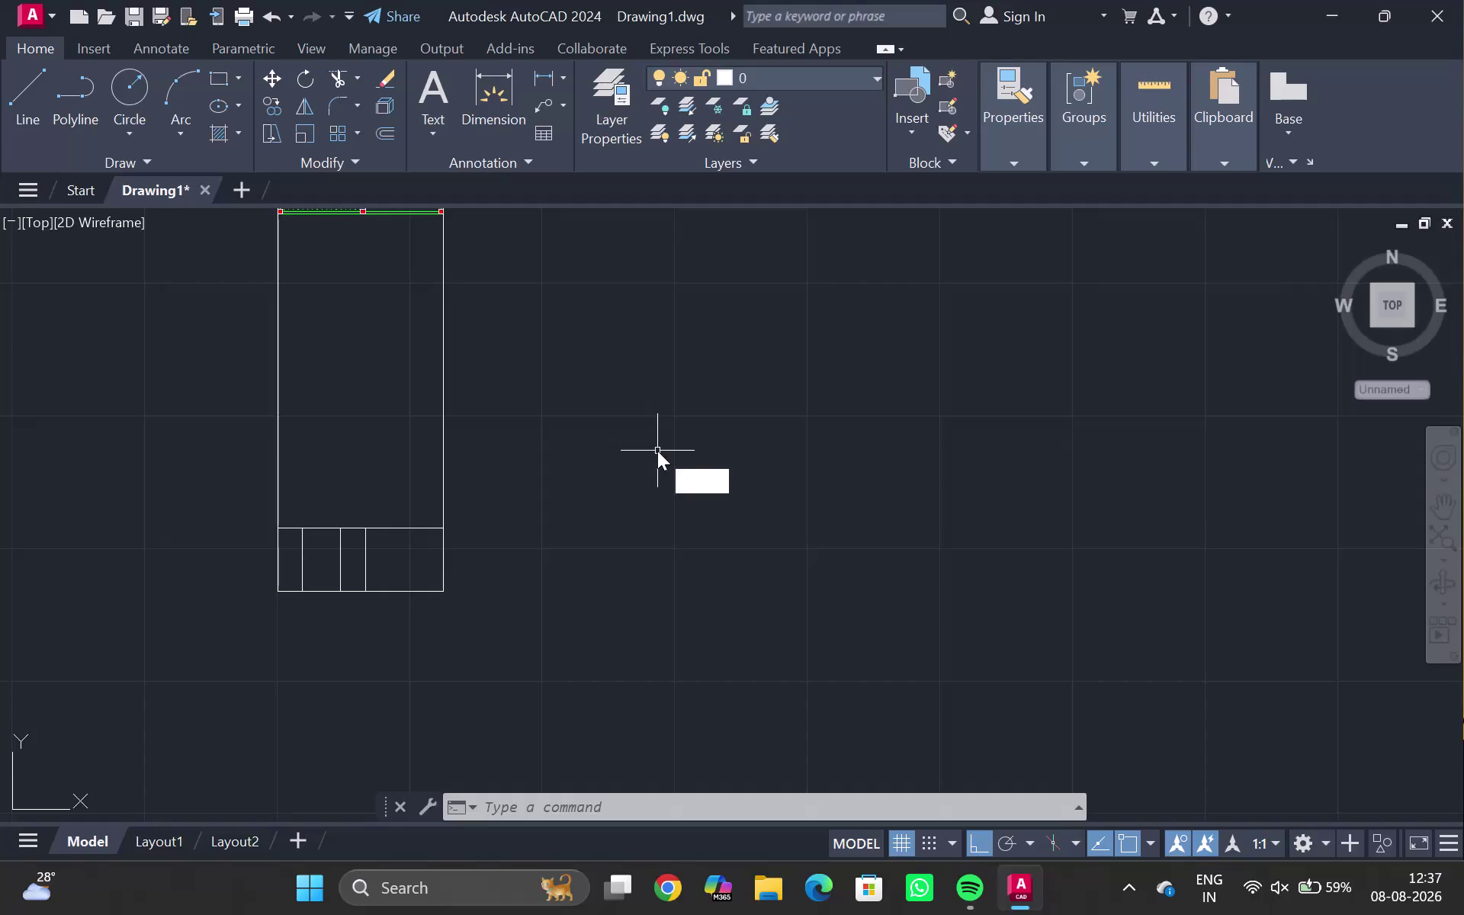
Draw a stray thin 6-foot rectangle beside the elevation, then select and delete it.
key(Return)
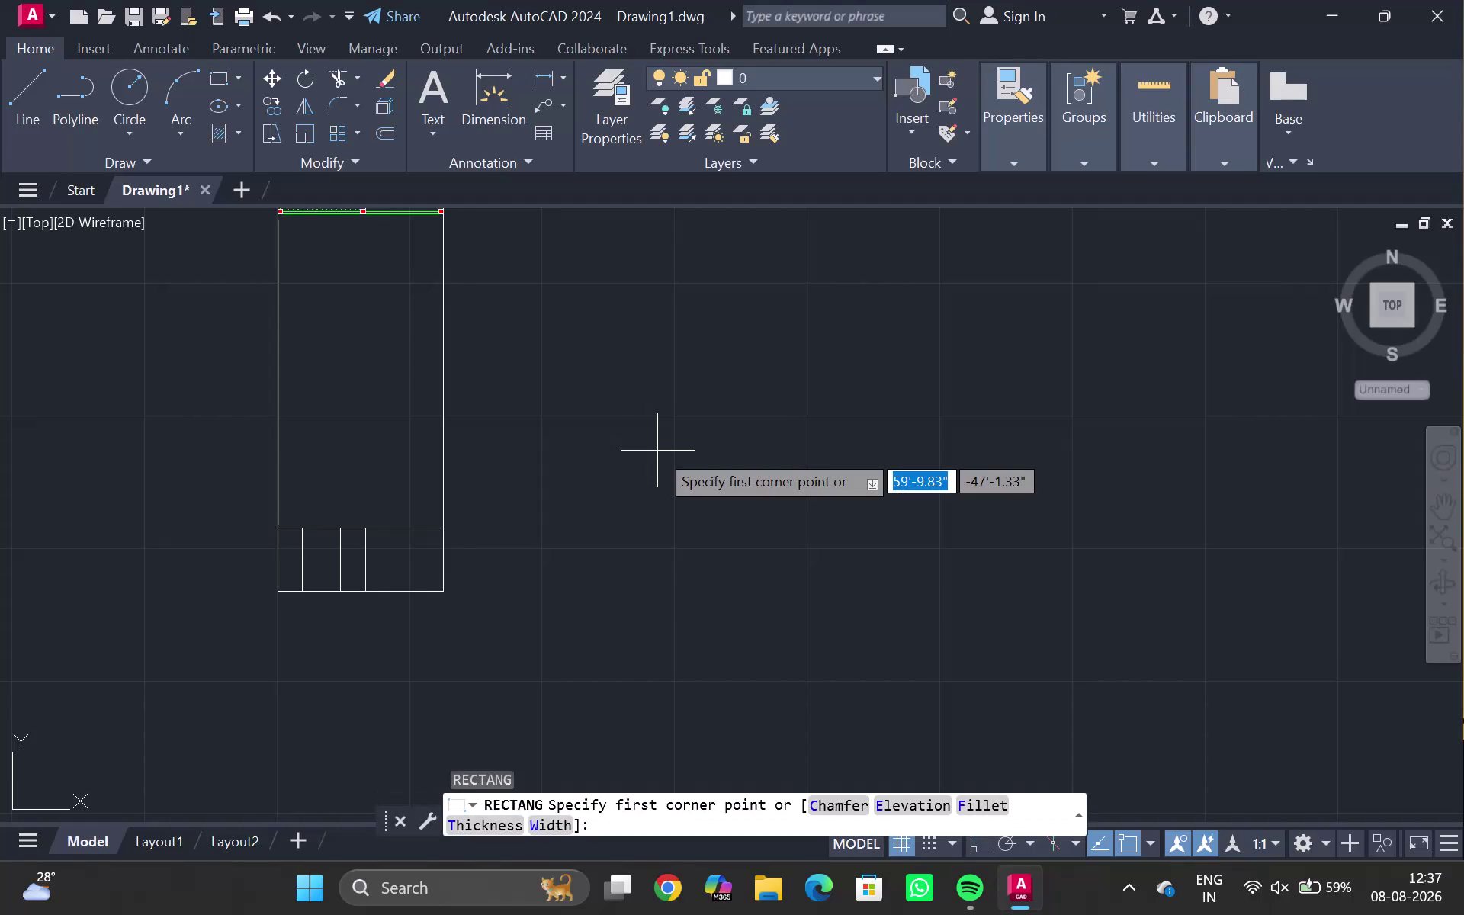
drag(657, 451, 741, 450)
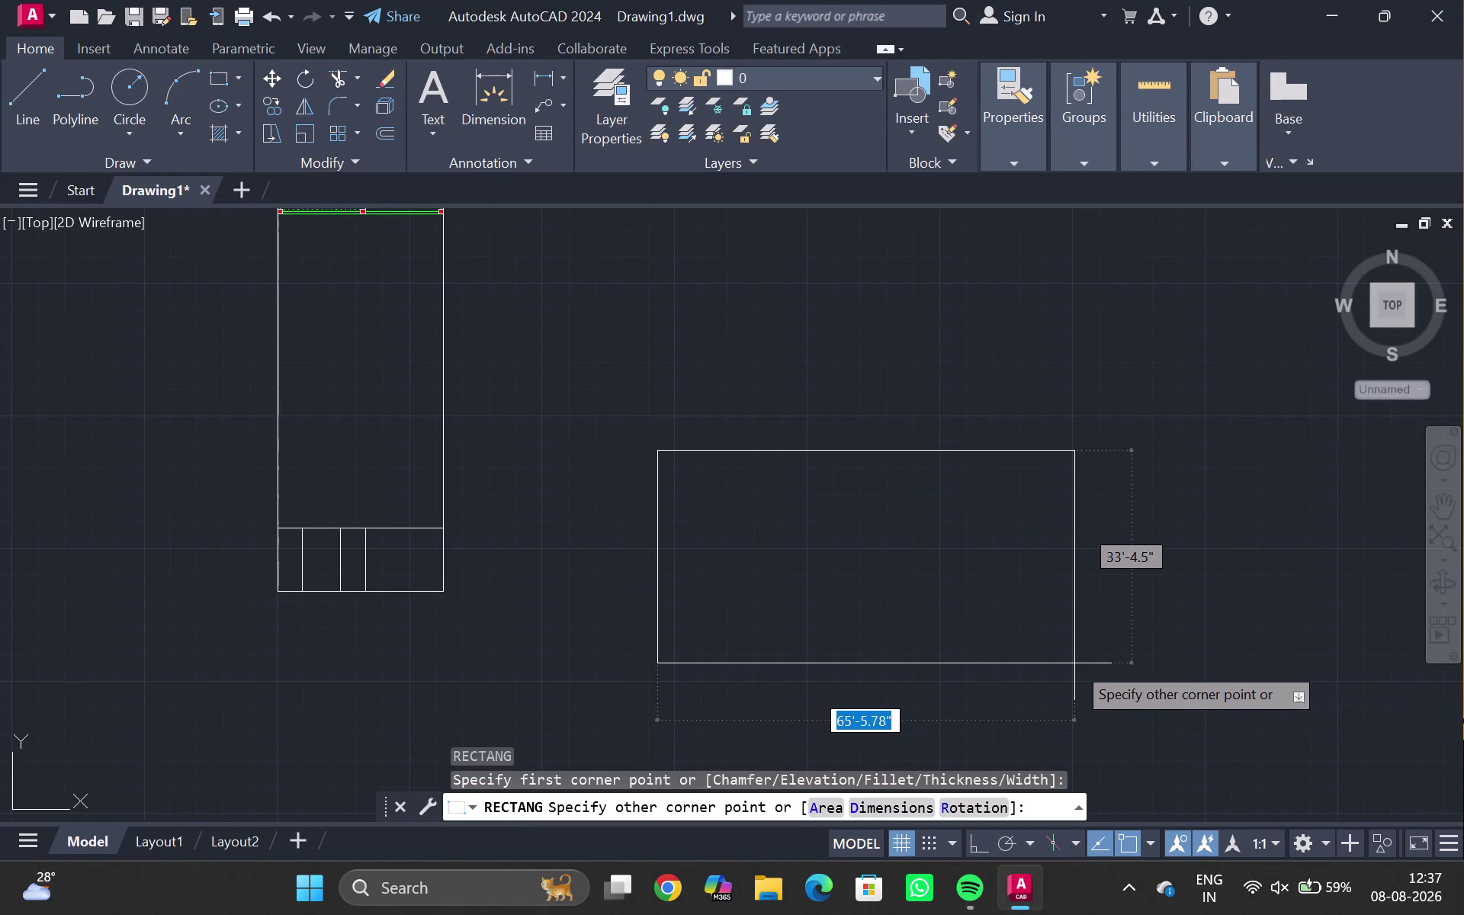
key(6)
key(apostrophe)
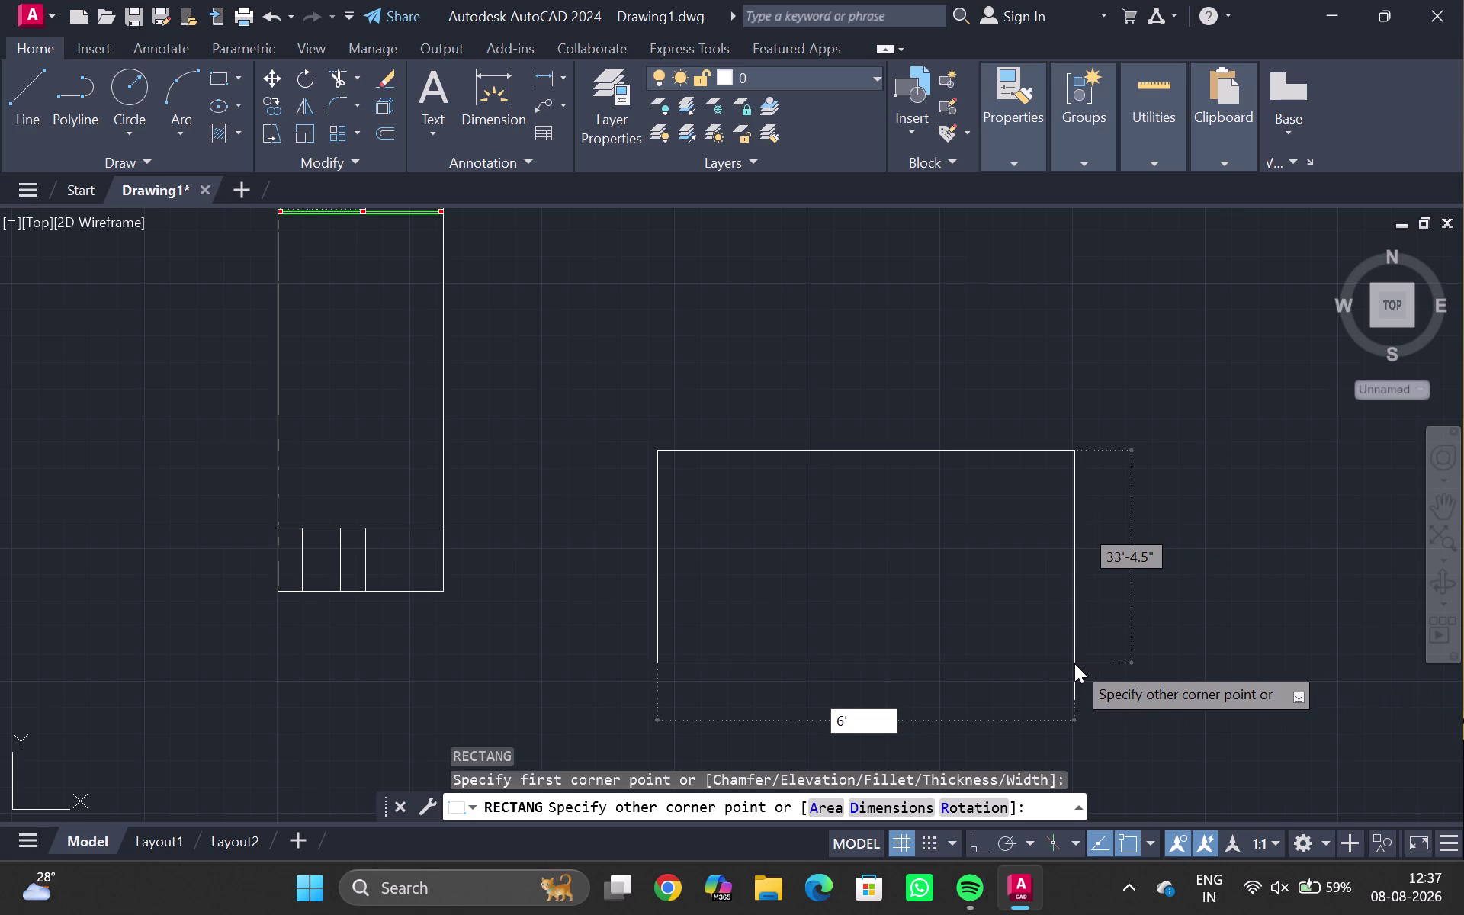
key(Return)
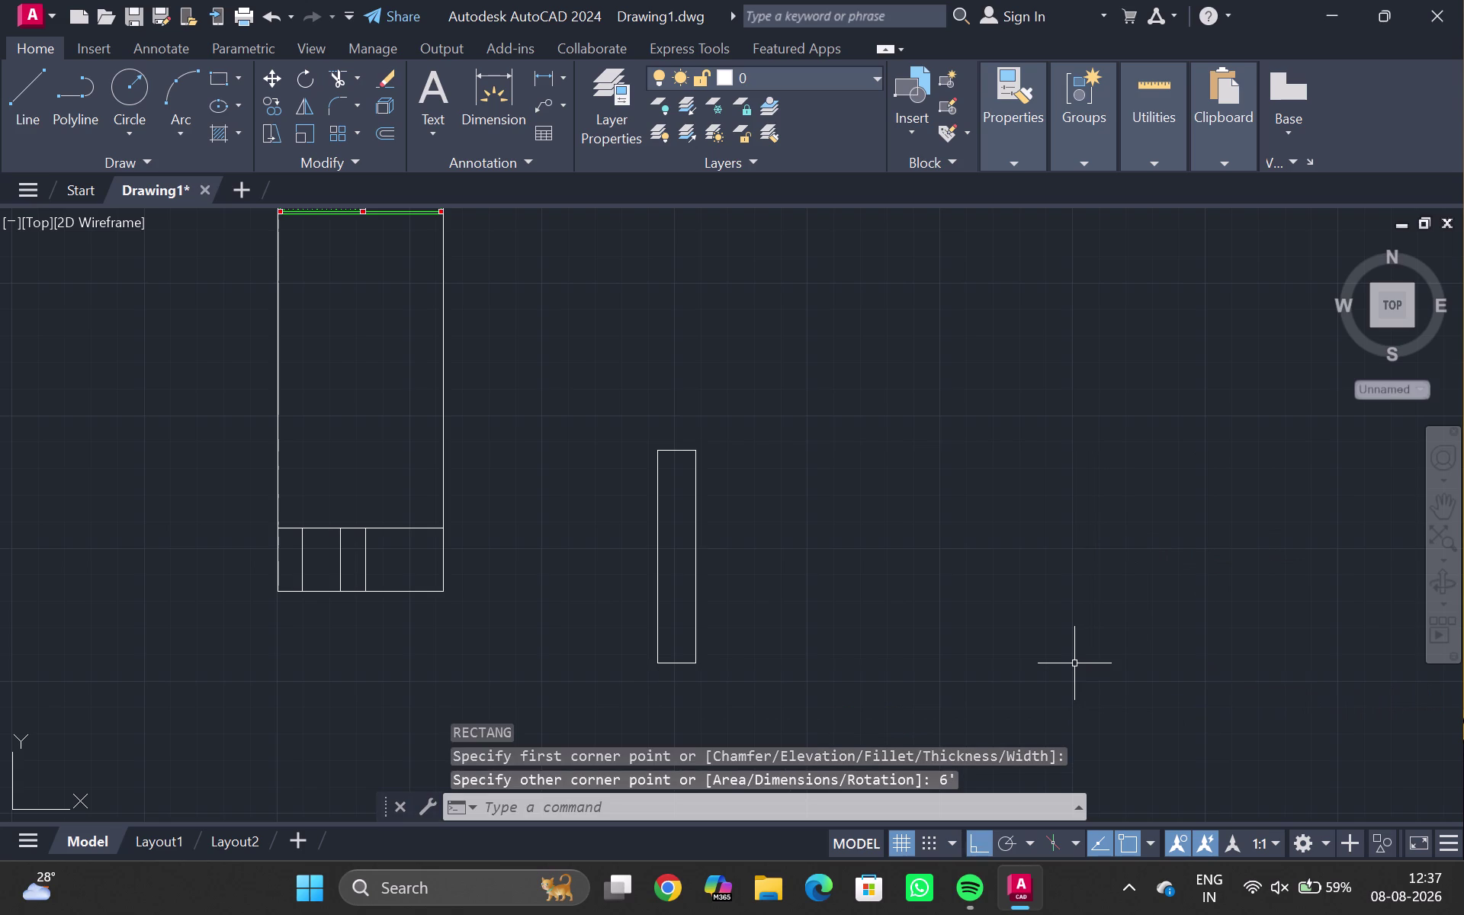
drag(716, 417, 740, 801)
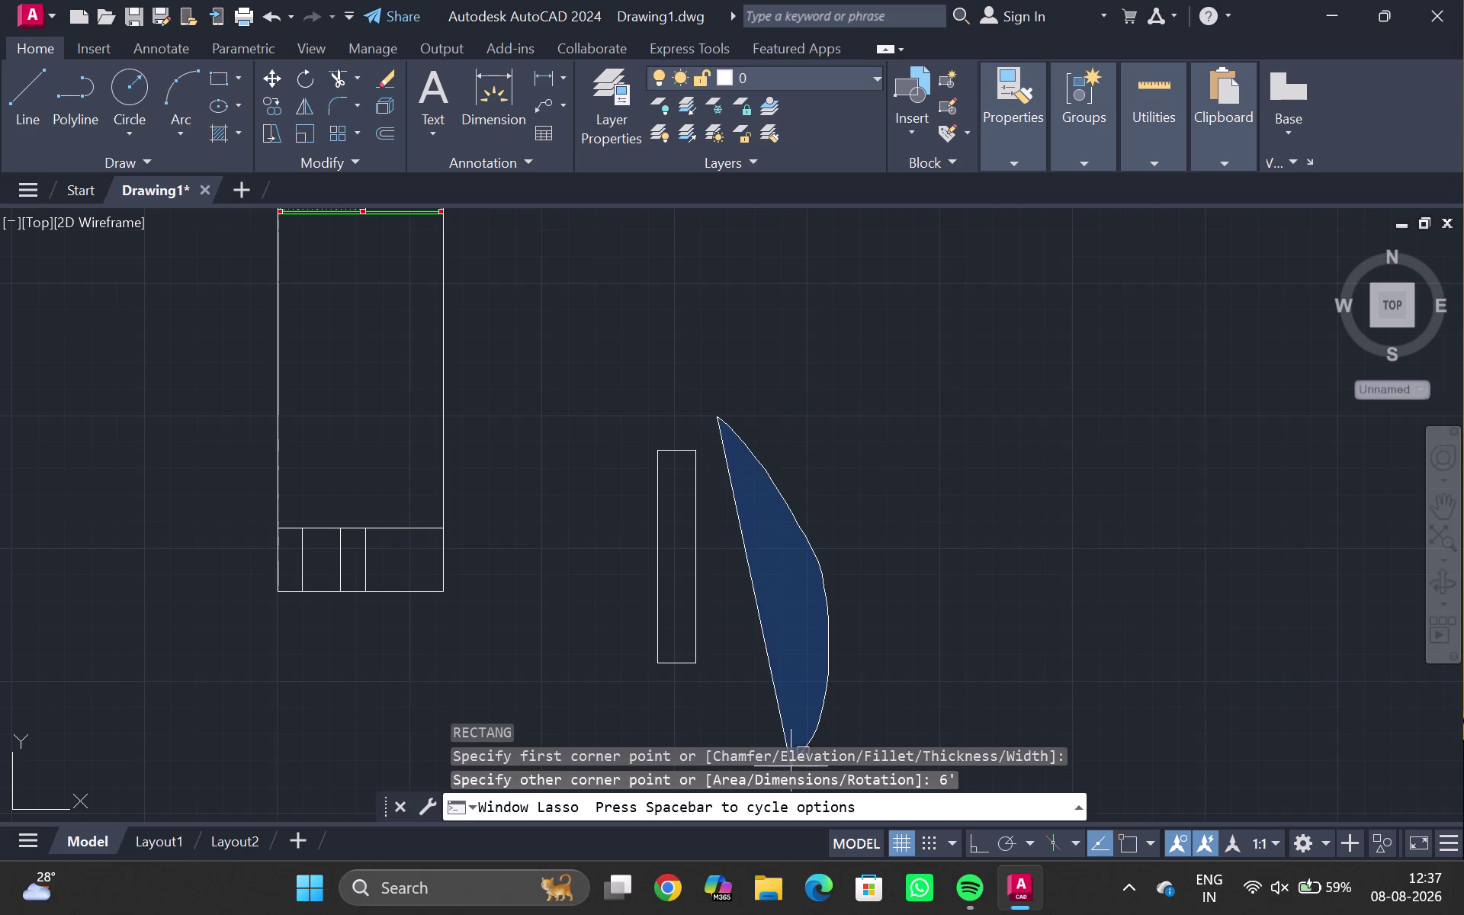
drag(740, 801, 608, 395)
key(Menu)
key(Delete)
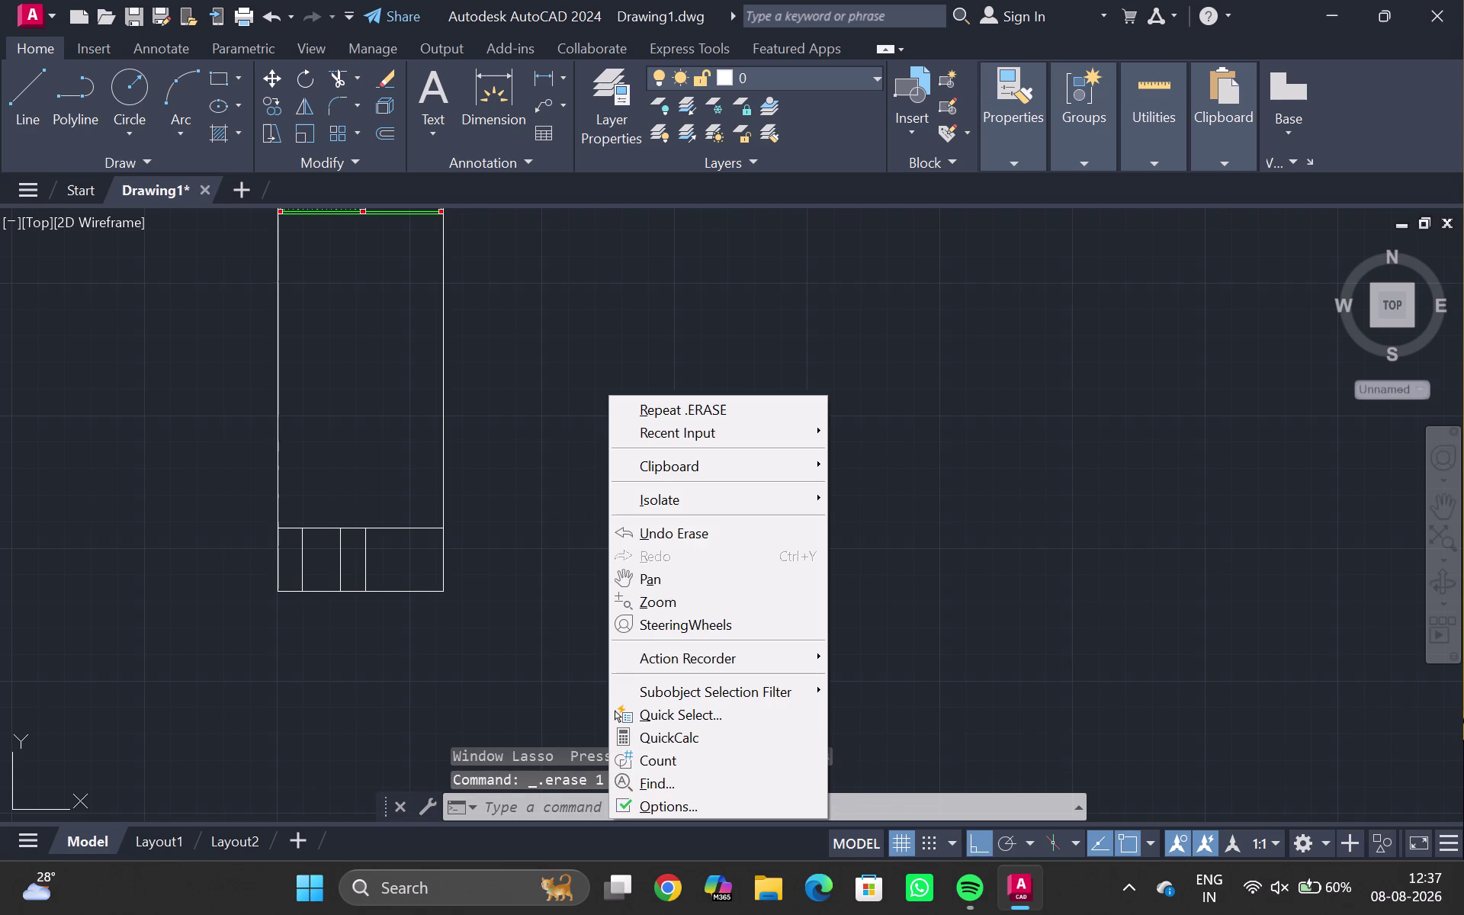
Dismiss the right-click options list and retry the REC command.
right_click(1462, 834)
right_drag(1463, 835, 889, 0)
right_drag(890, 0, 1463, 0)
click(887, 0)
drag(887, 0, 126, 0)
right_drag(13, 0, 382, 0)
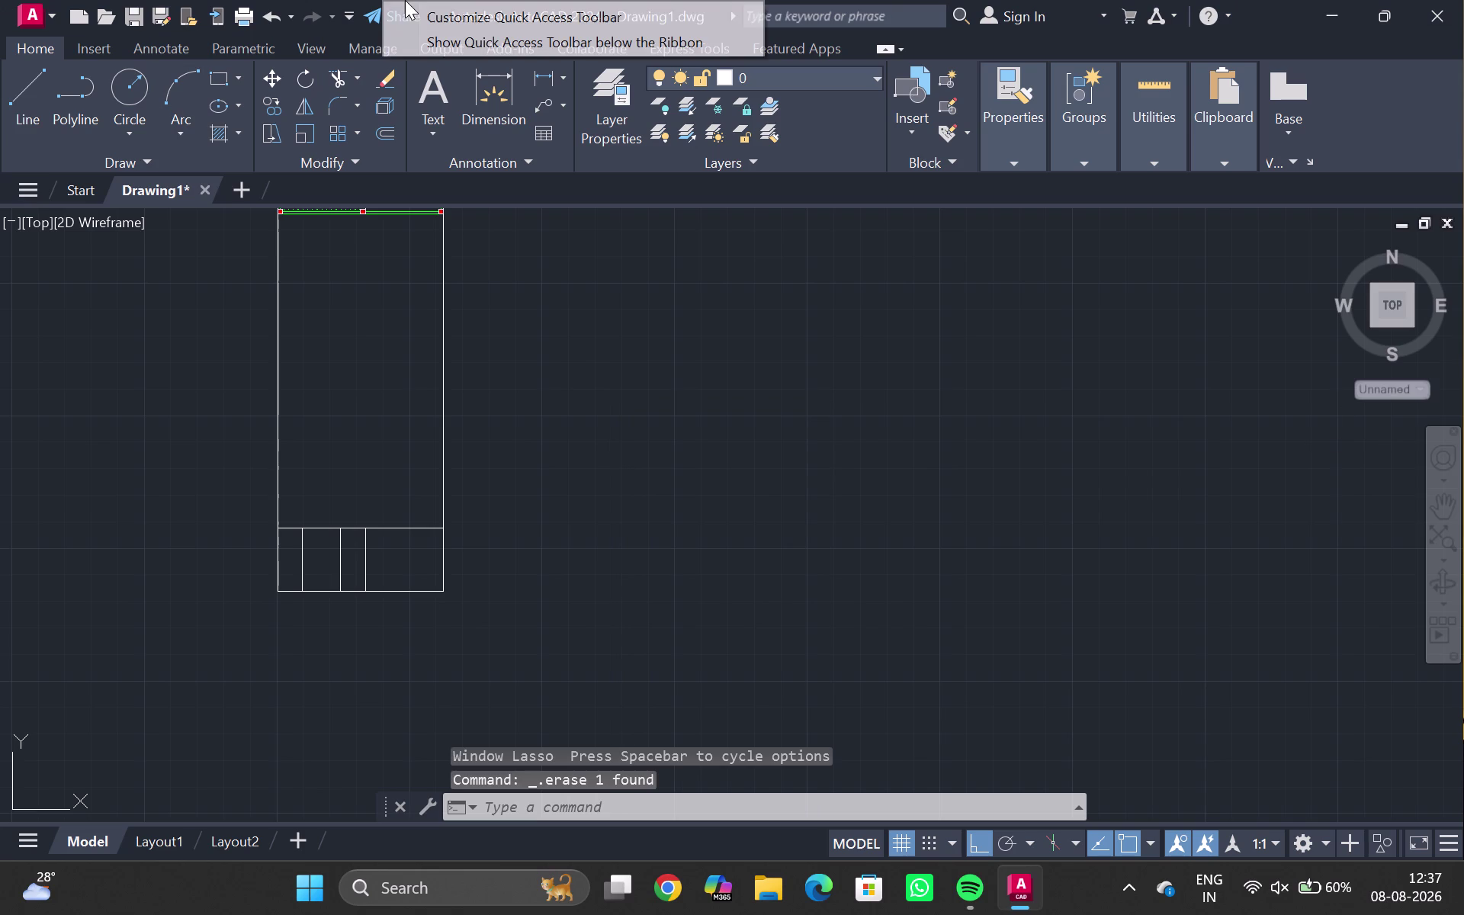
text(R)
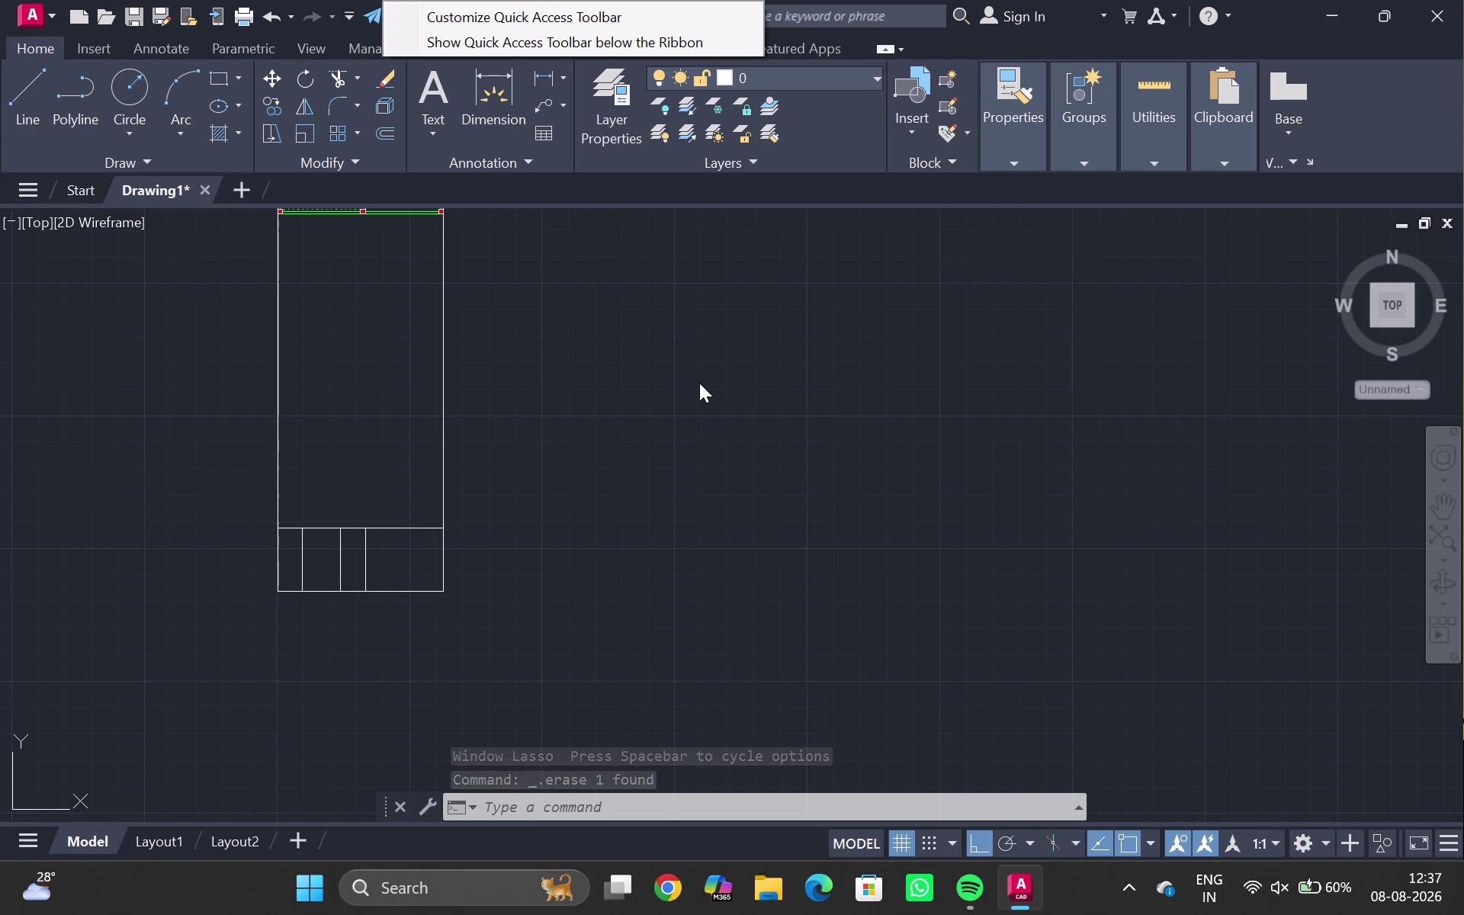
text(EC)
key(Return)
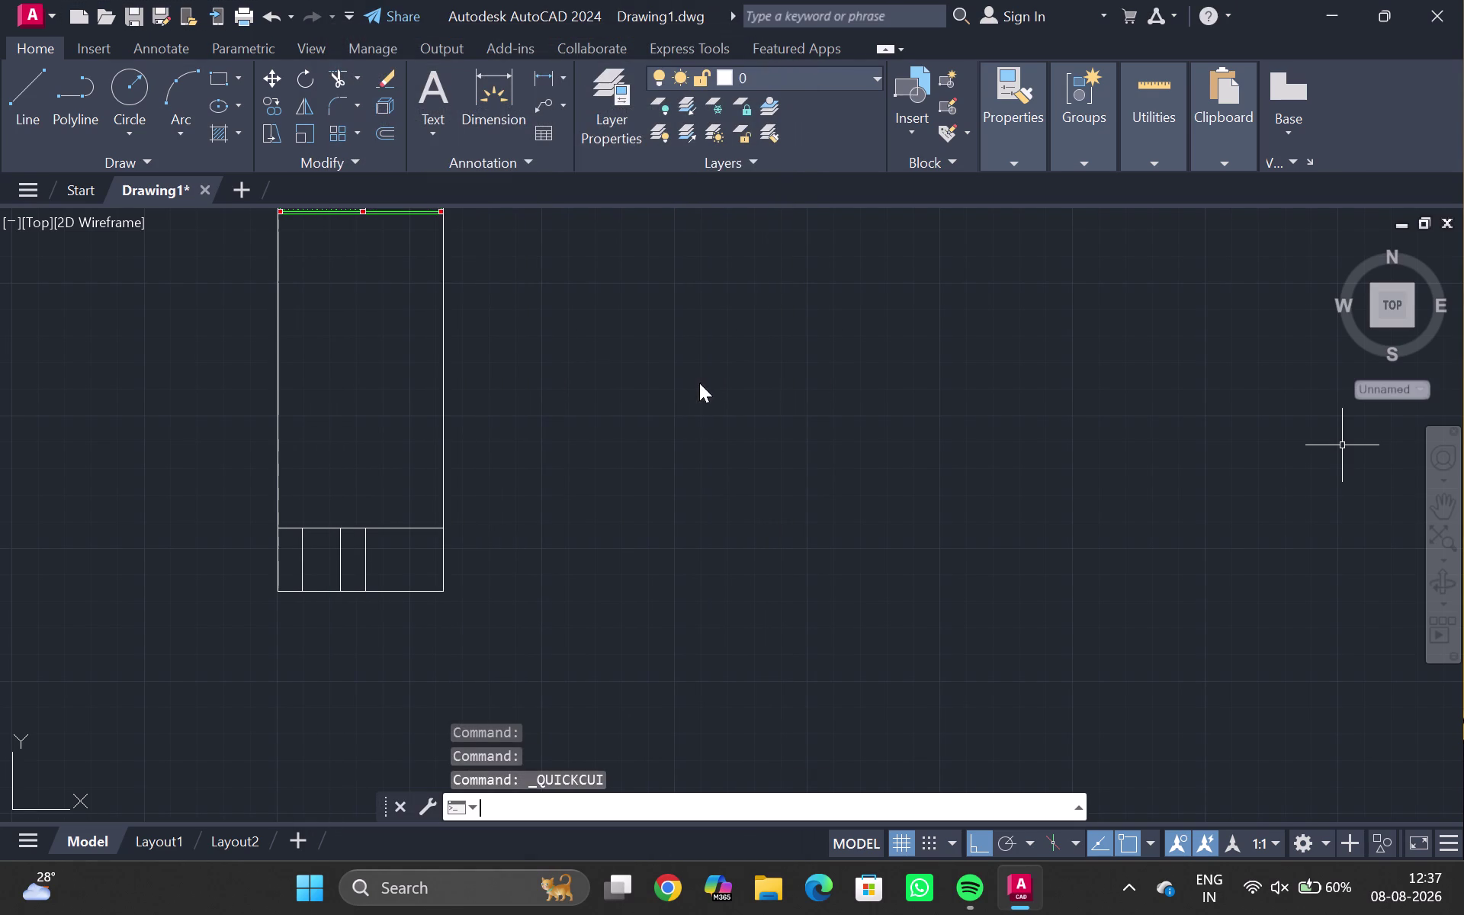
click(747, 413)
scroll(down, 3)
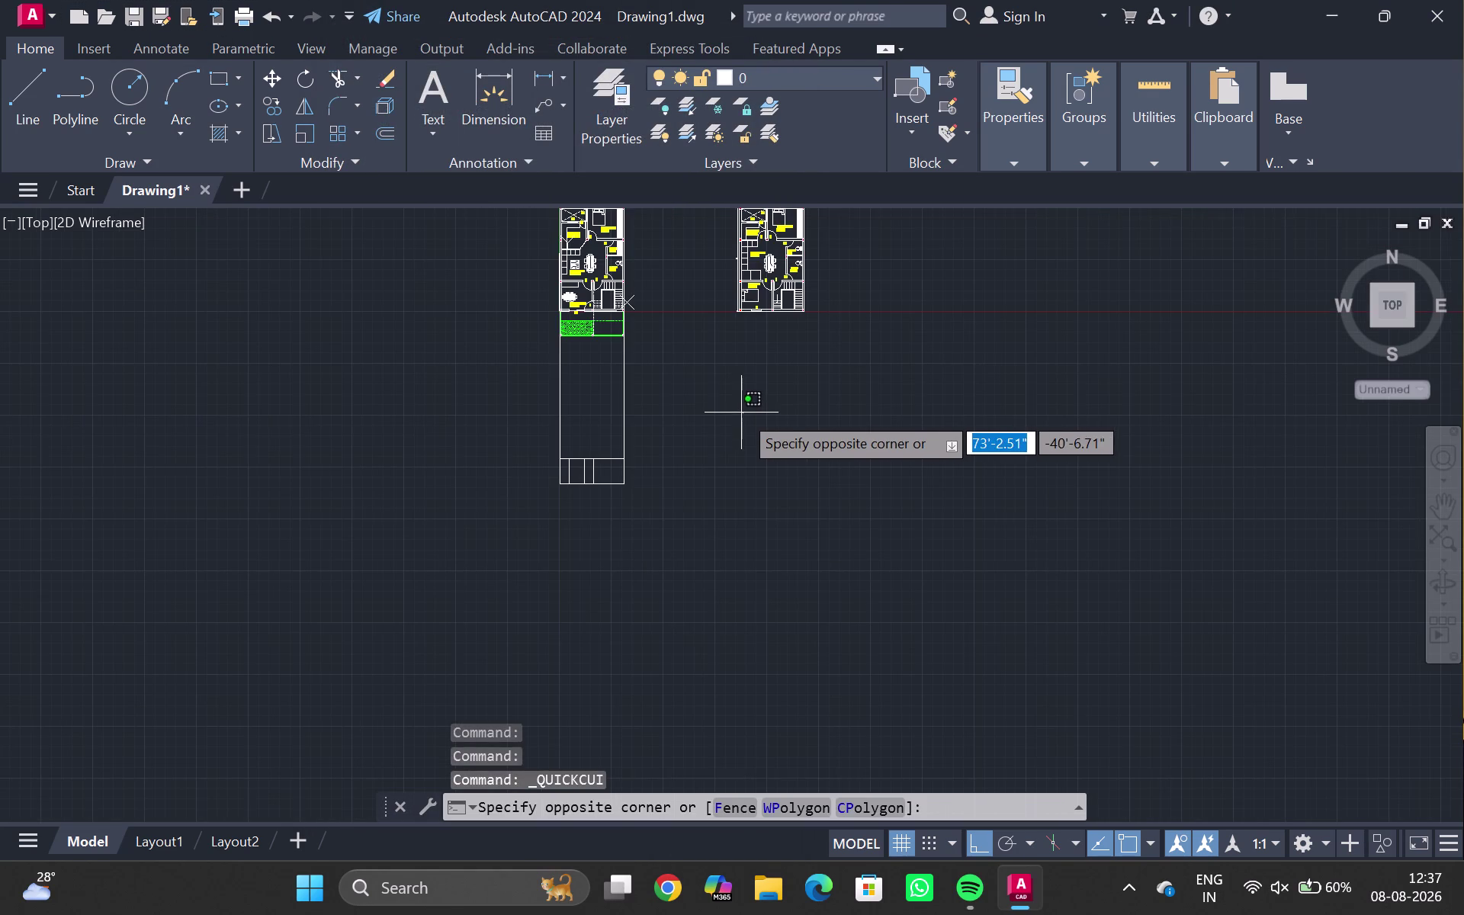
click(742, 413)
Cancel the mistyped REC colour prompts and clear any pending command.
text(RED)
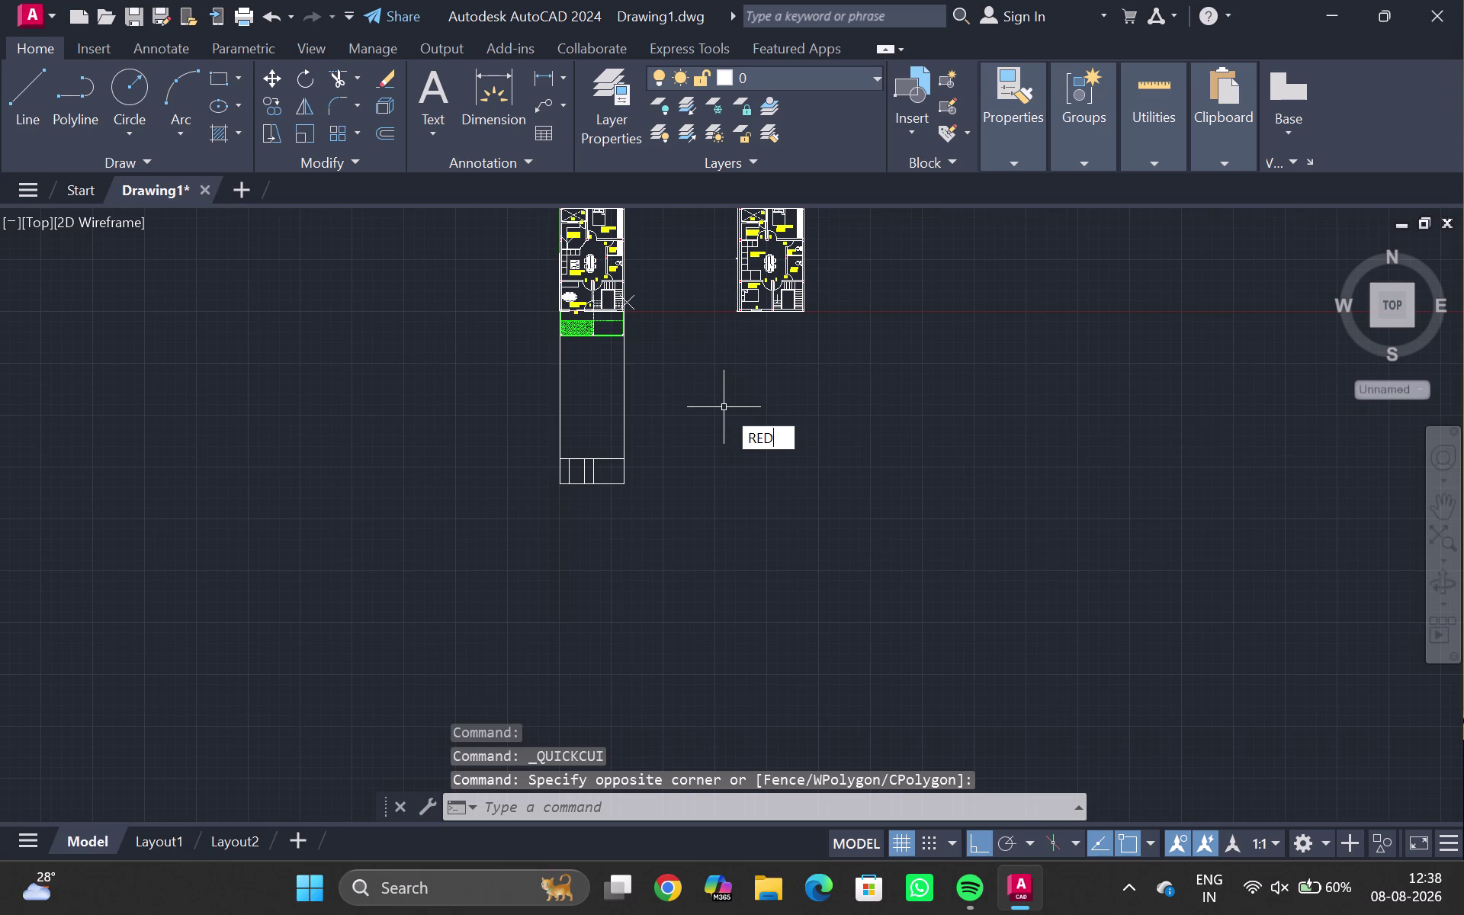
key(BackSpace)
key(c)
key(Return)
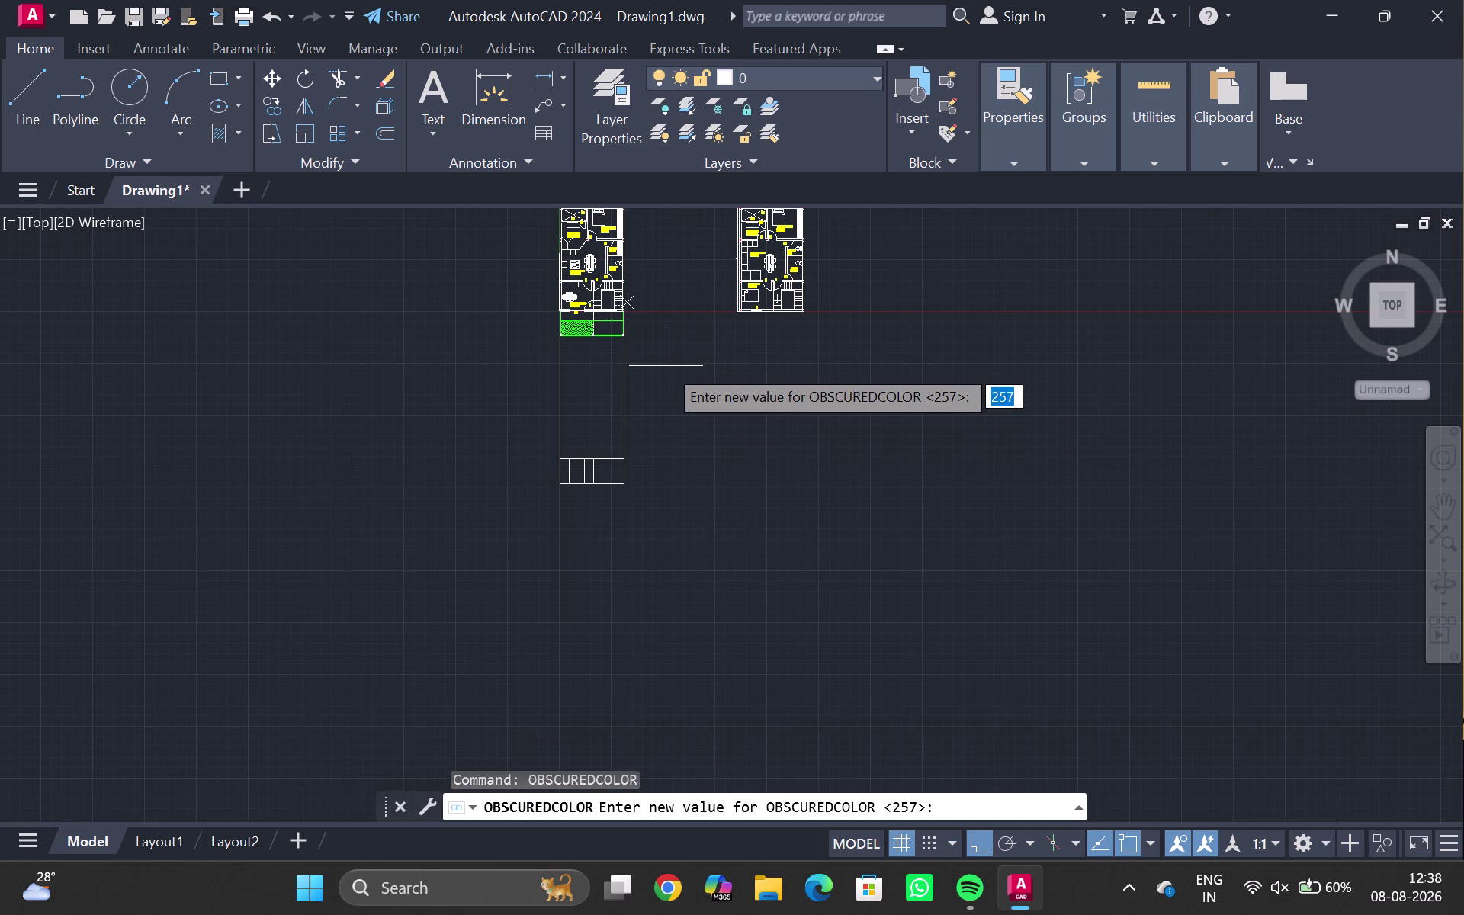
text(RE)
key(c)
key(Return)
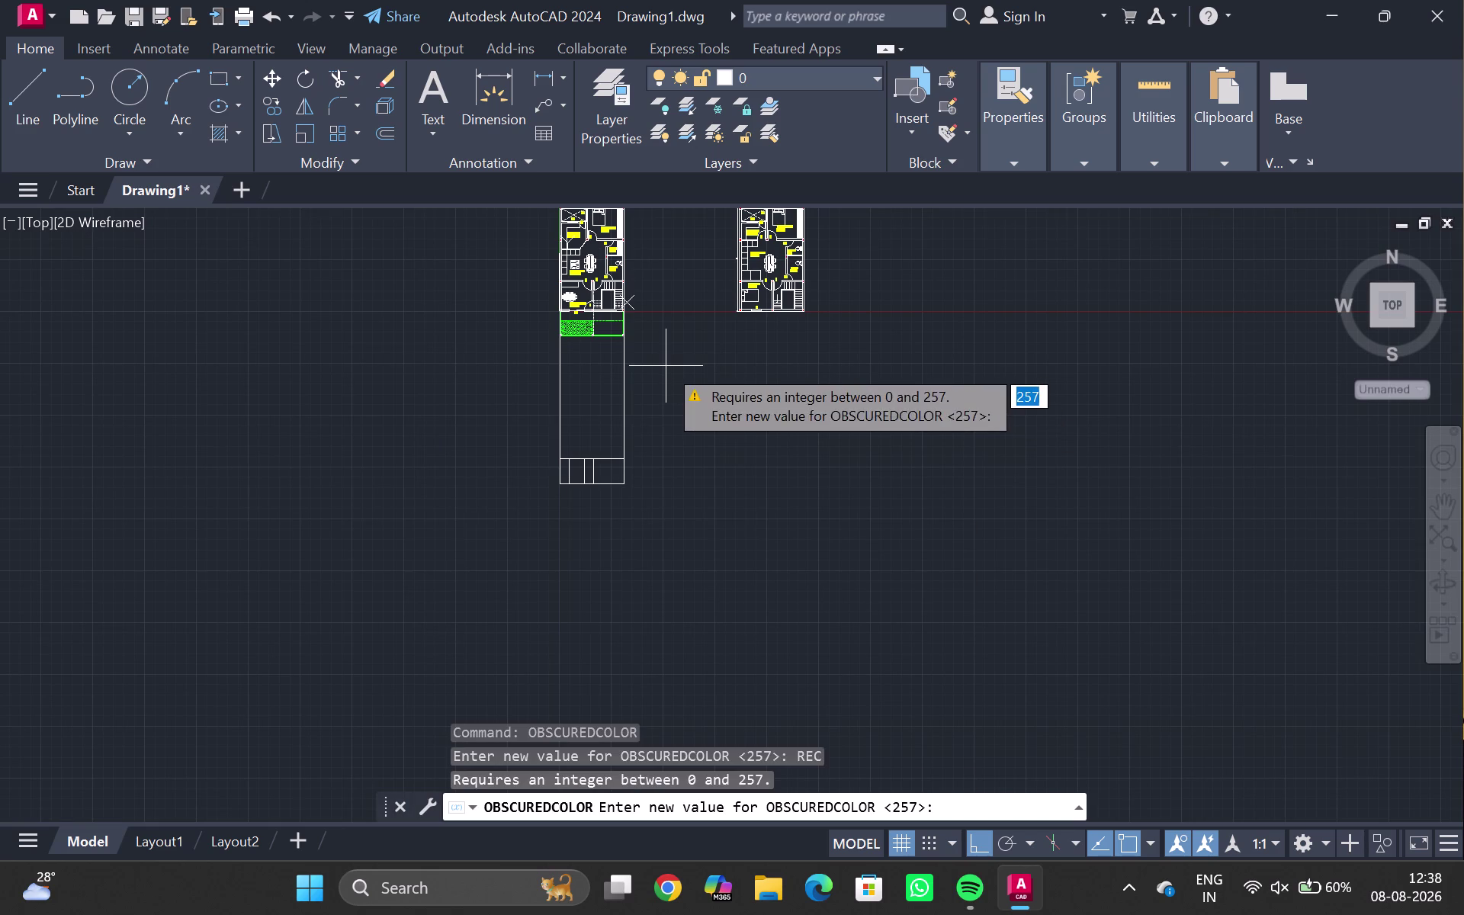
key(Escape)
key(Escape)
key(Escape)
key(Escape)
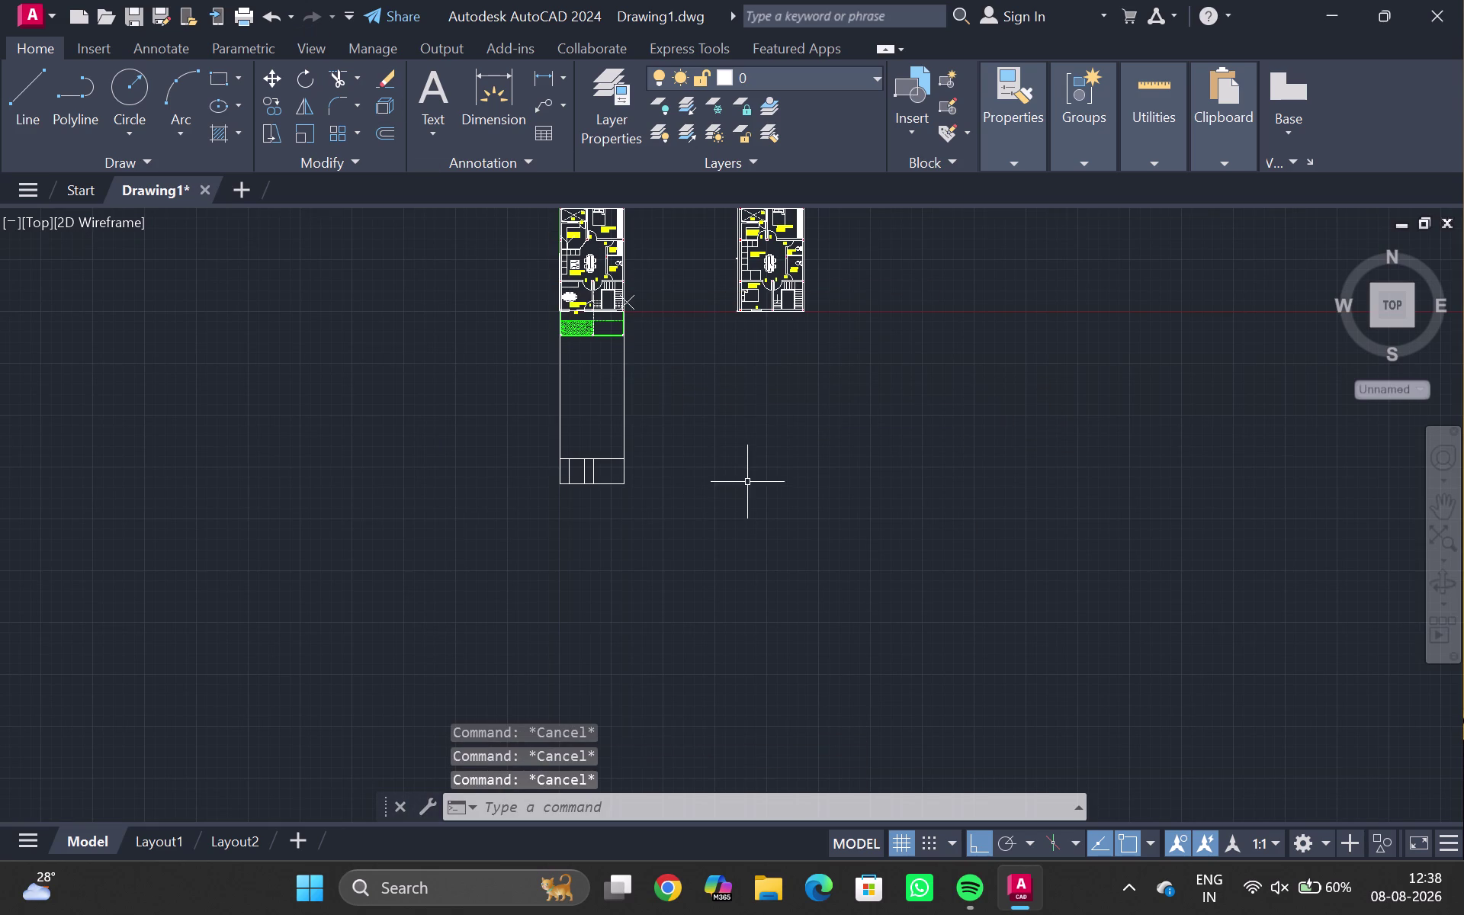
Draw a 6' by 7' rectangle right of the elevation and pan to it.
key(r)
text(EC)
key(Return)
click(724, 408)
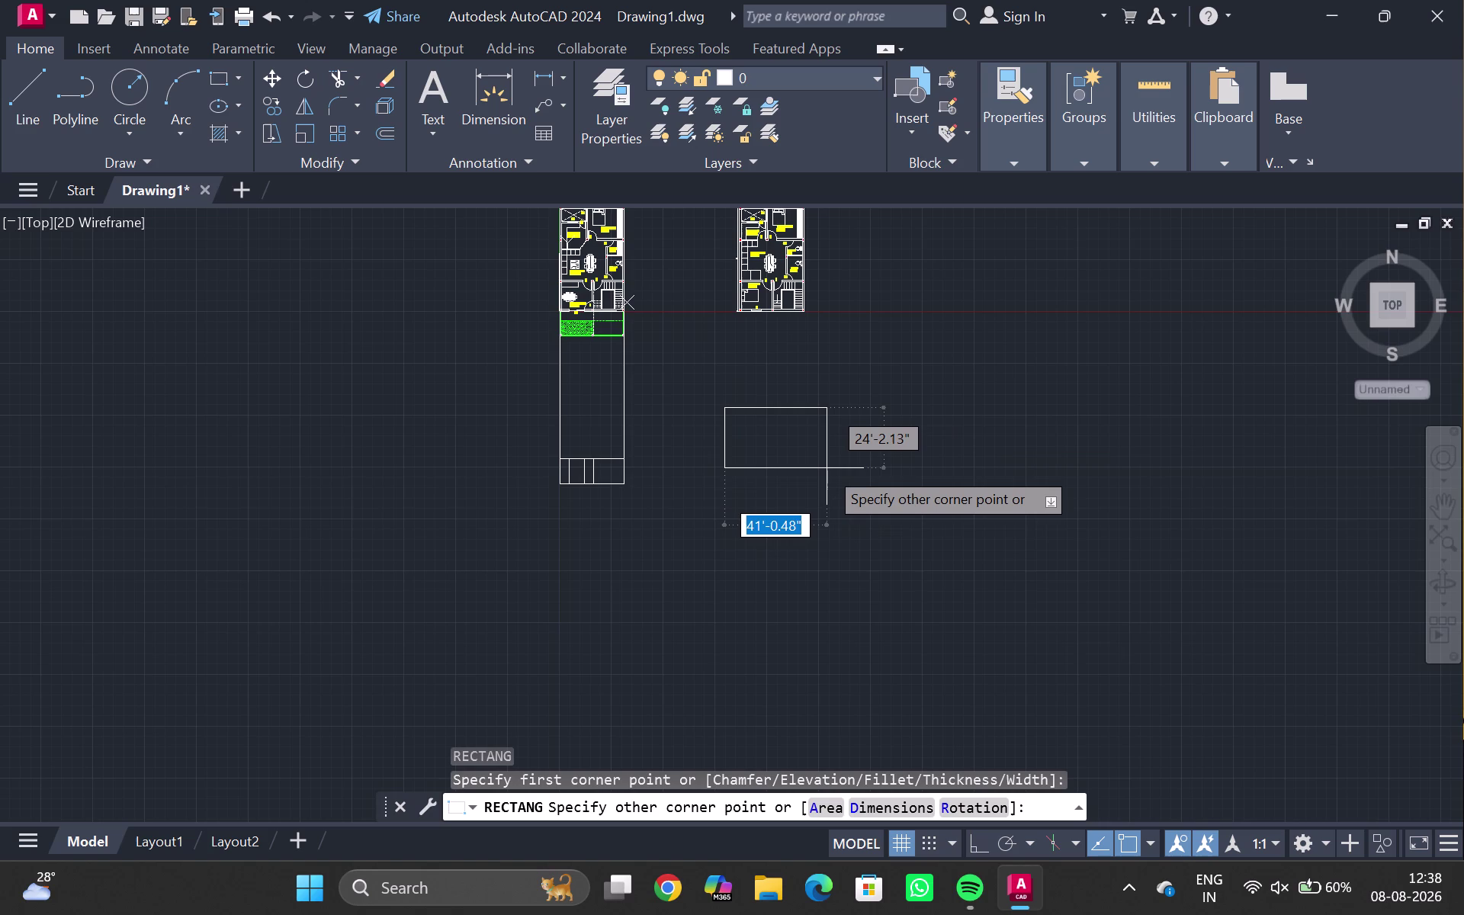
text(6')
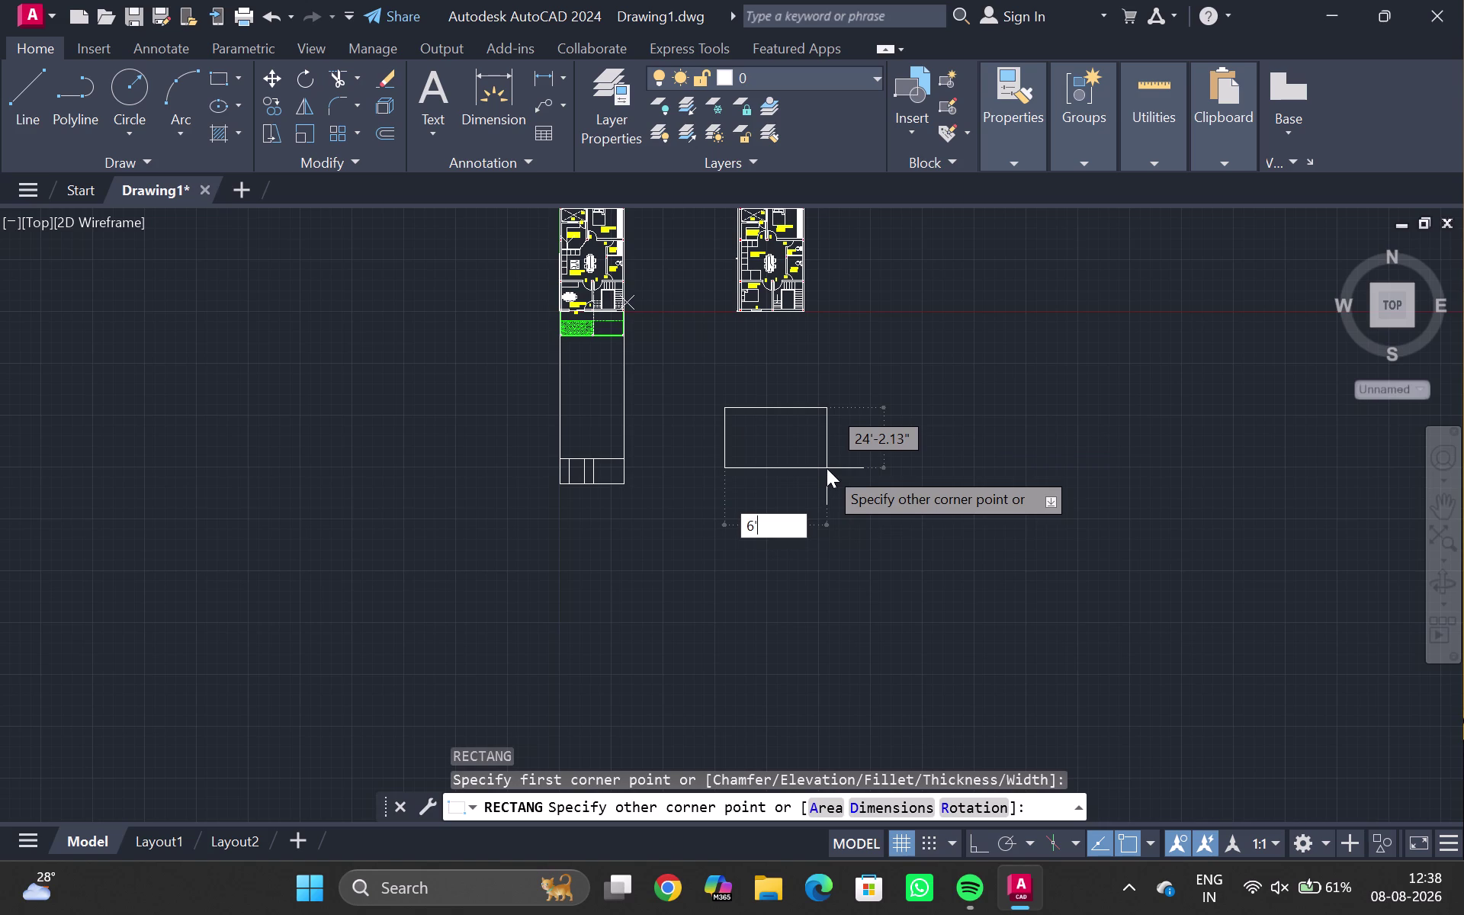
key(comma)
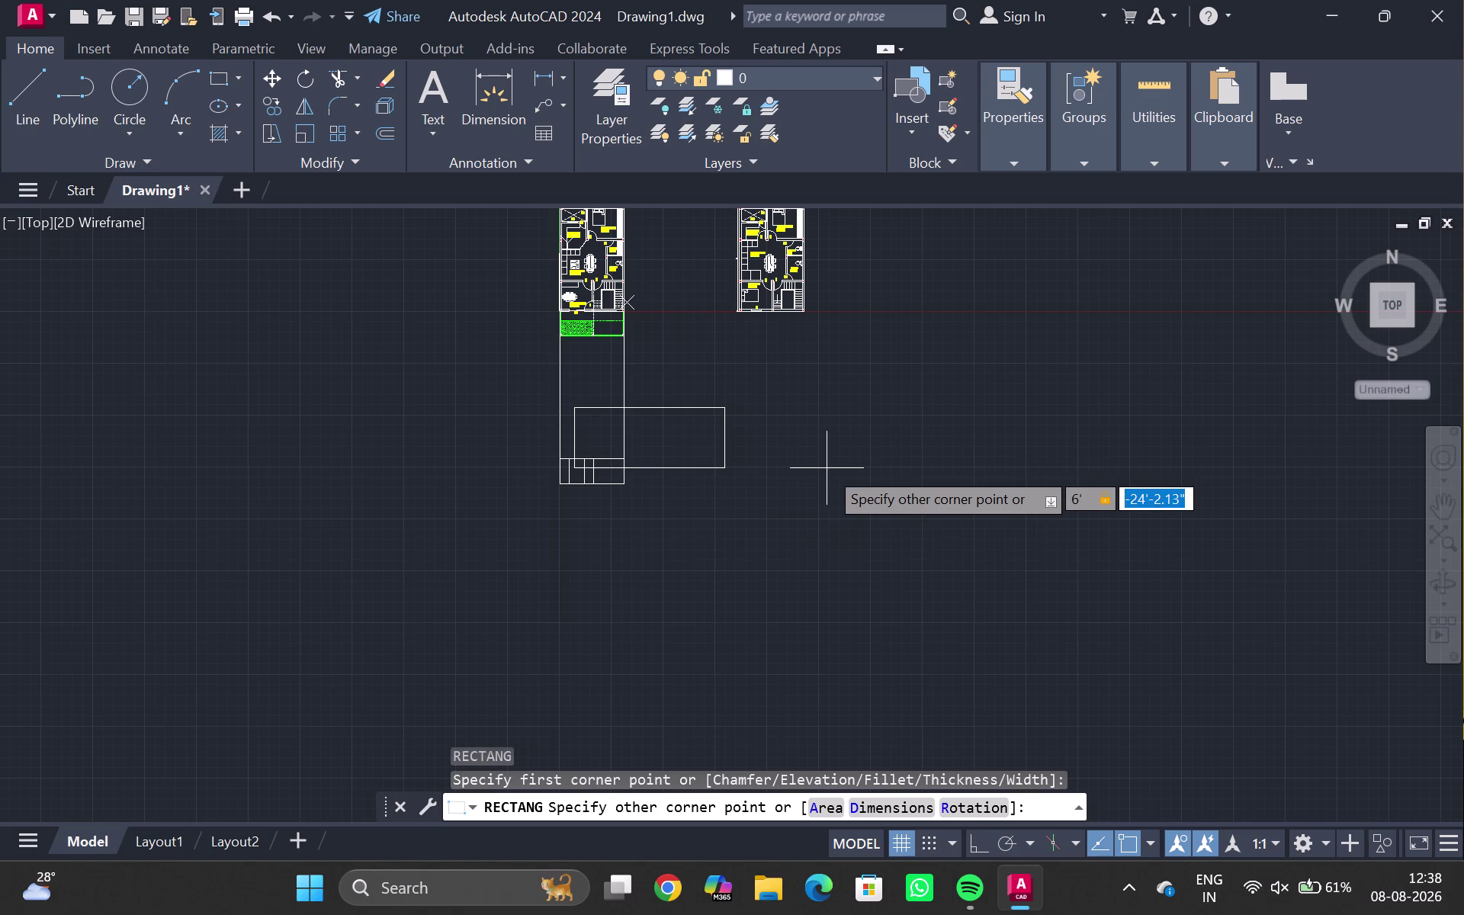
text(7')
key(Return)
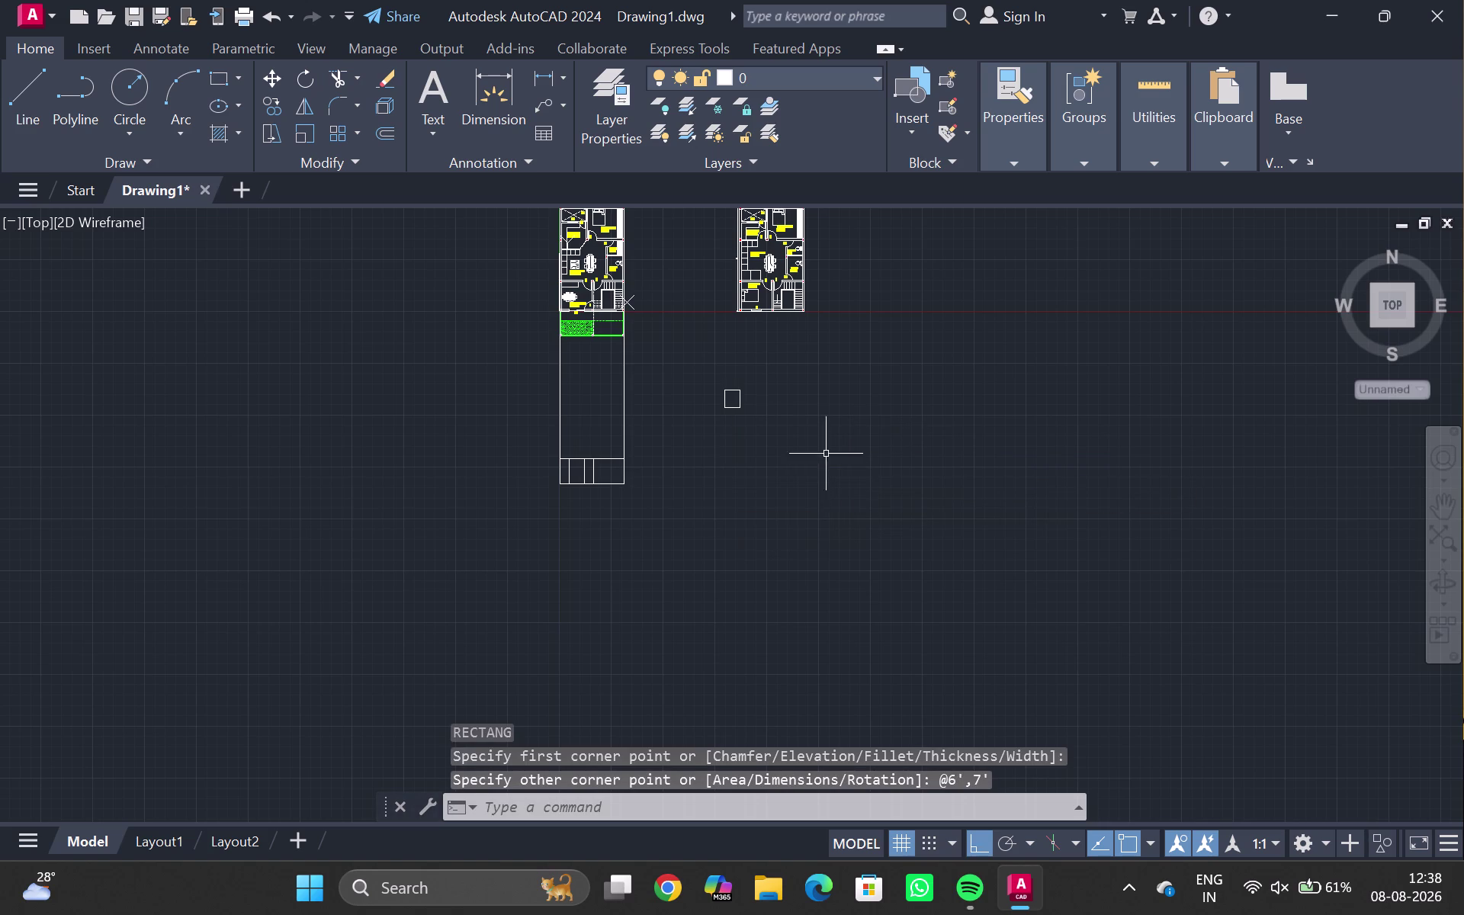
scroll(up, 3)
middle_drag(733, 300, 705, 411)
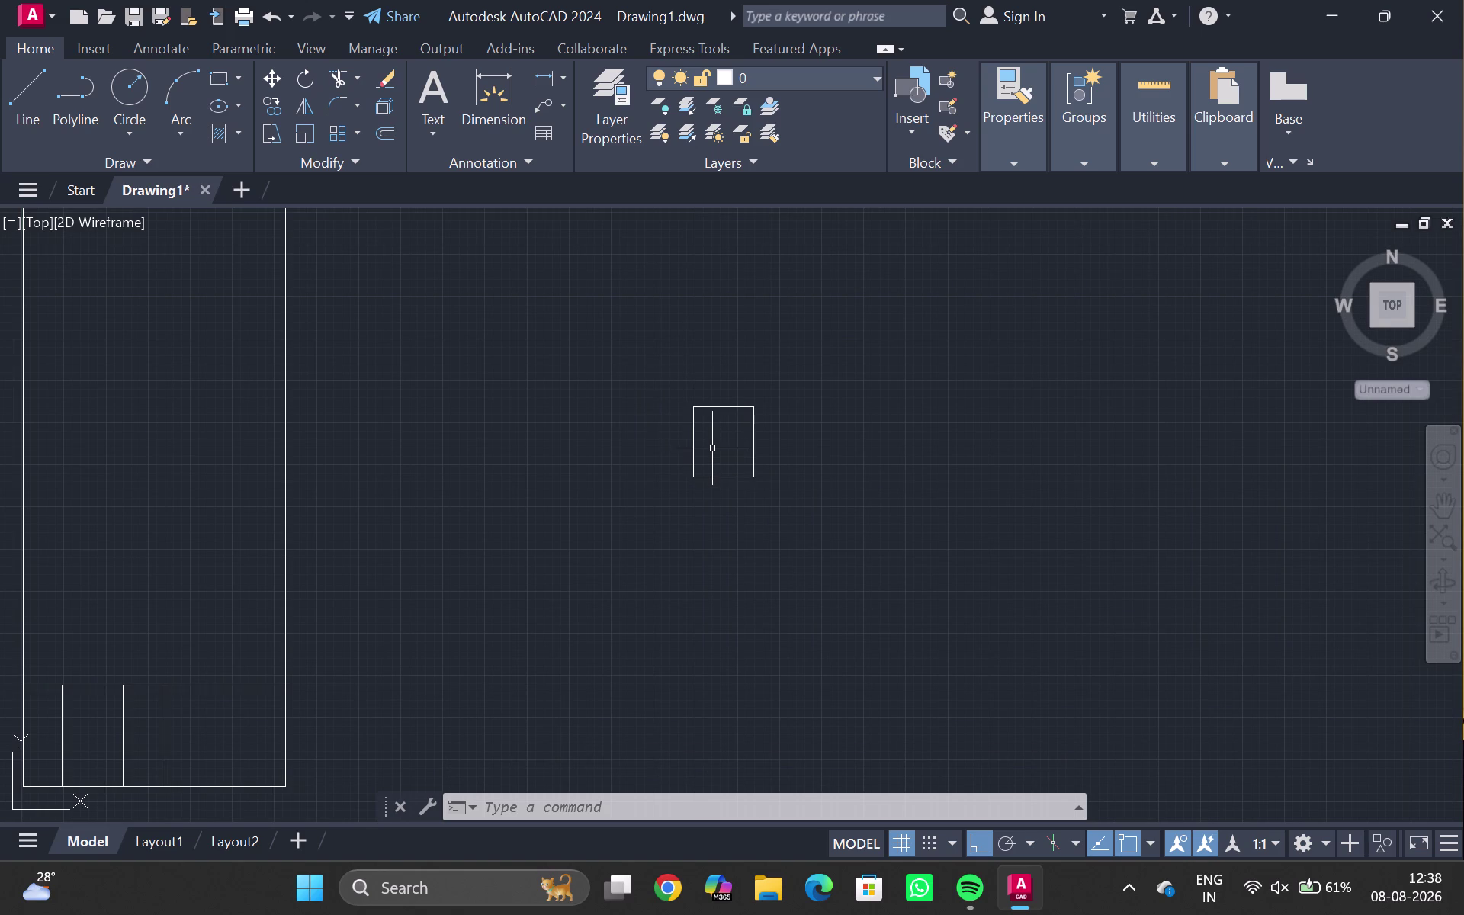
Zoom in, then open and dismiss the right-click options list.
scroll(up, 3)
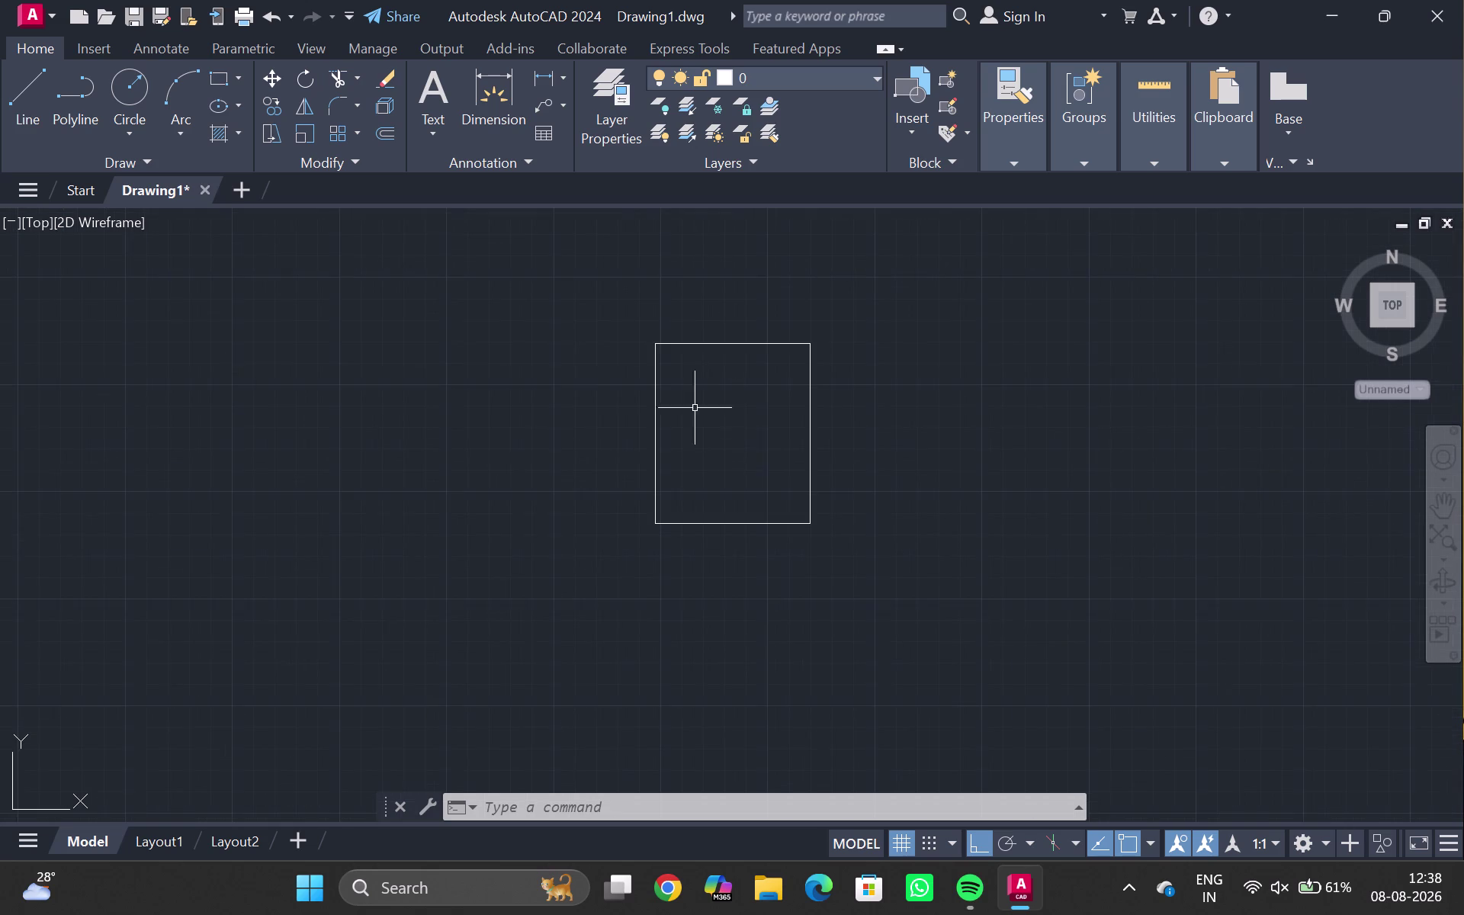
scroll(up, 3)
middle_click(674, 355)
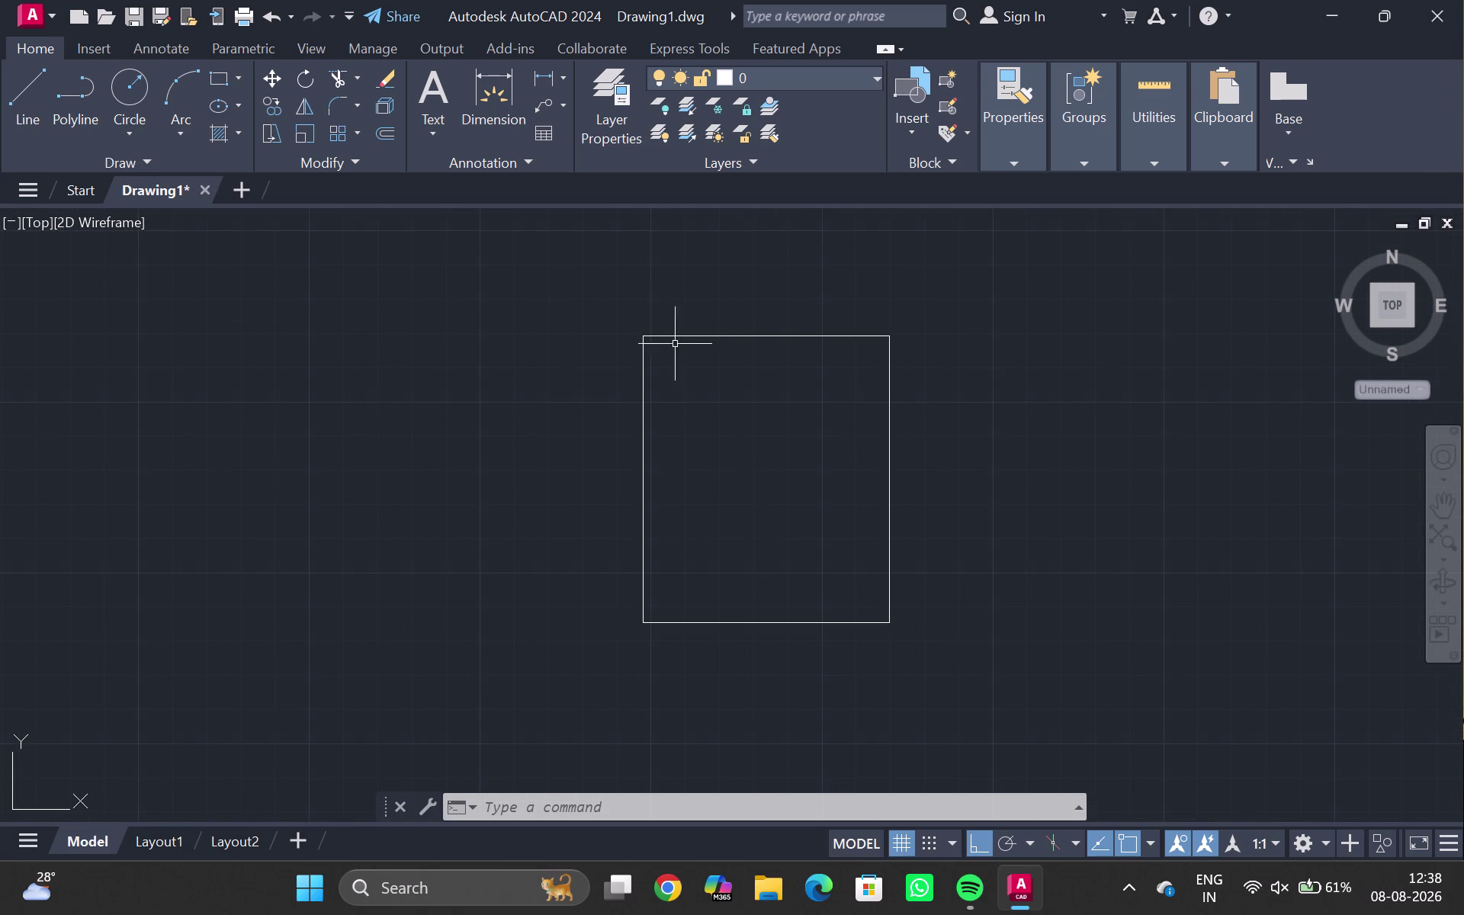
right_click(811, 447)
right_click(811, 447)
right_click(811, 447)
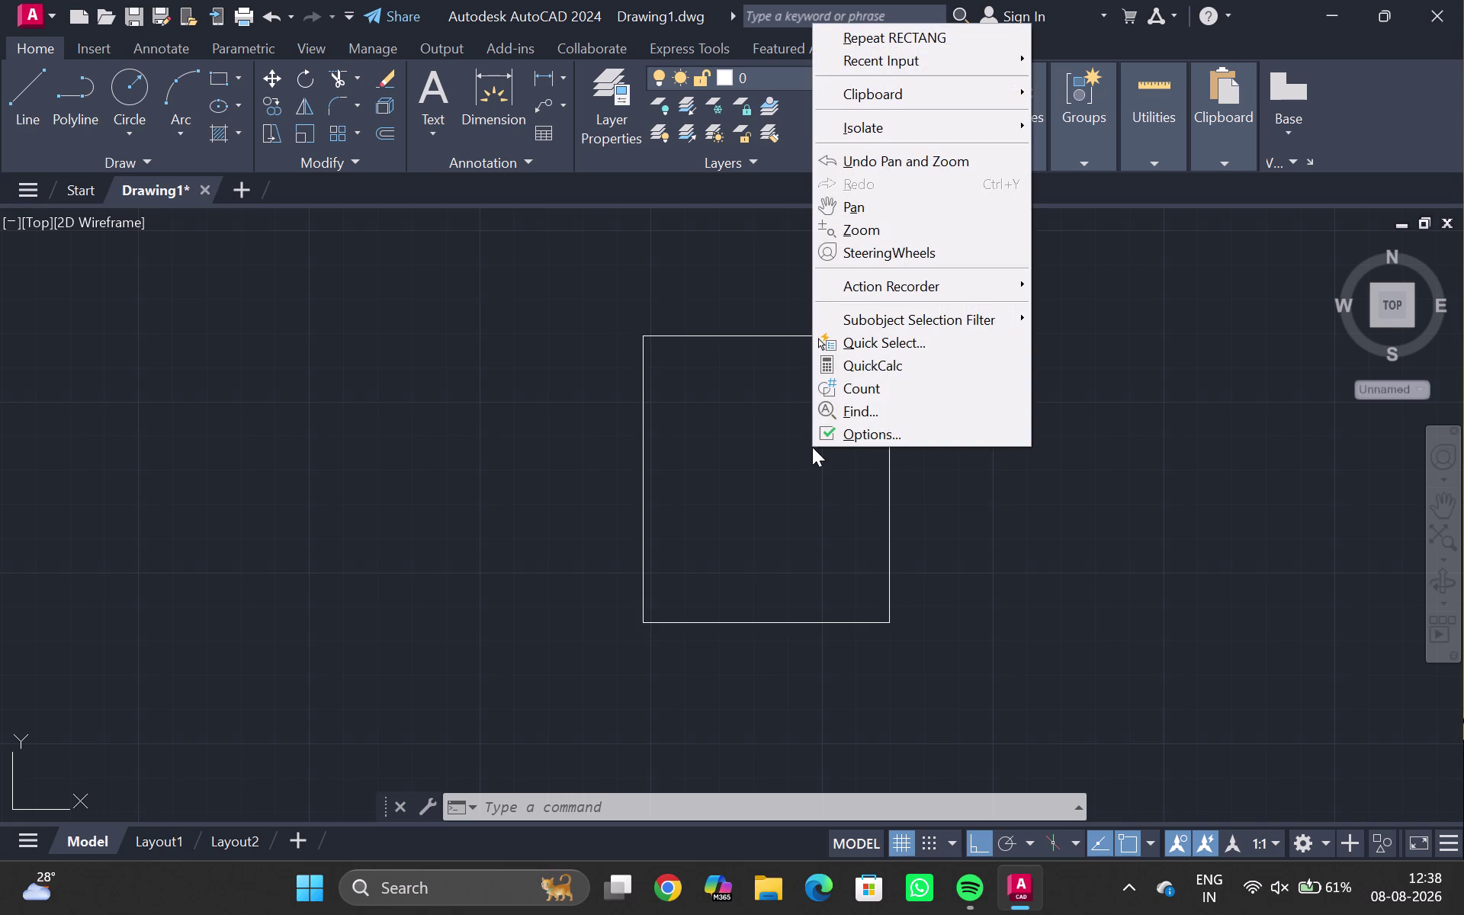
click(440, 241)
click(500, 302)
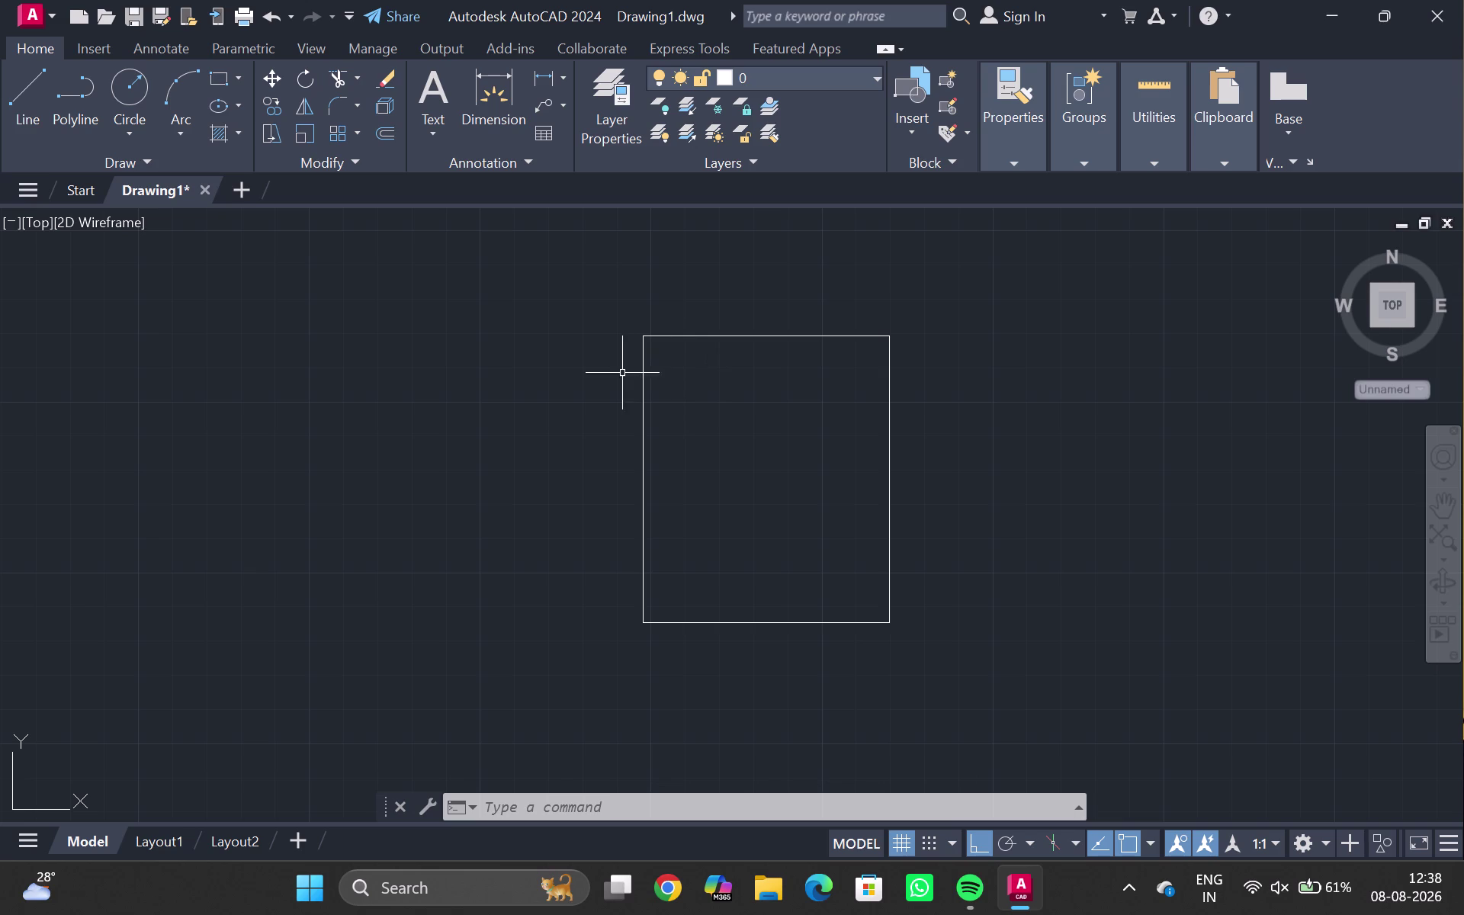
Select the door rectangle and attempt to explode it with X.
click(642, 375)
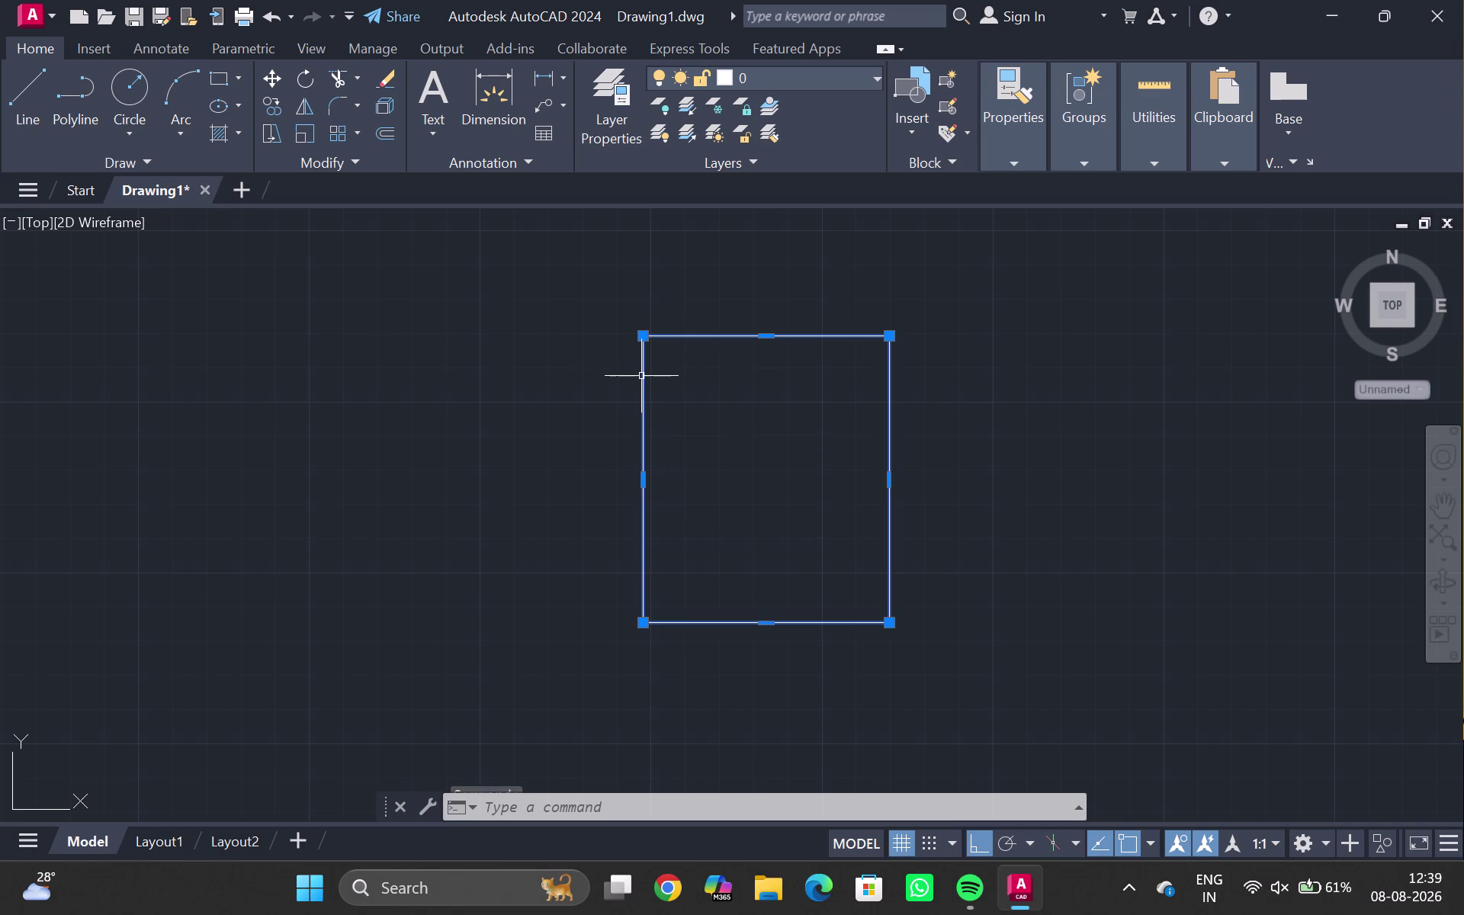
text(X\)
key(Return)
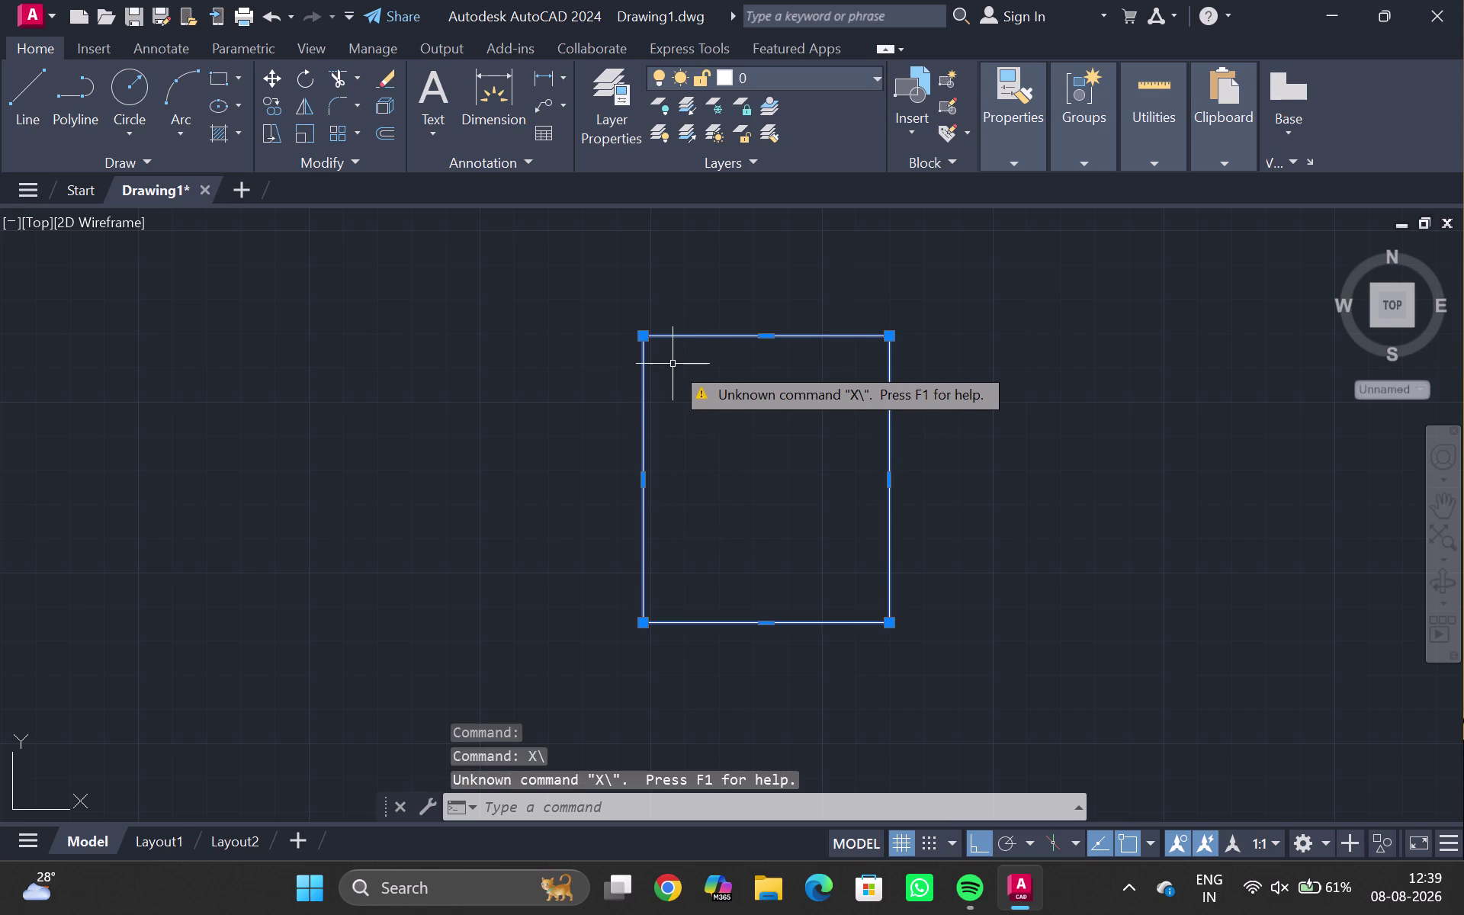
key(x)
key(Return)
key(backslash)
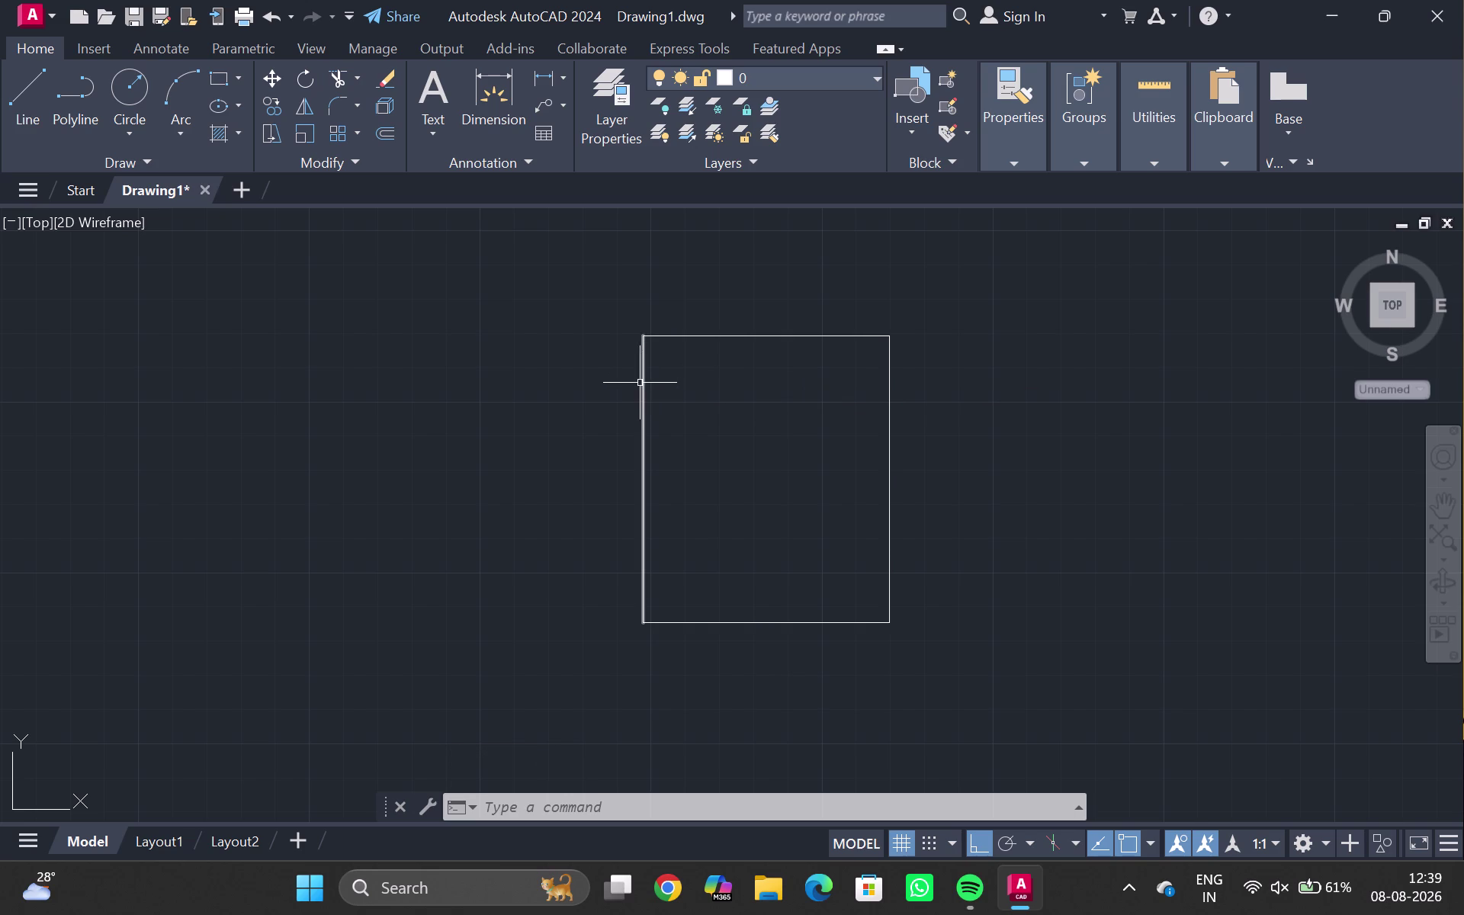
Pan back to the door outline and select its top edge.
scroll(down, 3)
middle_drag(714, 299, 672, 376)
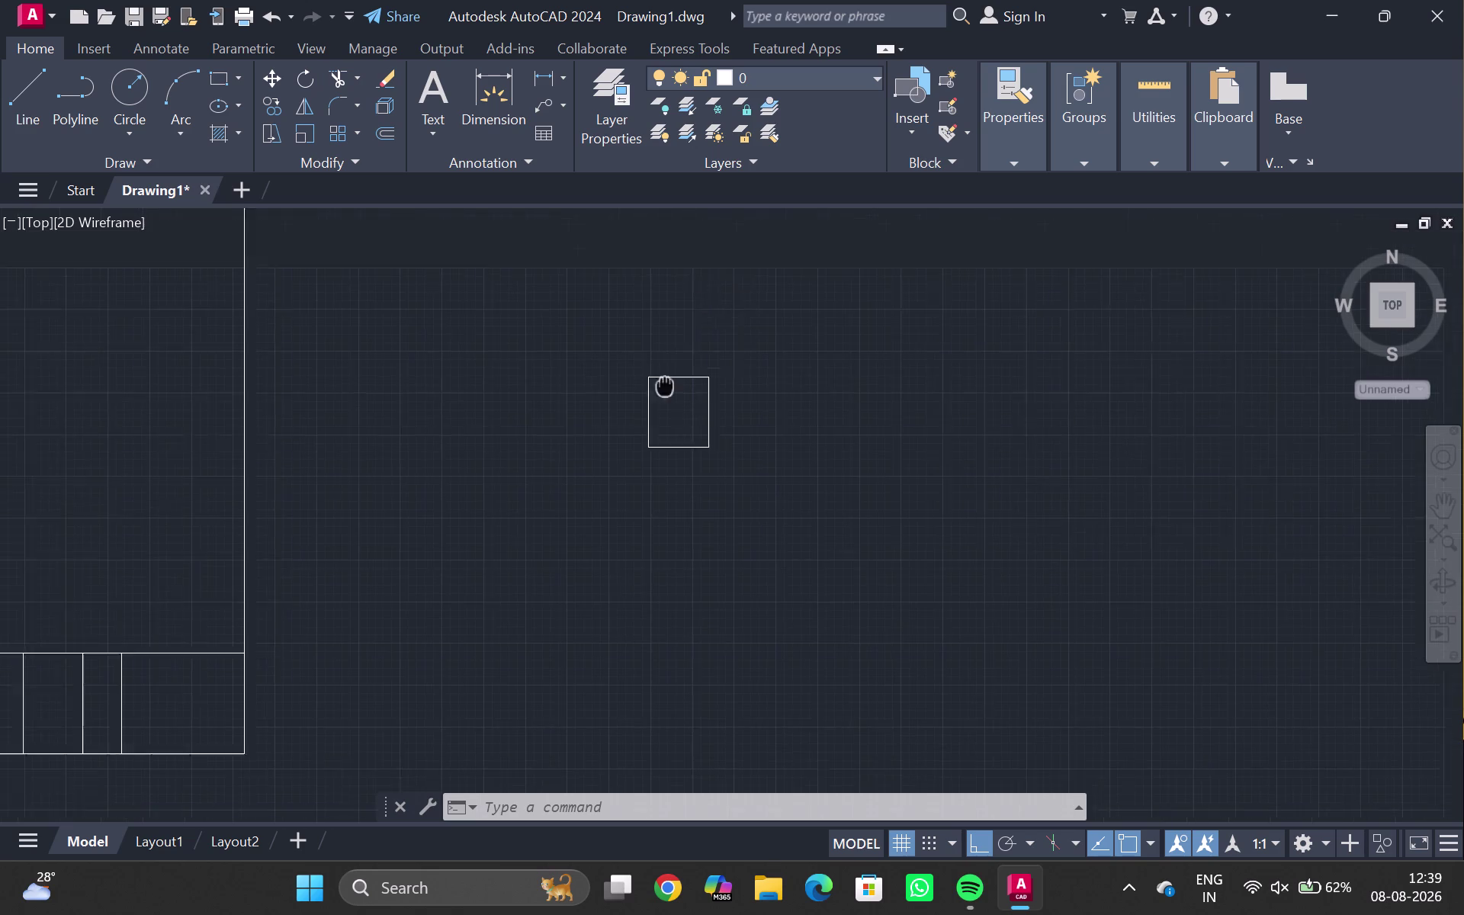
middle_drag(672, 376, 632, 422)
scroll(down, 3)
middle_drag(618, 359, 443, 549)
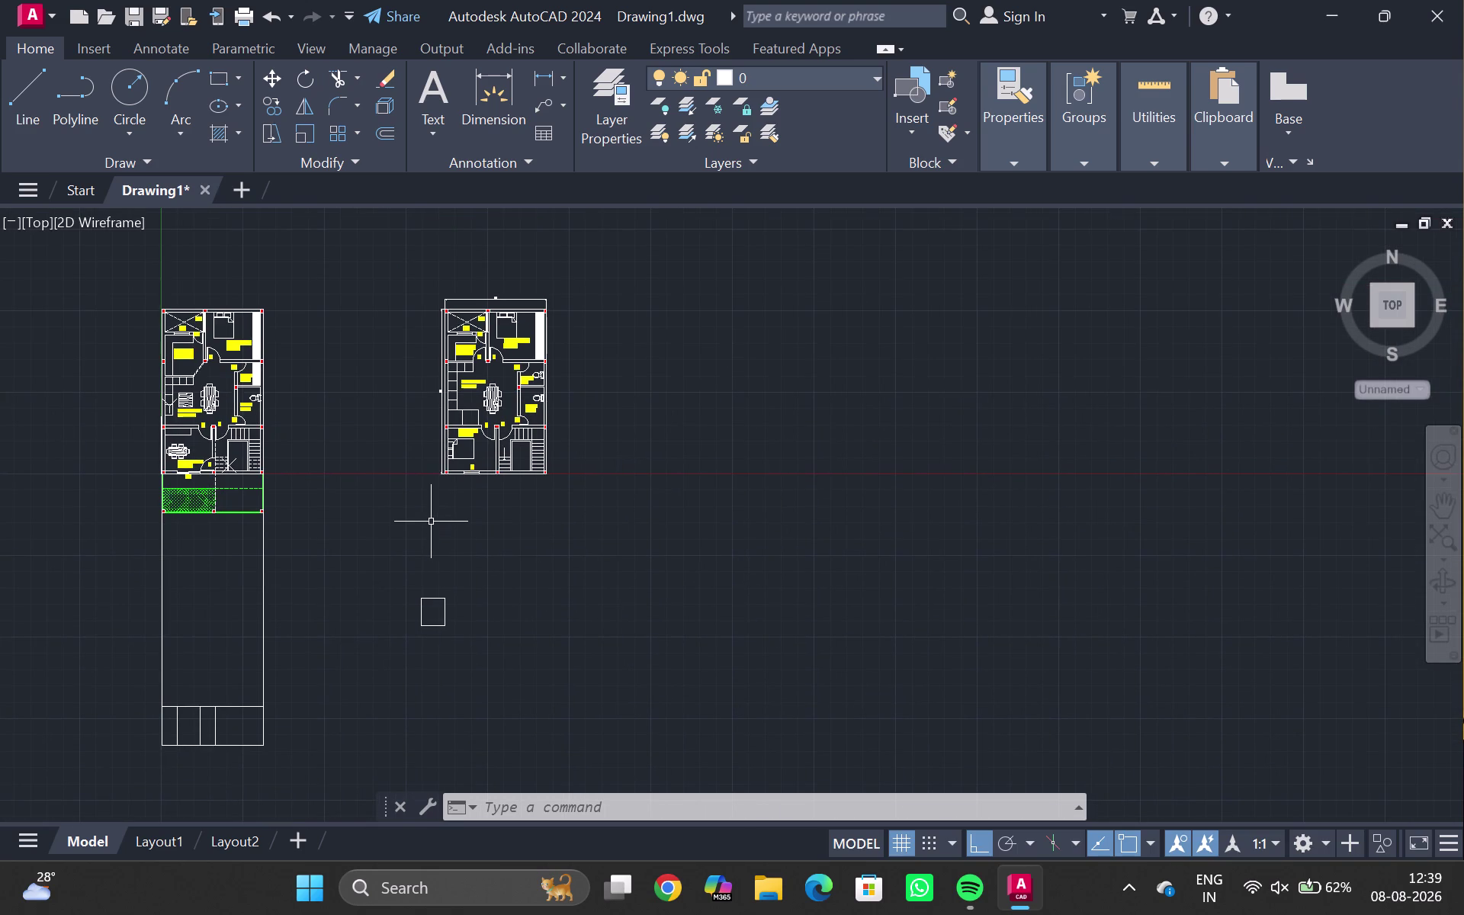
scroll(up, 3)
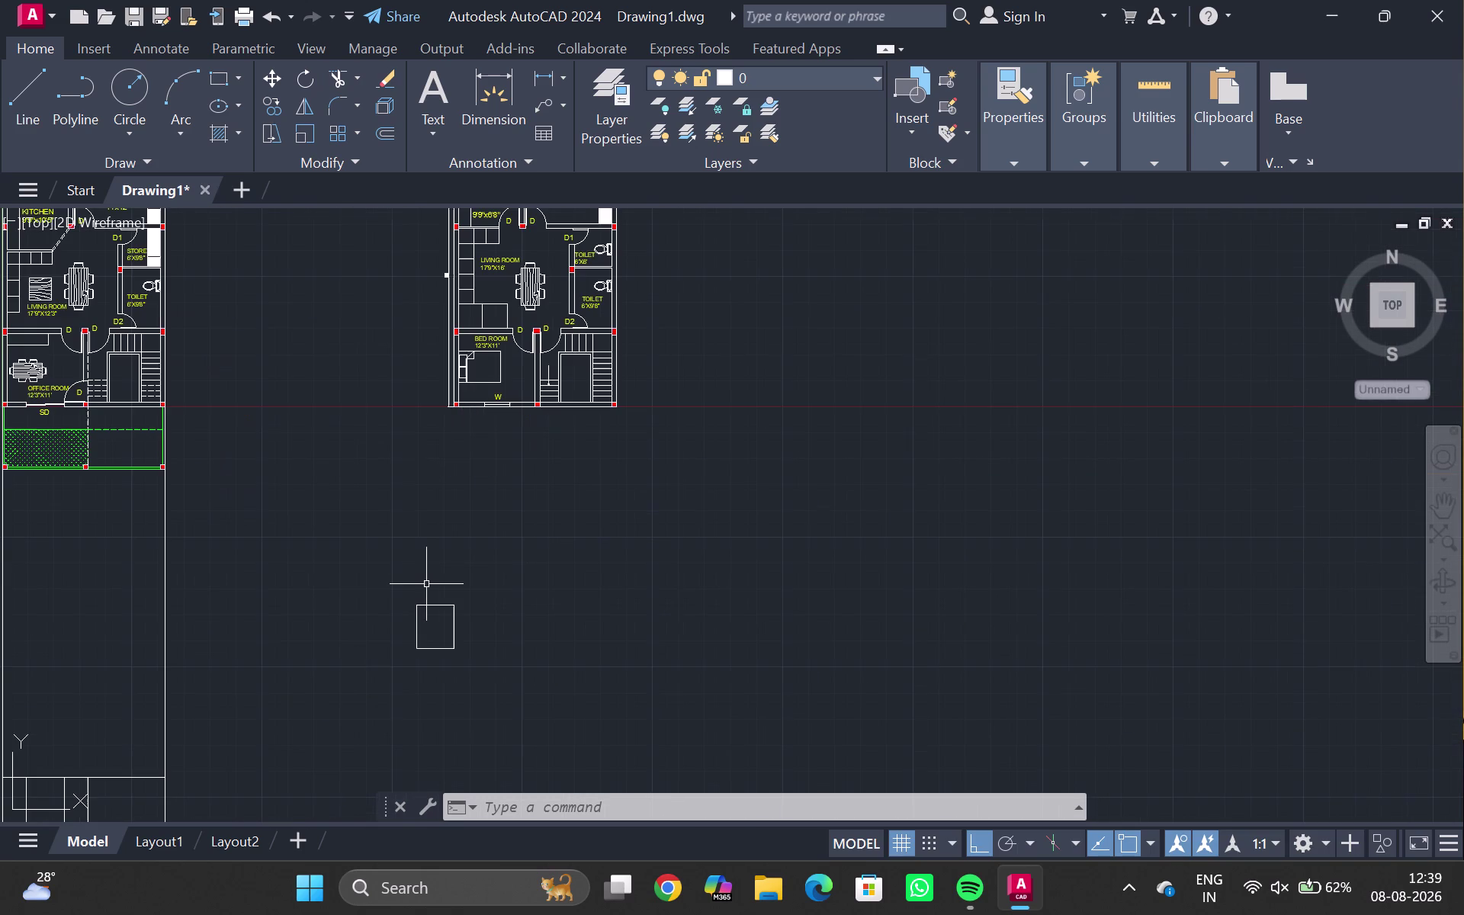
scroll(up, 3)
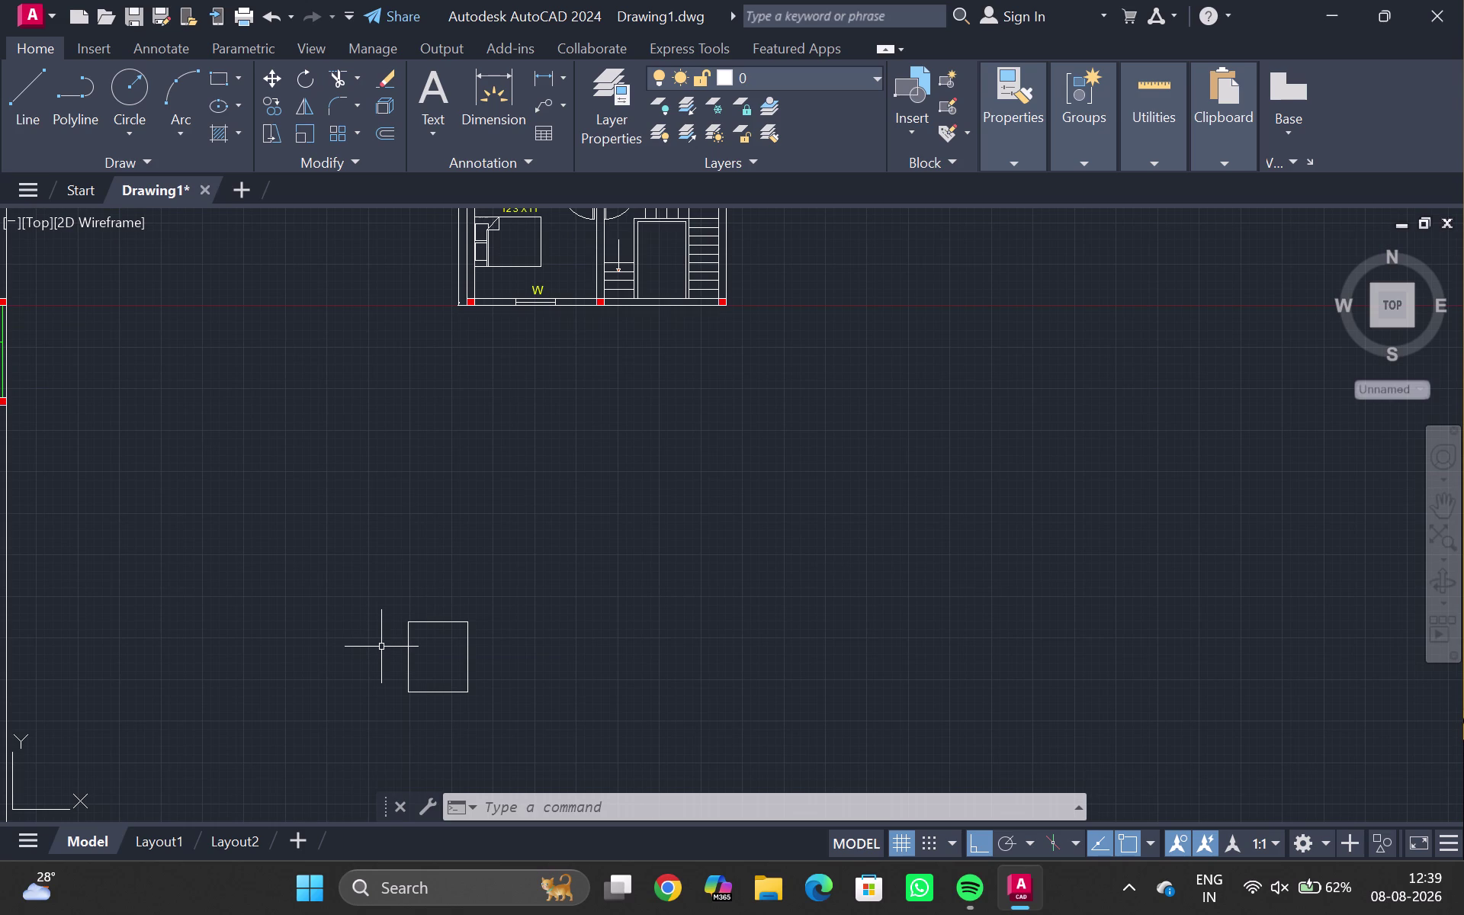
scroll(down, 3)
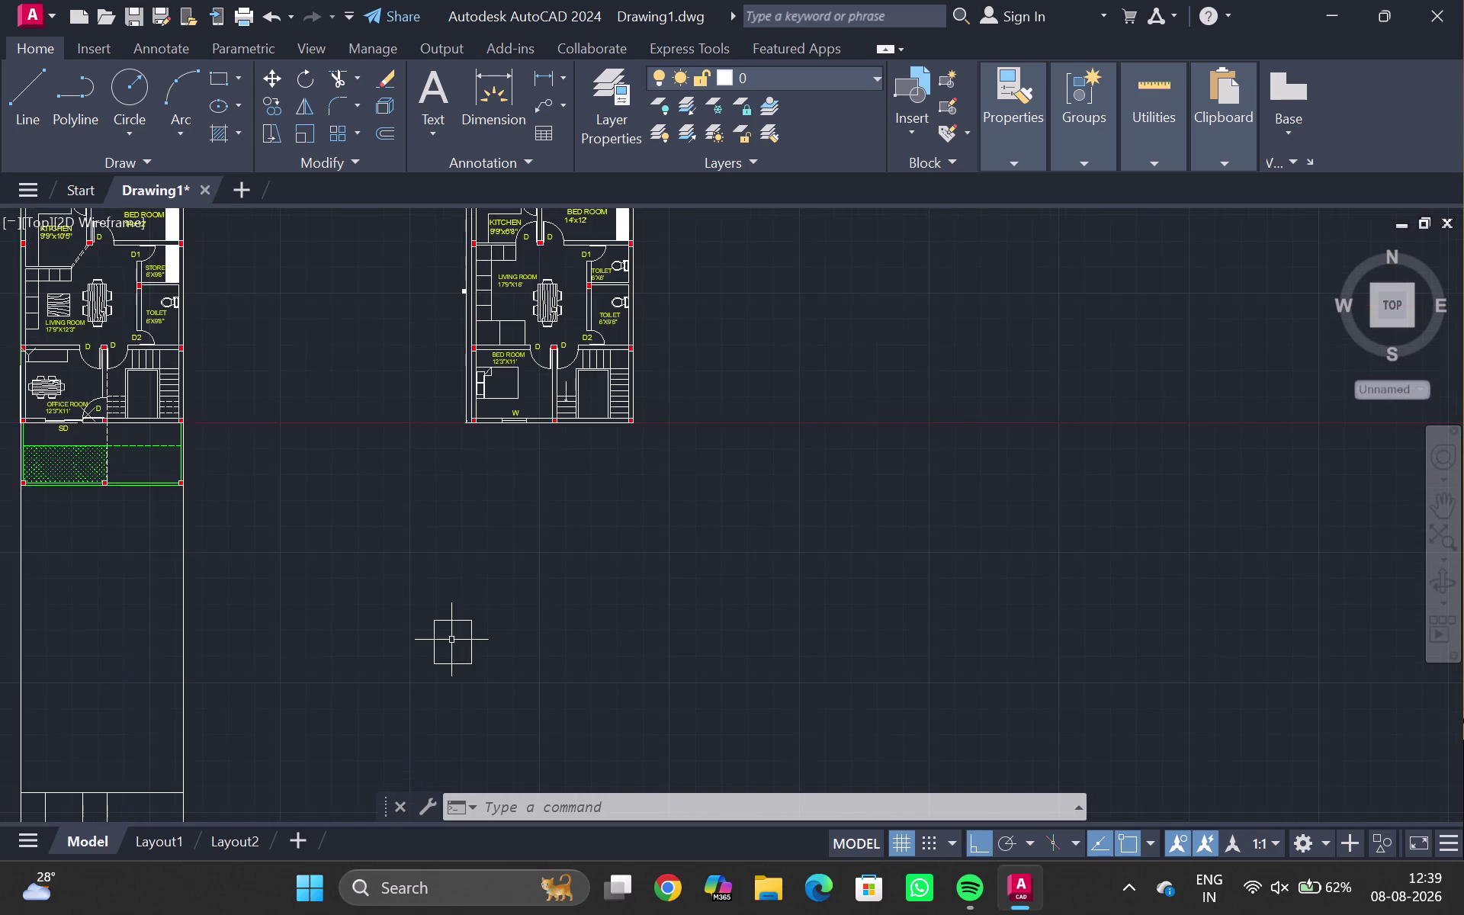
scroll(up, 3)
middle_drag(451, 640, 441, 557)
scroll(up, 3)
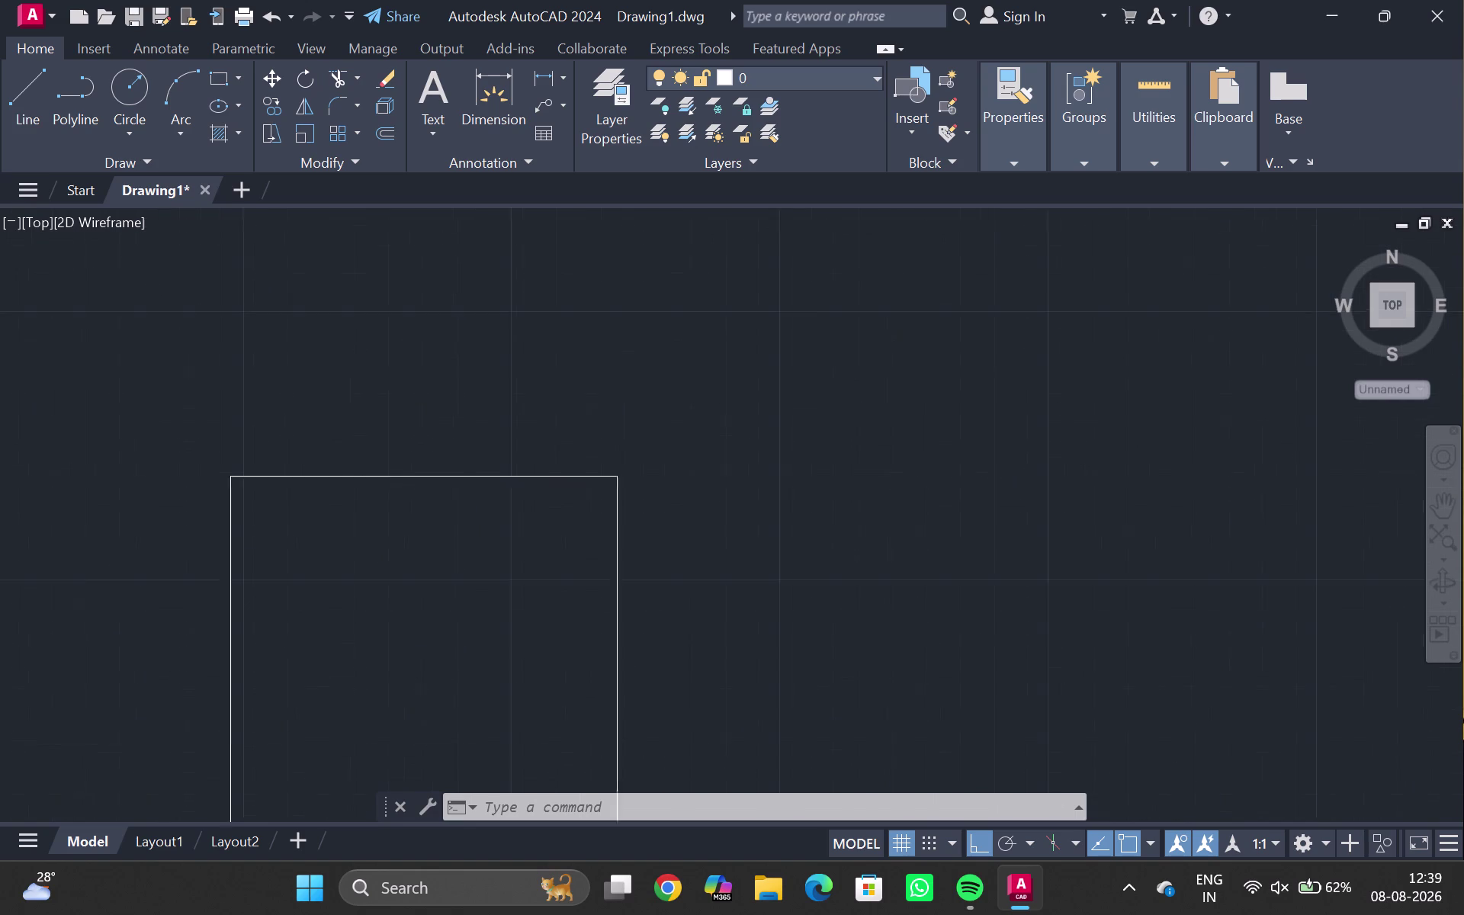
click(442, 471)
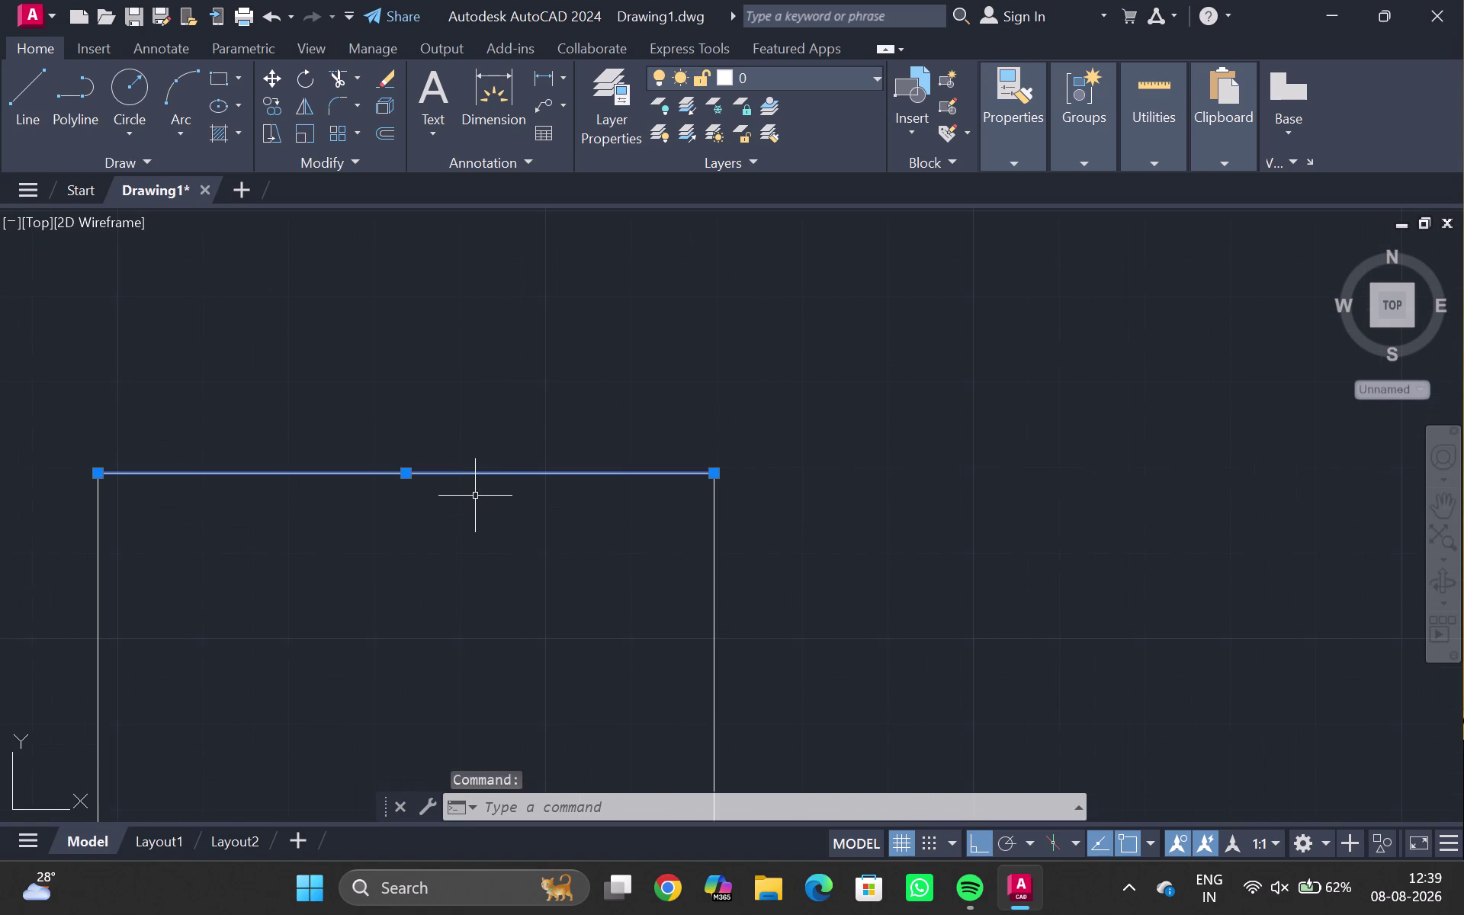
Recover from the rejected 4" entry and start OFFSET with a 4-inch distance.
text(4")
key(Return)
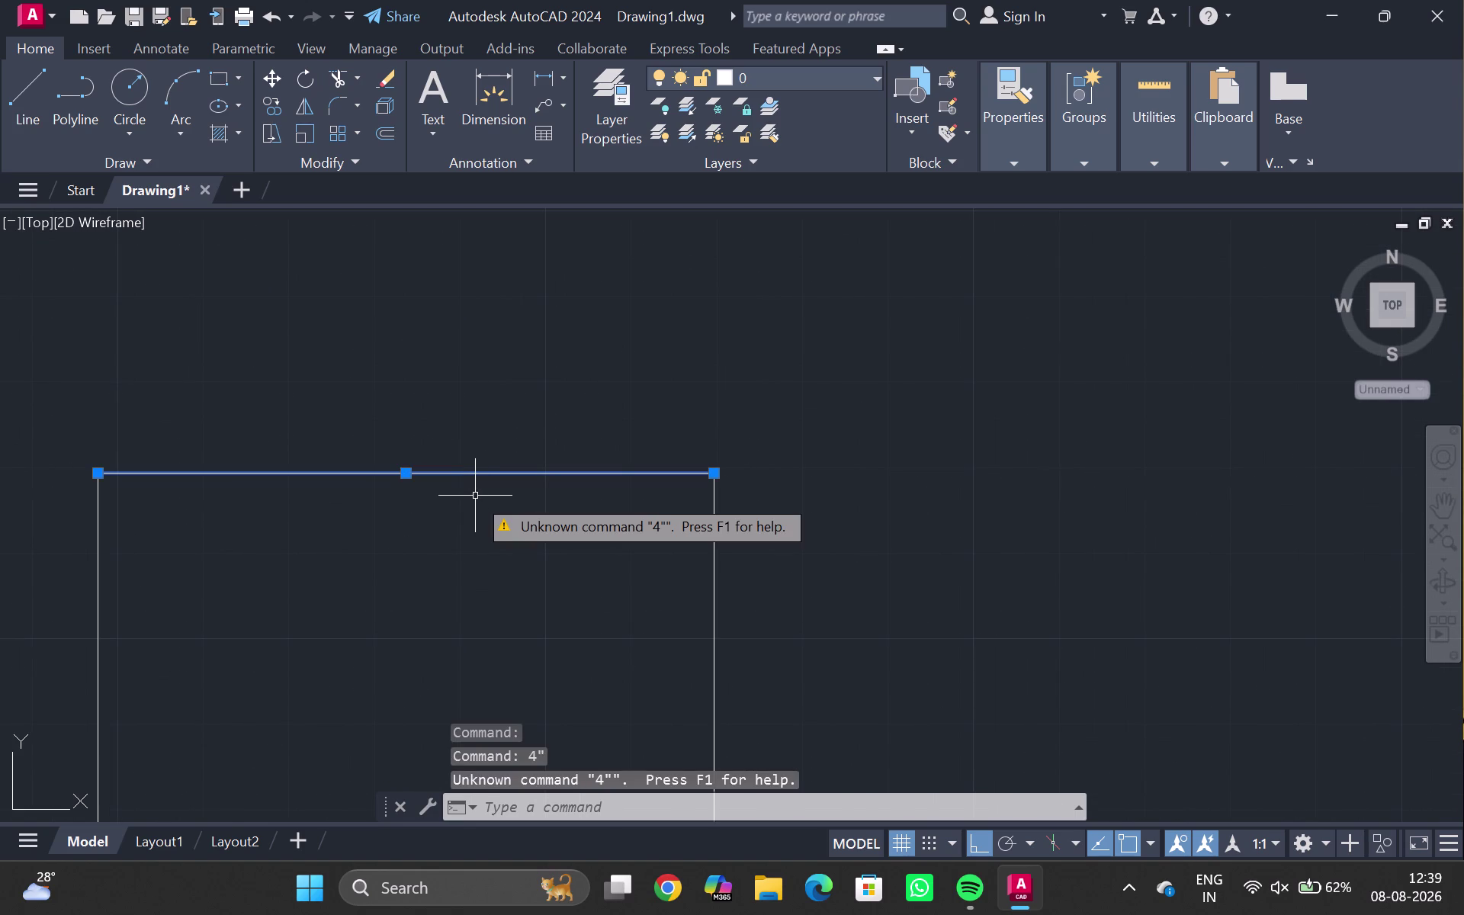
key(o)
key(Return)
text(4)
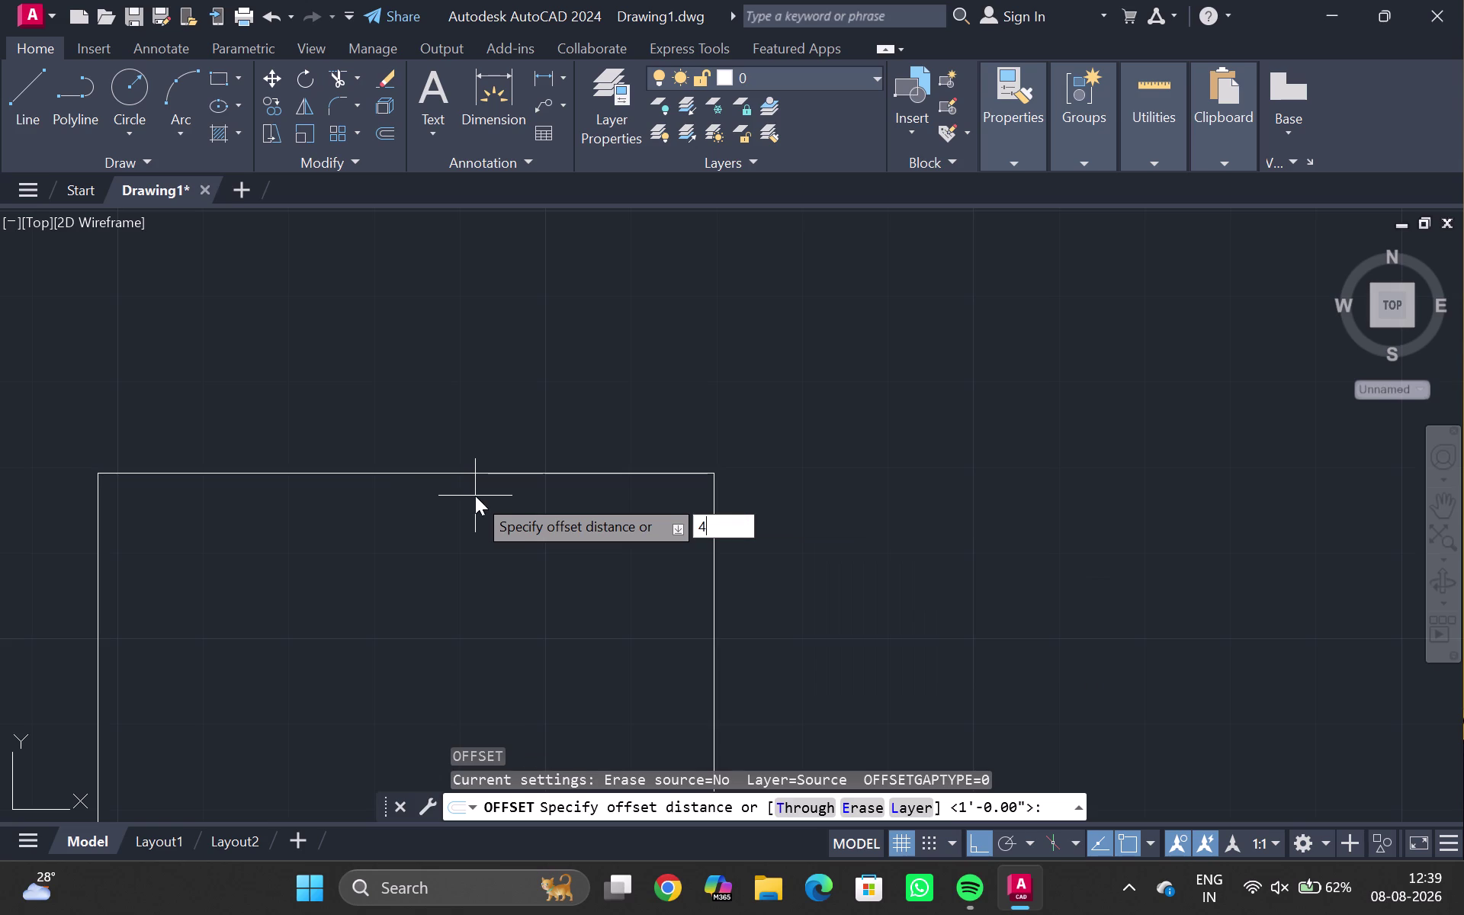
text(")
key(Return)
Offset the door's top, left and right edges 4 inches inward.
click(475, 496)
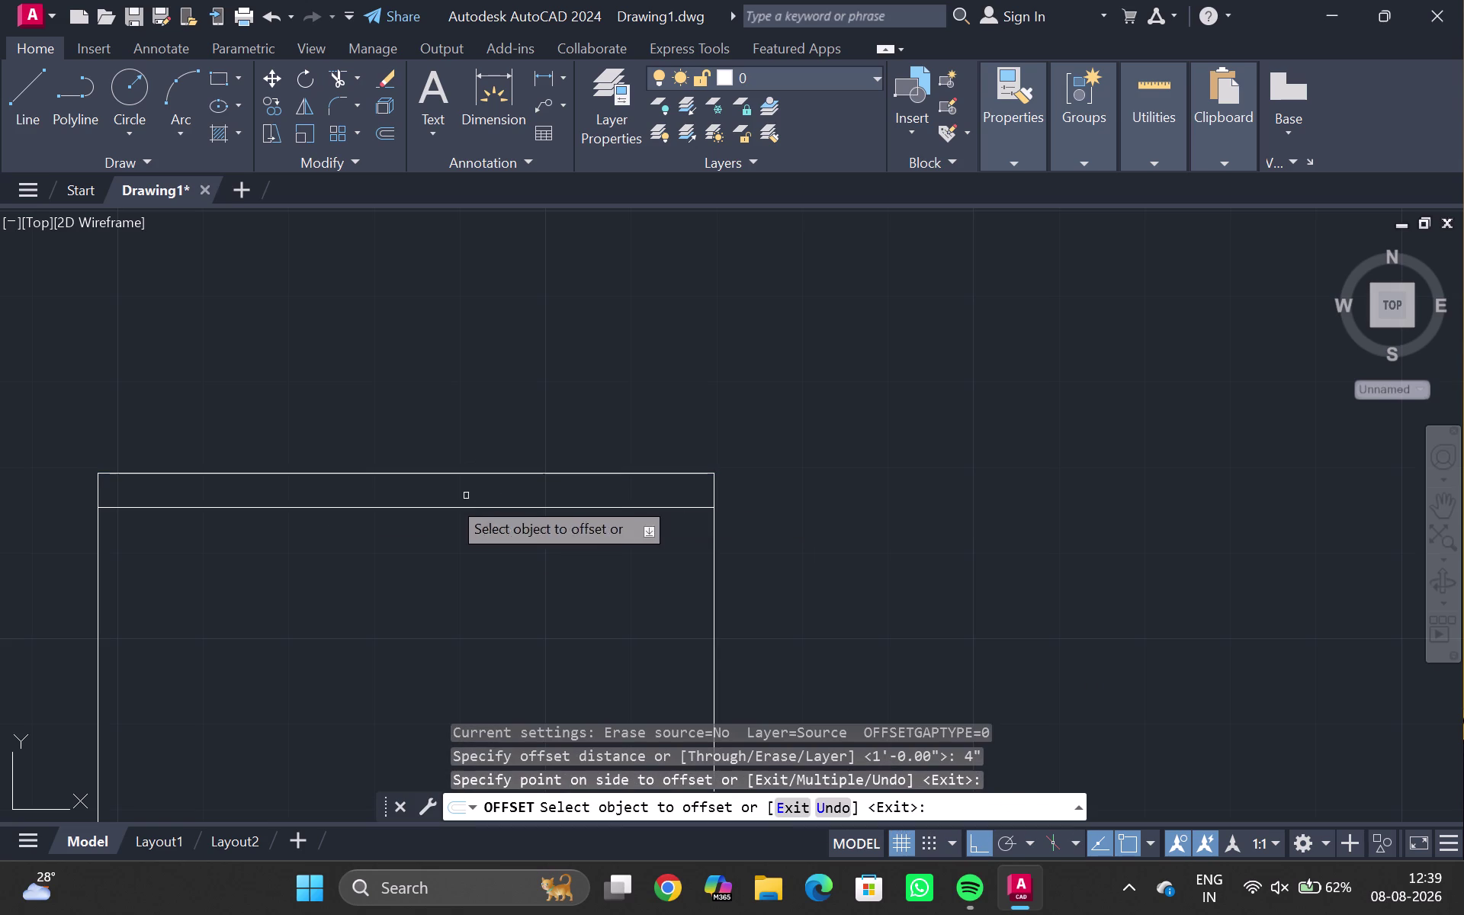
click(99, 562)
click(131, 558)
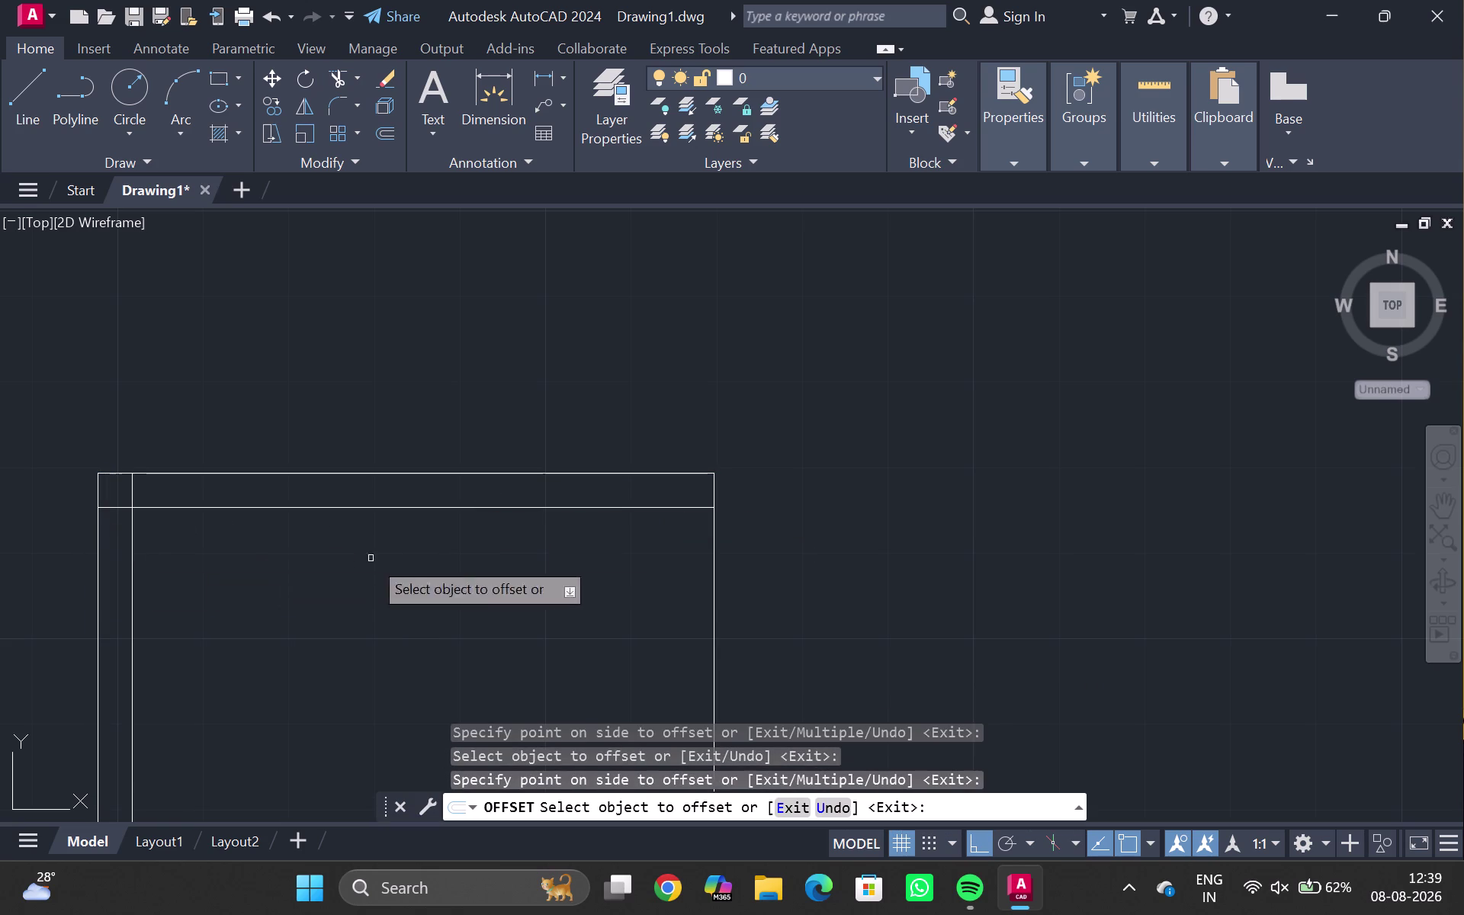
click(716, 568)
click(678, 568)
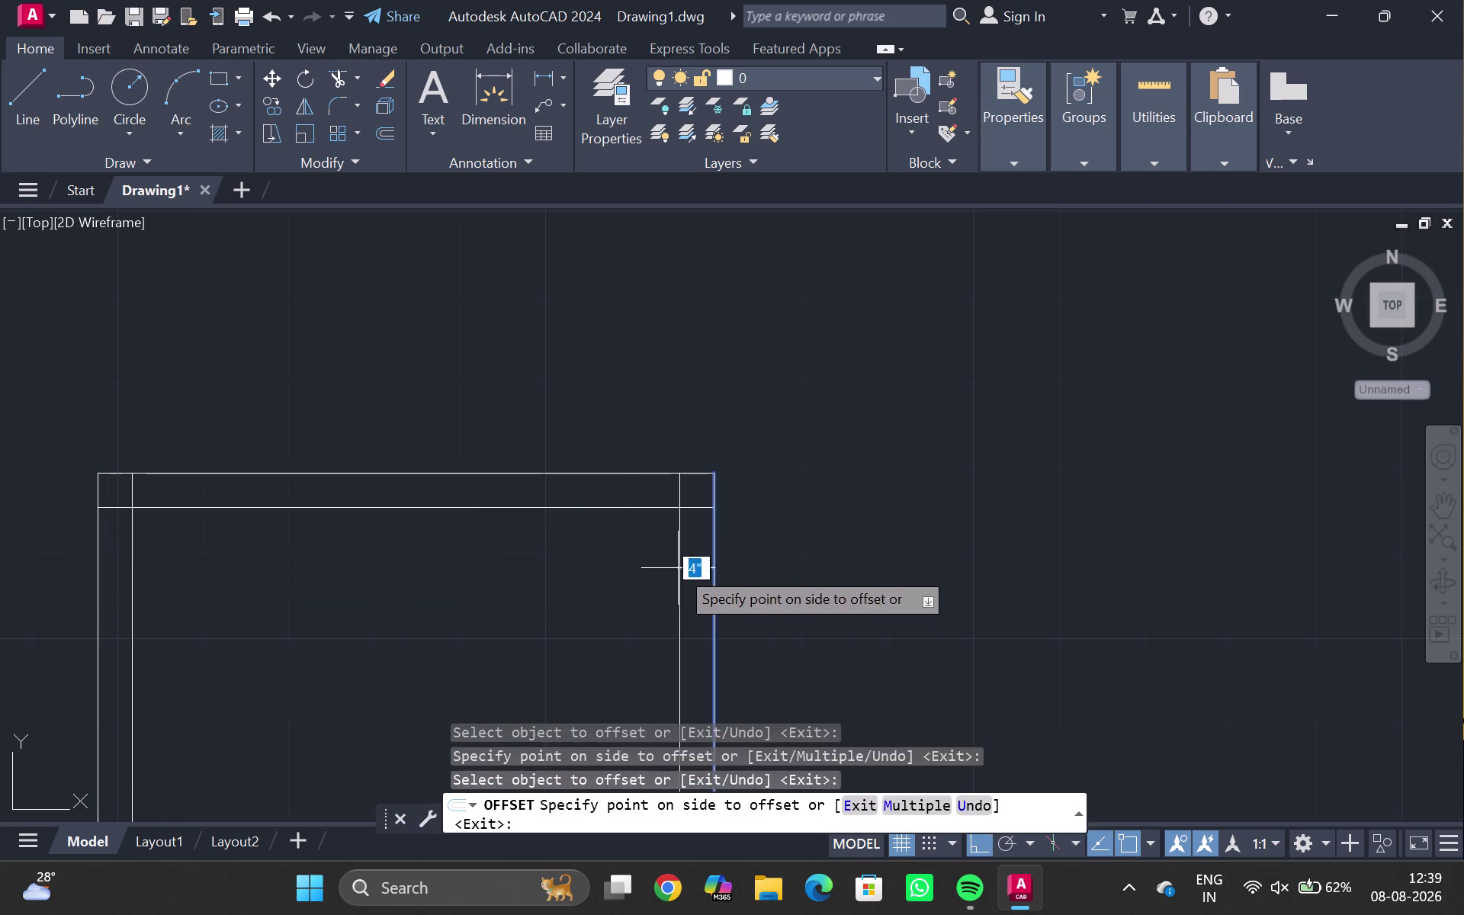
scroll(down, 3)
key(Escape)
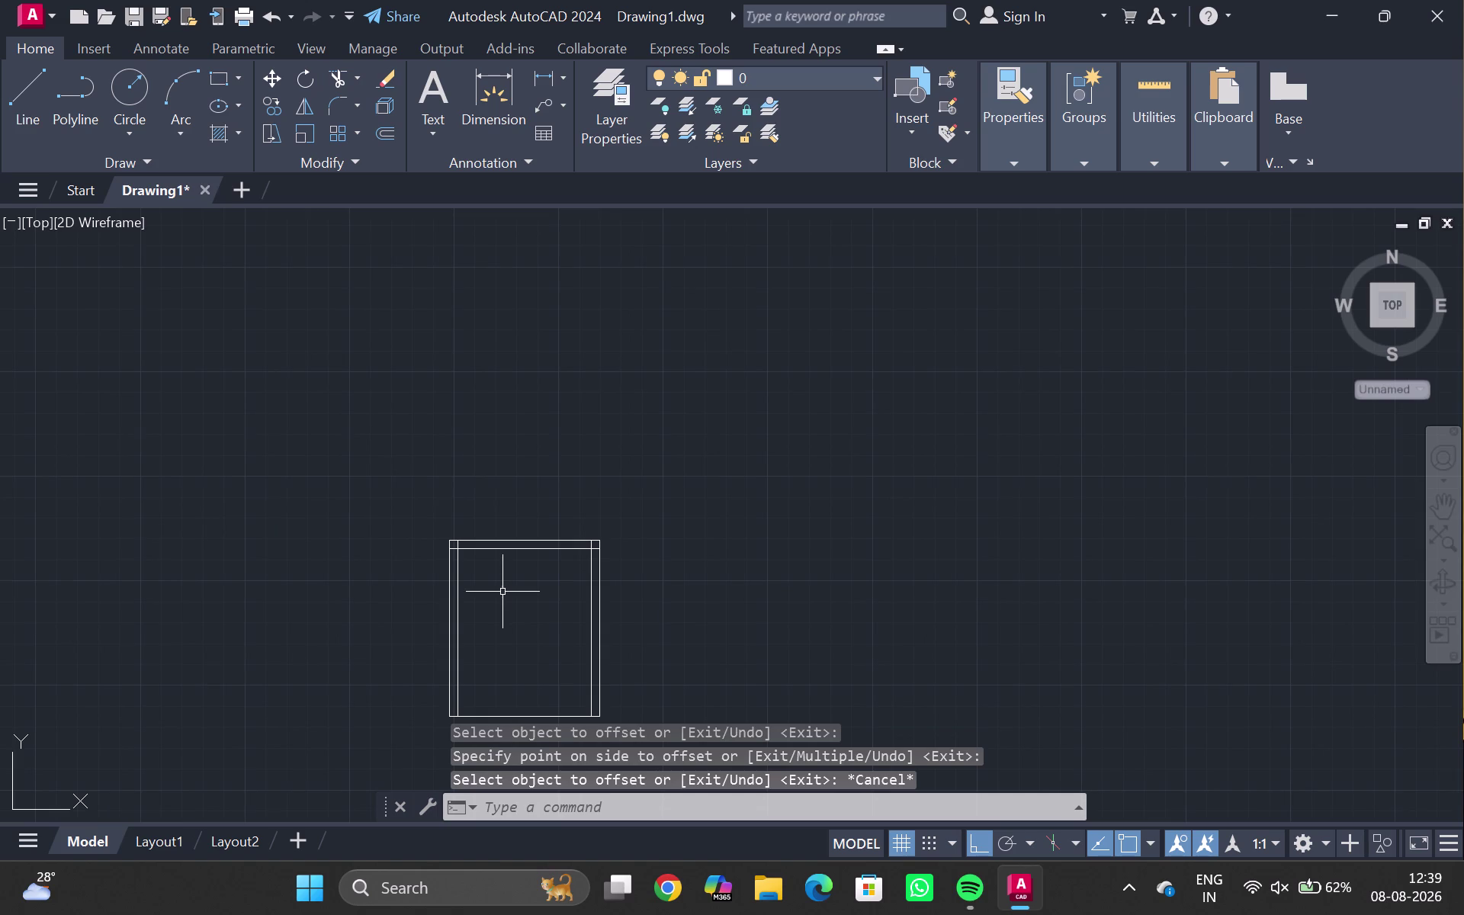
text(TR)
key(Return)
Trim the inner frame overhangs at the door's corners with fence drags.
scroll(up, 3)
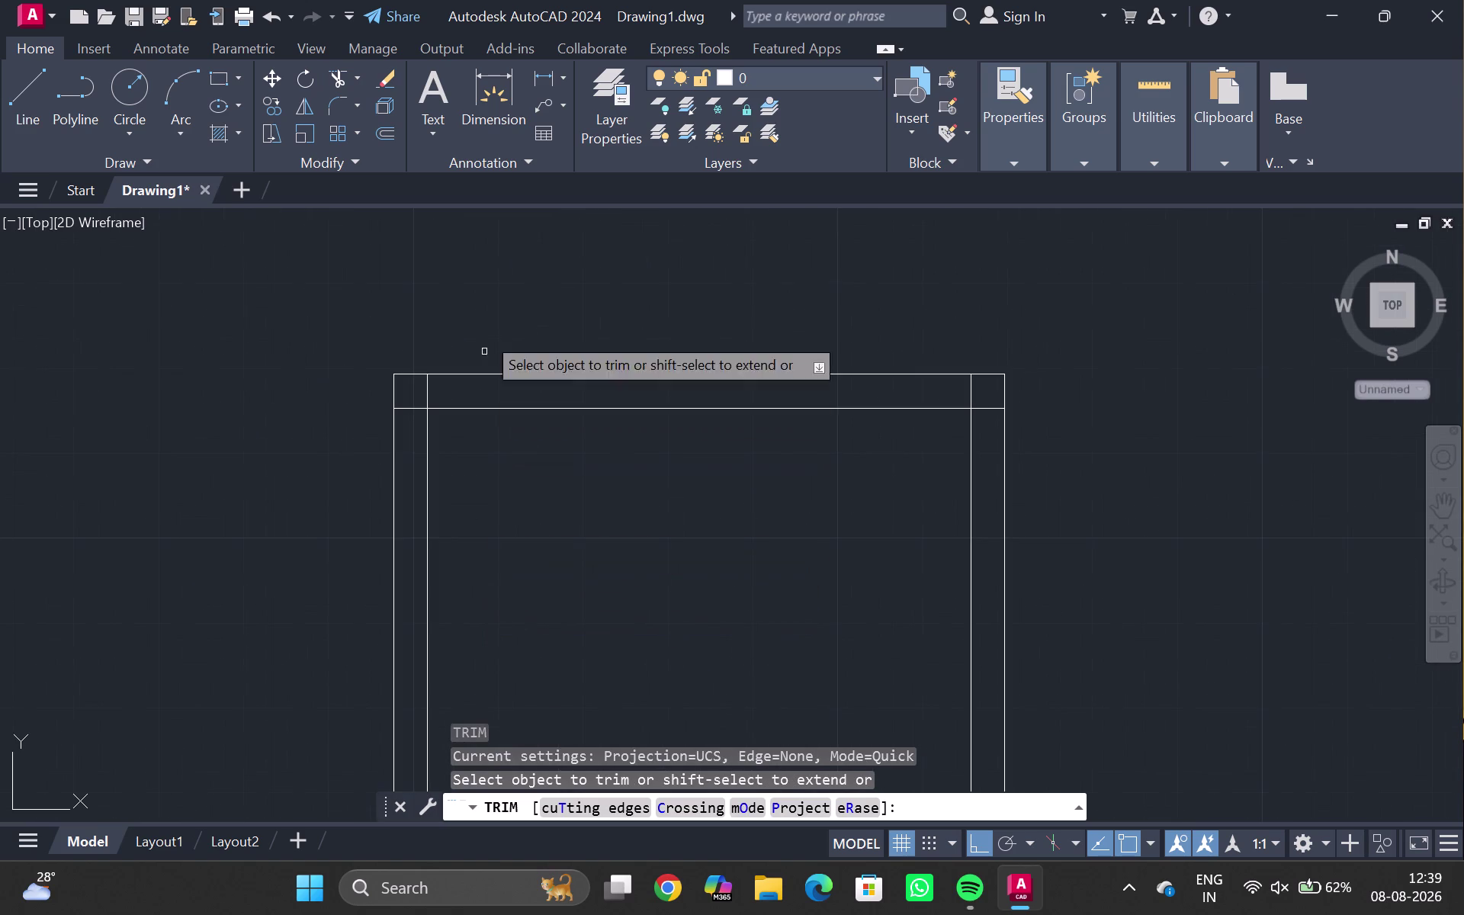
drag(442, 392, 408, 411)
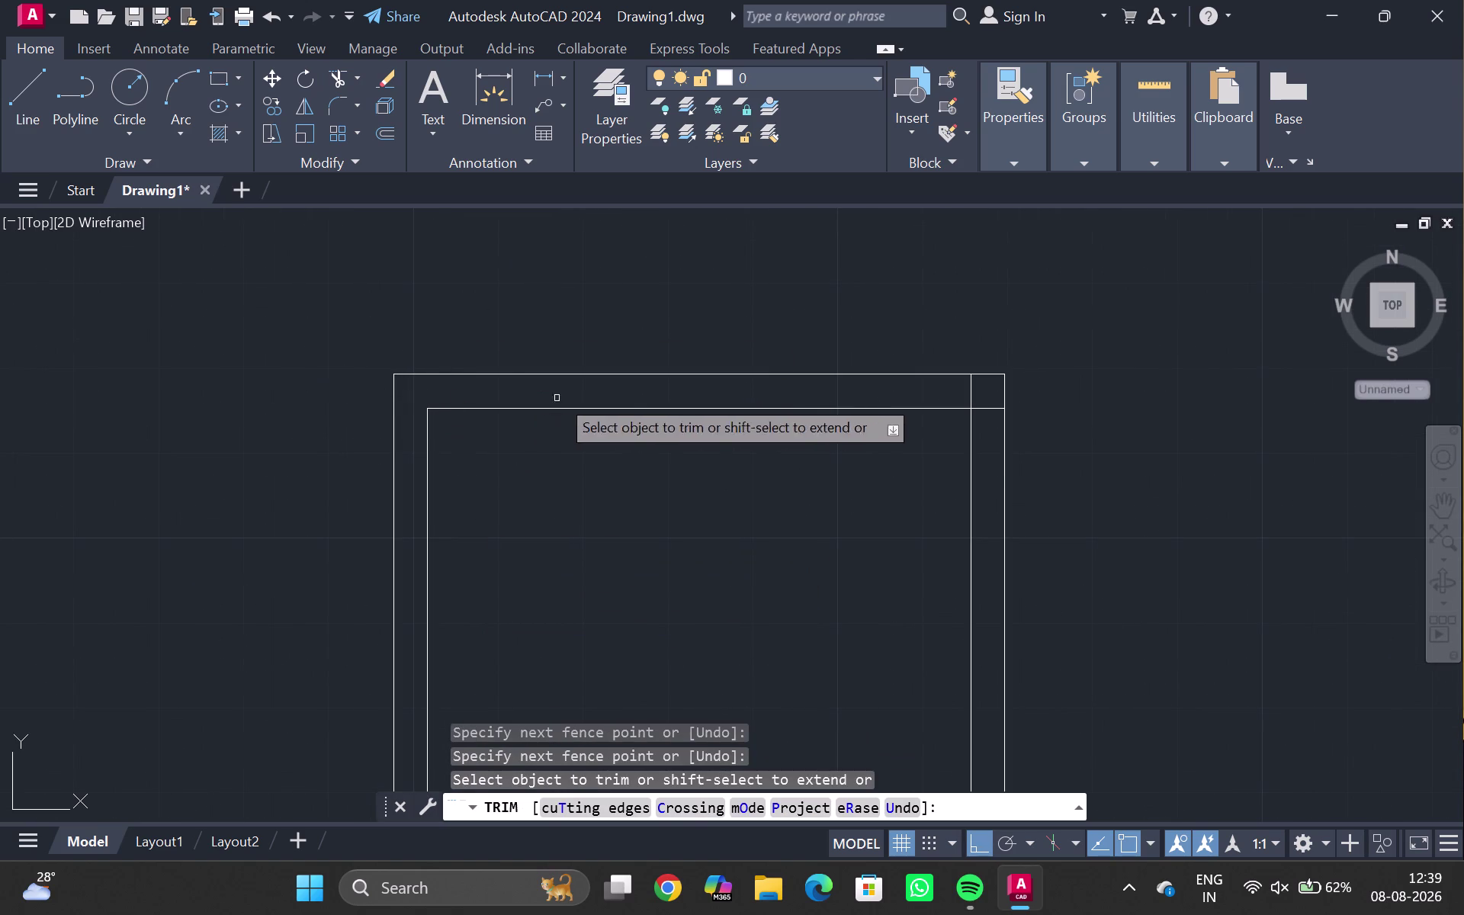
drag(962, 390, 987, 427)
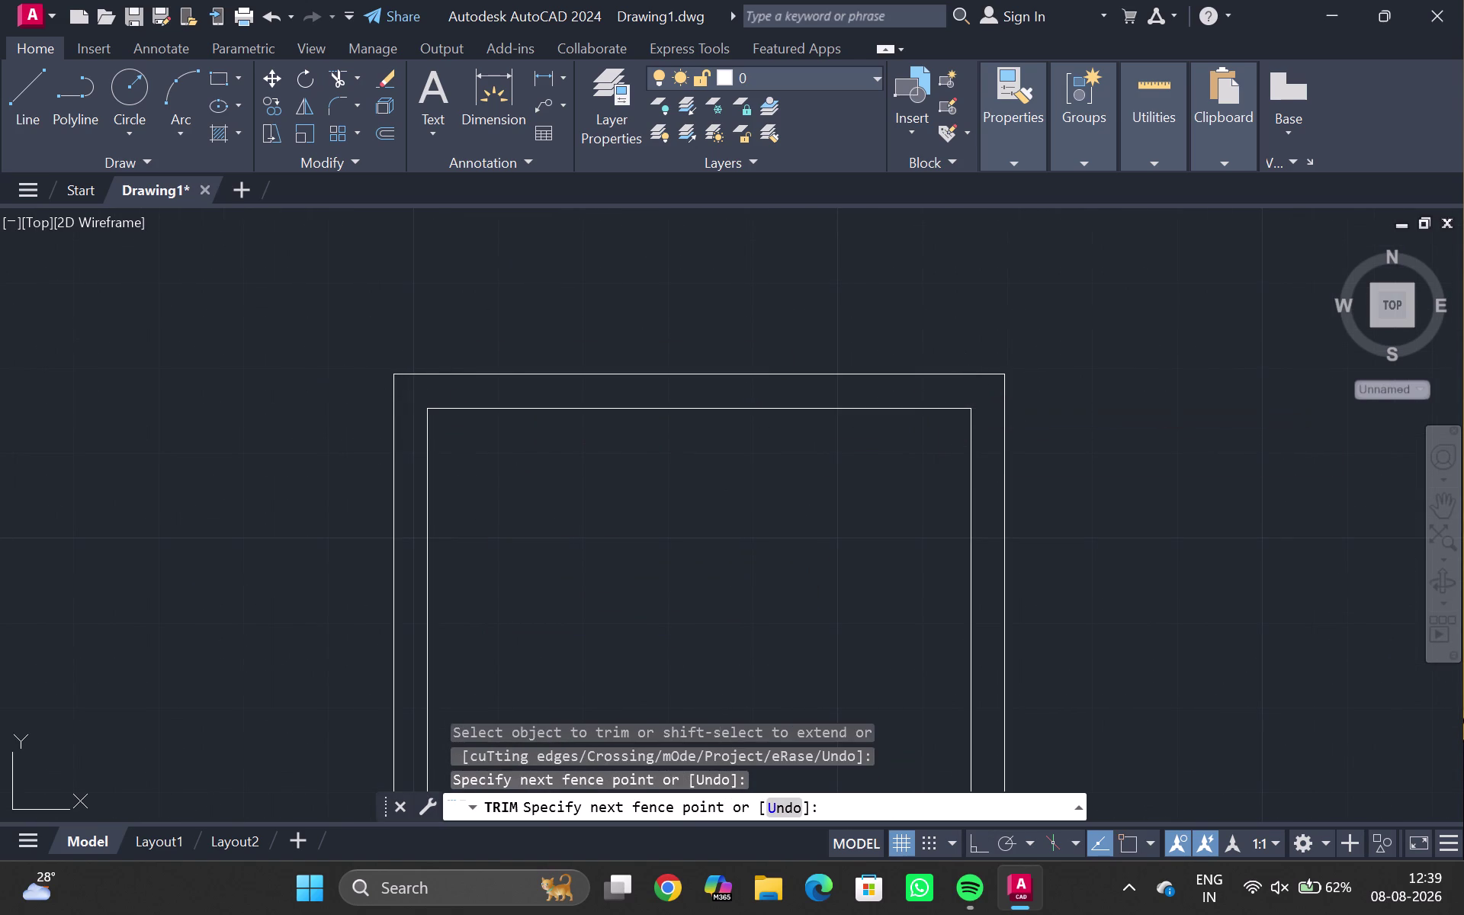
scroll(down, 3)
middle_drag(778, 500, 668, 317)
scroll(up, 3)
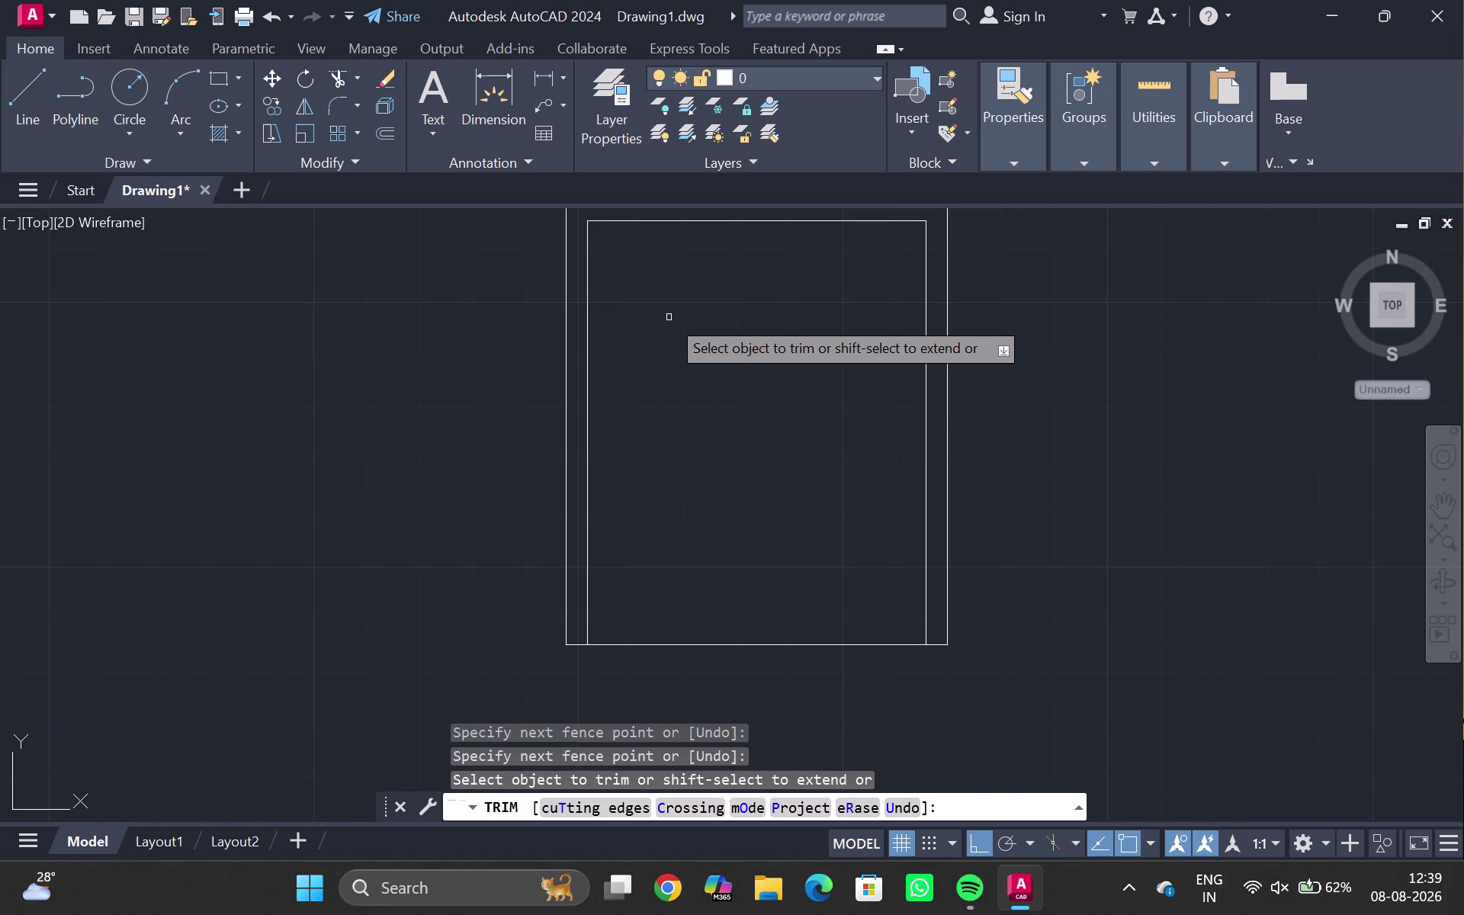
key(Escape)
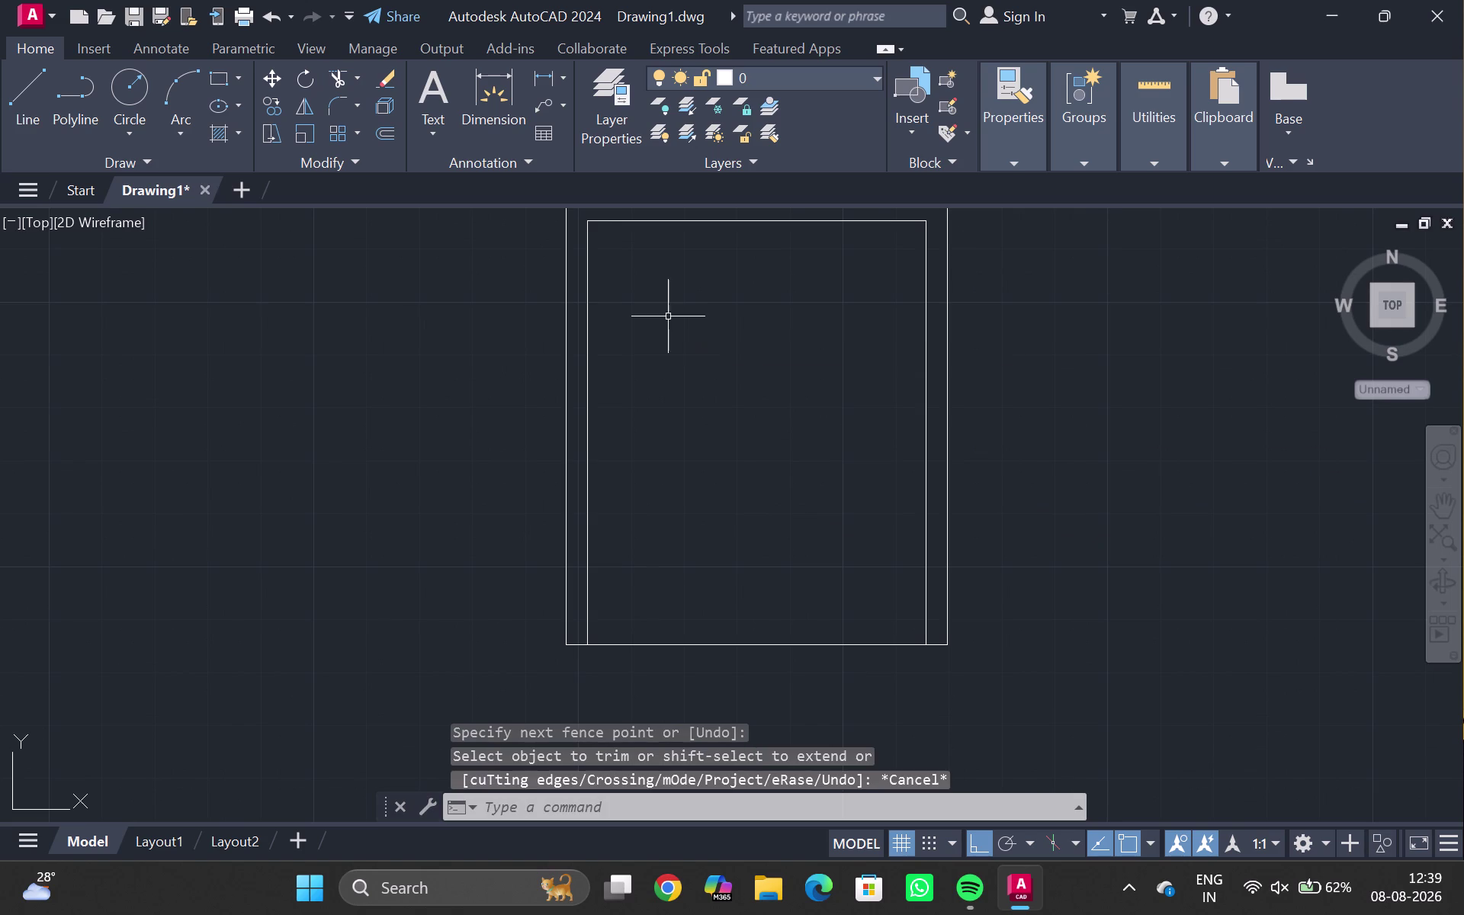
Draw a vertical line from the door's bottom midpoint to the inner top frame.
scroll(down, 3)
middle_drag(671, 317, 669, 325)
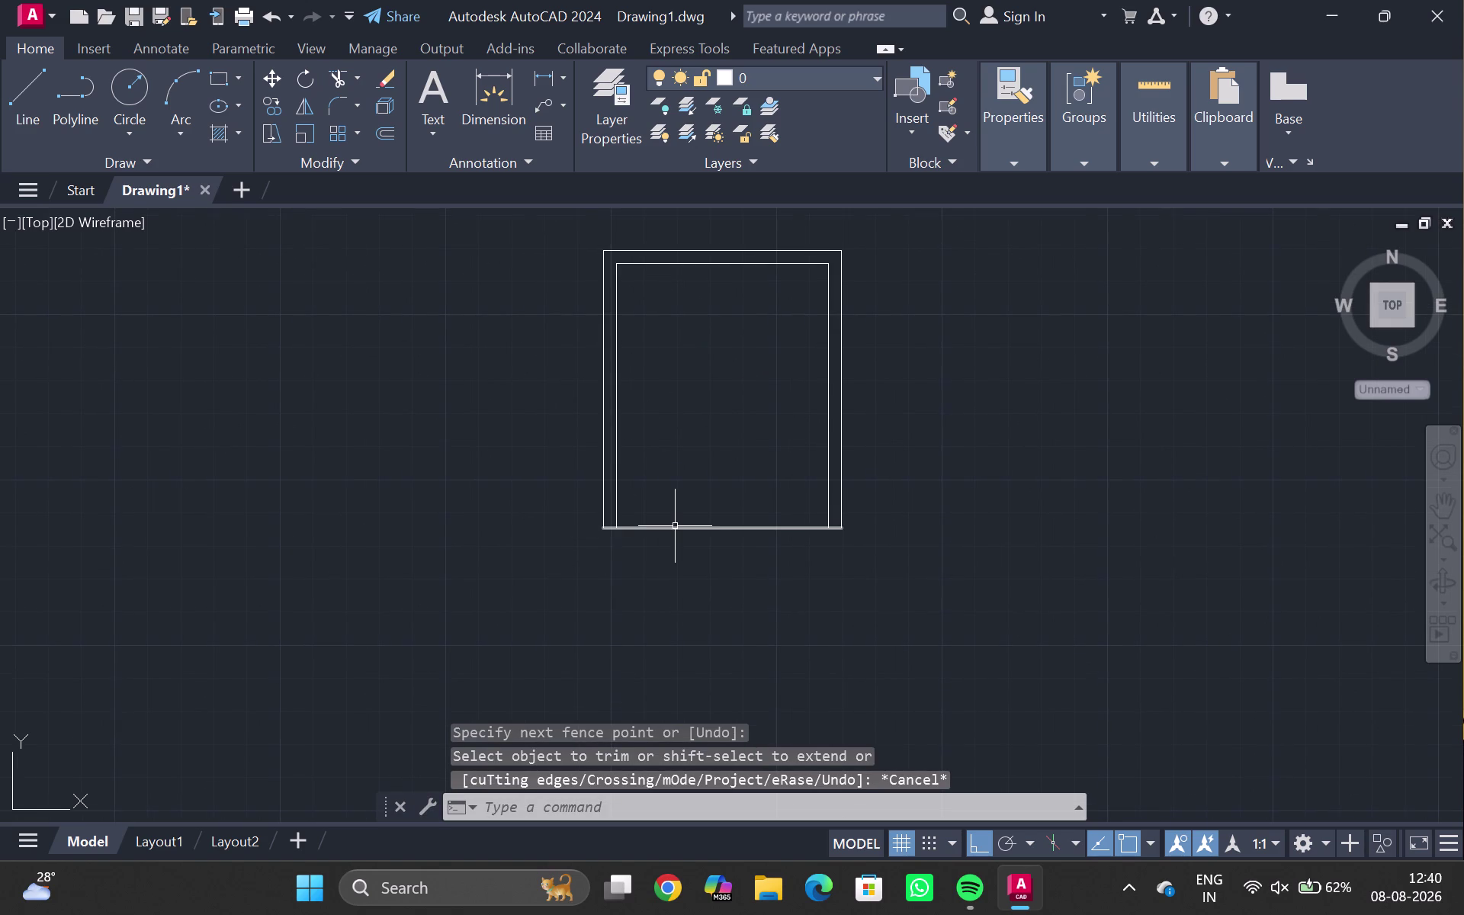
key(l)
key(Return)
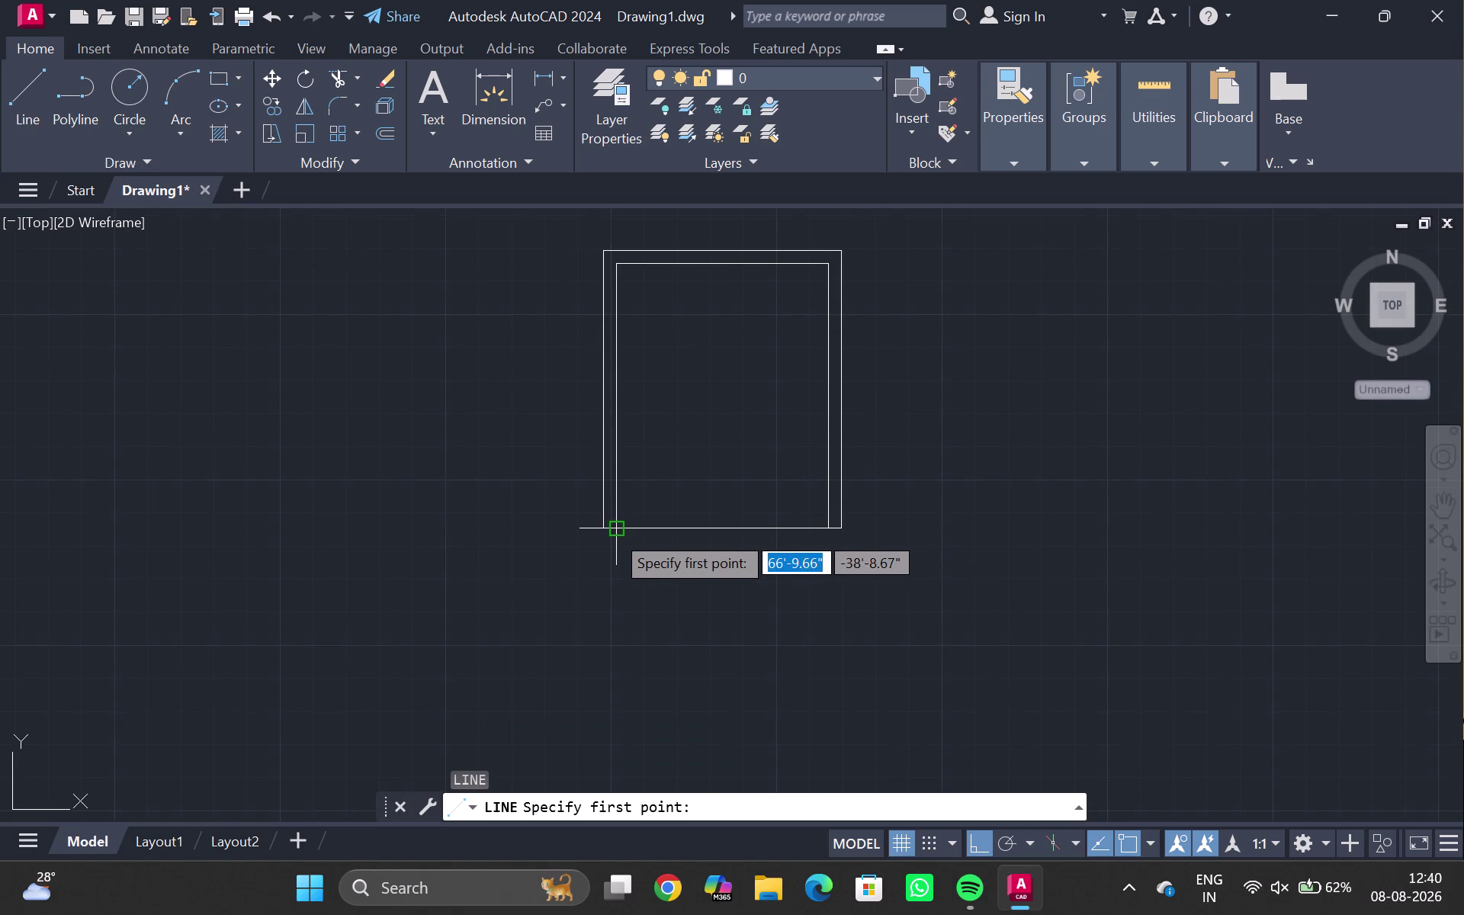
click(720, 524)
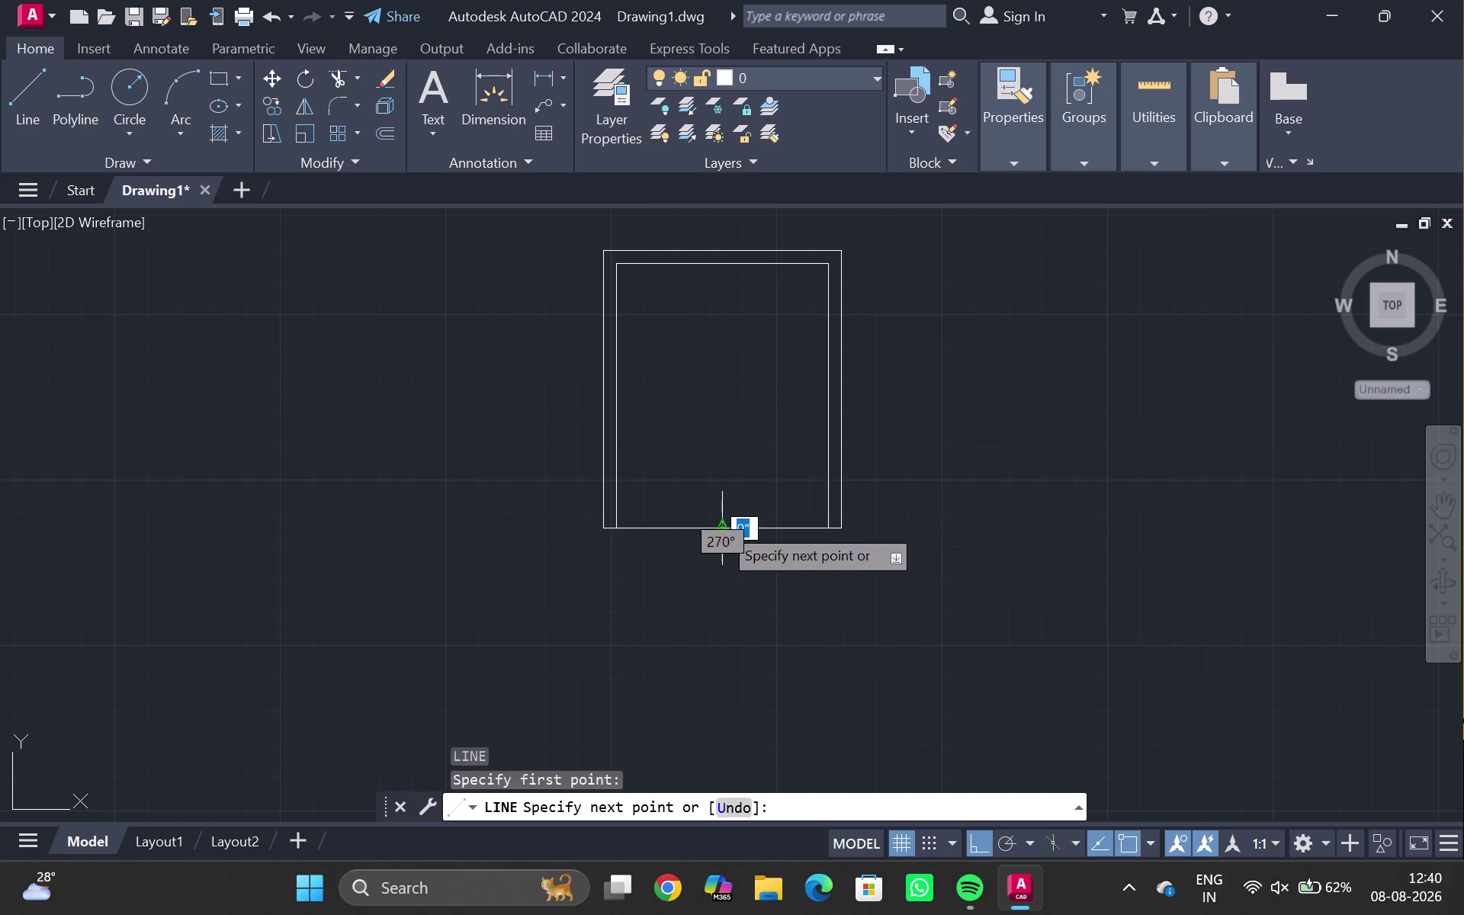
click(723, 260)
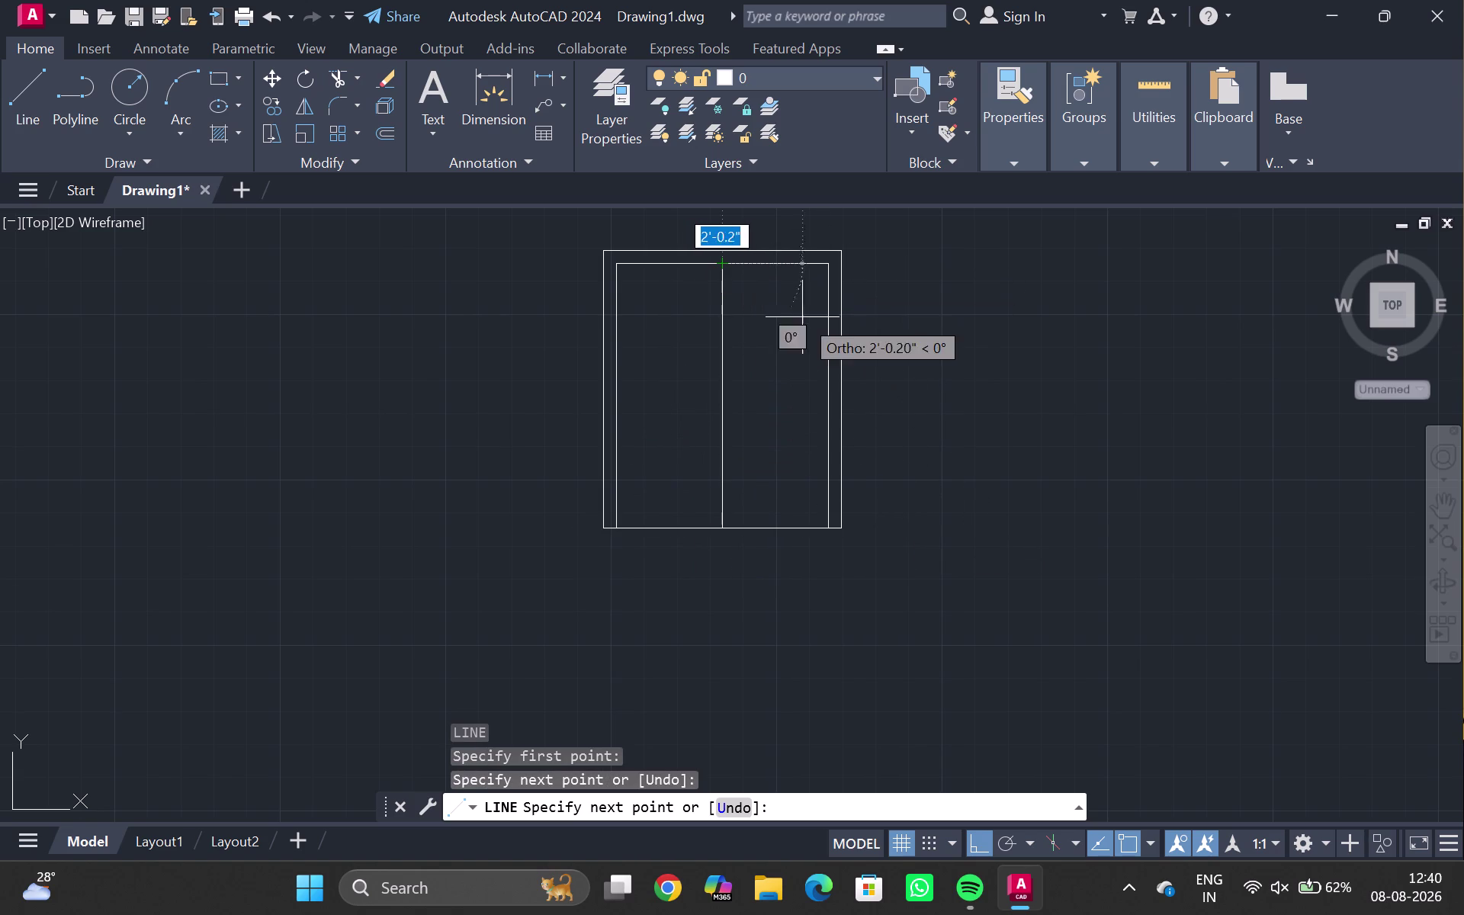
key(Escape)
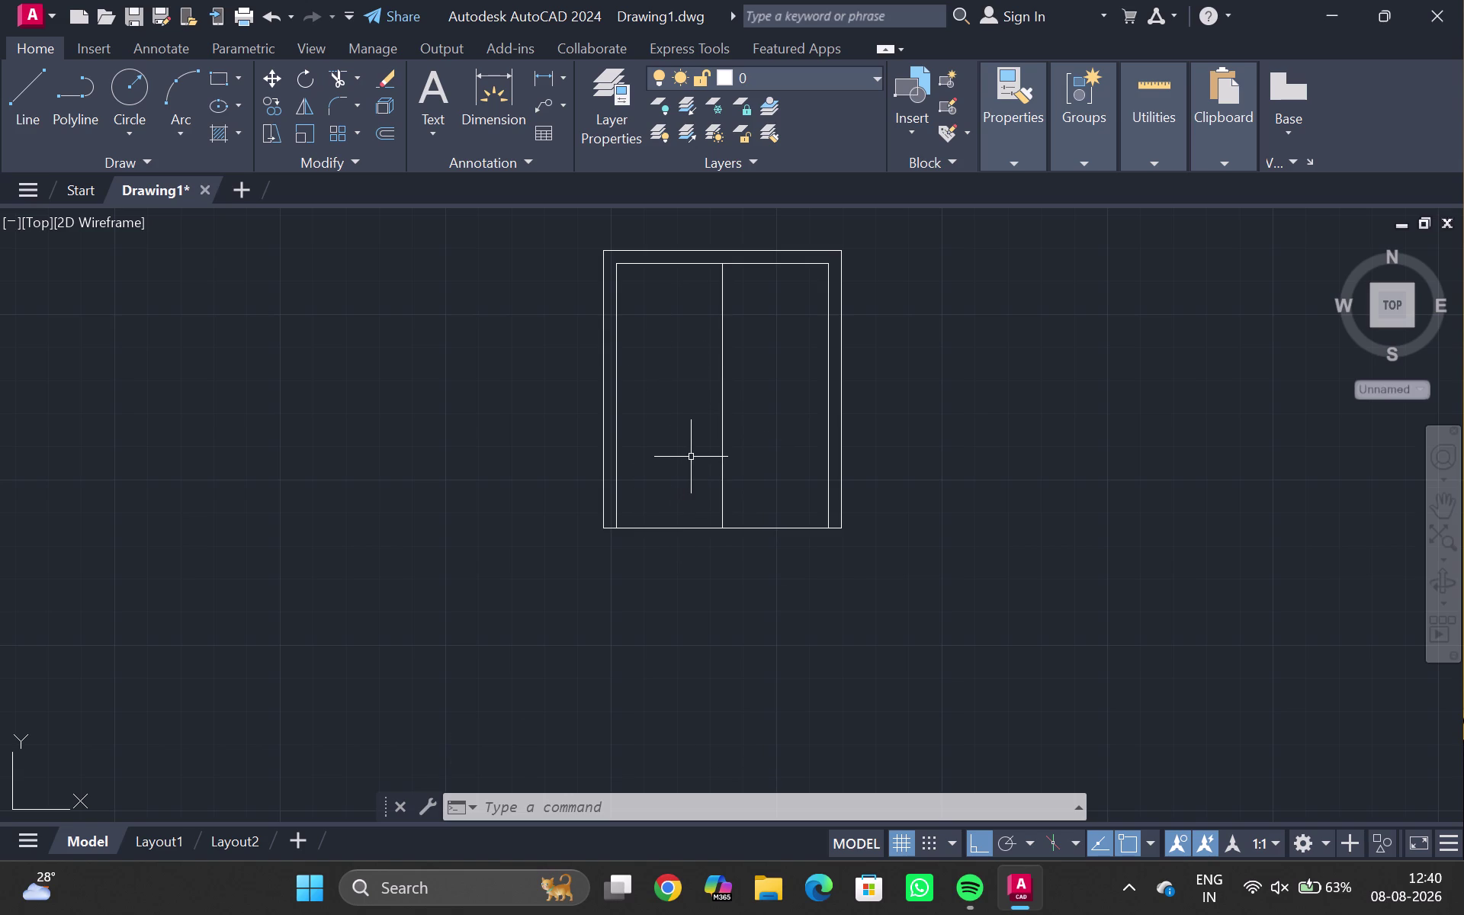
click(675, 529)
Attempt a 6-inch offset, cancel after the rejected distance, and select the bottom edge.
key(o)
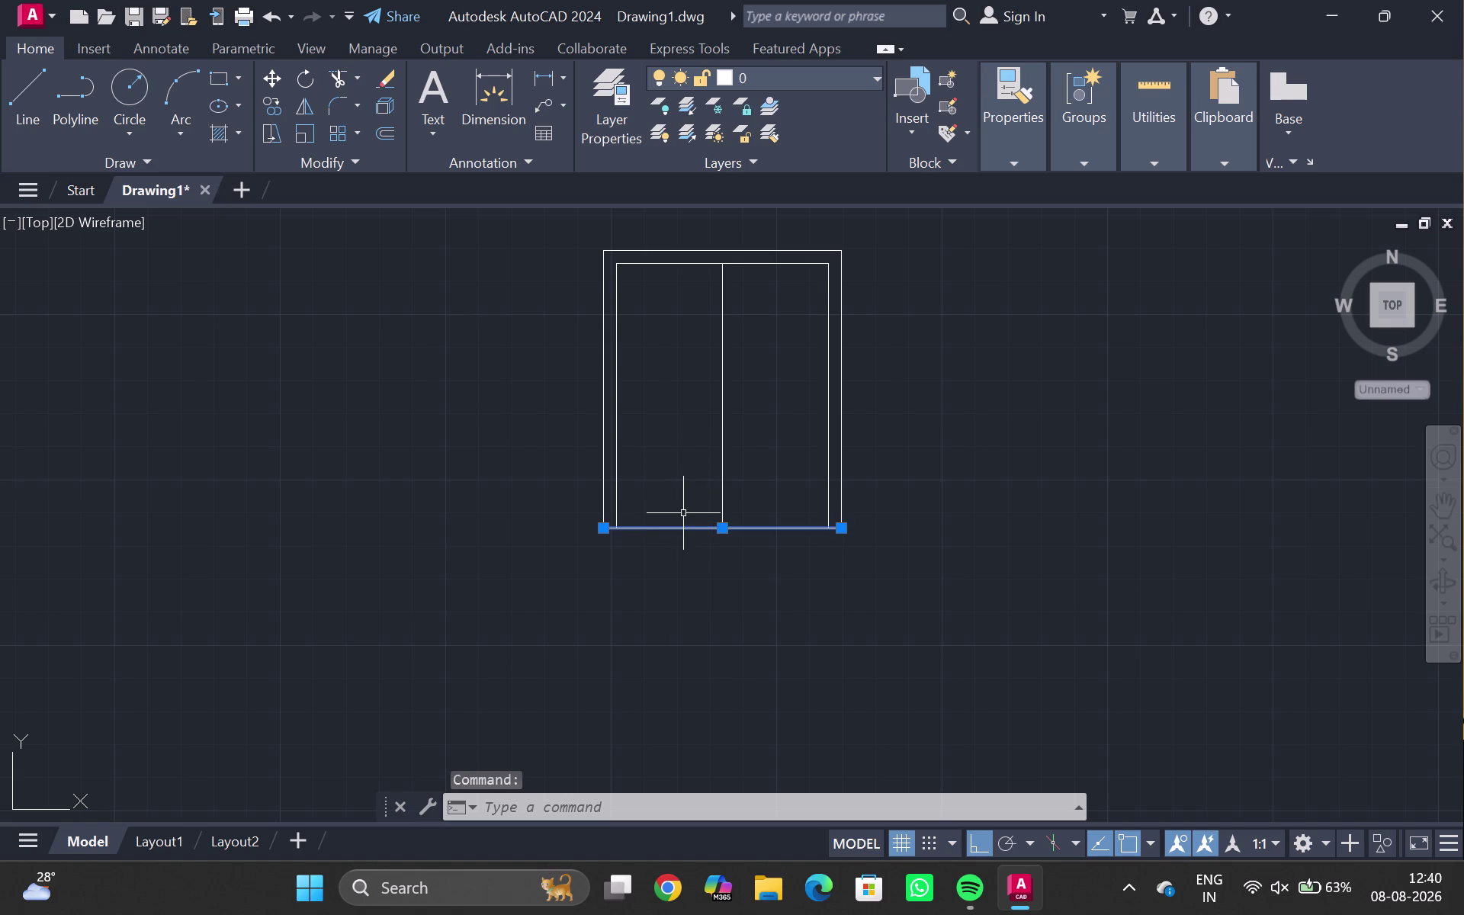
key(Return)
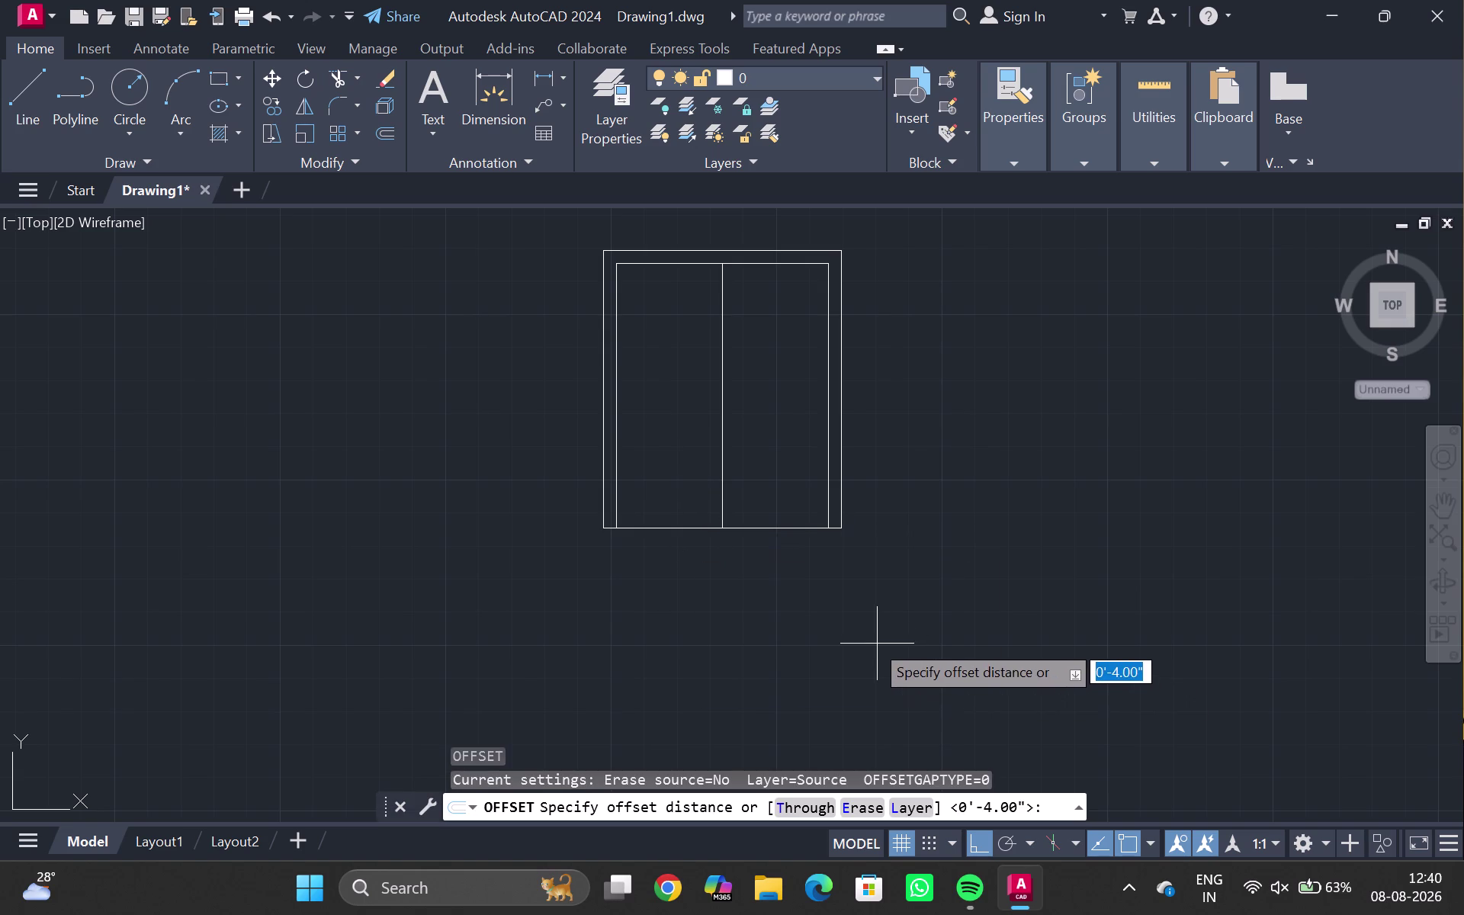
text(6')
key(BackSpace)
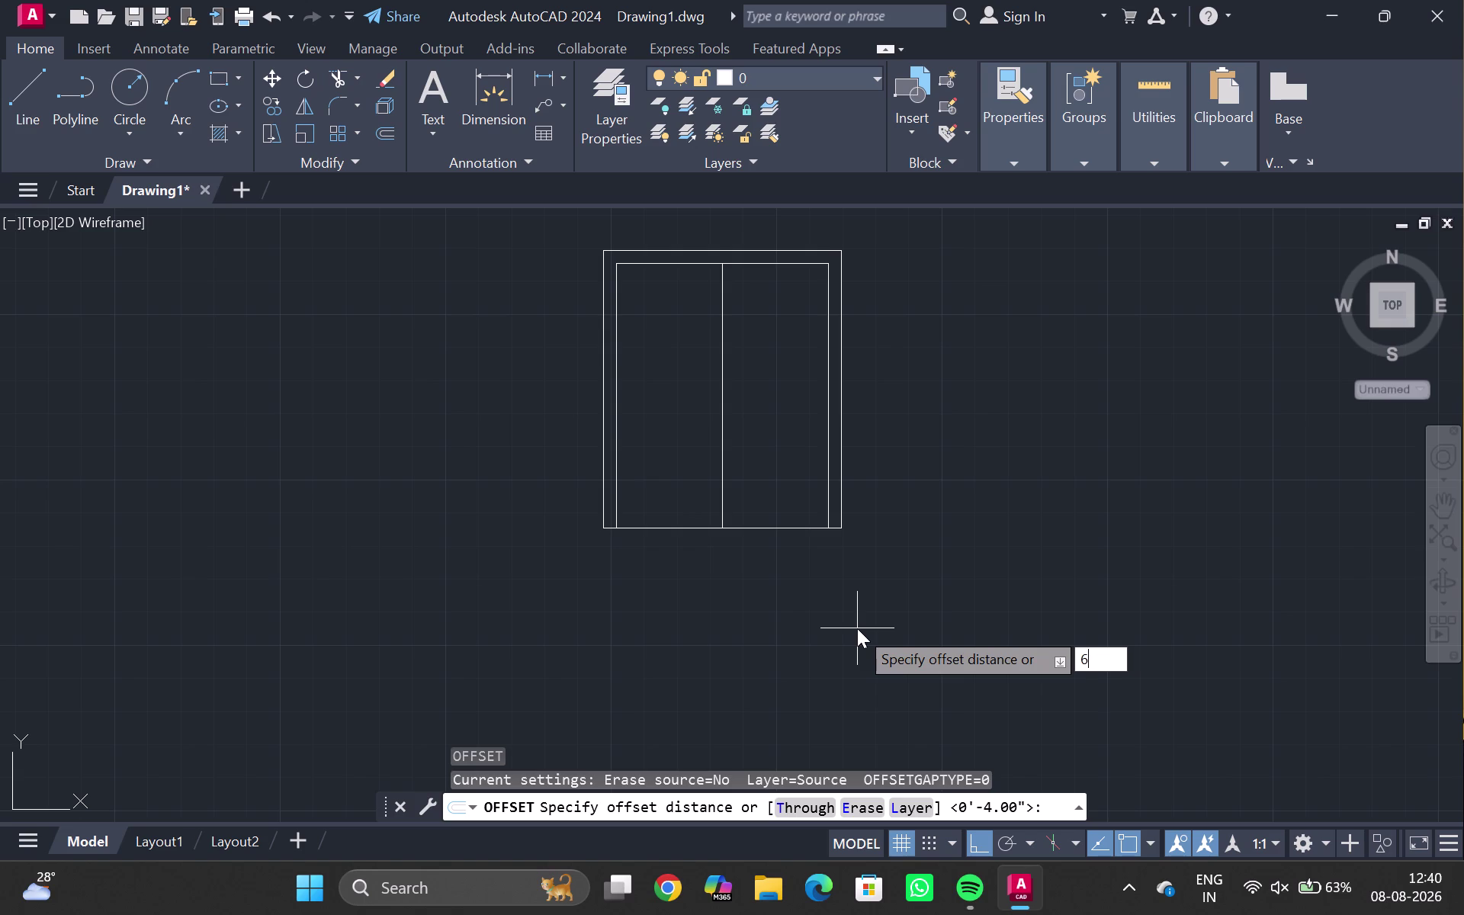
text(:")
key(Return)
key(Escape)
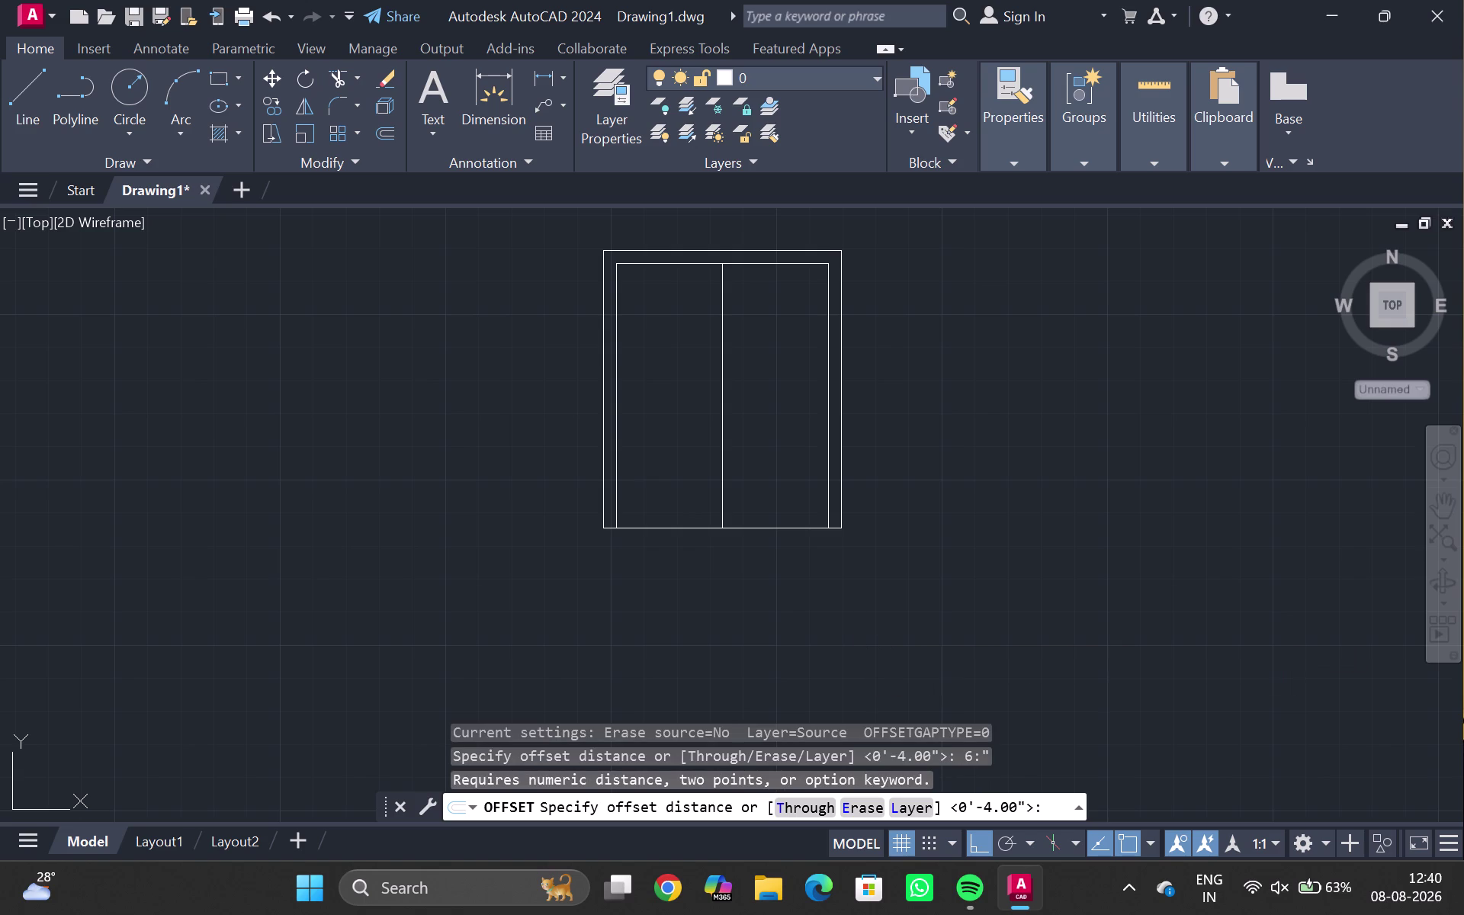
key(Escape)
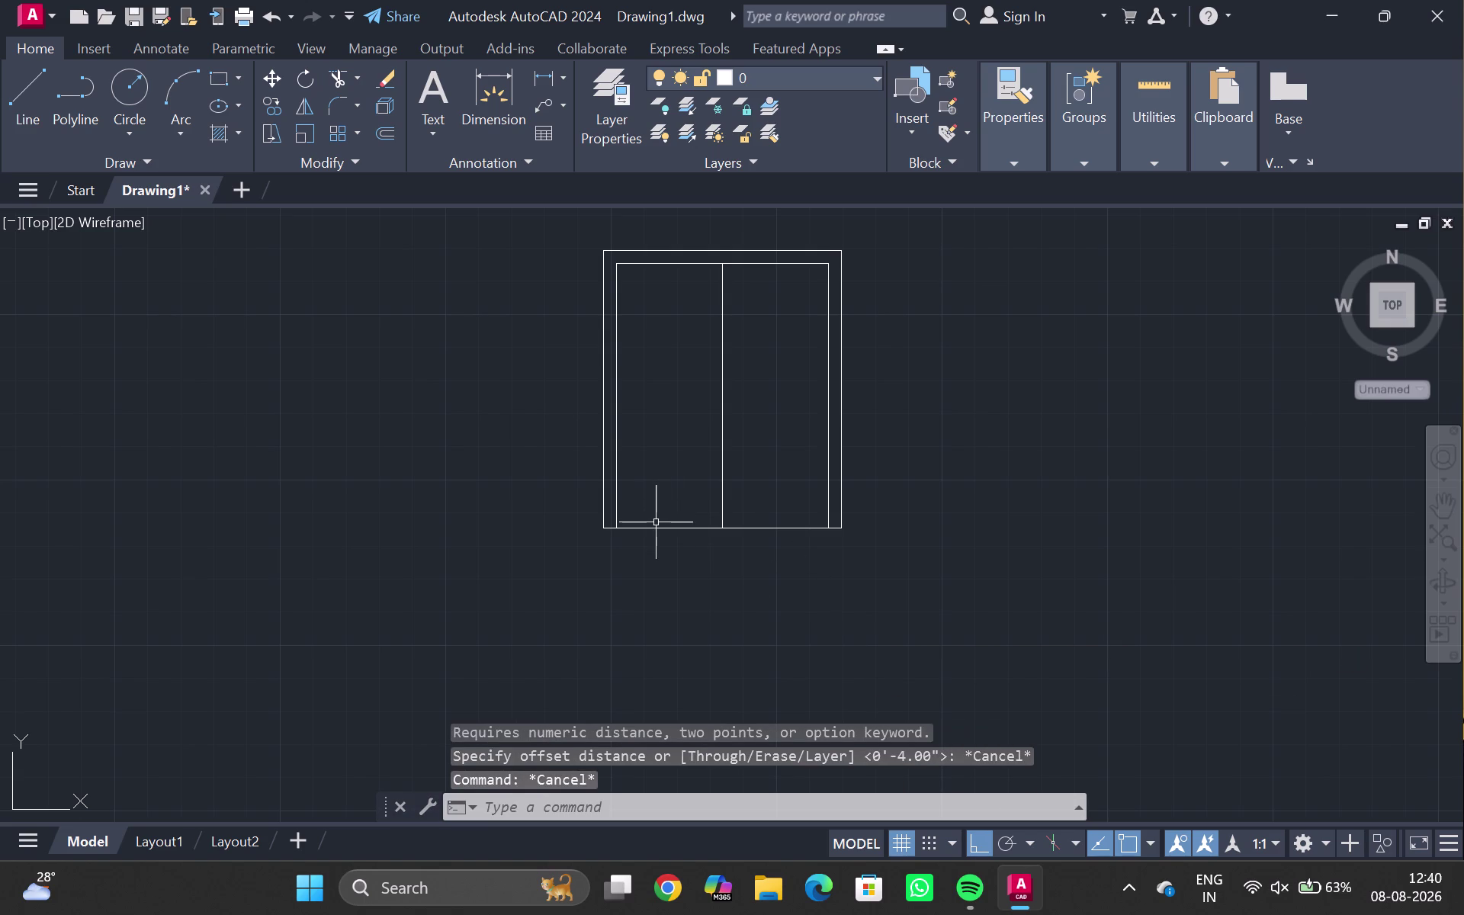
click(656, 526)
Offset the bottom edge 6 inches up and the left frame line 6 inches inward.
key(o)
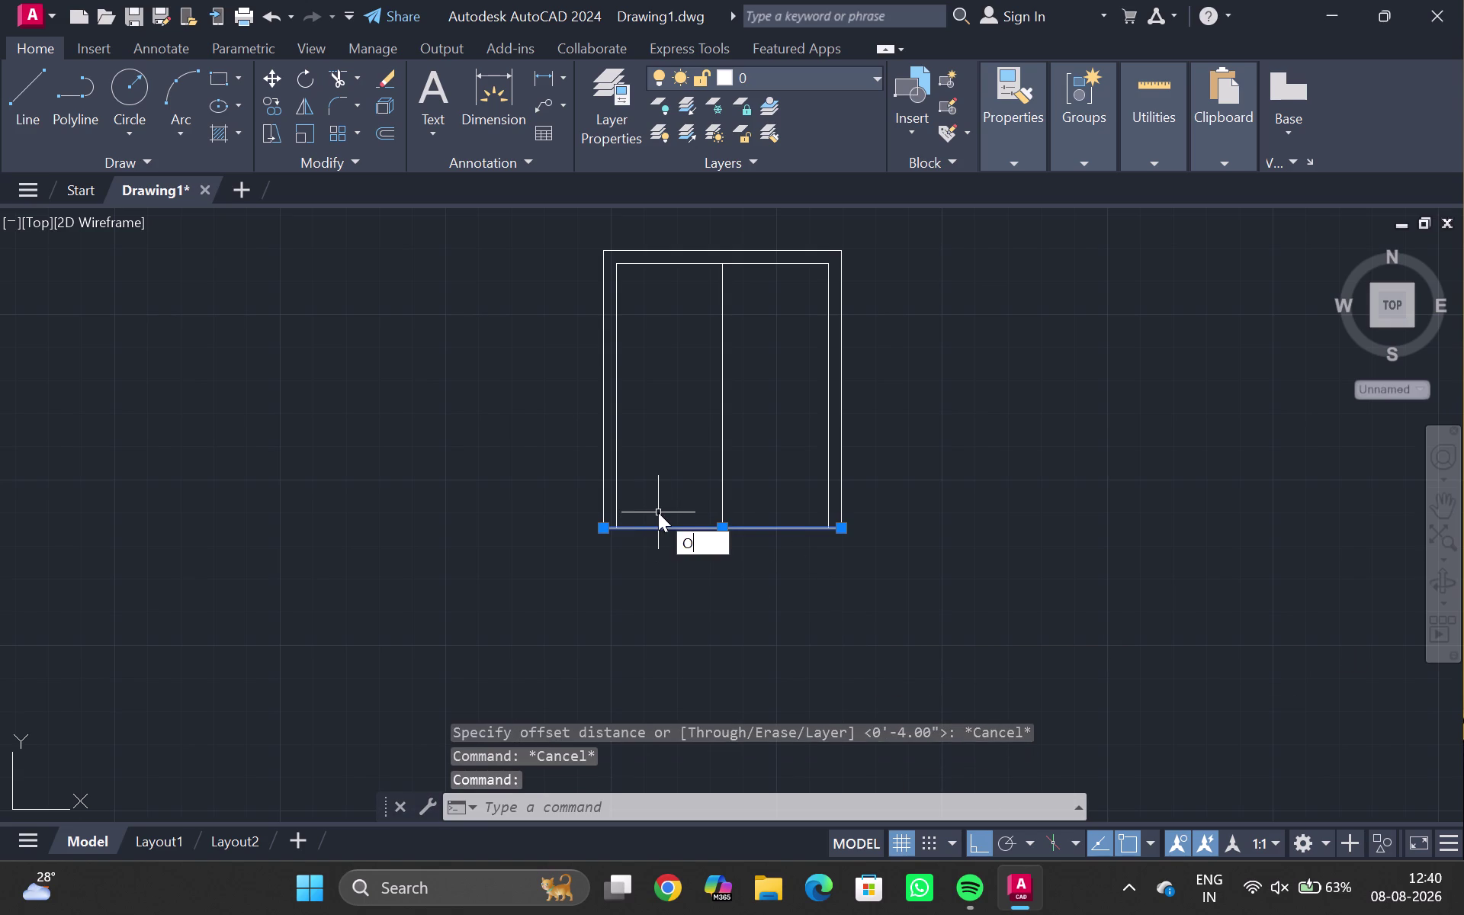
key(Return)
text(6")
key(Return)
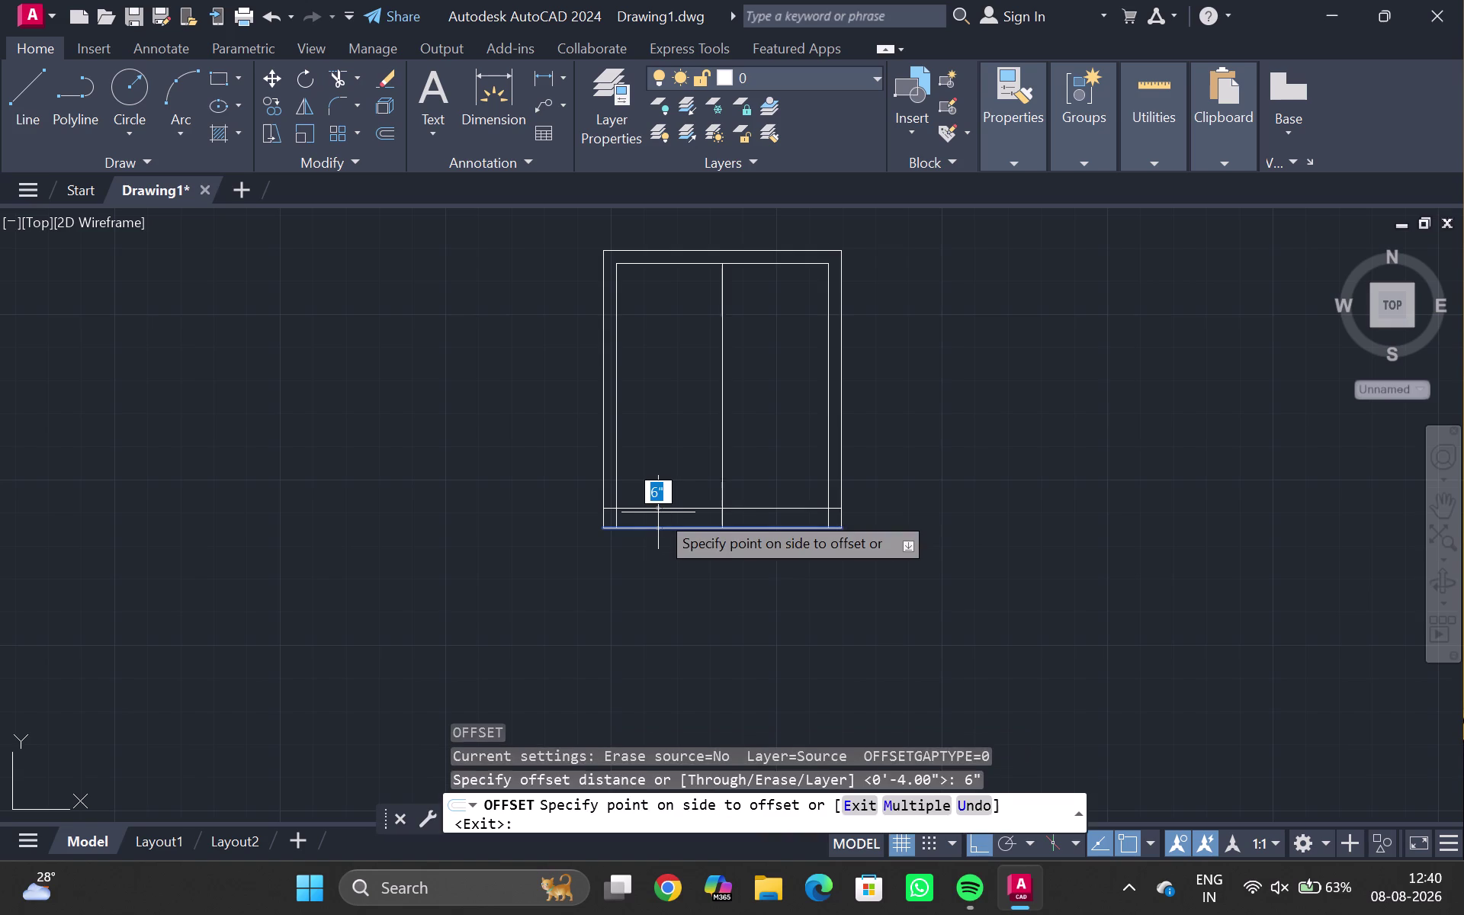
click(658, 513)
click(615, 343)
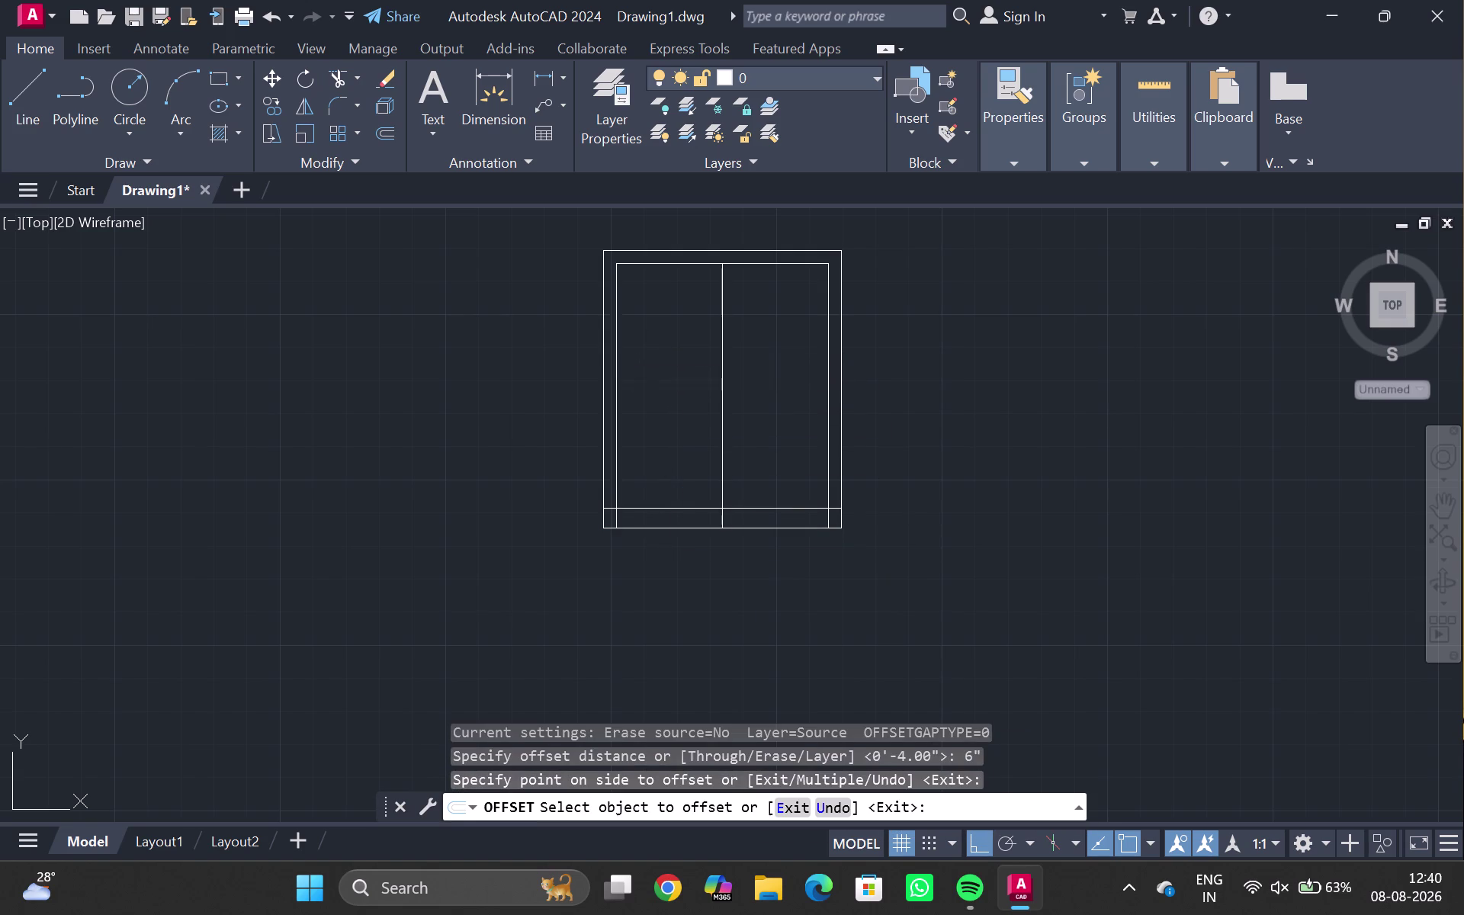
click(681, 343)
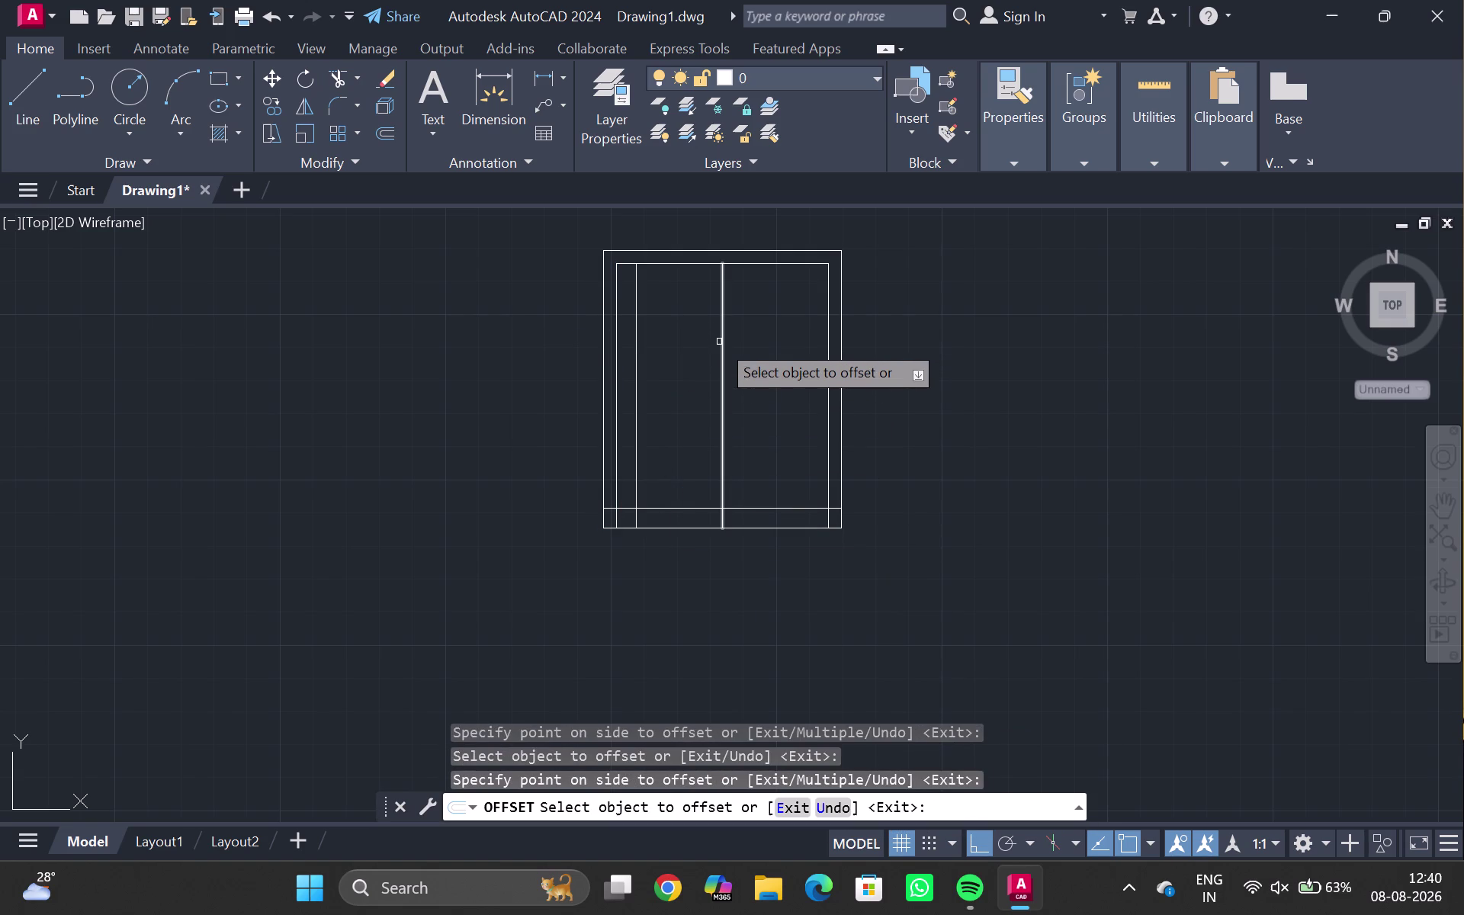
Offset lines 6 inches beside the central divider and inside the right edge.
click(719, 342)
click(707, 337)
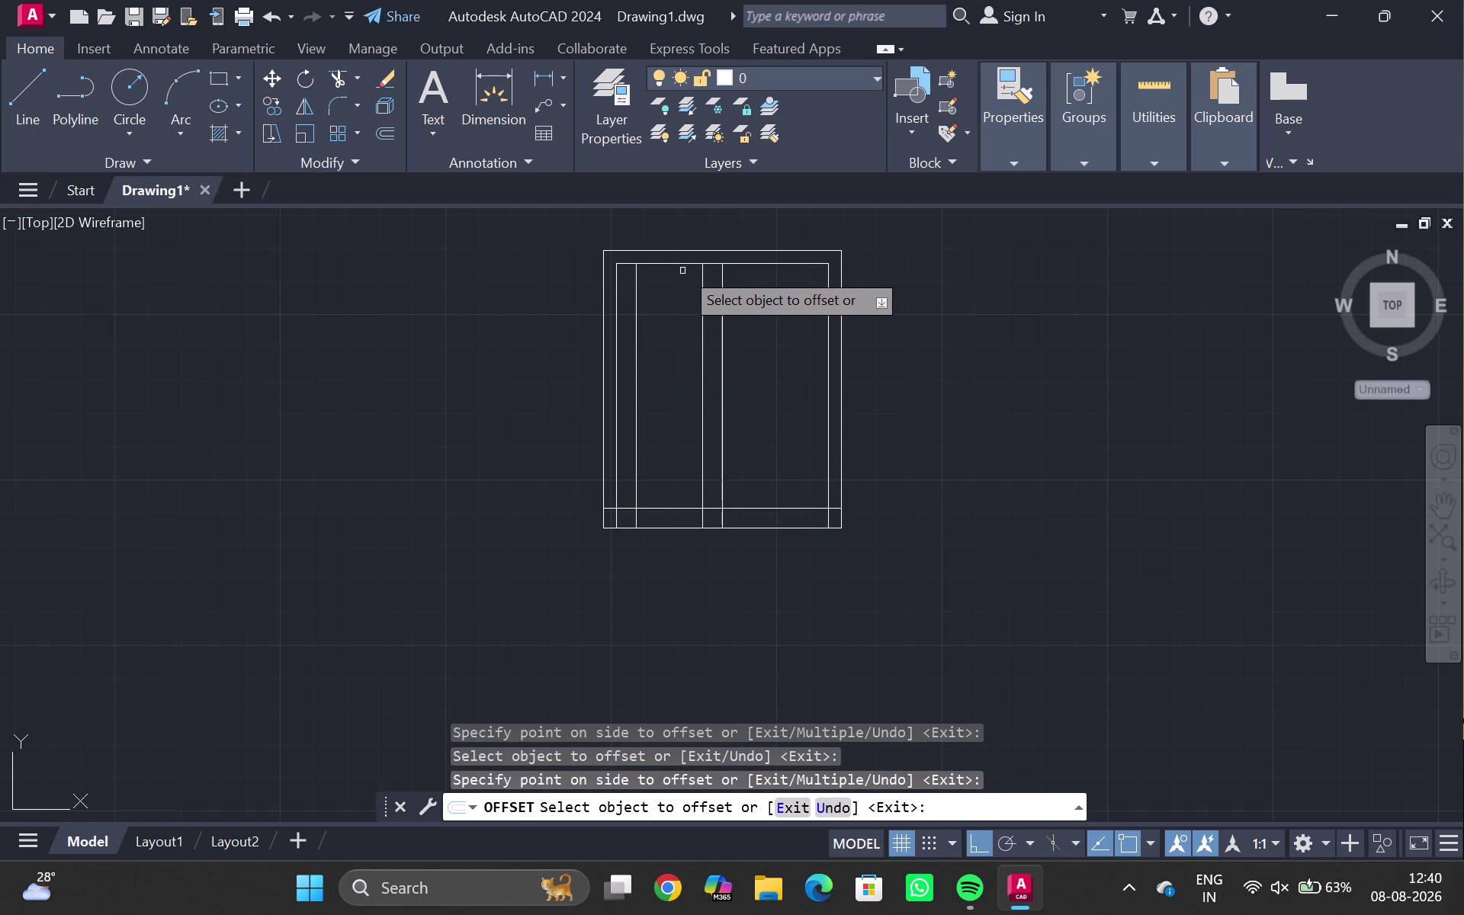
click(679, 266)
click(668, 290)
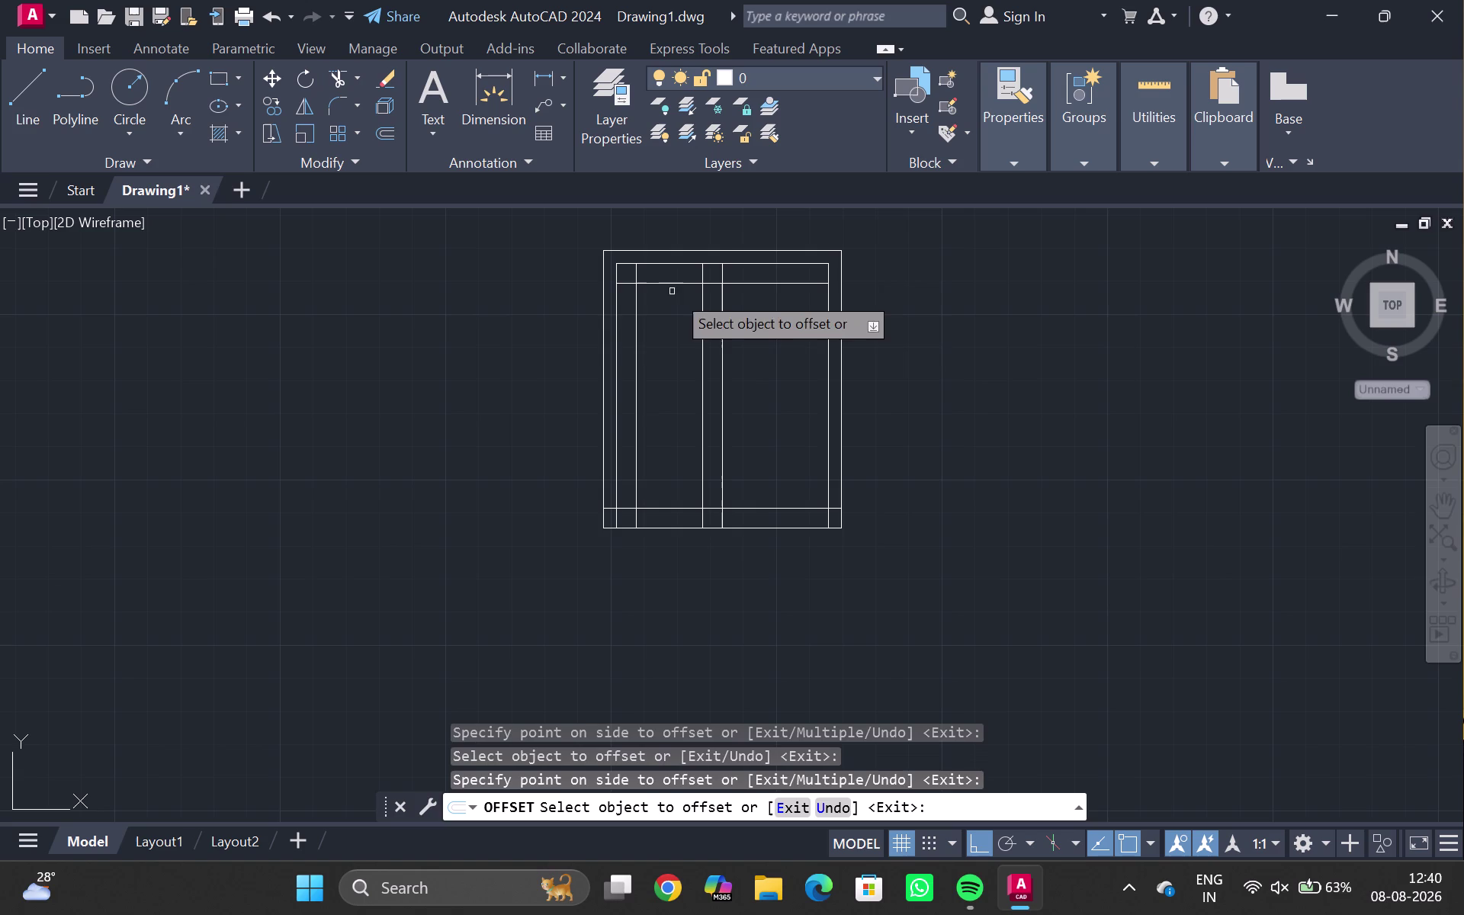
click(825, 342)
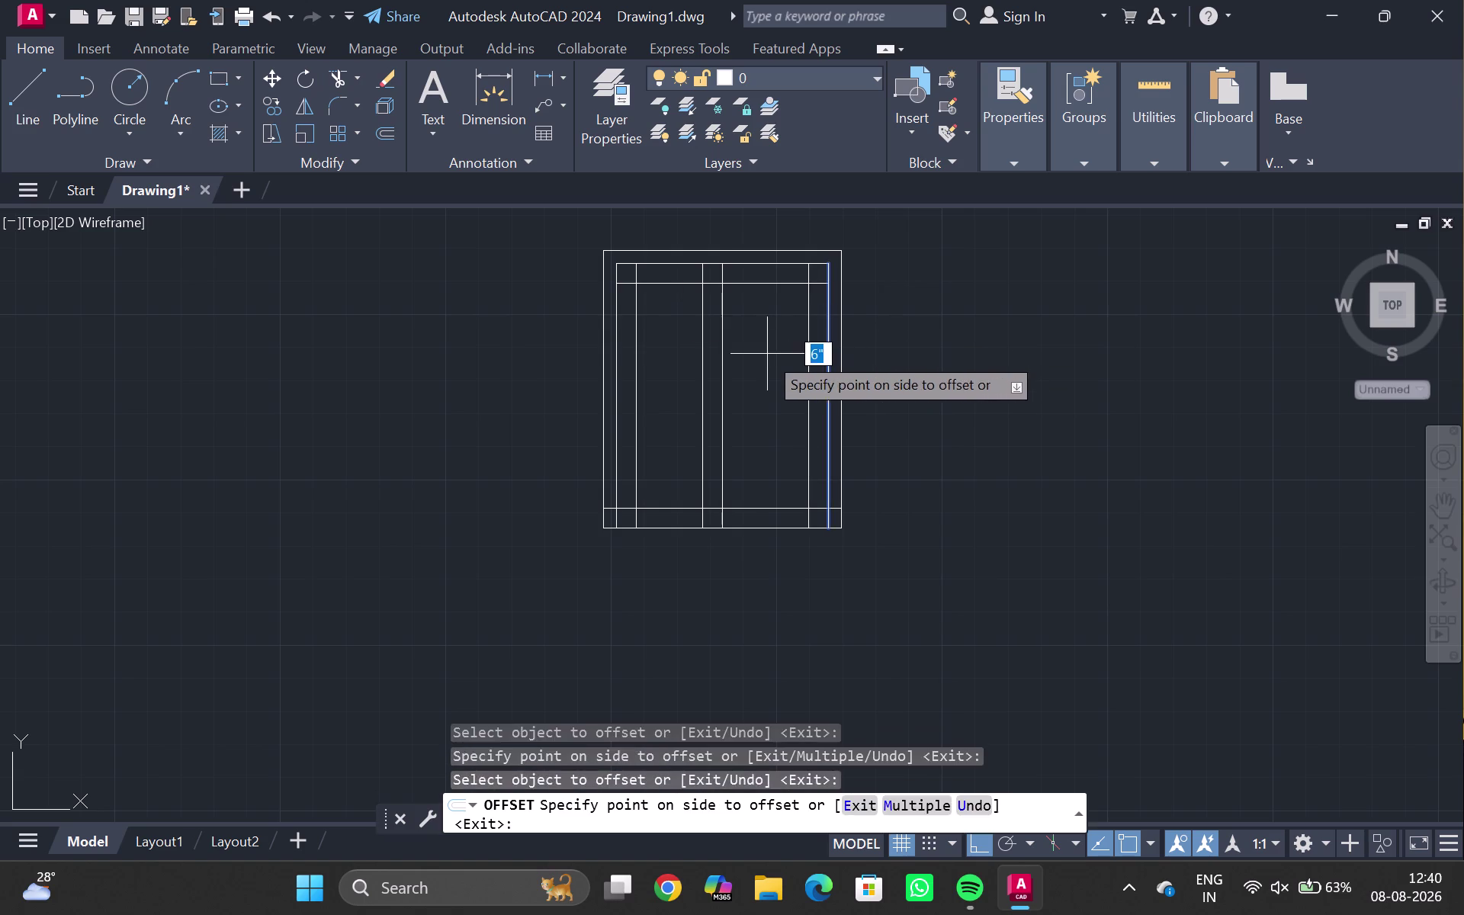
click(766, 354)
key(Escape)
text(TR)
key(Return)
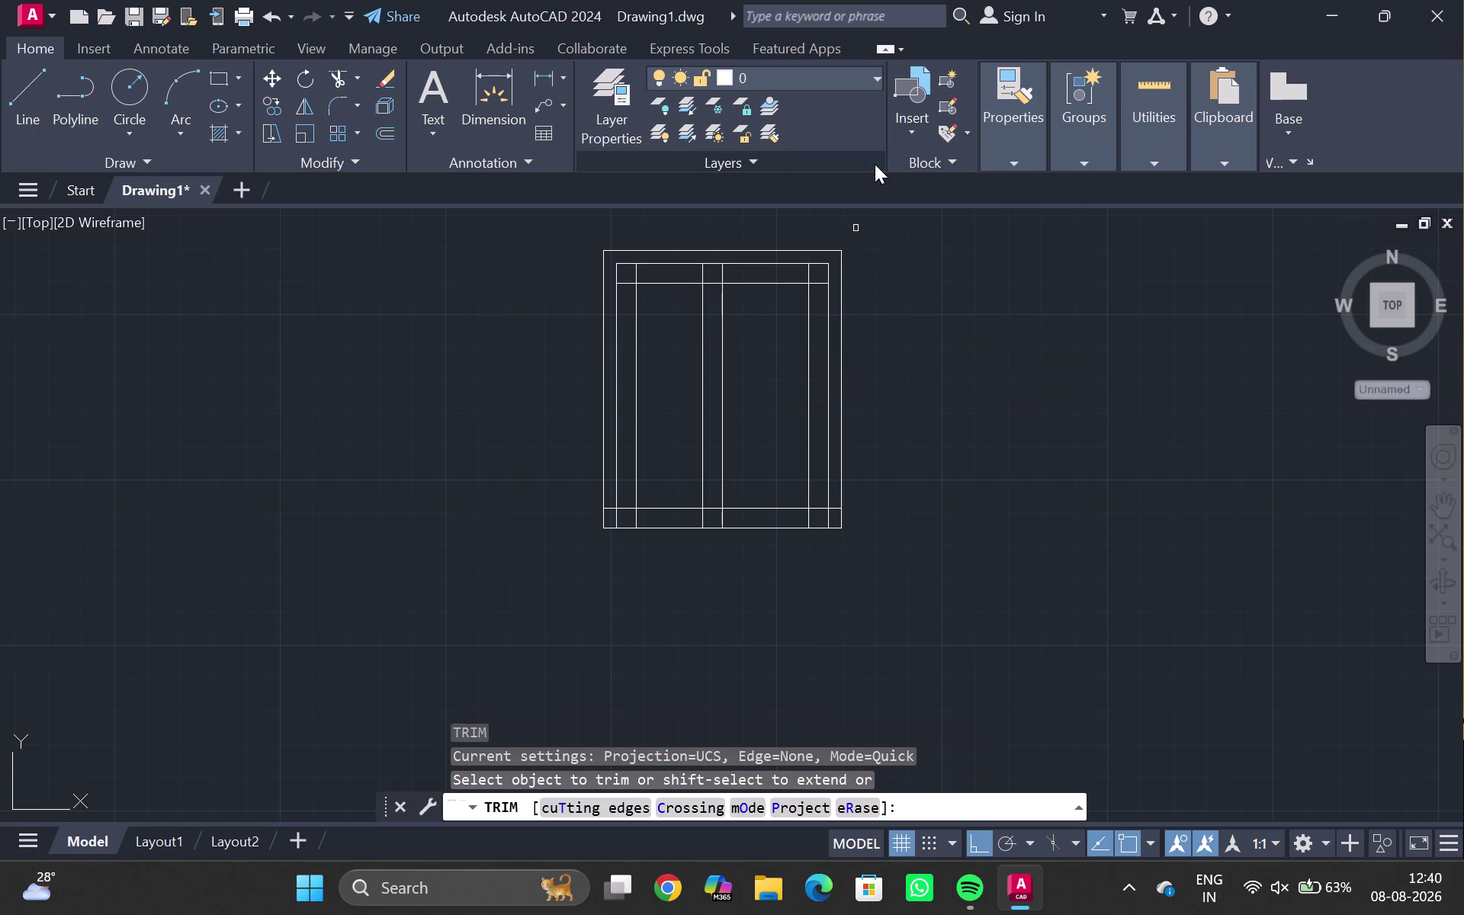
Trim the excess crossing lines along the top of the door frame.
scroll(up, 3)
drag(593, 260, 591, 259)
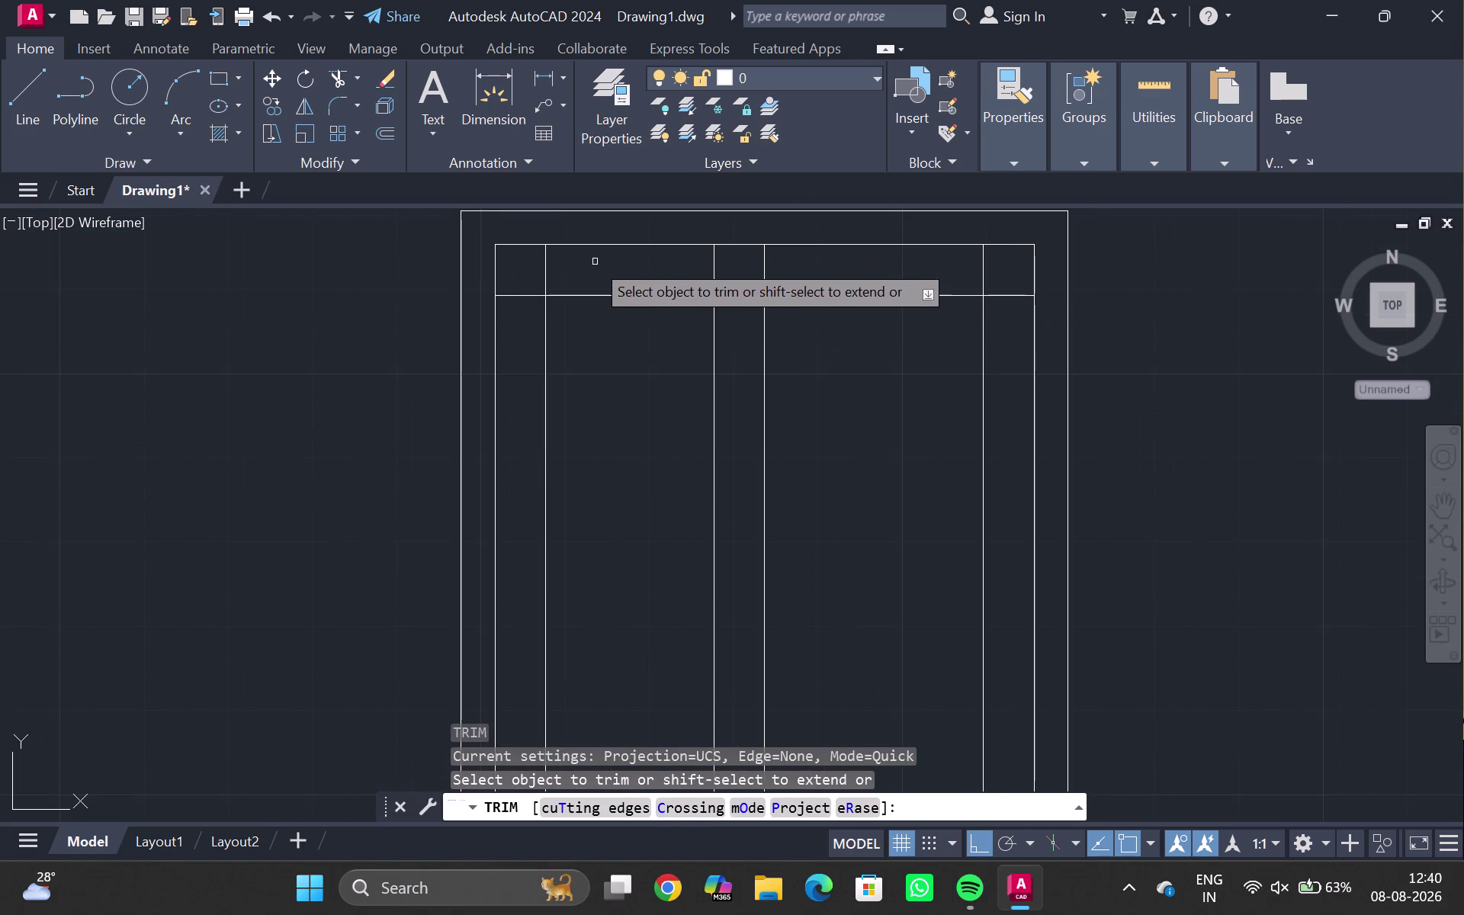
drag(592, 259, 523, 307)
drag(677, 277, 699, 277)
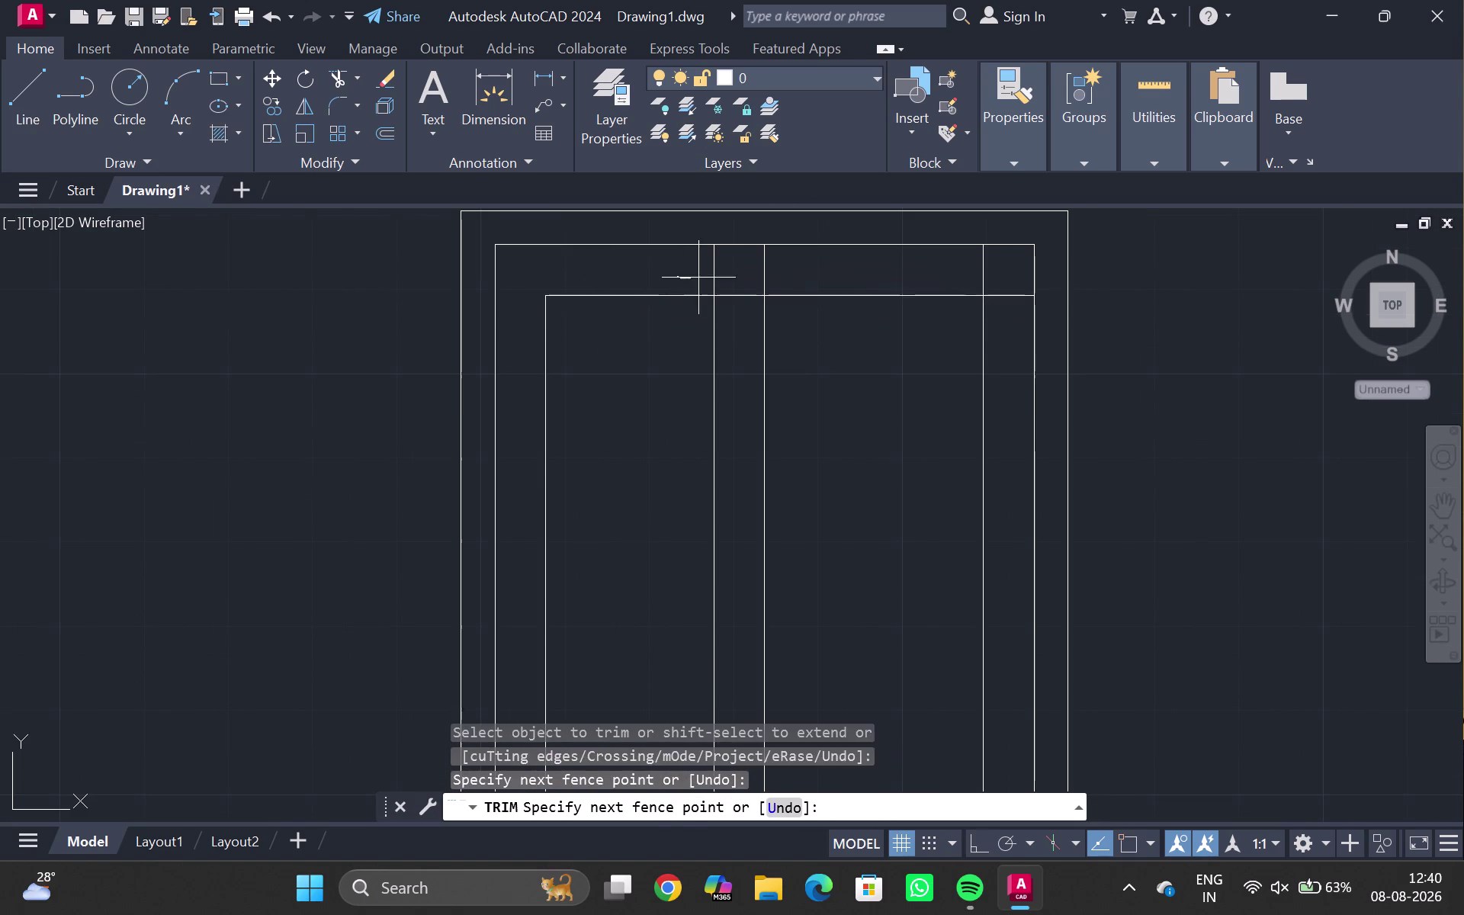
drag(700, 277, 732, 314)
drag(874, 273, 971, 293)
drag(971, 294, 1009, 334)
Trim the leftover line segments along the bottom of the door.
scroll(down, 3)
middle_drag(1003, 394, 998, 284)
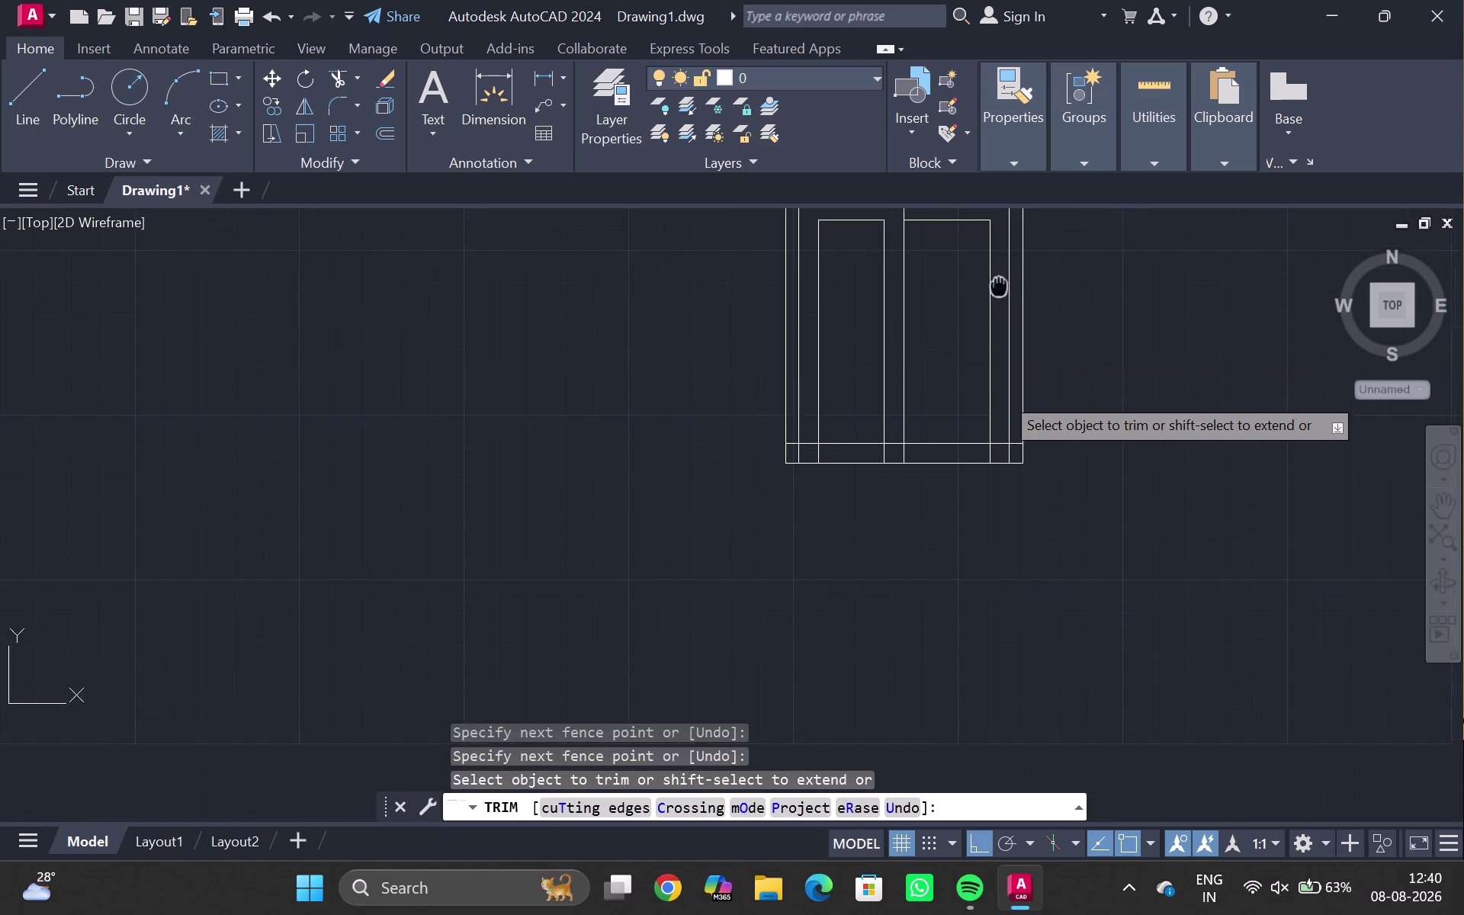
middle_drag(999, 284, 997, 282)
scroll(up, 3)
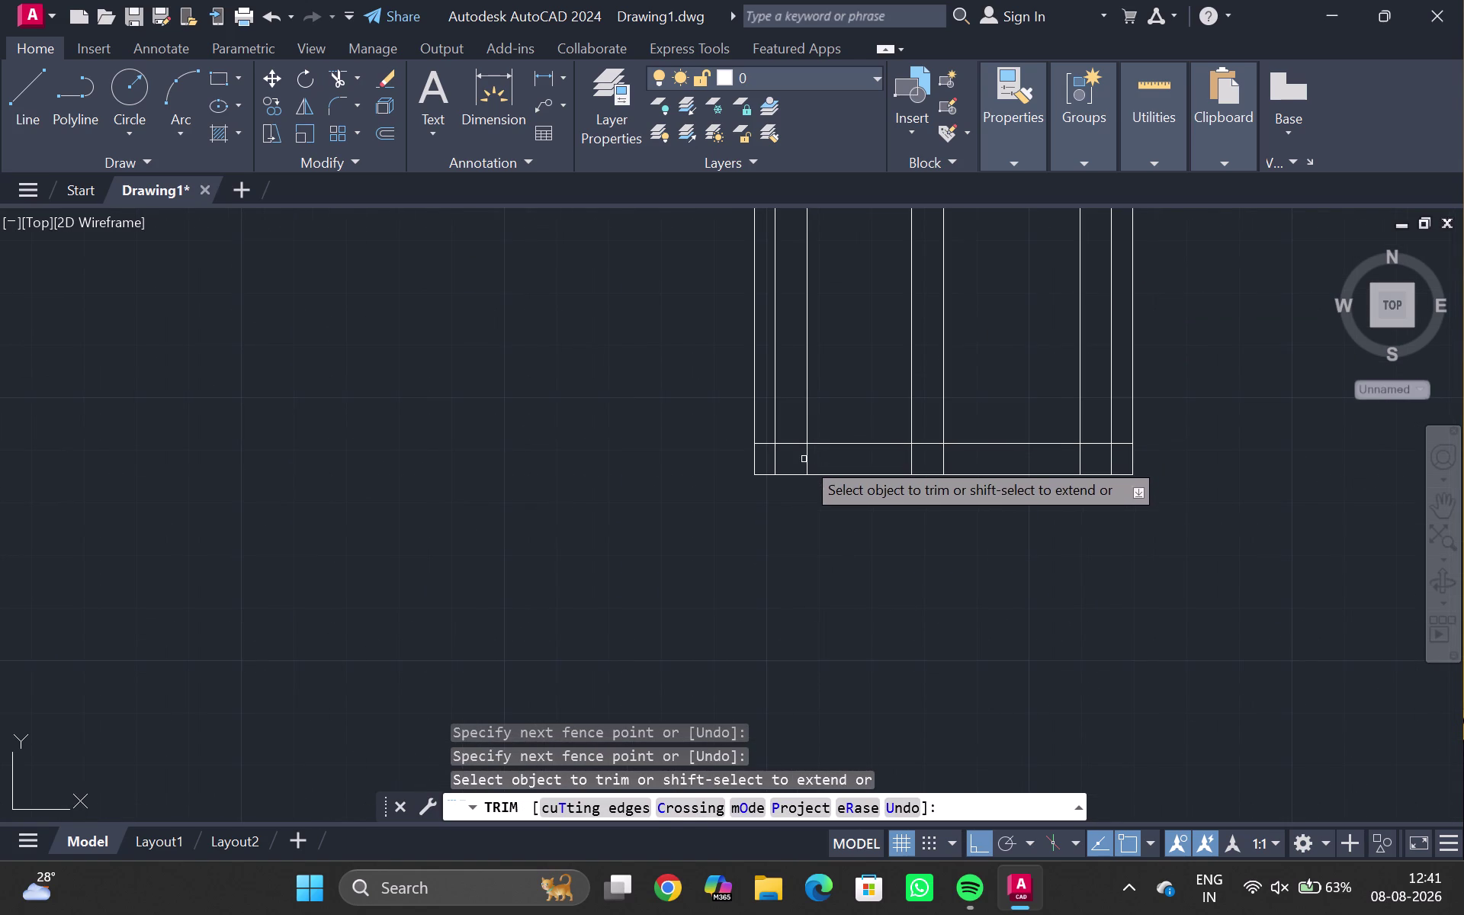
drag(804, 459, 956, 453)
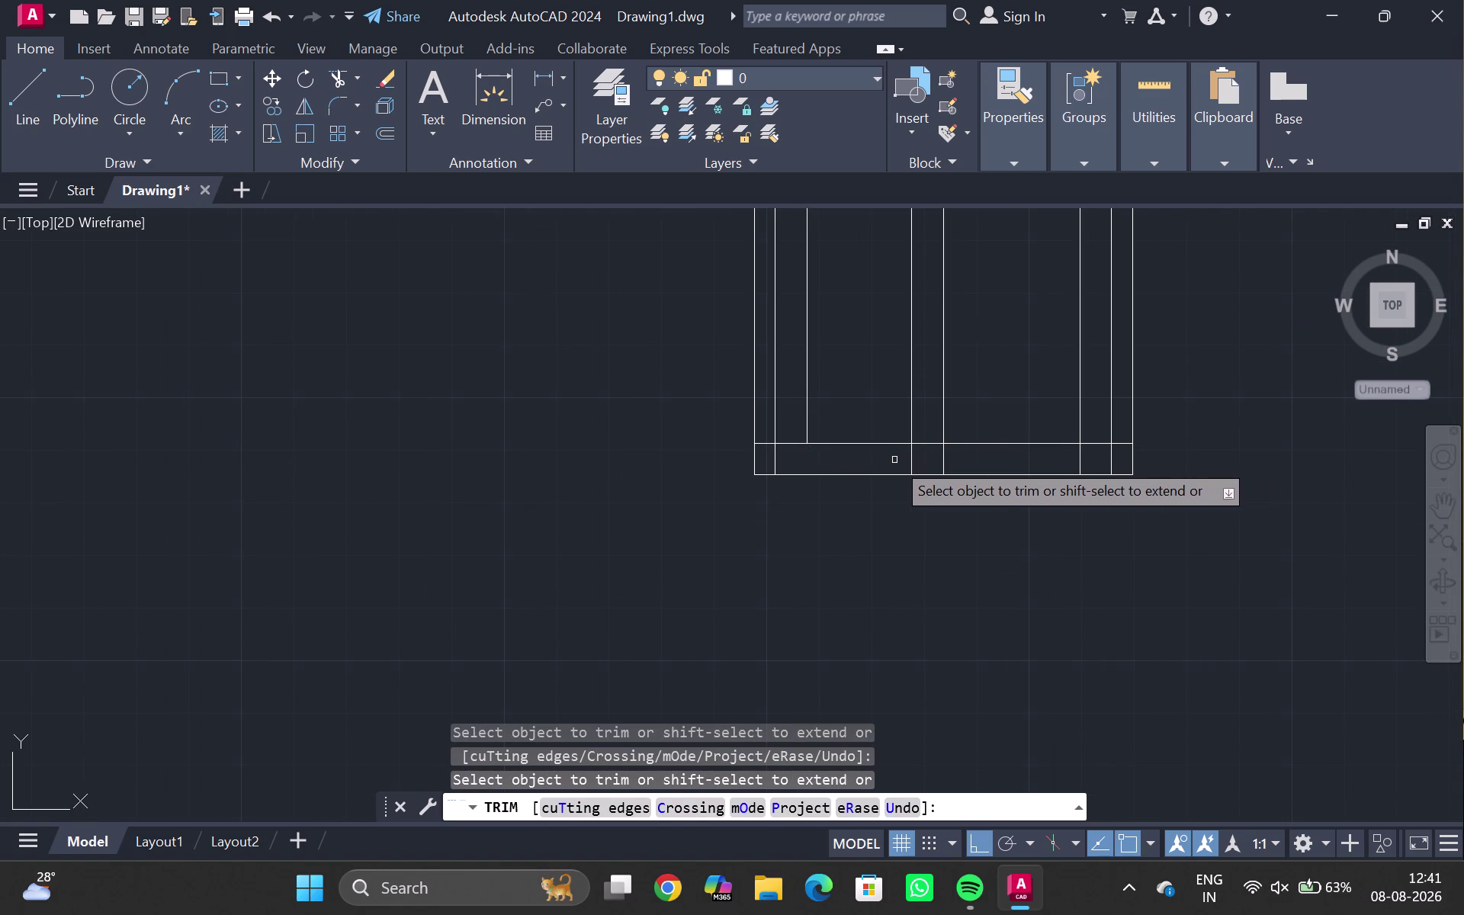
drag(893, 460, 1102, 433)
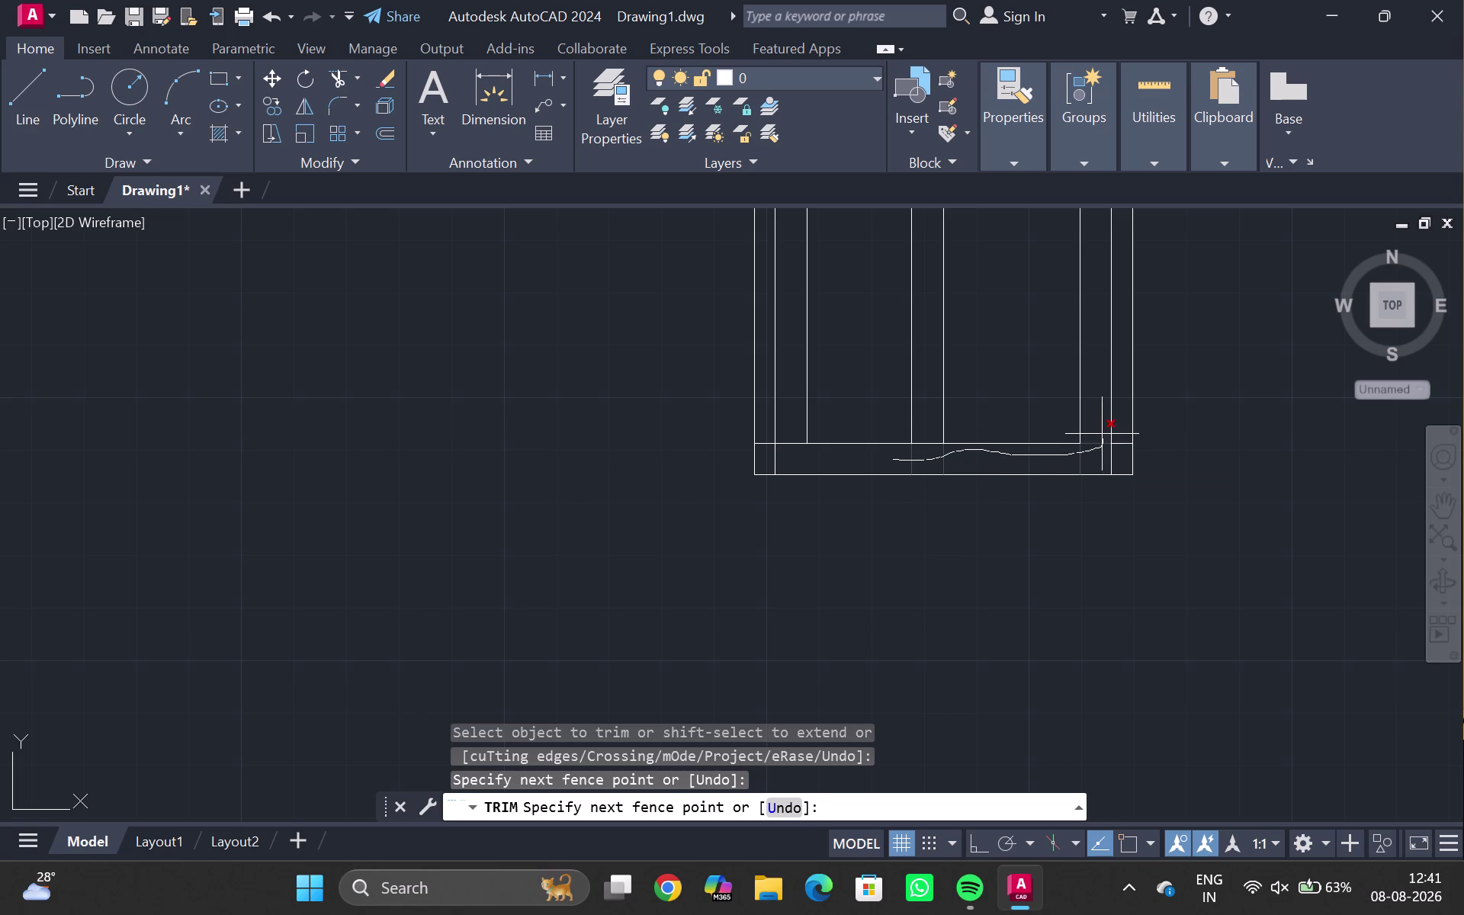
drag(1101, 433, 1098, 430)
drag(798, 427, 798, 451)
drag(798, 451, 799, 453)
Trim one more bottom line, fit the drawing in view, and end trimming.
scroll(down, 3)
middle_click(951, 314)
middle_drag(947, 316, 909, 370)
middle_click(900, 376)
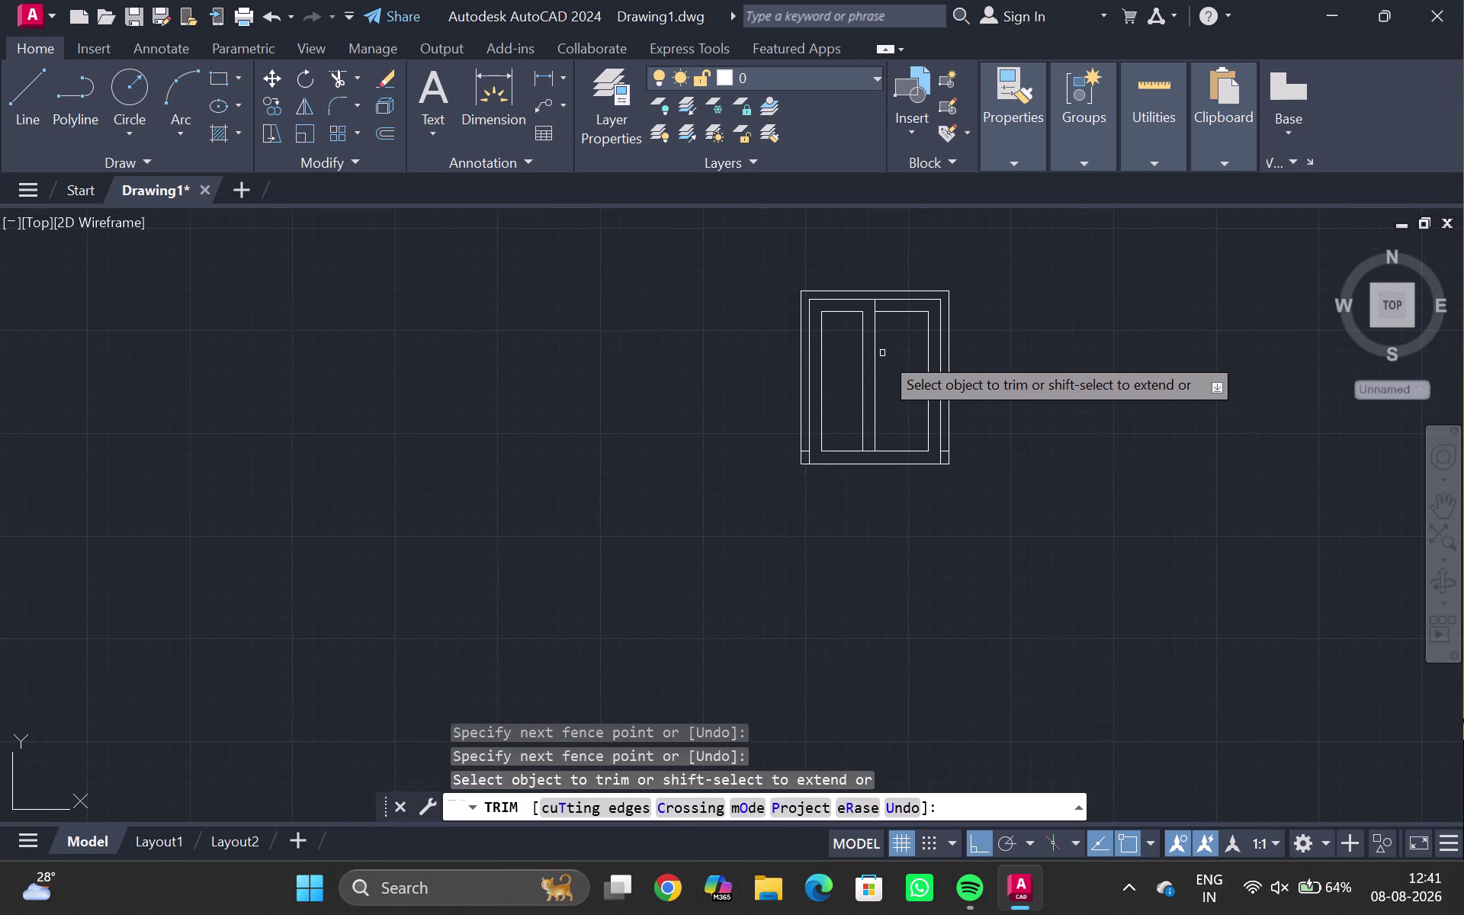
scroll(up, 3)
drag(871, 443, 869, 464)
middle_drag(888, 319, 877, 396)
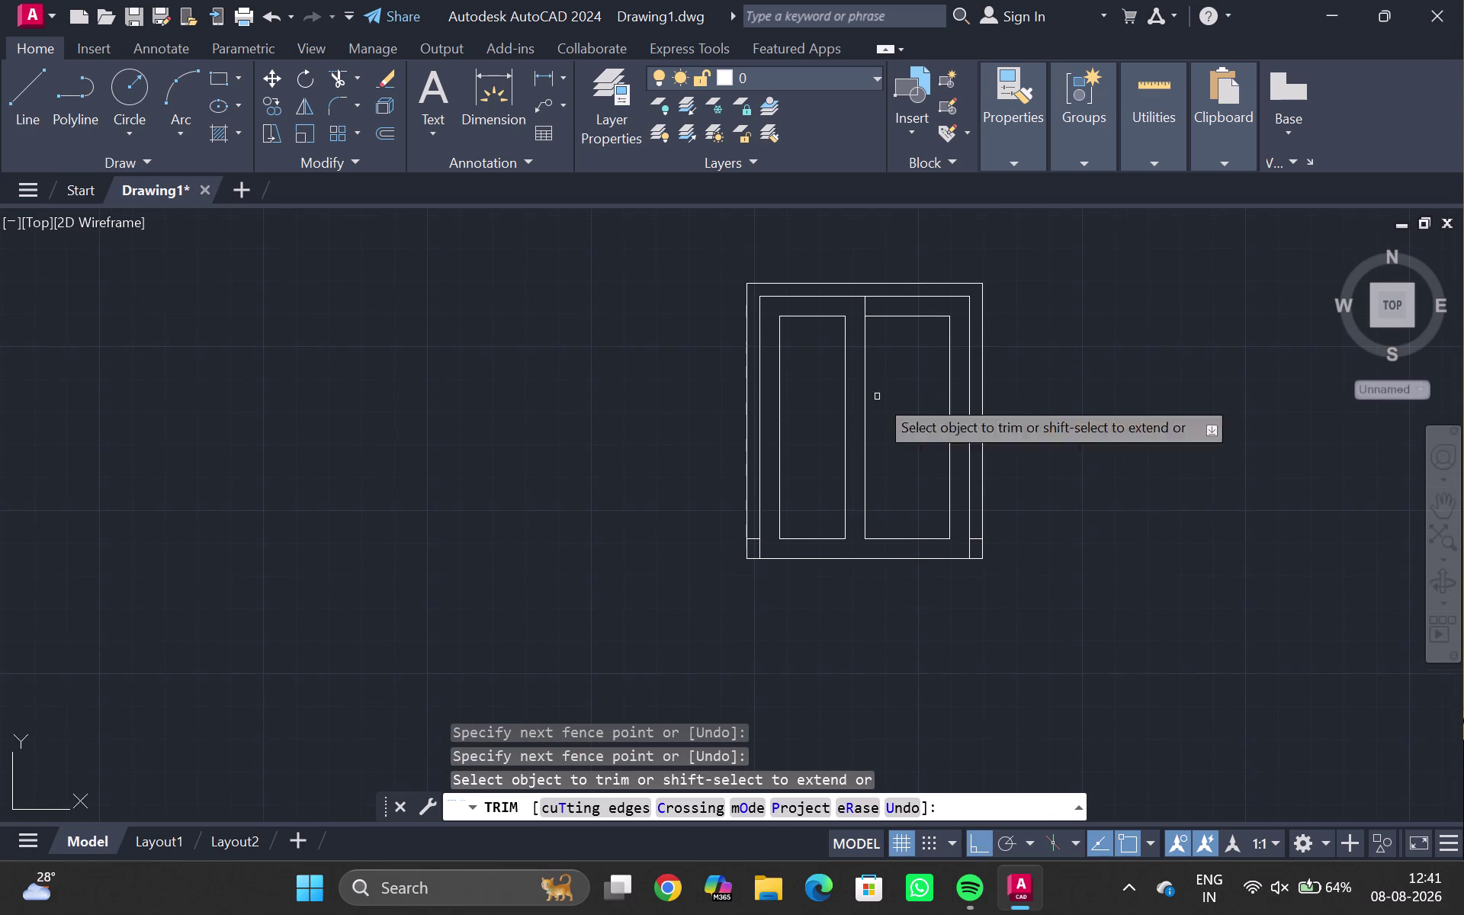
middle_click(877, 397)
middle_click(876, 397)
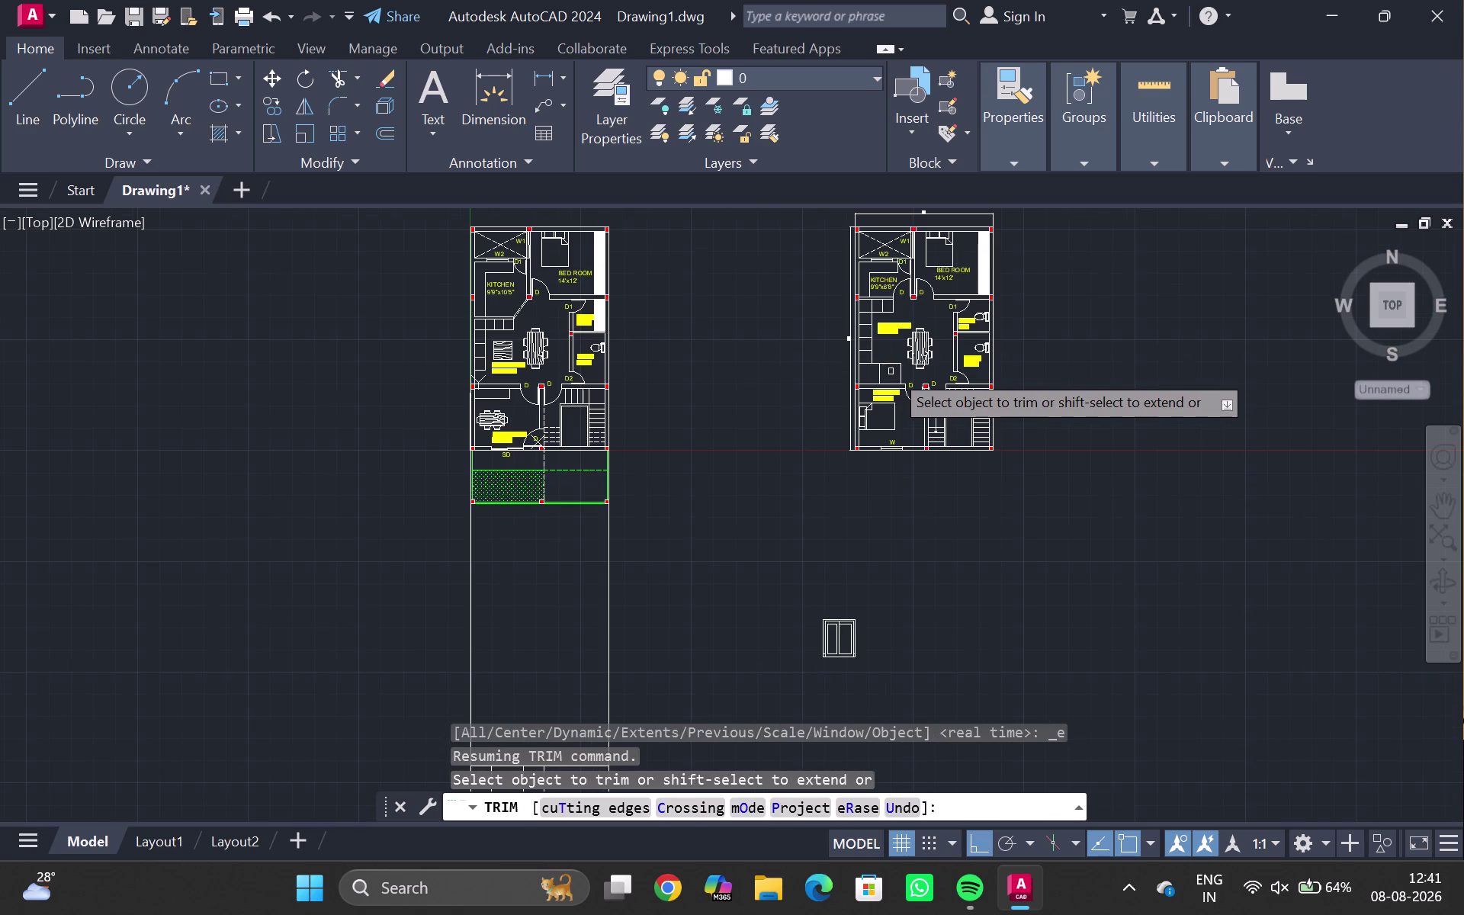
key(Escape)
Trim the short leftover lines in the left and right frame corners.
scroll(up, 3)
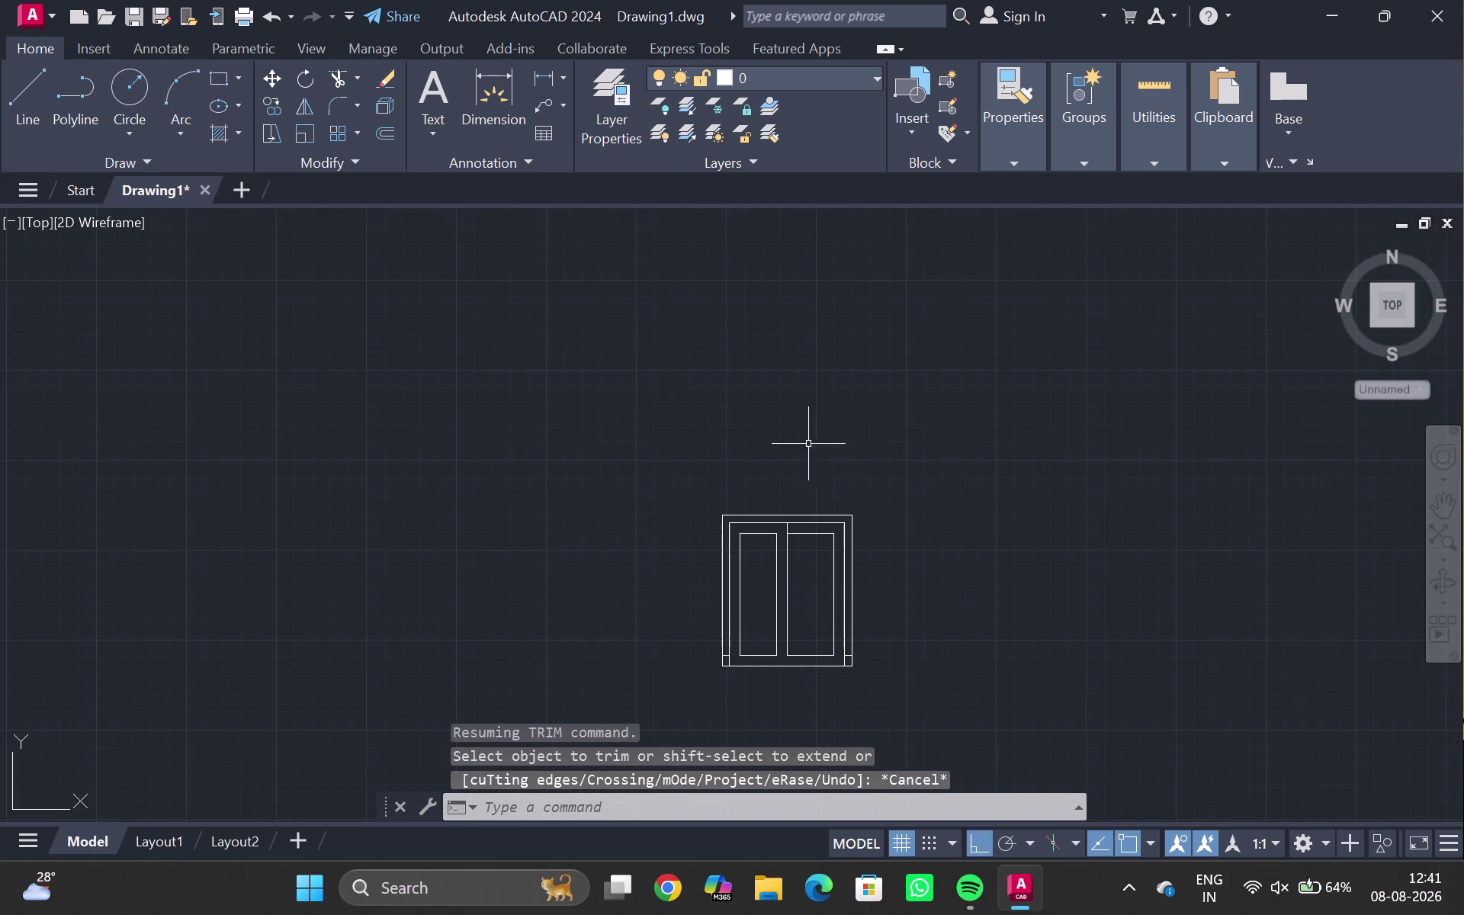
middle_drag(824, 593, 747, 430)
scroll(up, 3)
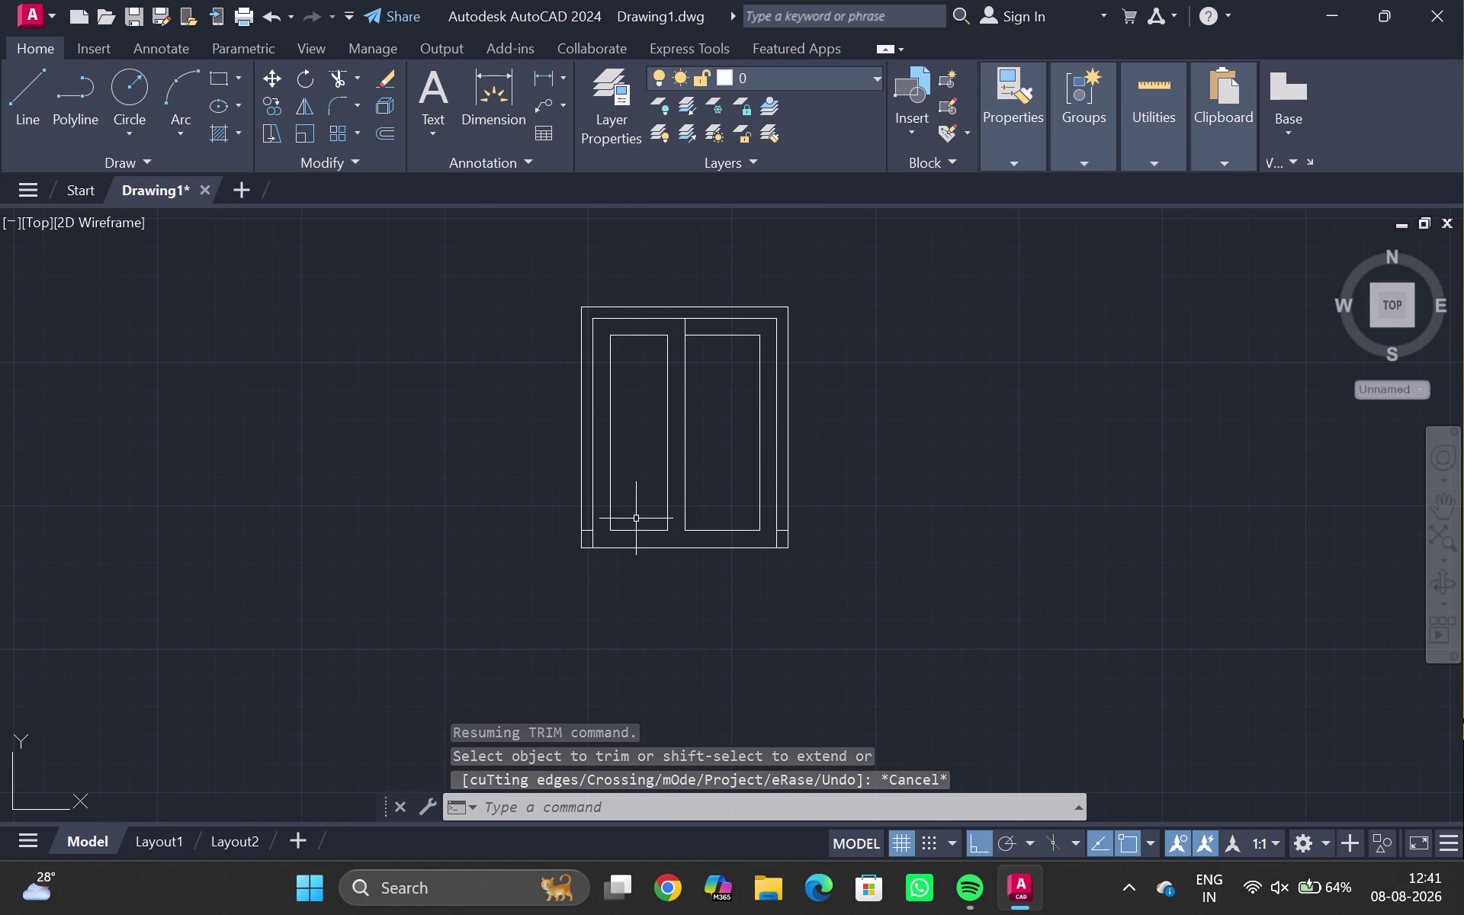
scroll(up, 3)
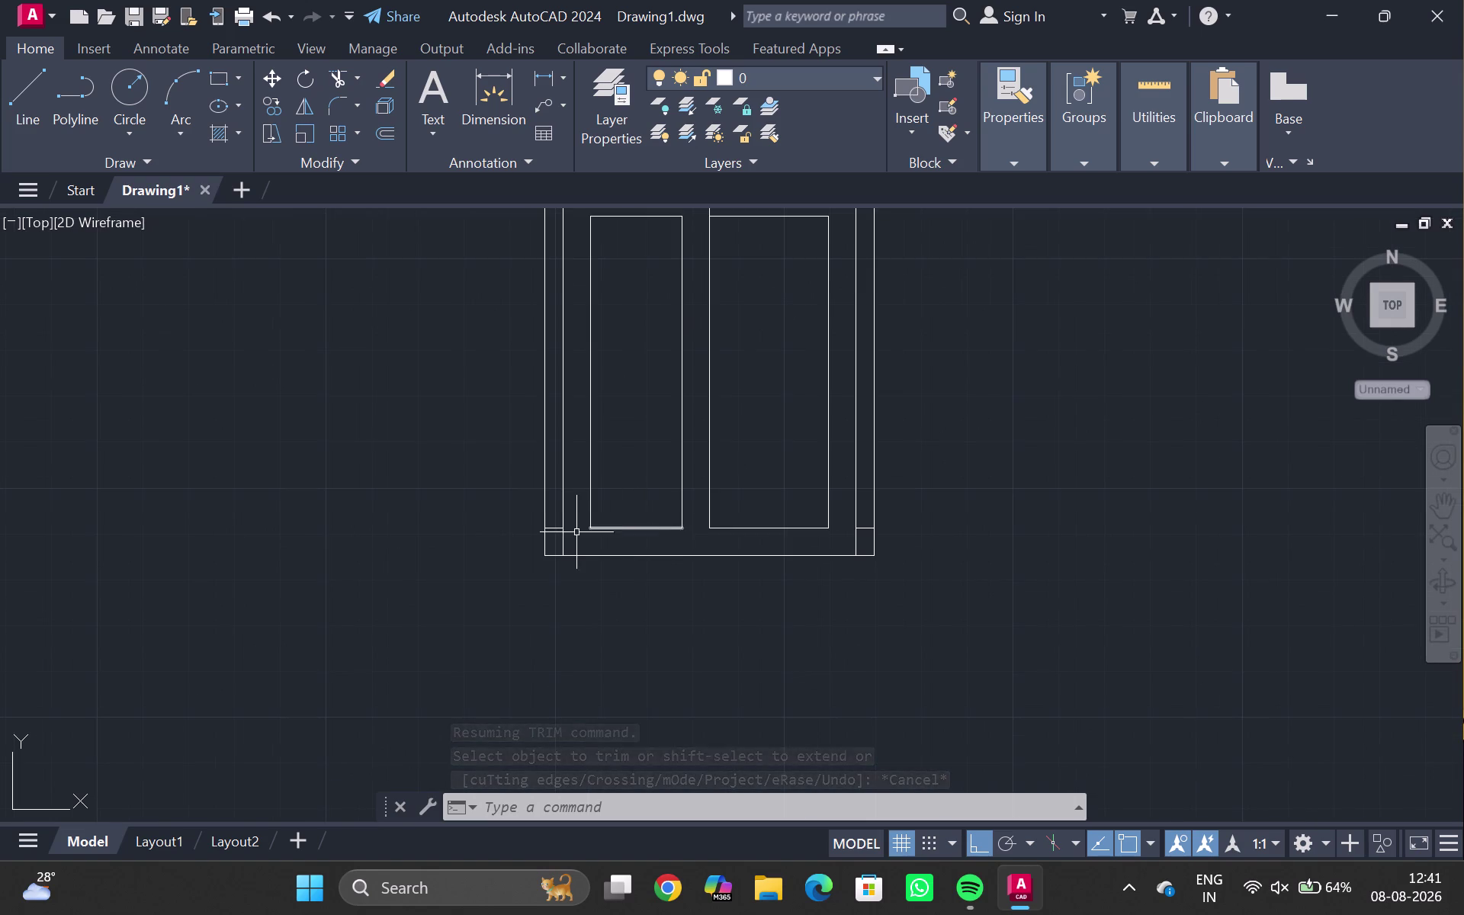
scroll(up, 3)
scroll(up, 3)
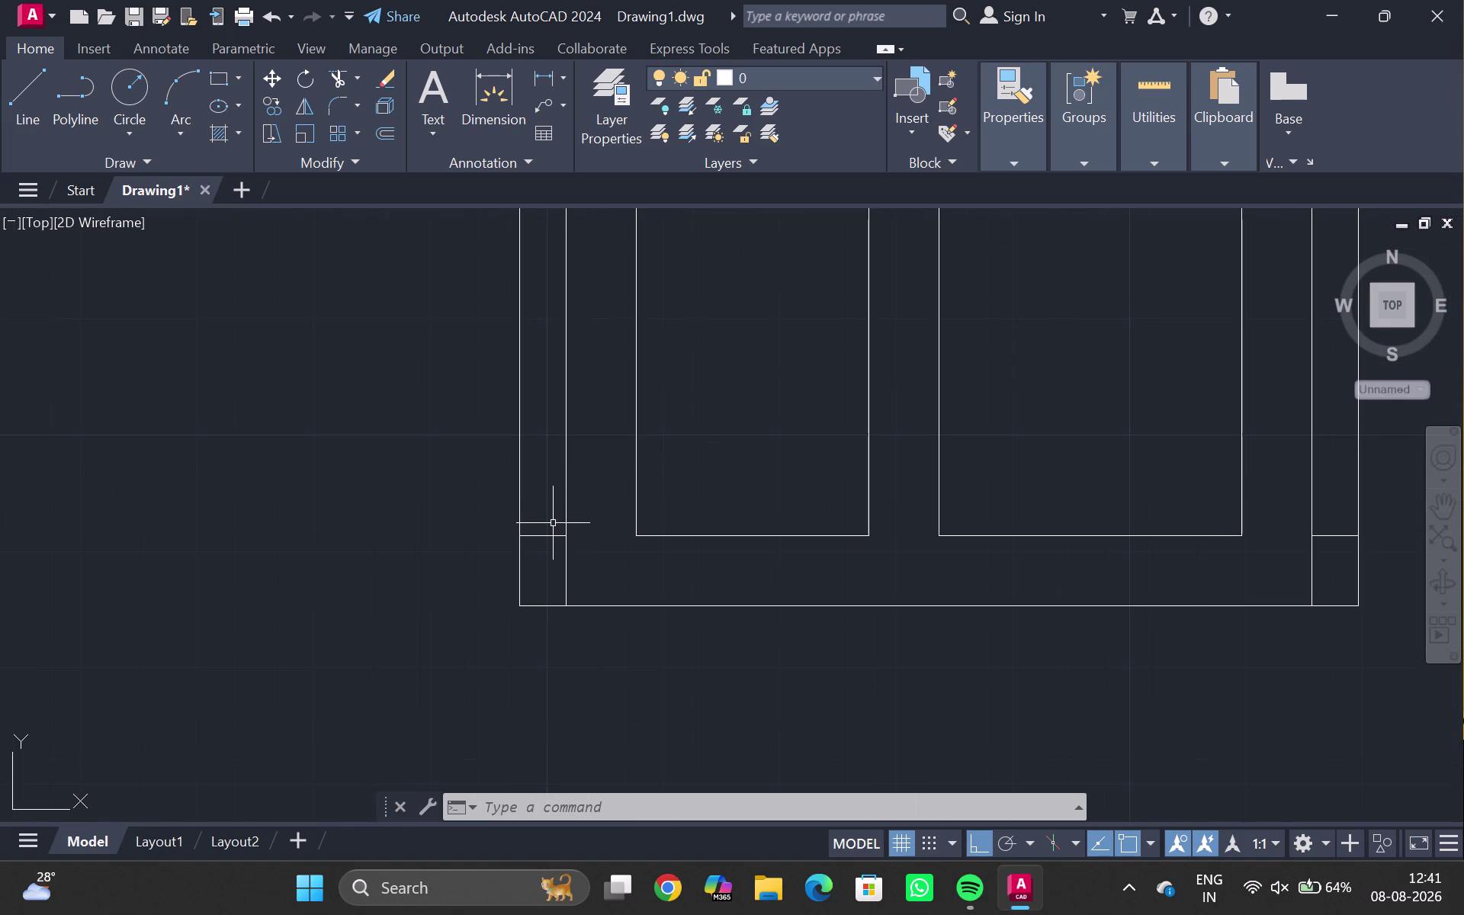
text(TR)
key(Return)
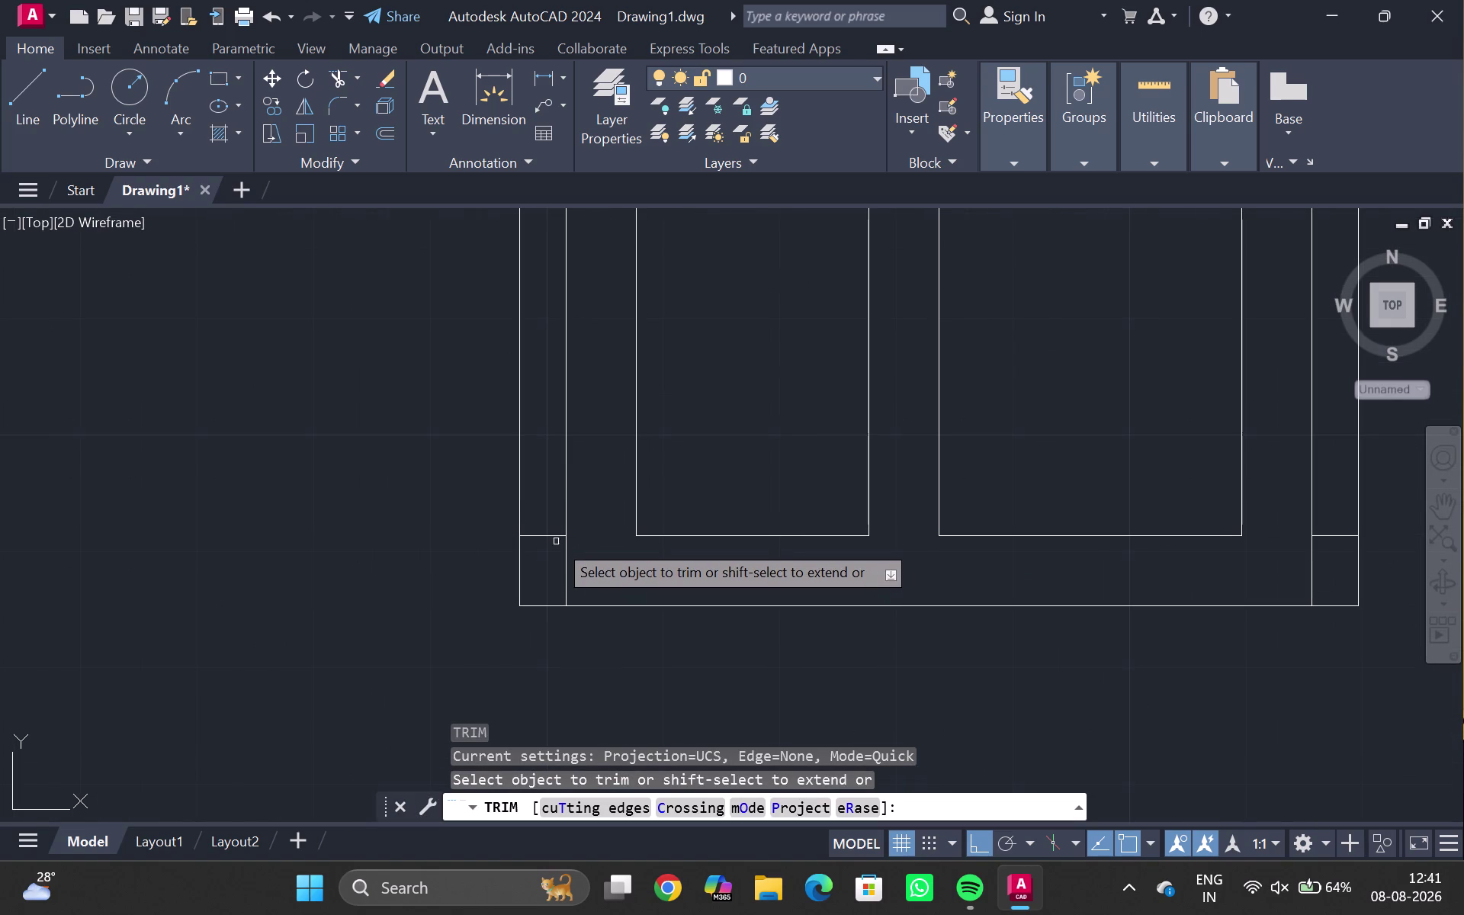
click(551, 537)
click(1336, 538)
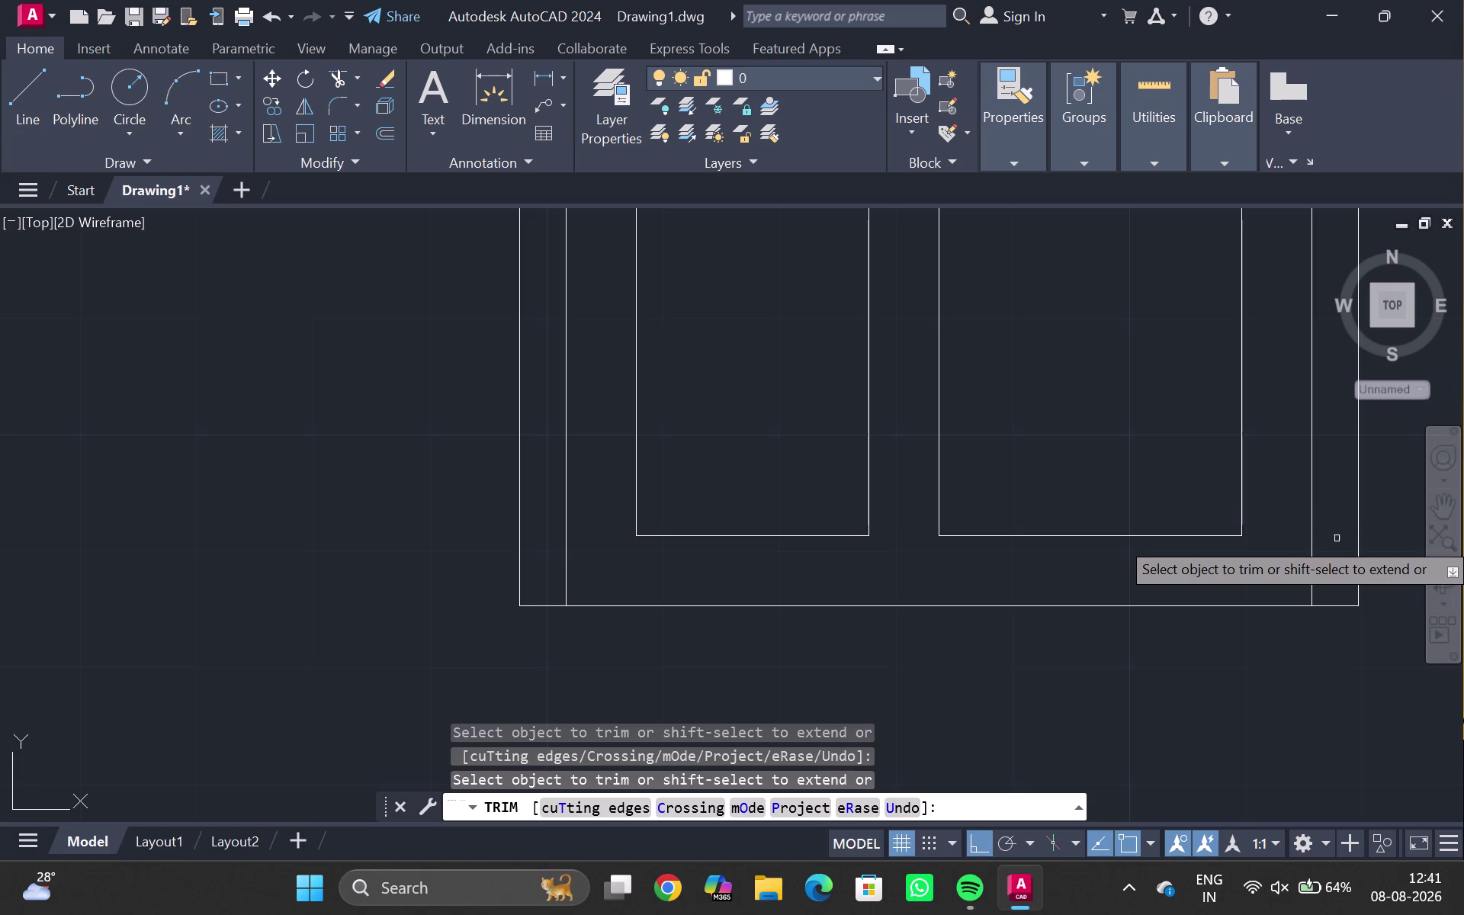
key(Escape)
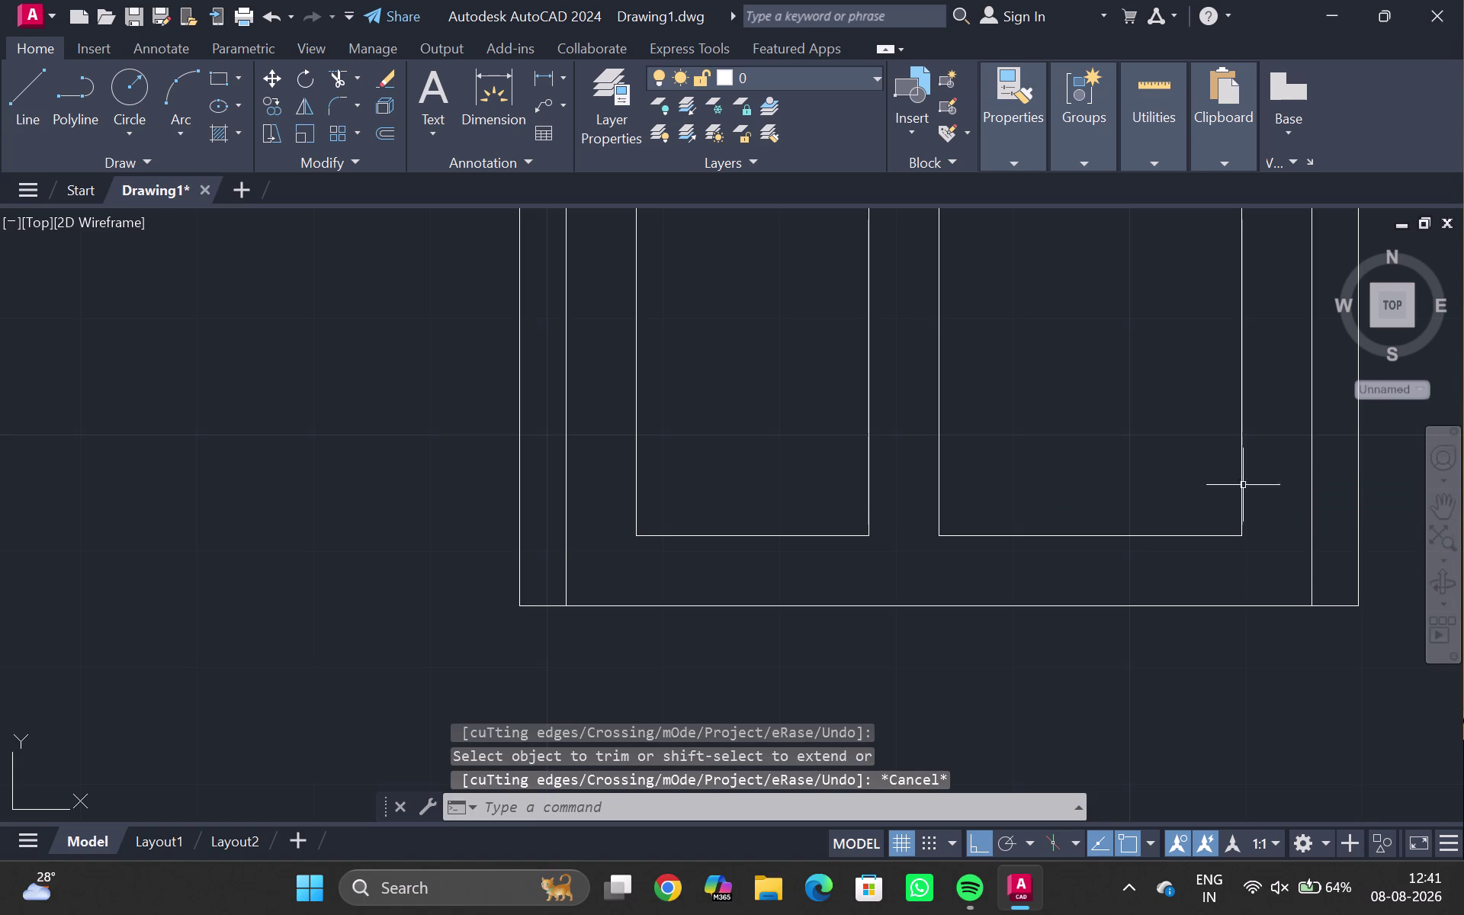
Draw a vertical line from the right shutter's bottom corner to the frame bottom.
key(l)
key(Return)
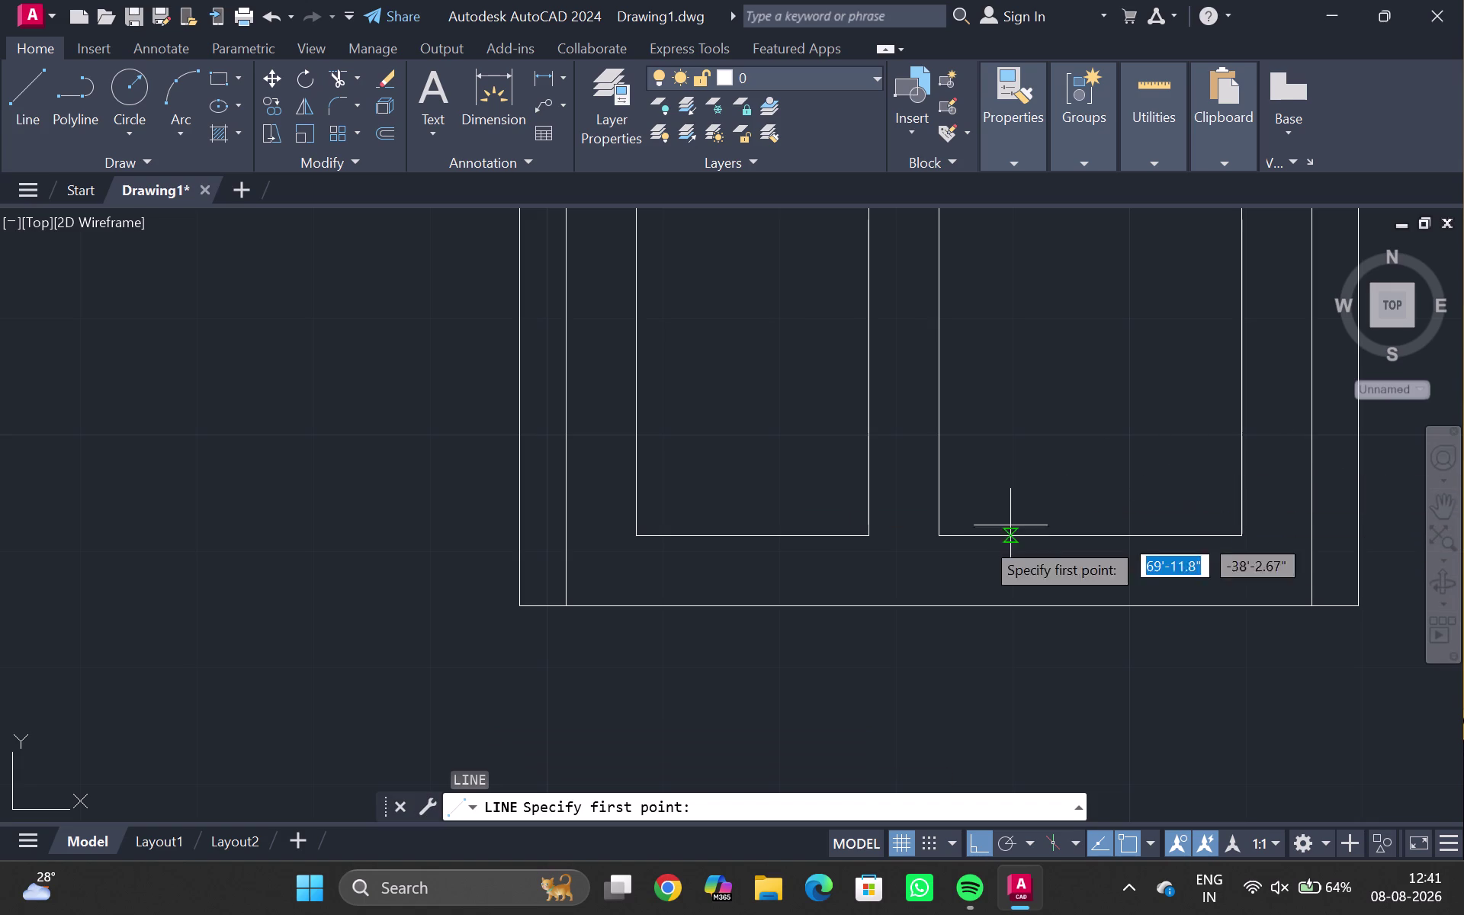
click(943, 538)
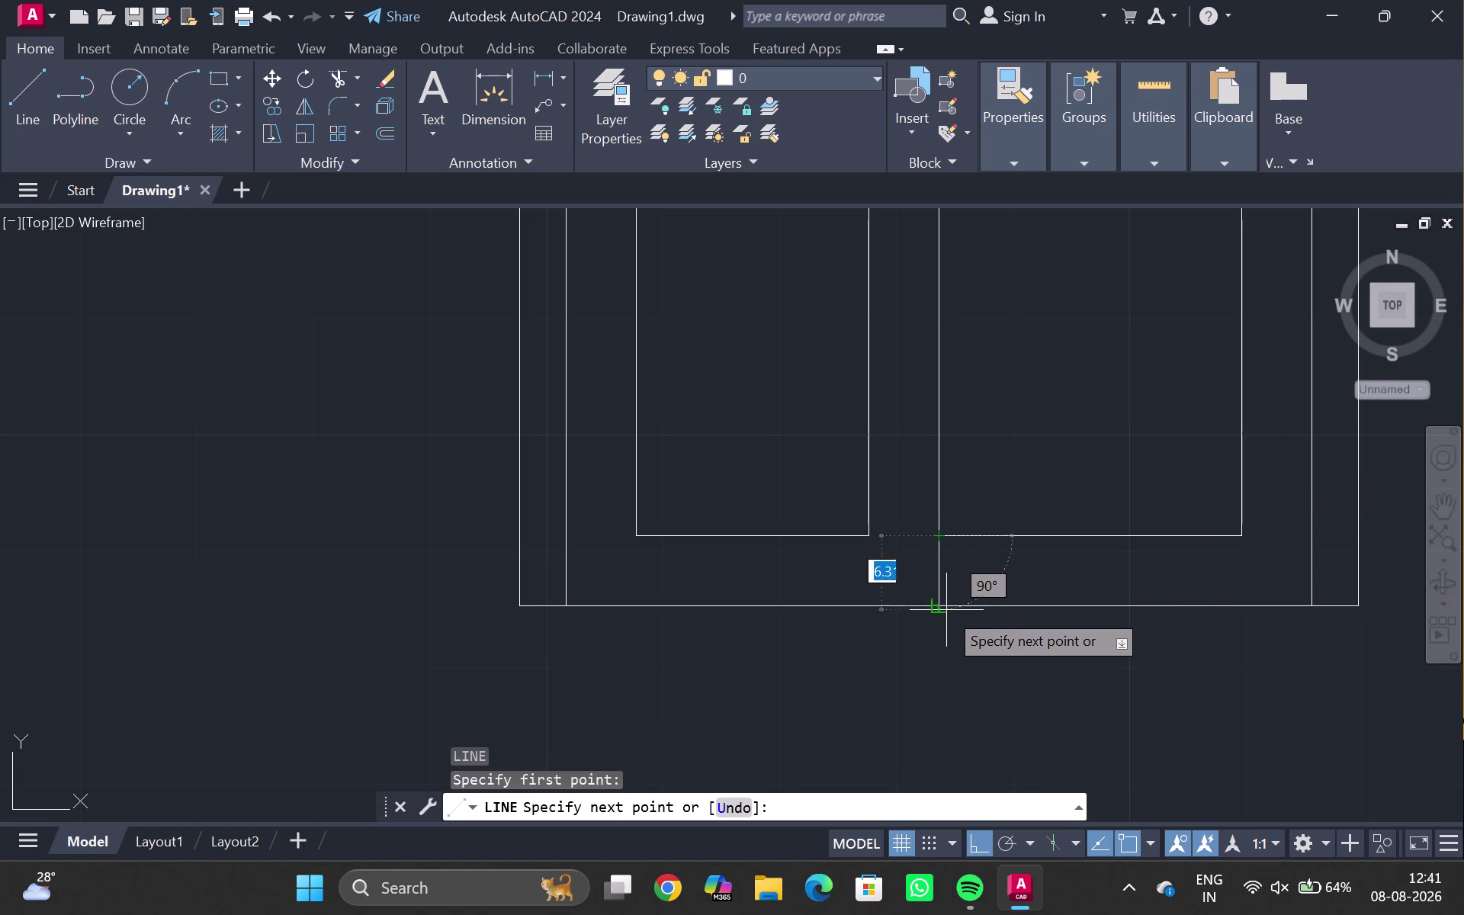
click(946, 610)
key(Escape)
Draw a slim rectangular handle on the left shutter.
scroll(down, 3)
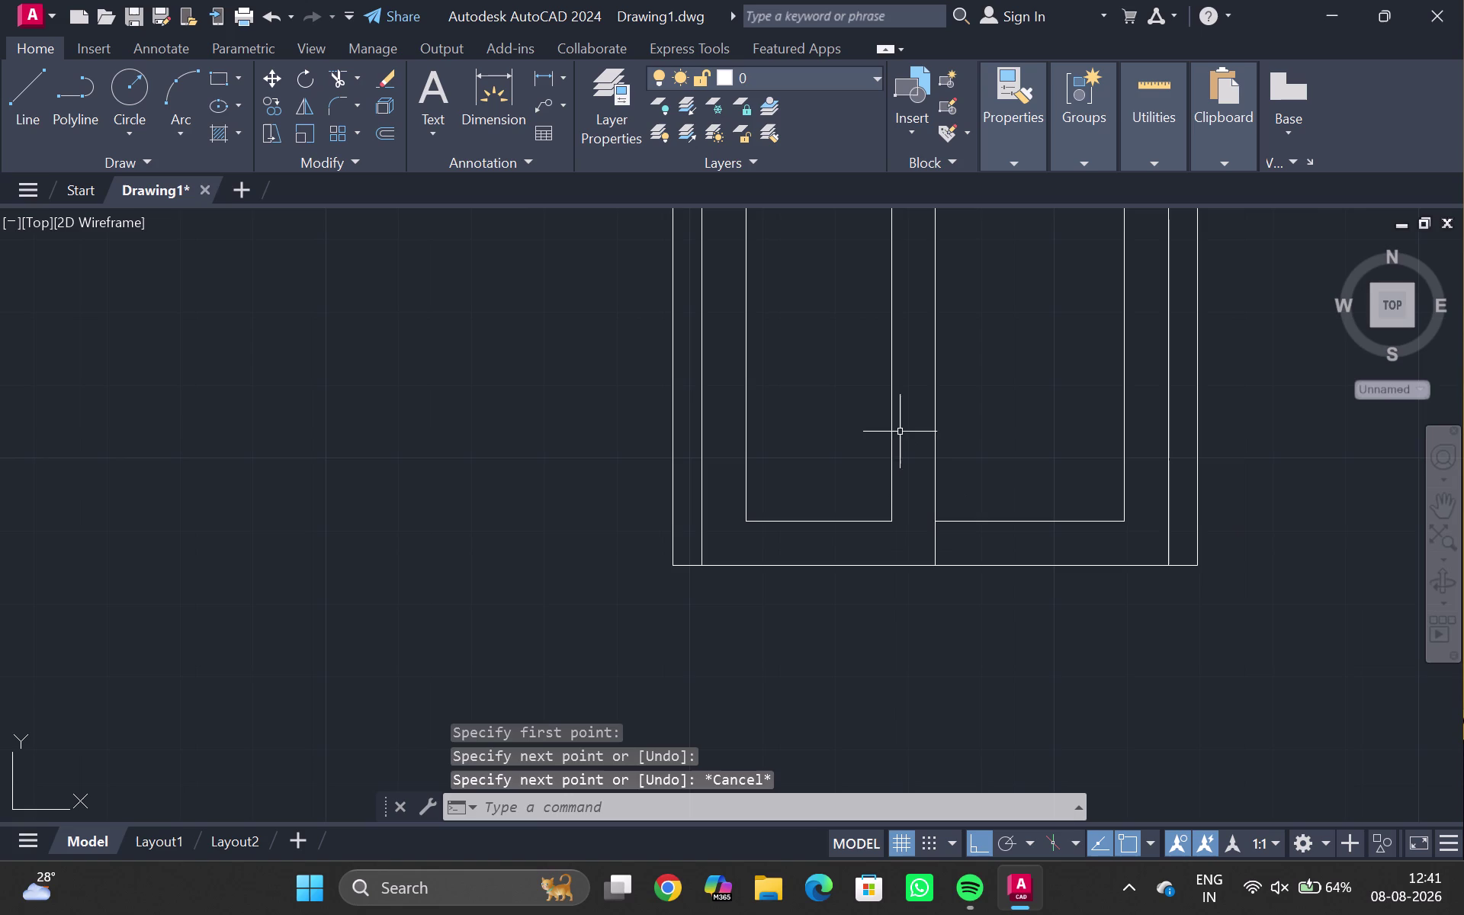
middle_drag(745, 338, 657, 829)
middle_drag(720, 660, 785, 530)
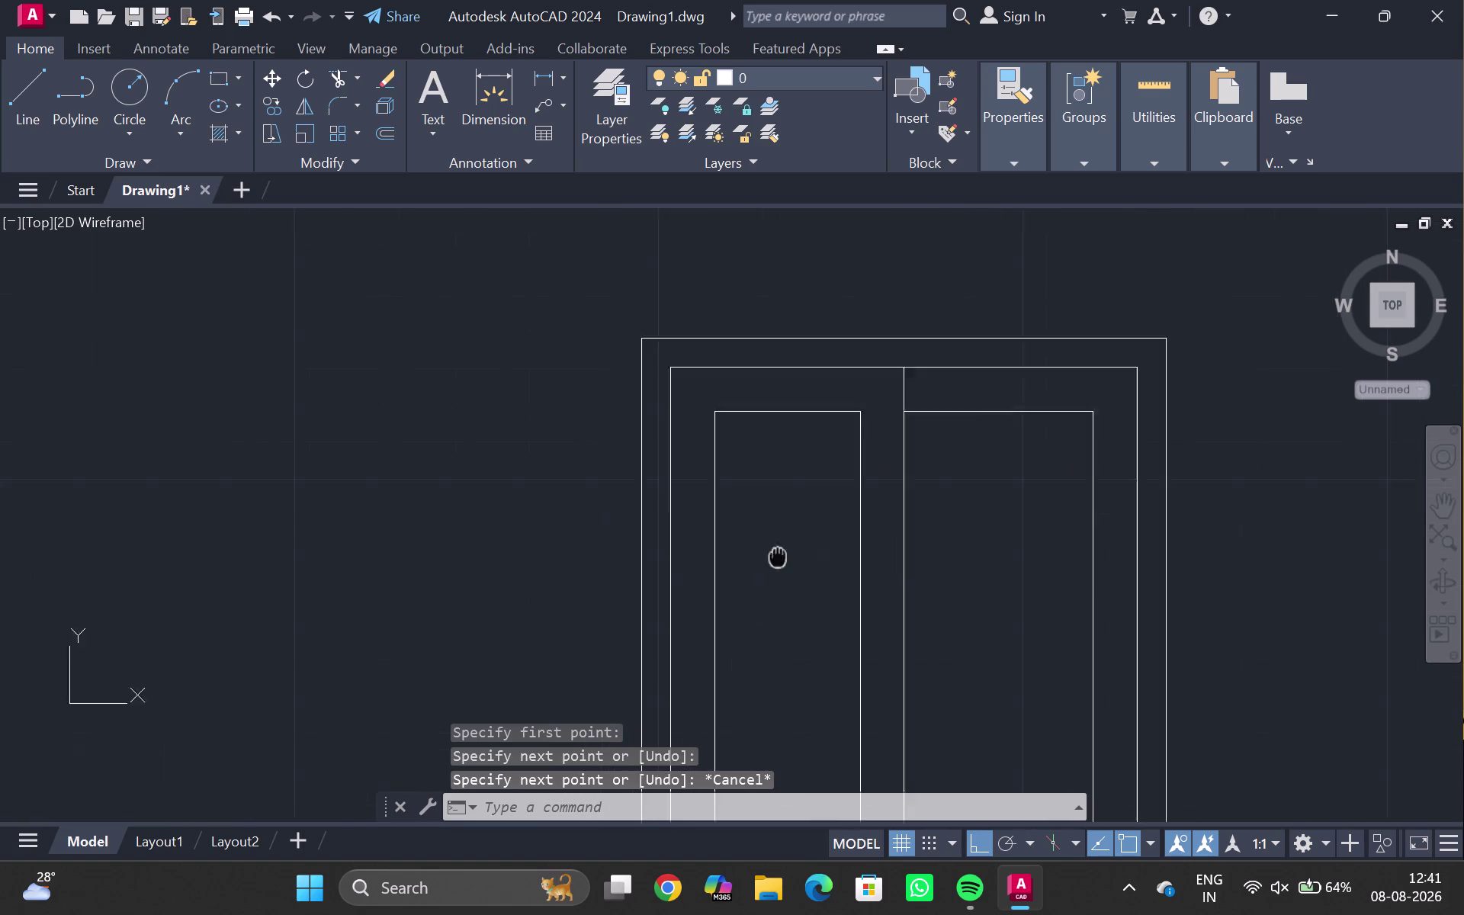
middle_drag(785, 530, 824, 409)
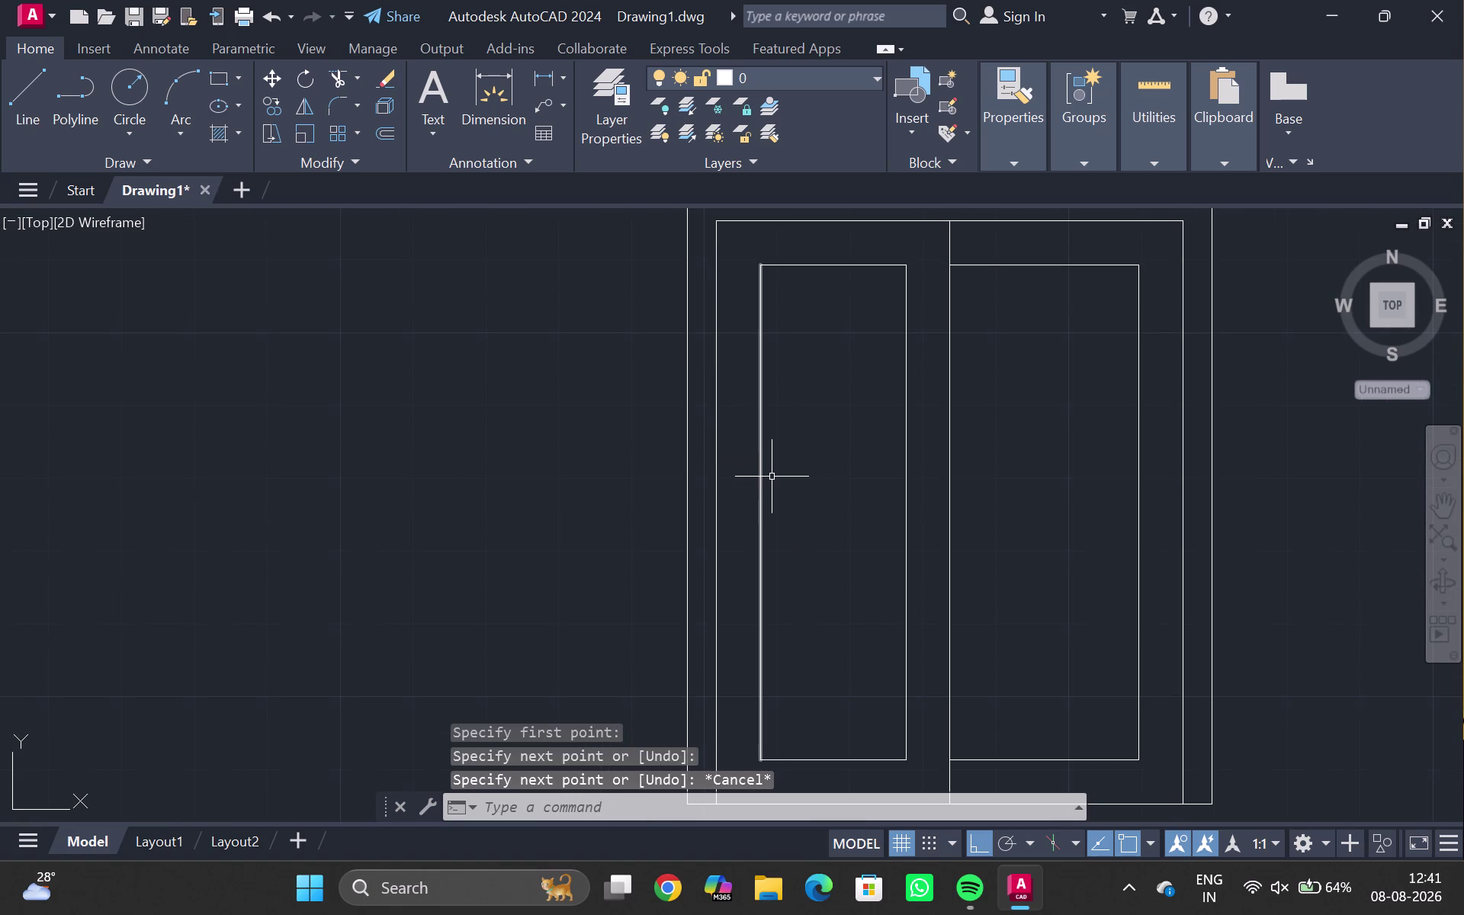
text(REC)
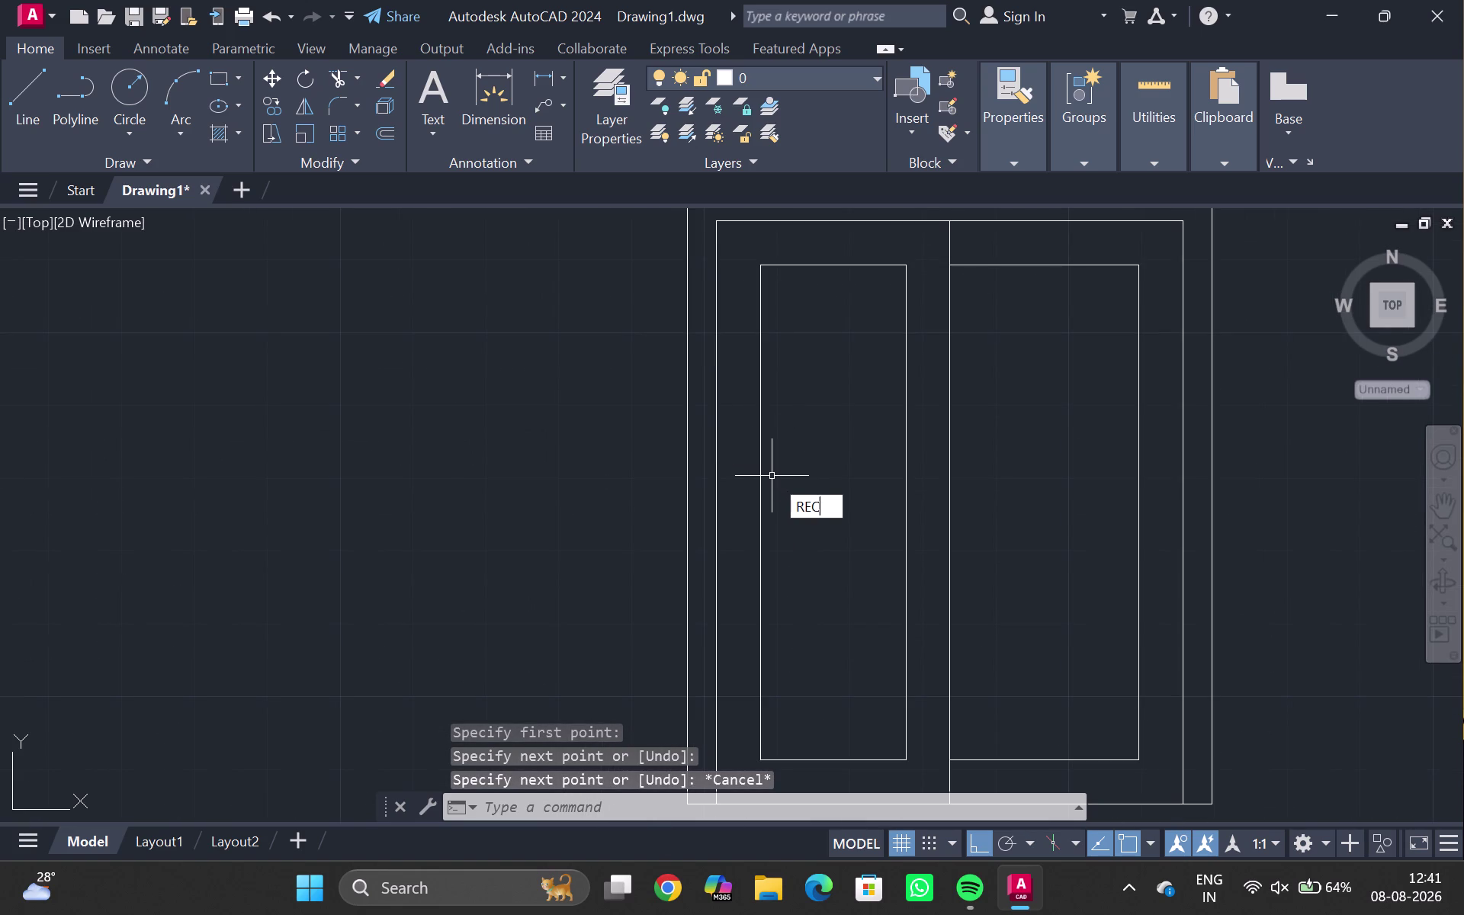
key(Return)
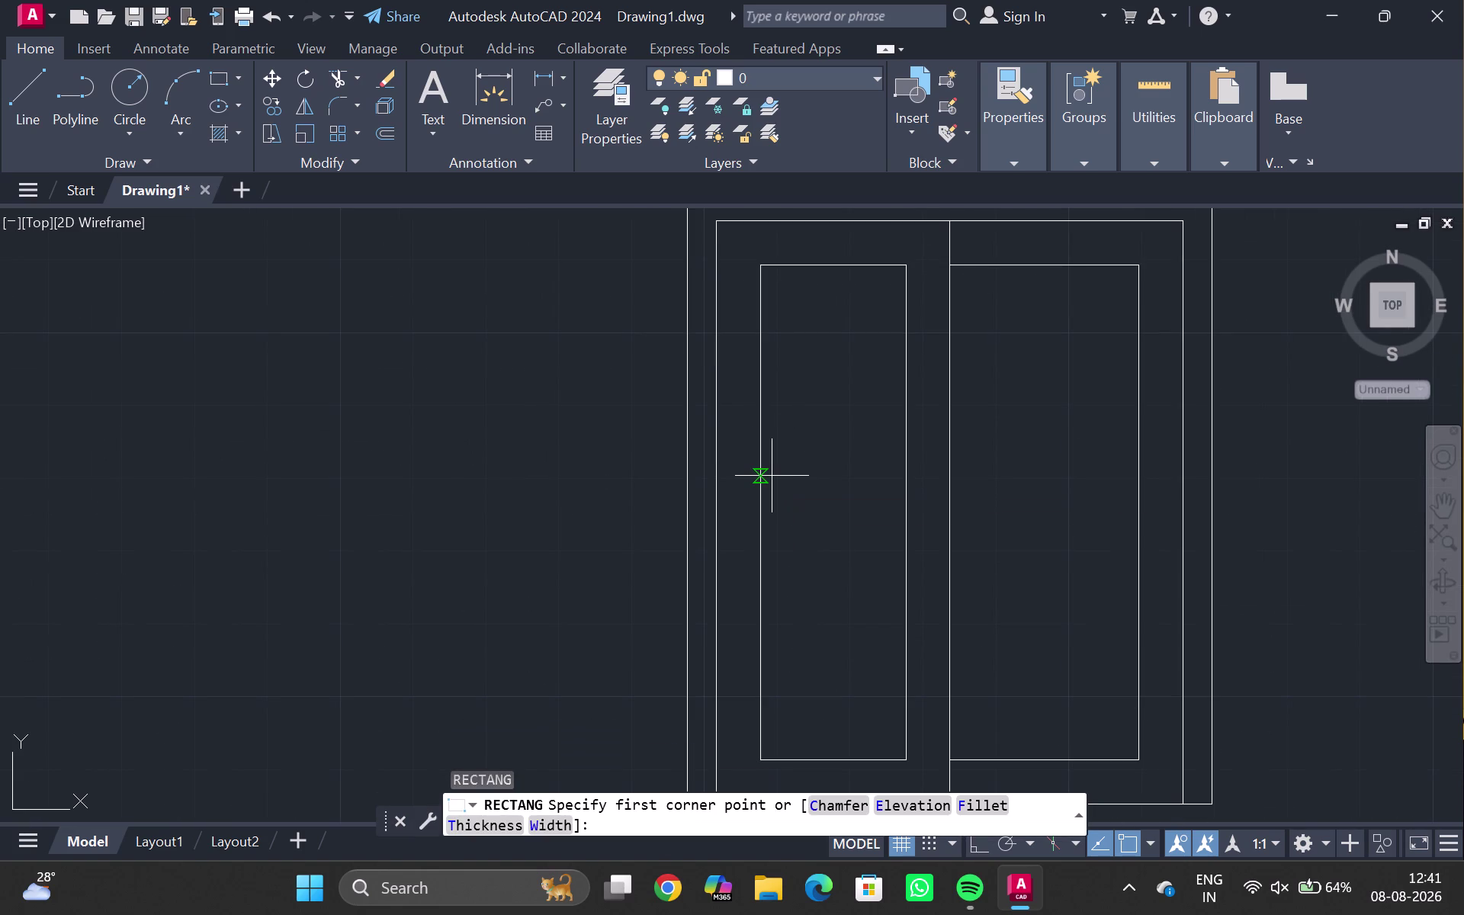
scroll(down, 3)
scroll(up, 3)
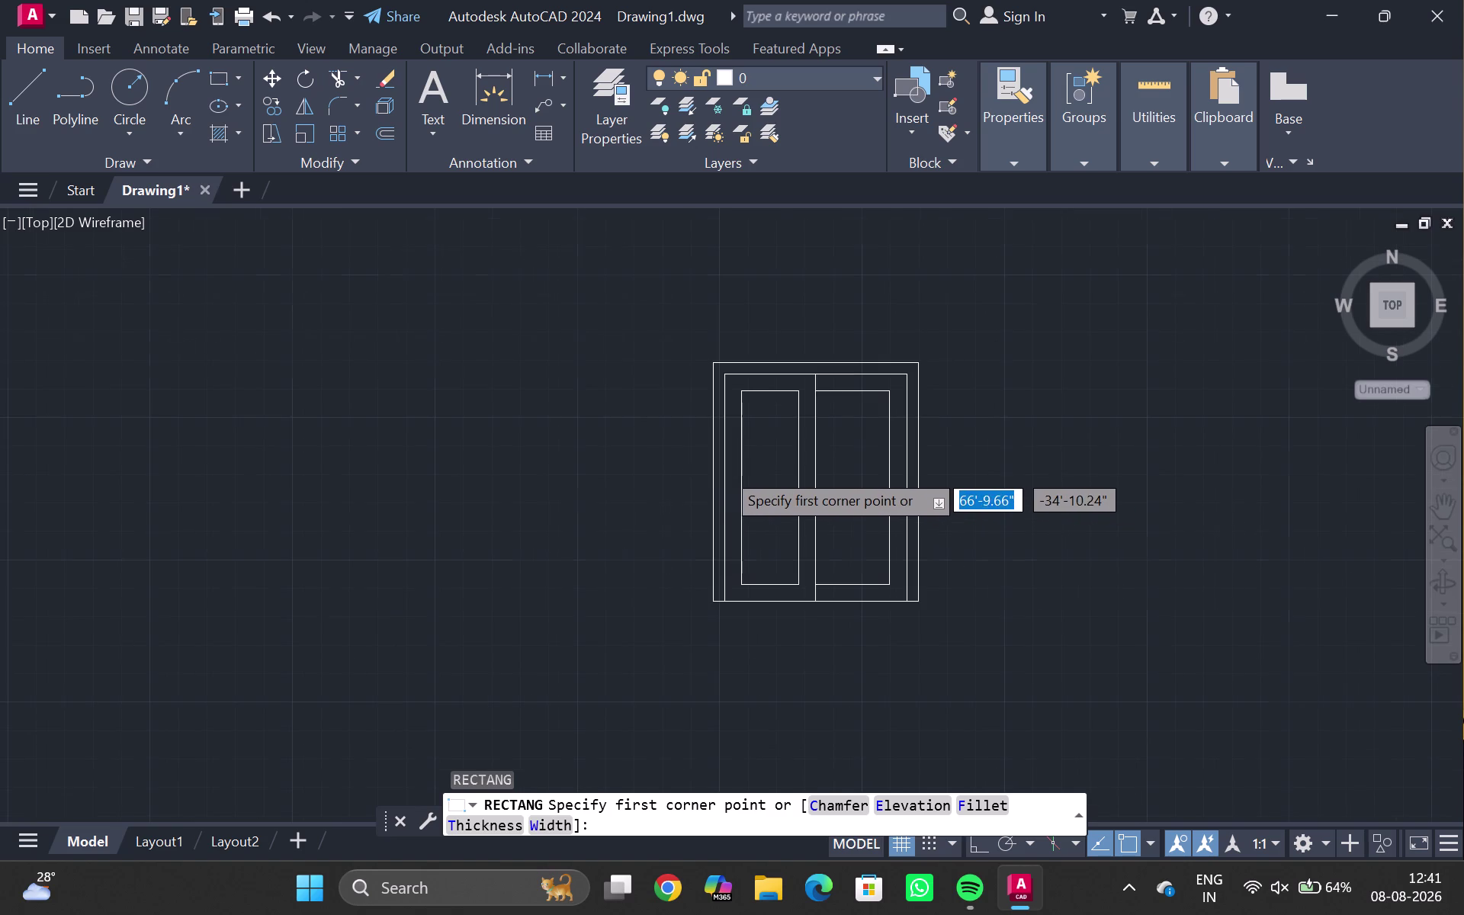
scroll(up, 3)
click(733, 457)
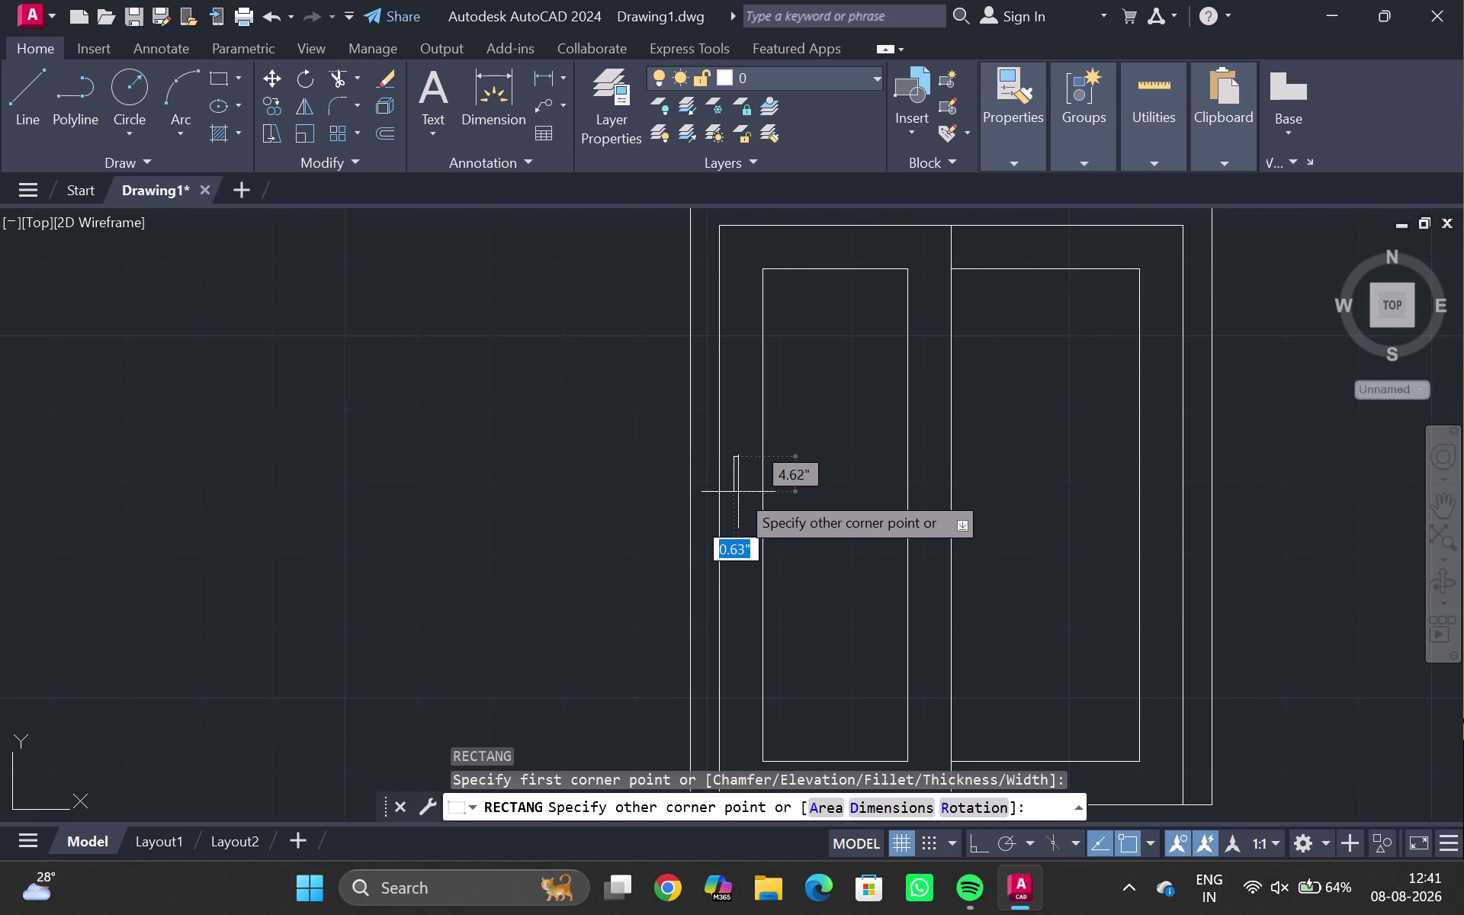
click(745, 523)
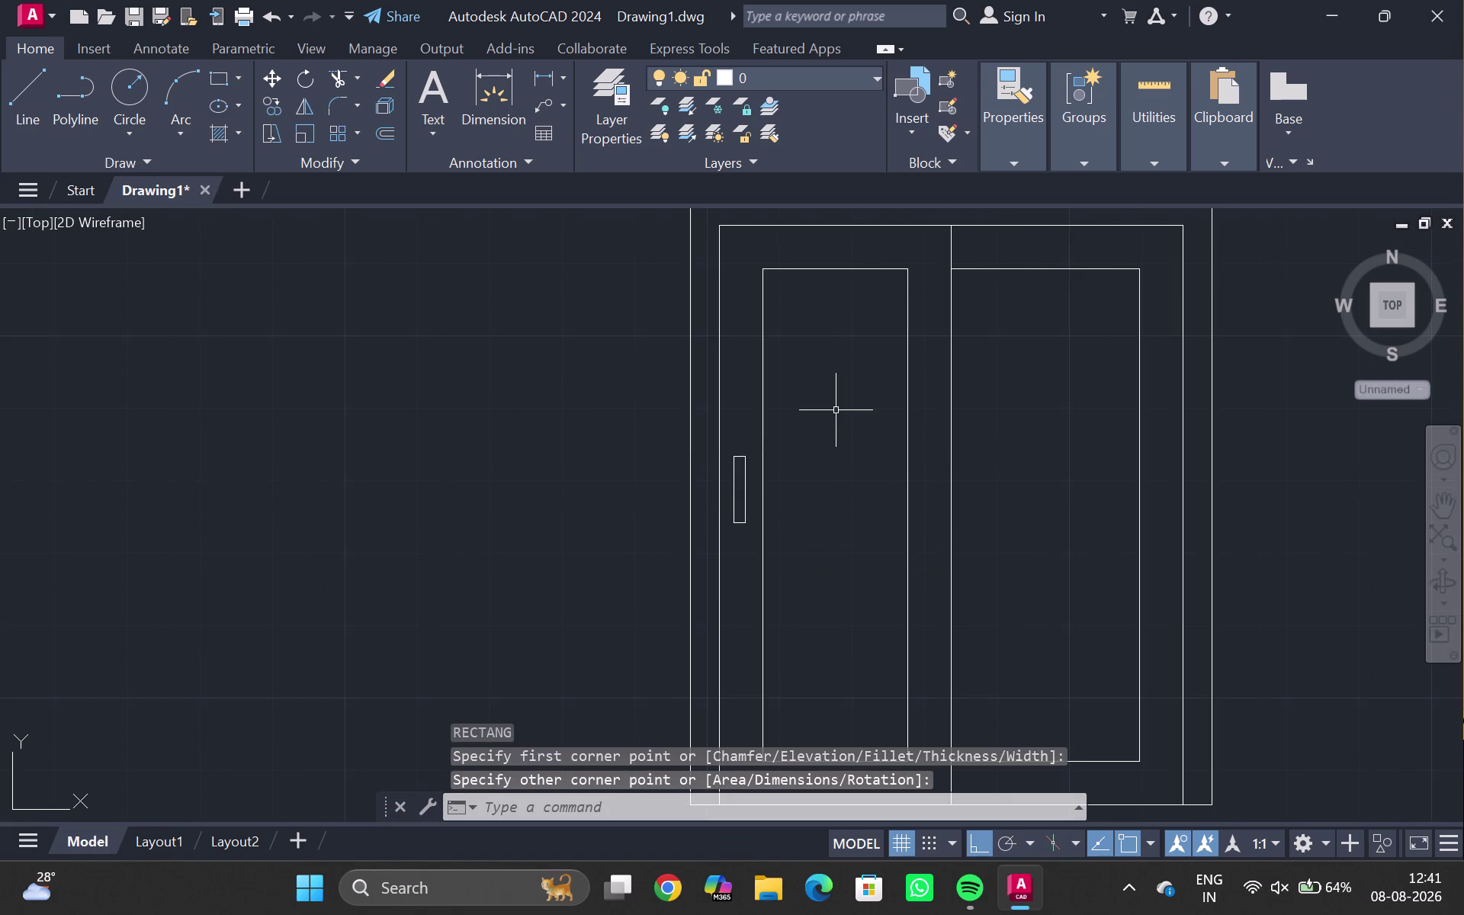
key(Escape)
Window-select all the door lines and combine them into one group.
scroll(down, 3)
middle_drag(852, 406, 665, 354)
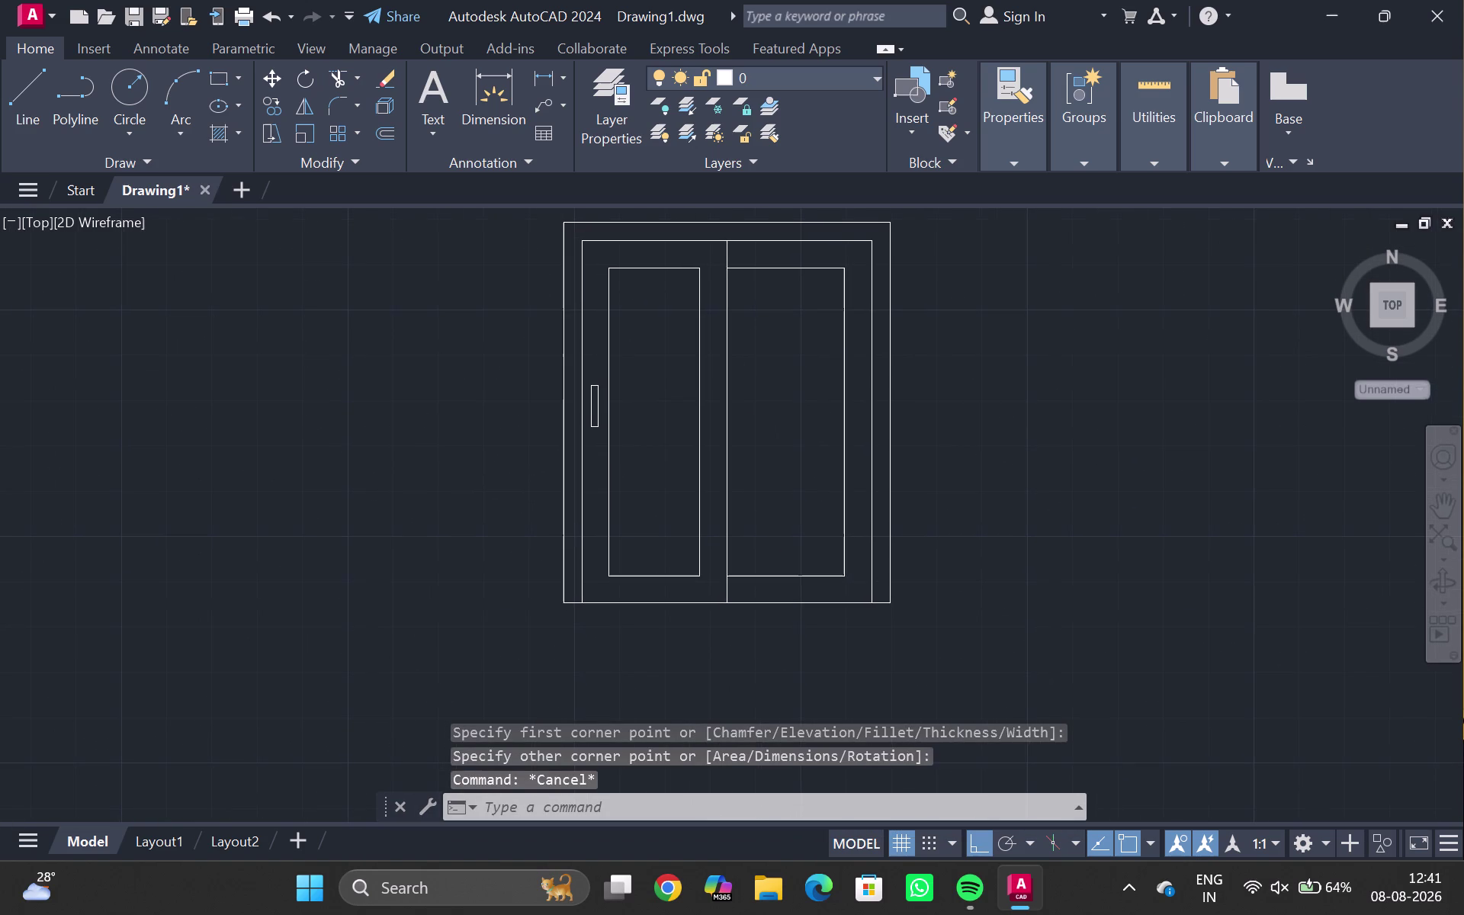
scroll(down, 3)
middle_drag(665, 354, 617, 441)
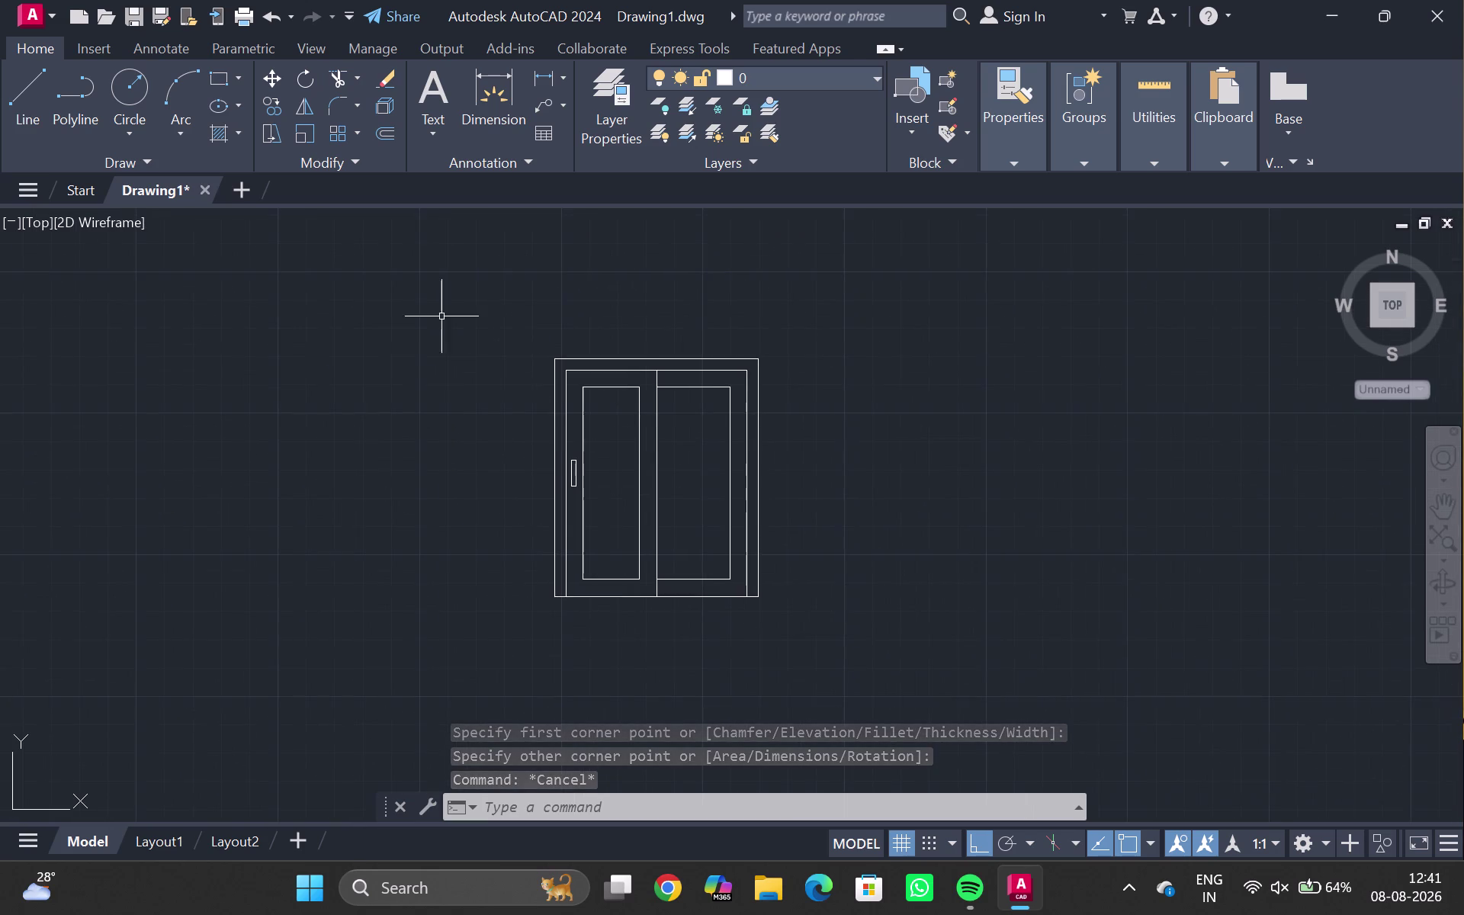
drag(416, 280, 322, 648)
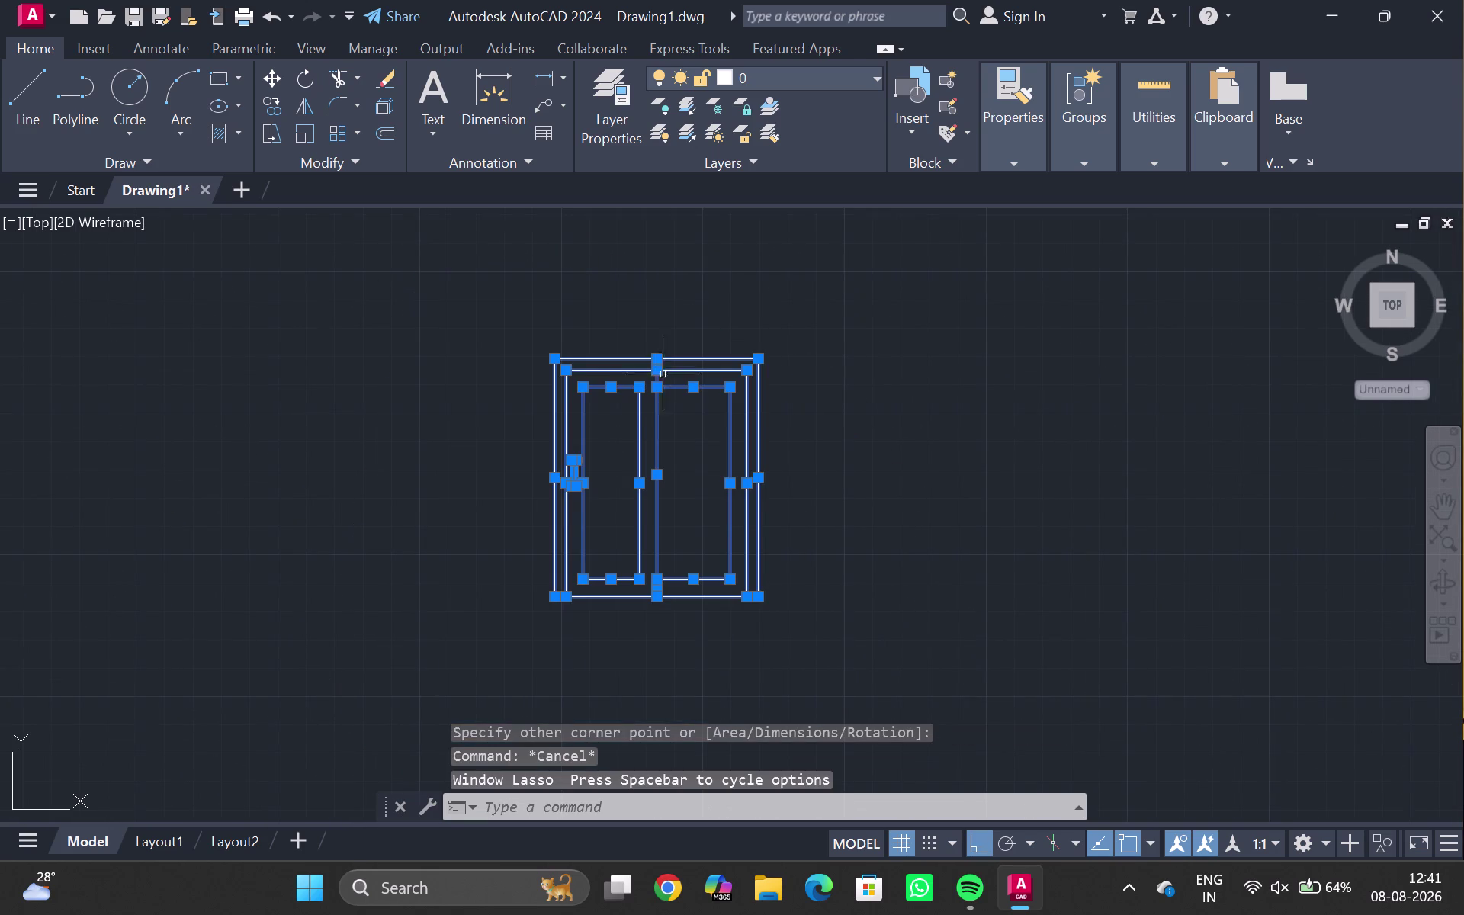
key(g)
key(Return)
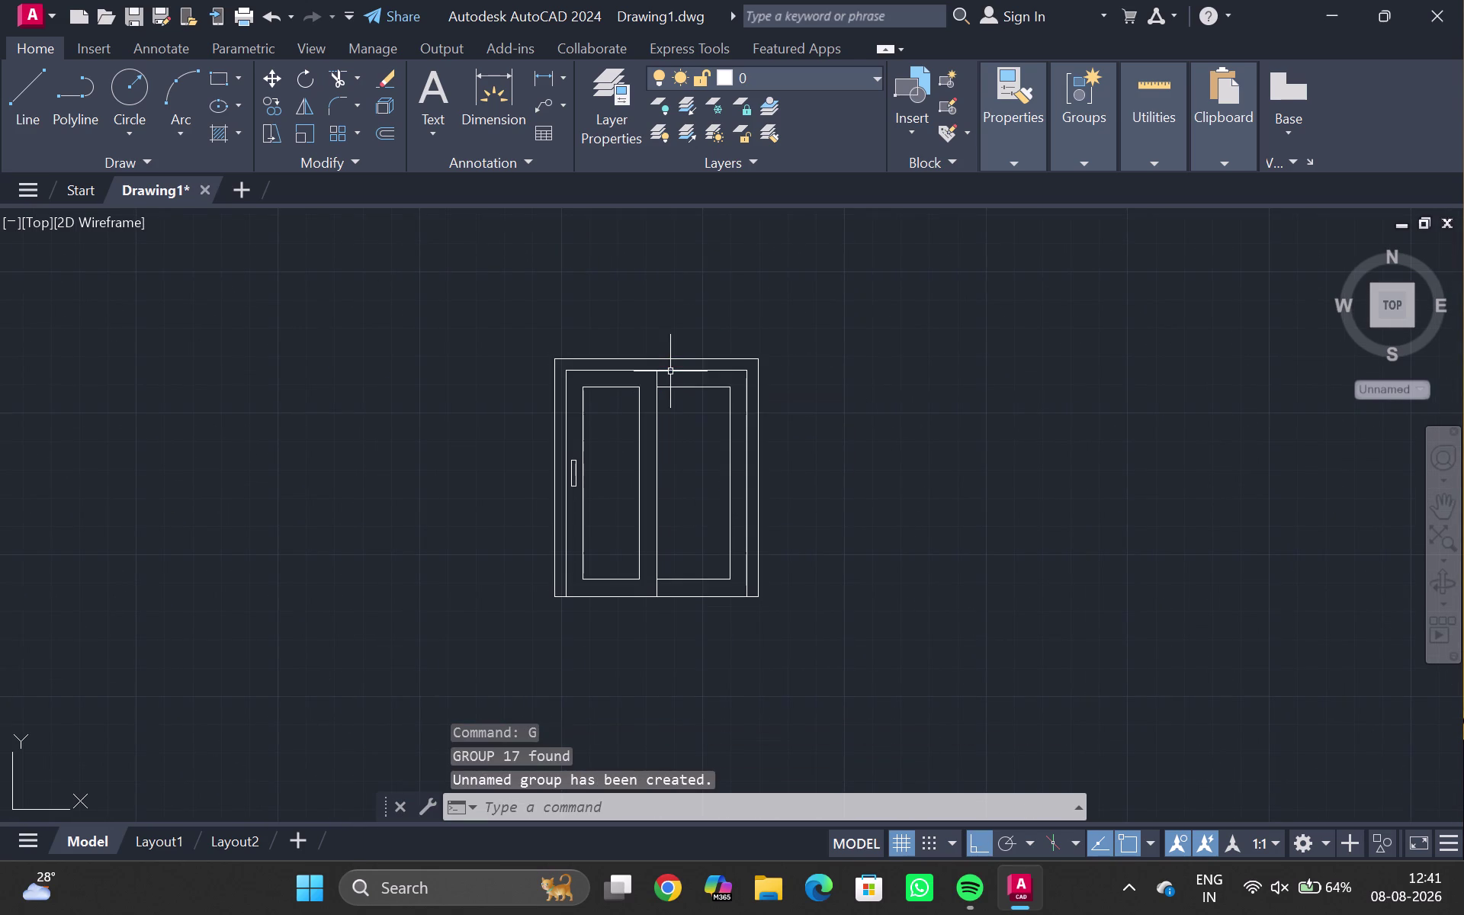
click(670, 369)
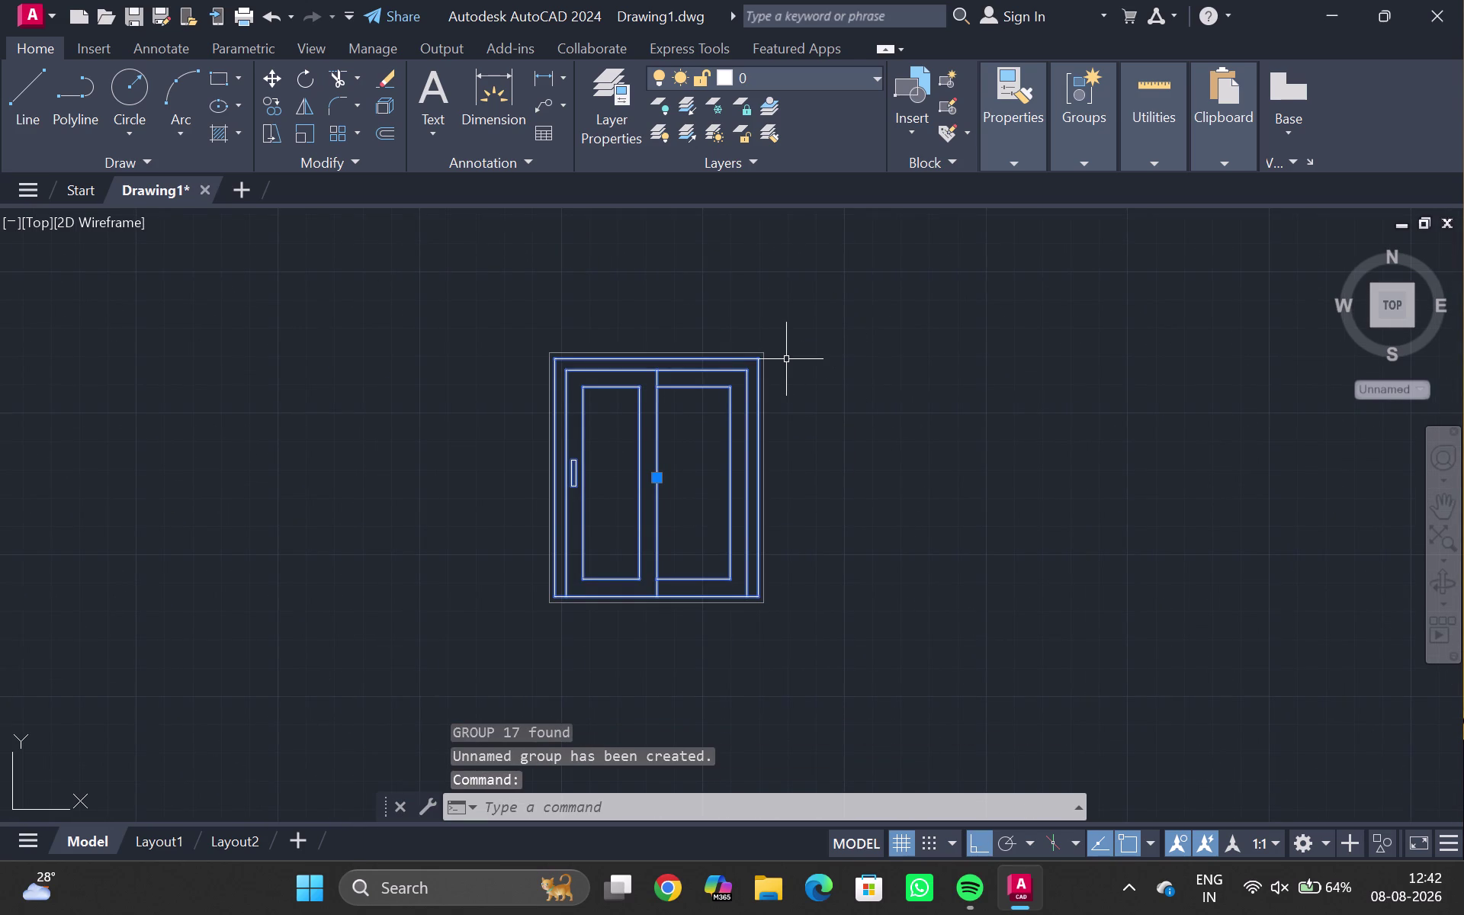
Move the door group by its bottom-right corner onto the elevation's bottom line, Ortho off.
key(m)
key(Return)
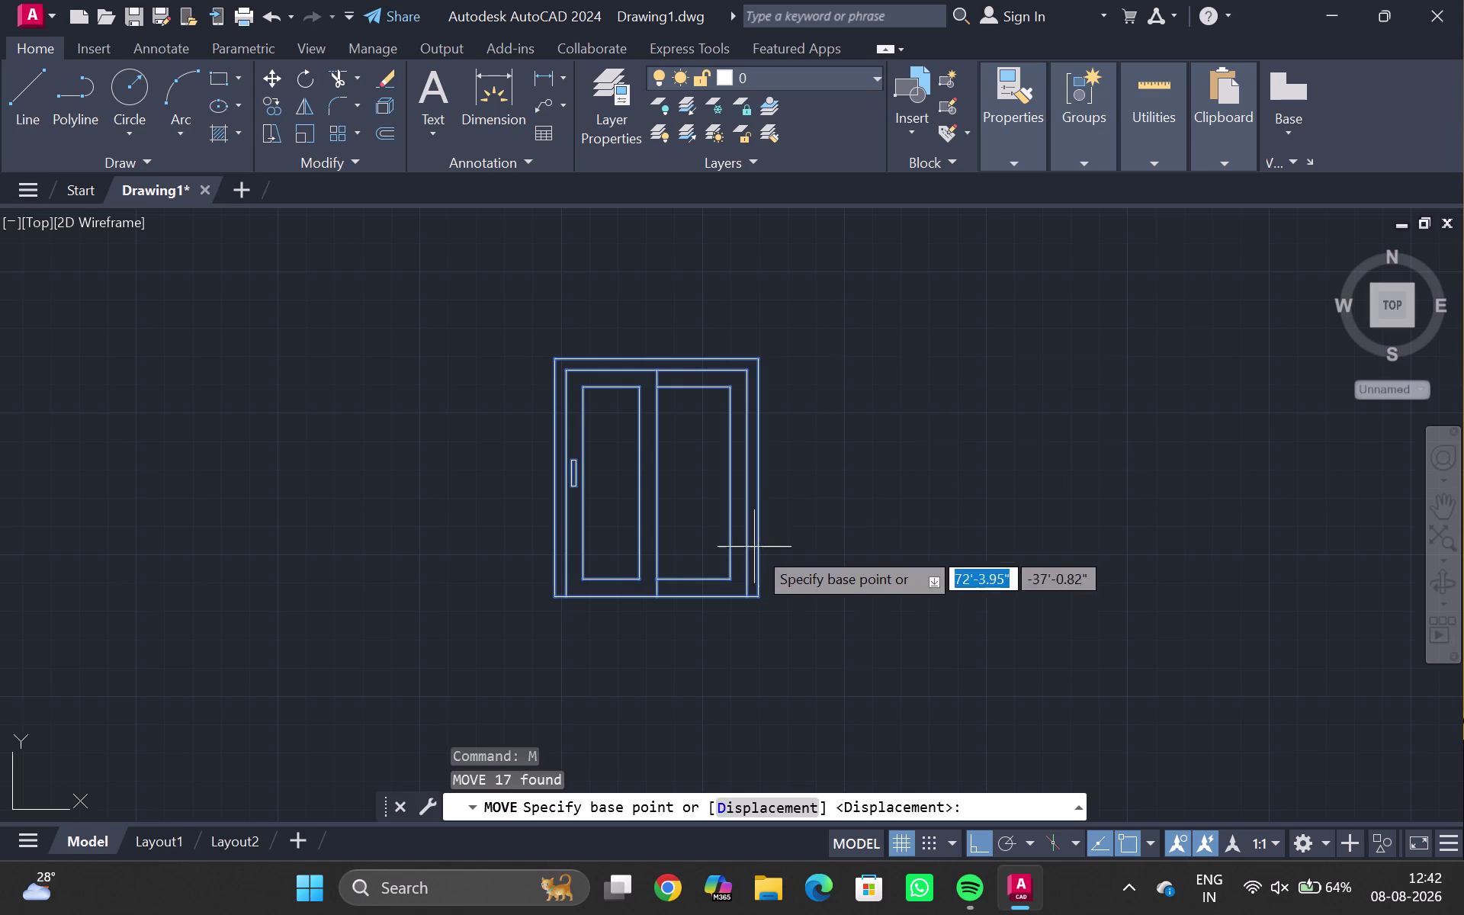
click(760, 602)
scroll(down, 3)
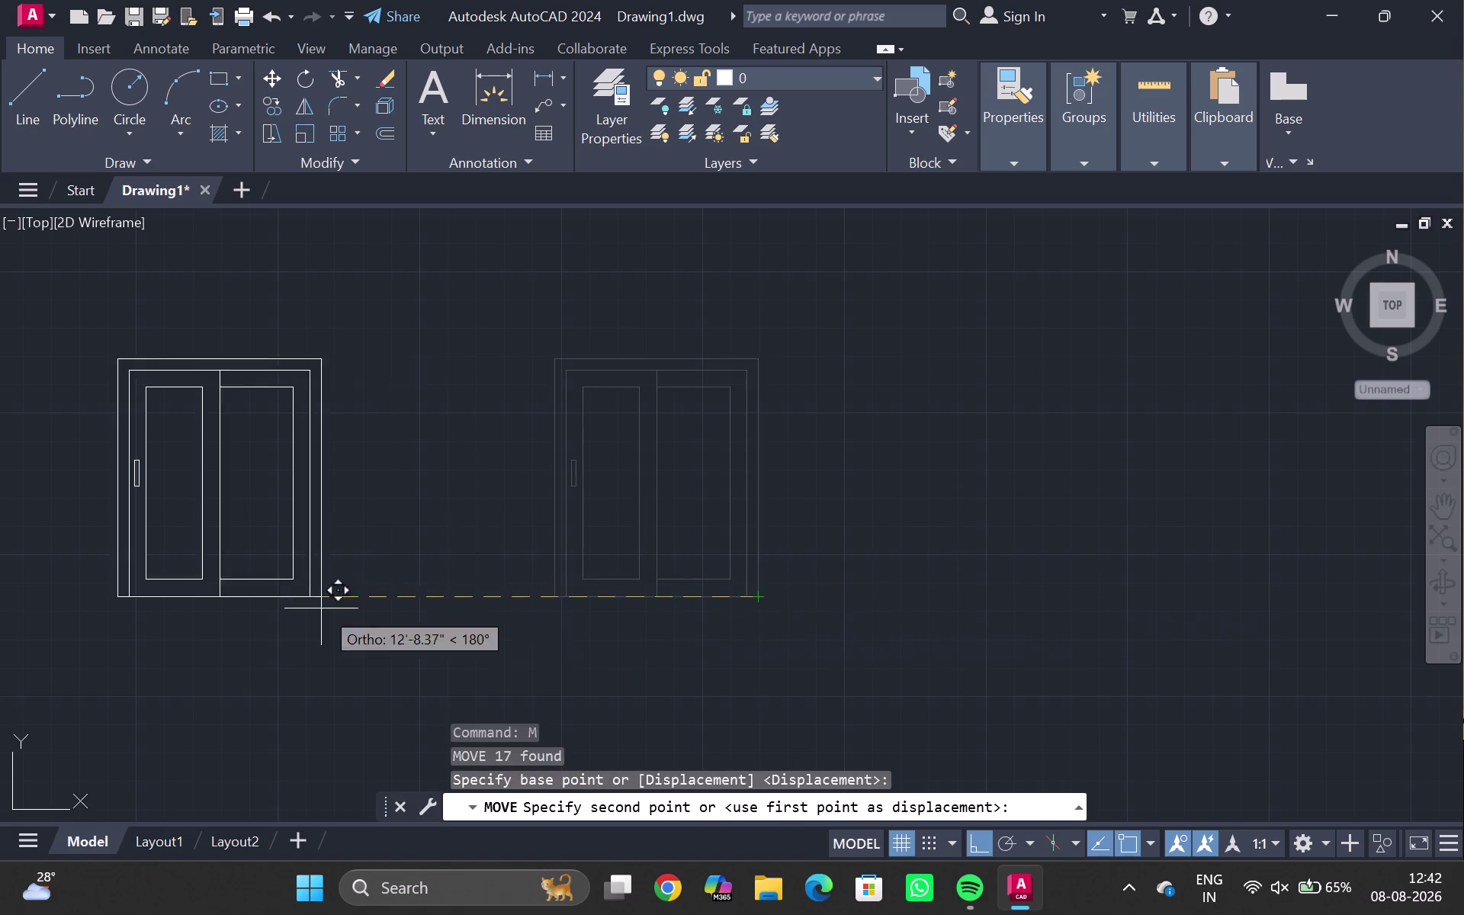
scroll(down, 3)
middle_drag(303, 600, 536, 519)
key(ctrl+F8)
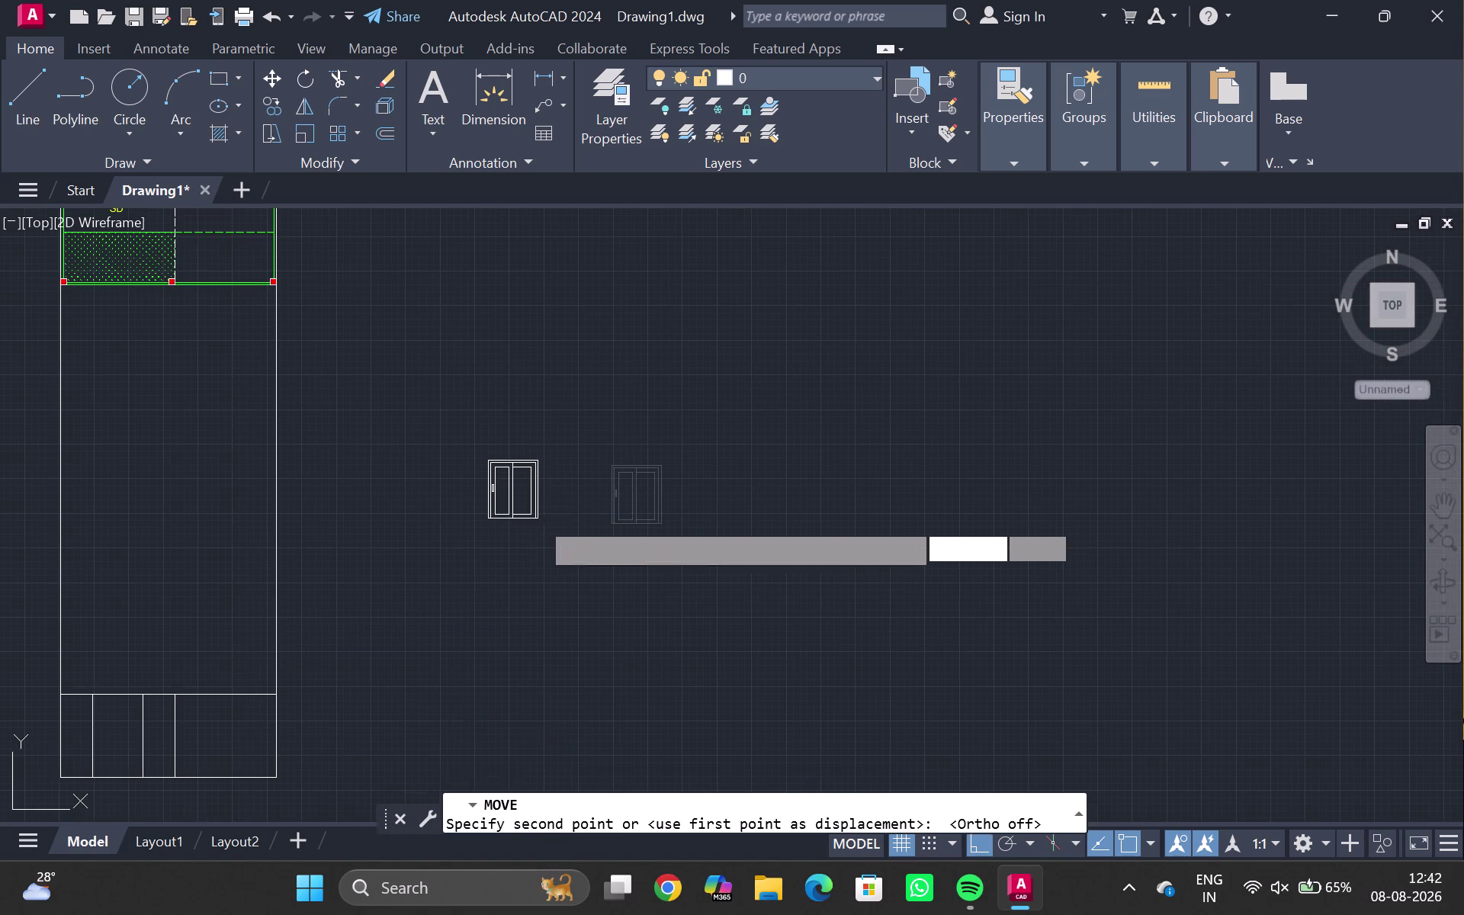
middle_drag(153, 767, 287, 492)
scroll(up, 3)
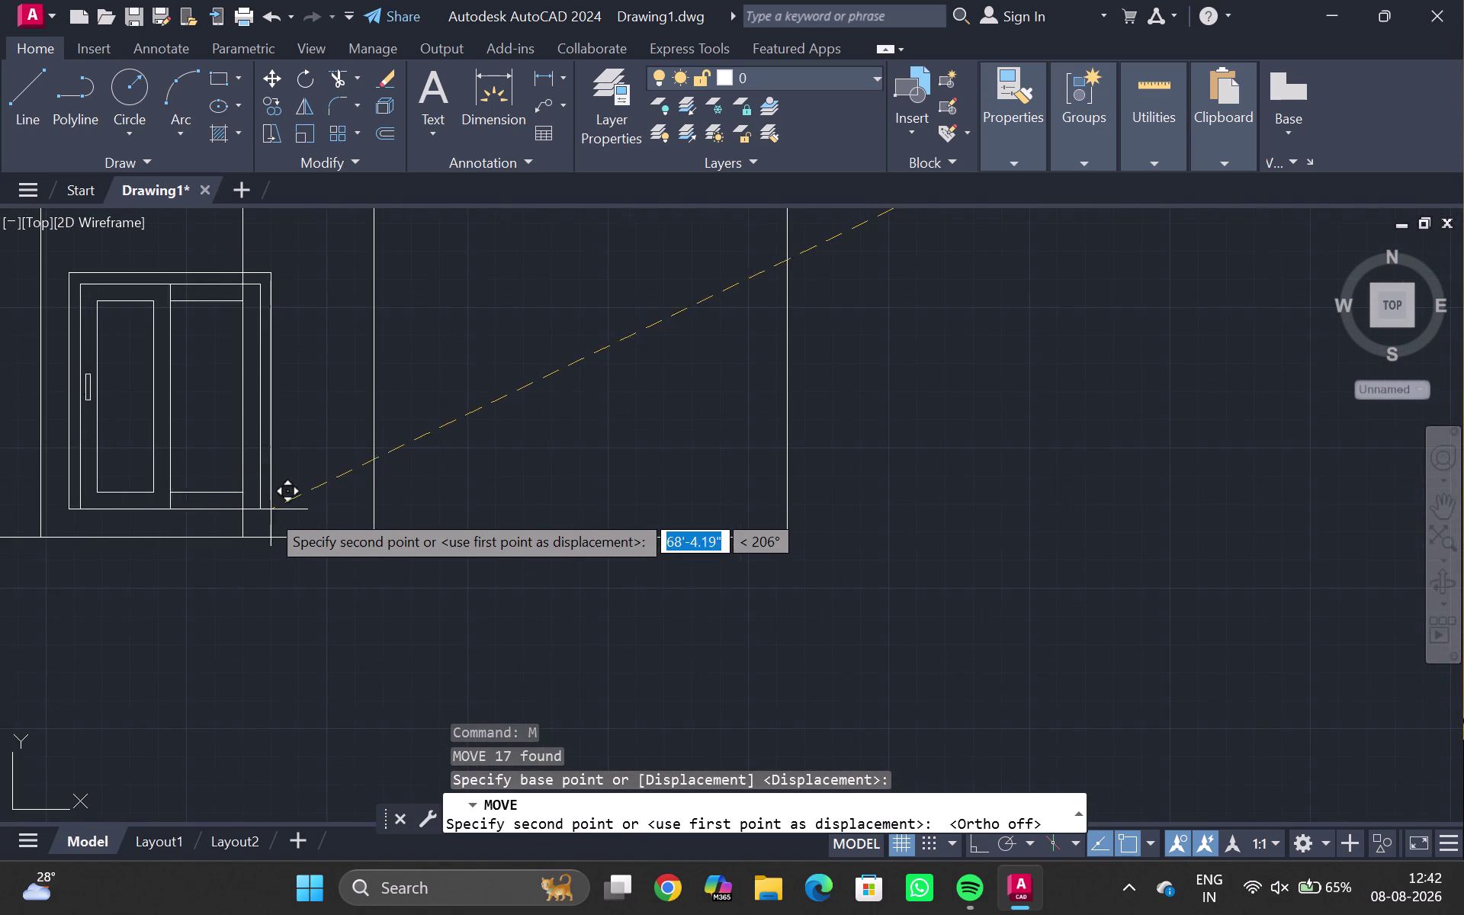
click(248, 531)
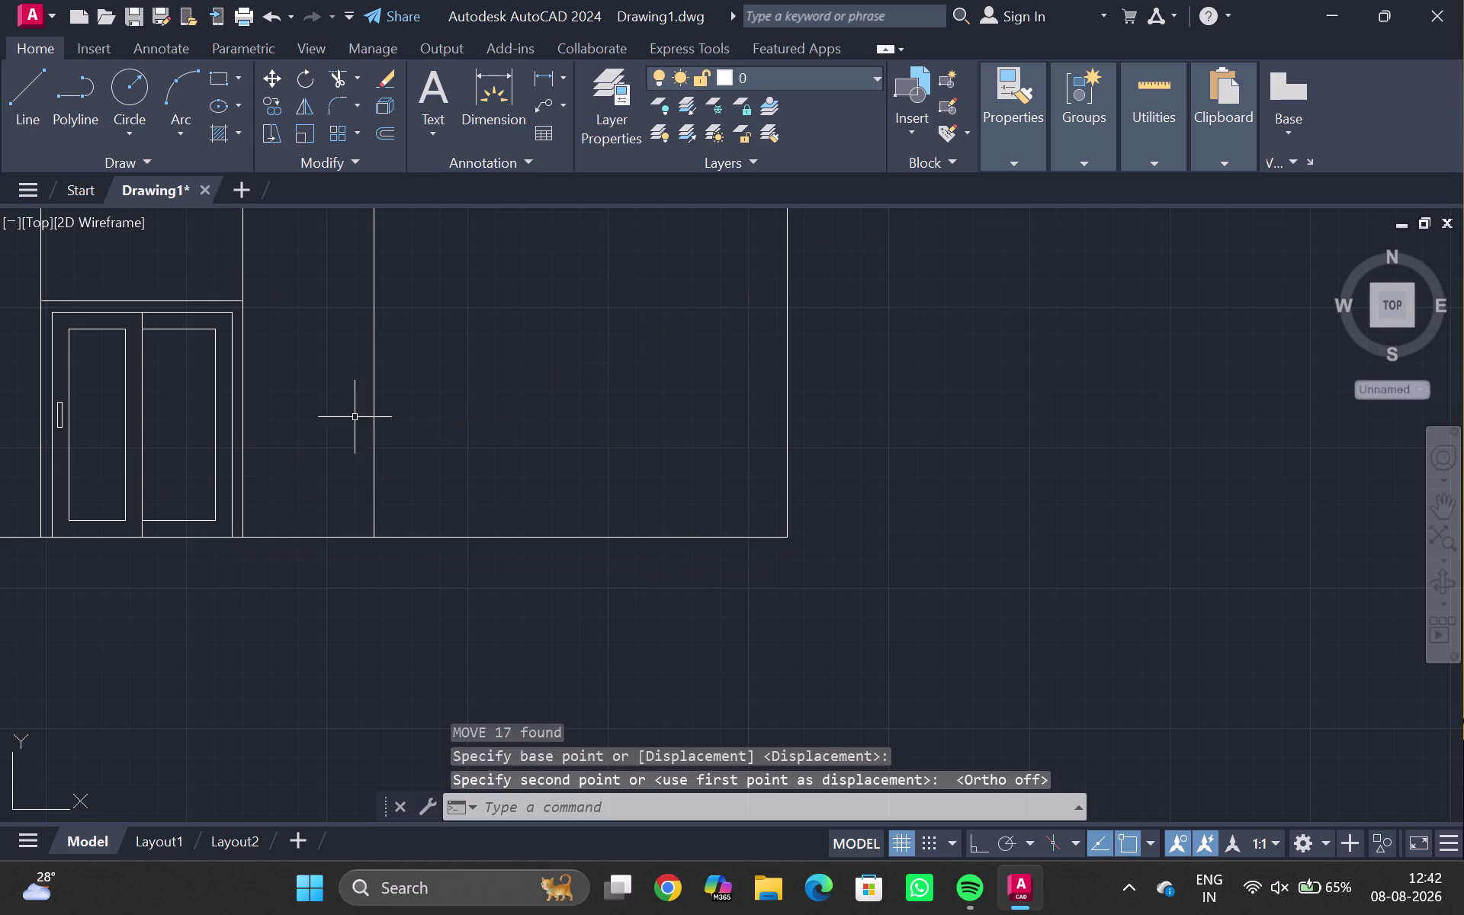
key(Escape)
scroll(down, 3)
middle_drag(366, 420, 354, 549)
scroll(up, 3)
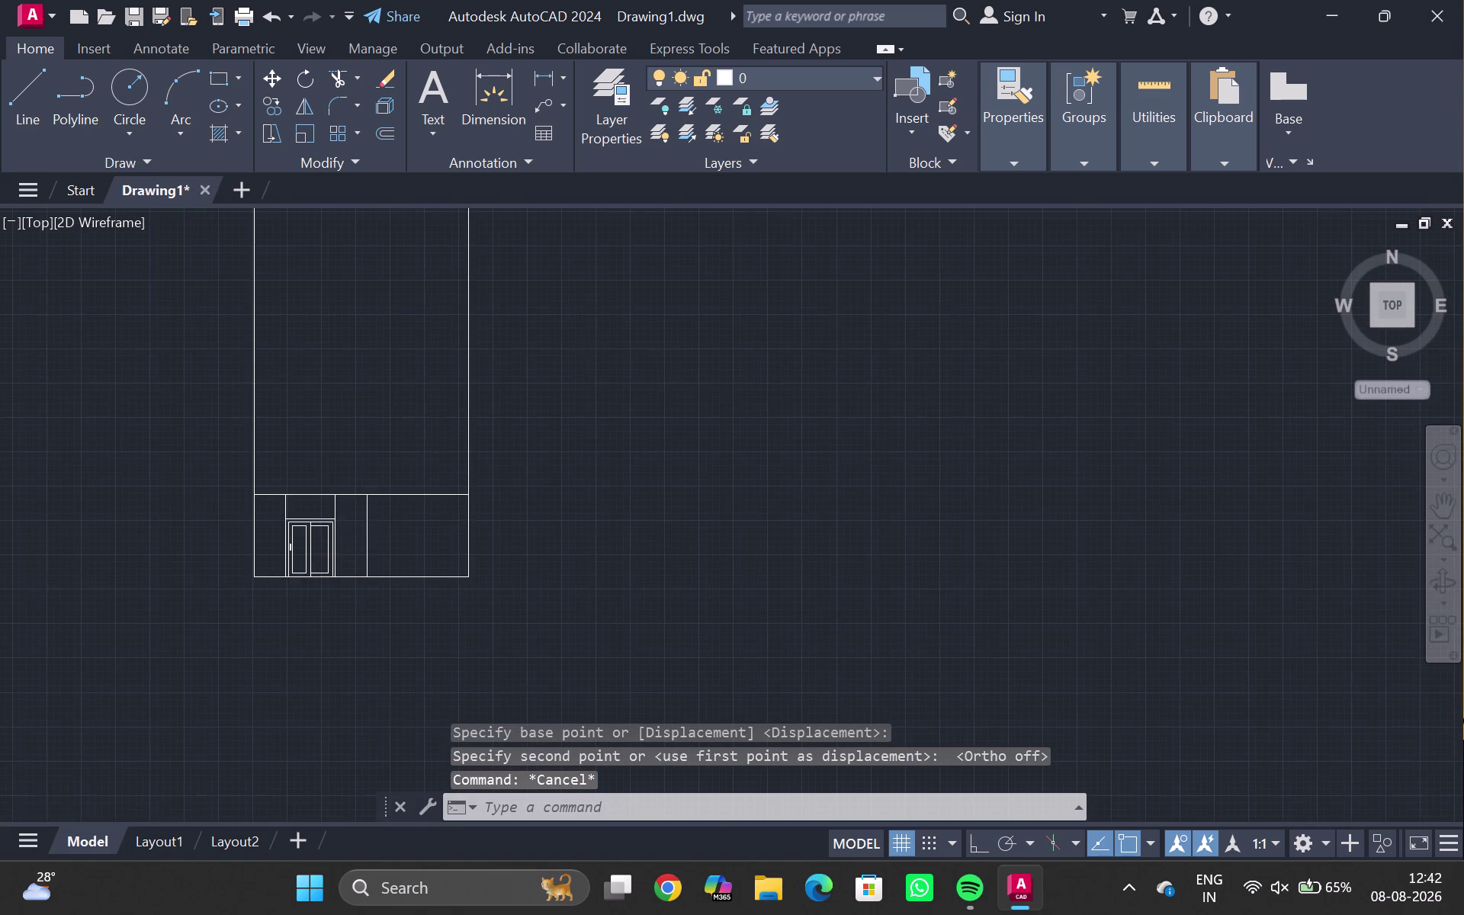
scroll(up, 3)
Trim the extra line above the door in the wall elevation.
text(TR)
key(Return)
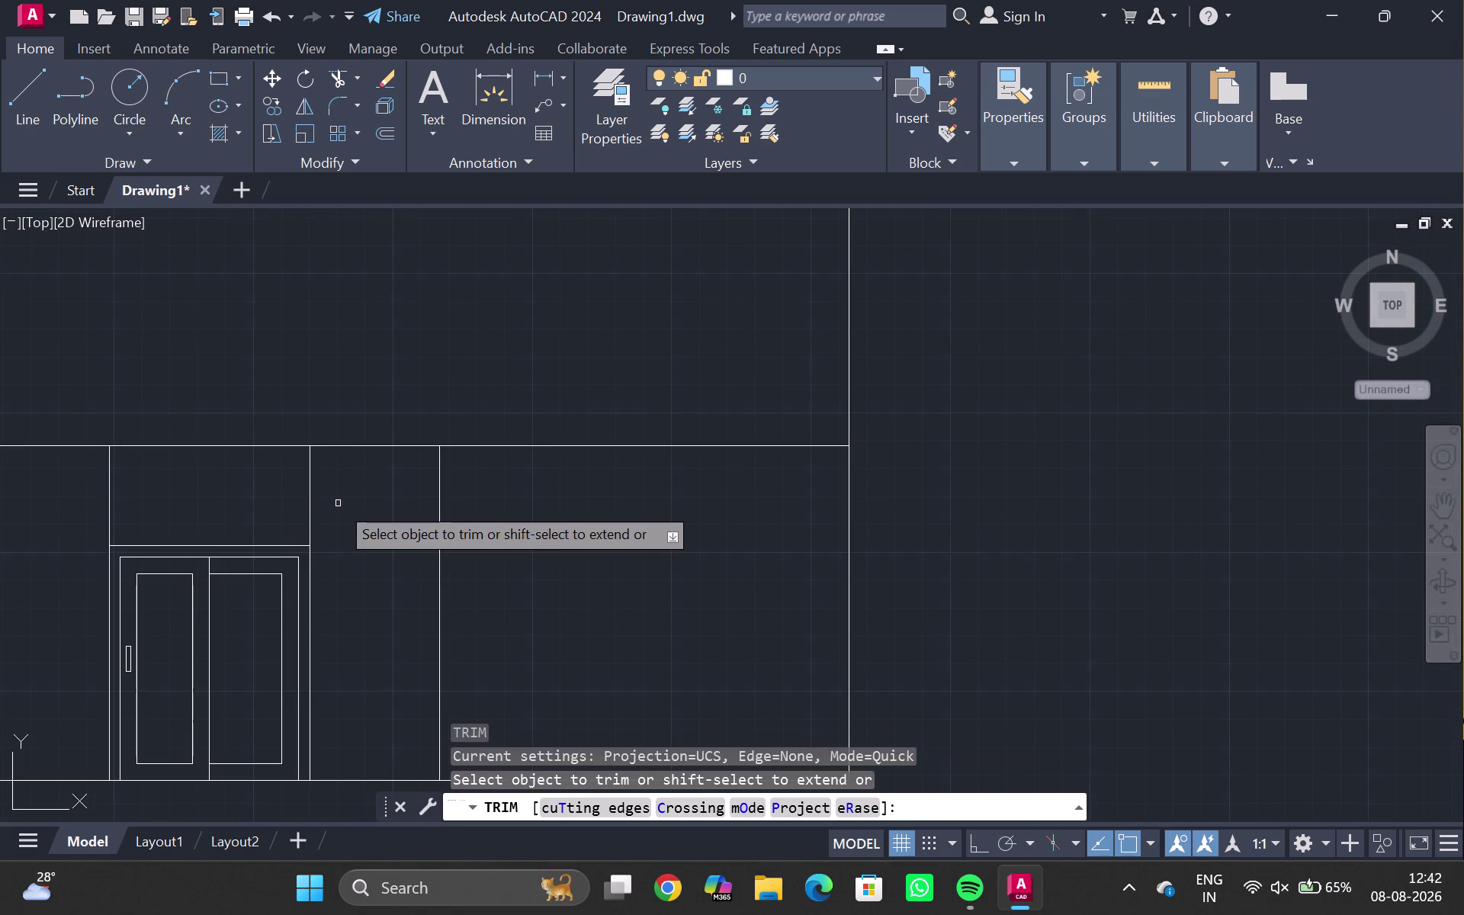
drag(353, 504, 54, 492)
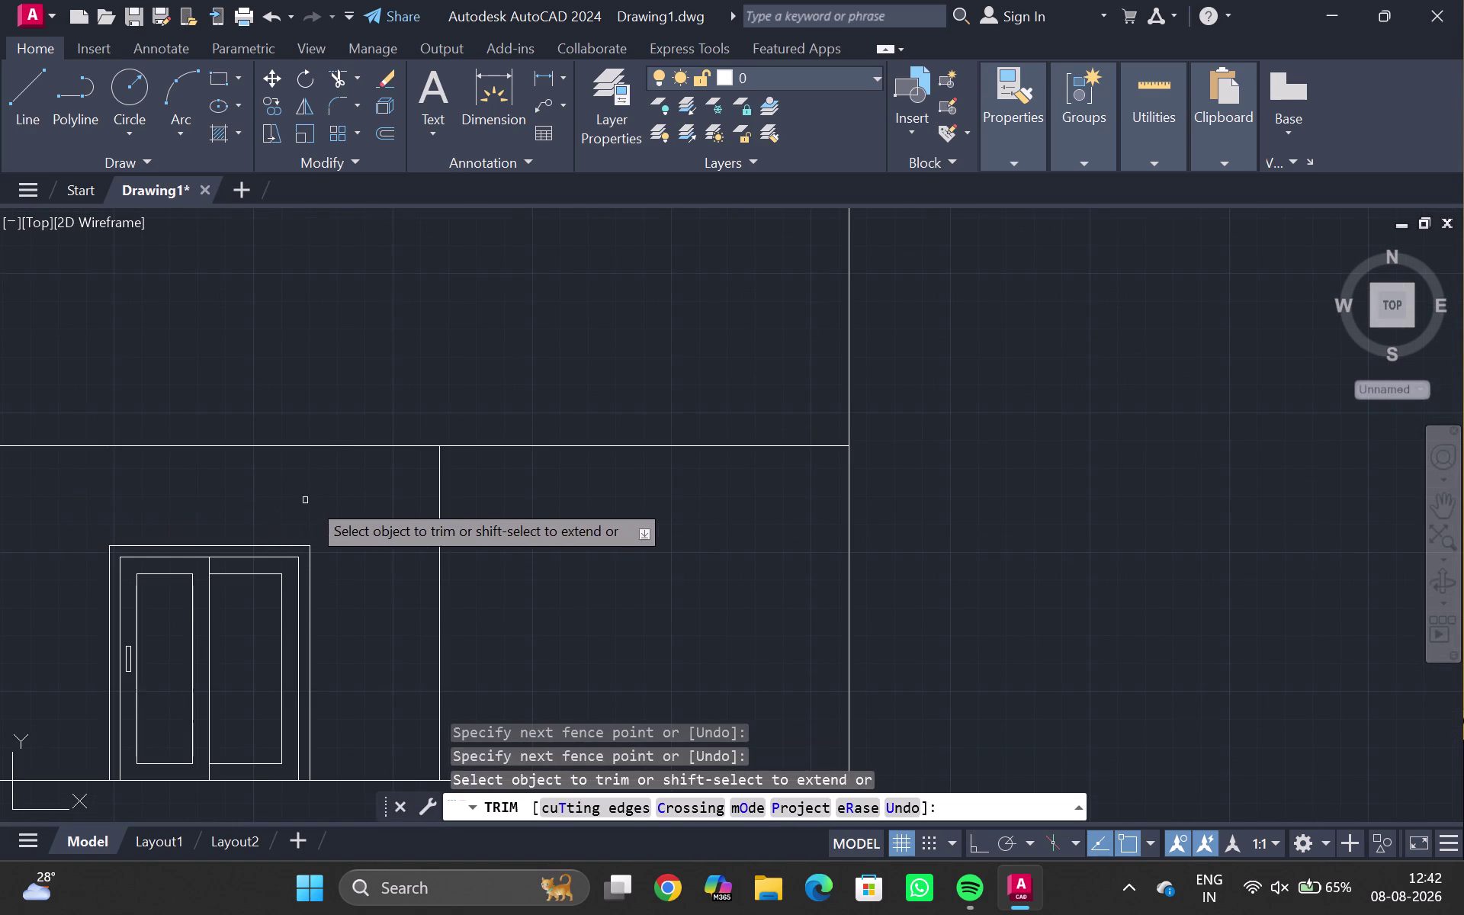
key(Escape)
Pan and zoom to the plan's door D opening beside the red column.
scroll(down, 3)
middle_drag(443, 537, 324, 530)
scroll(down, 3)
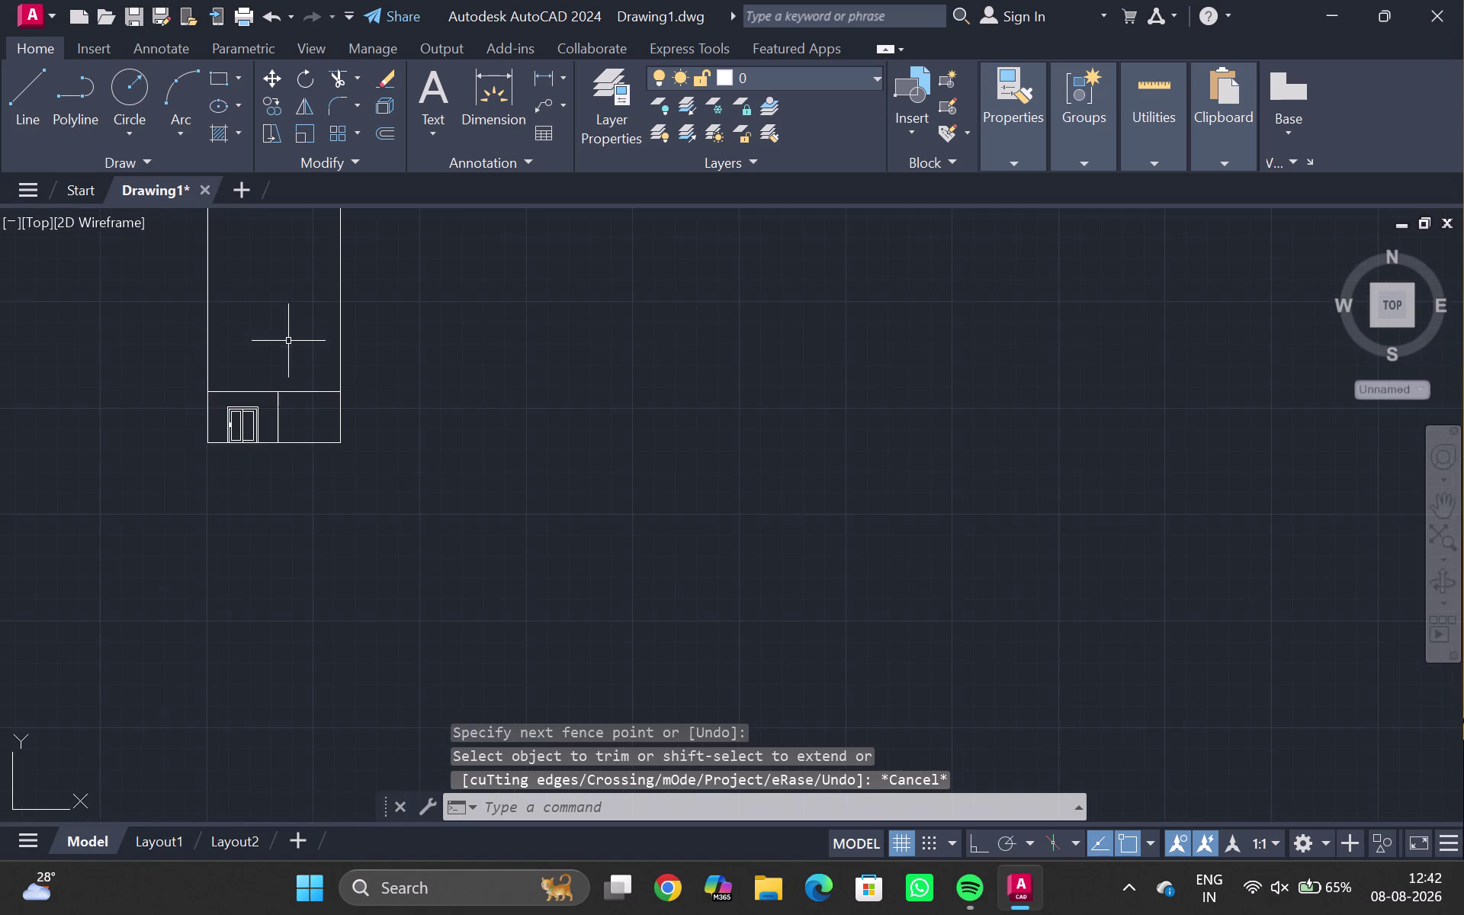
middle_drag(286, 341, 286, 625)
middle_drag(287, 498, 284, 727)
scroll(up, 3)
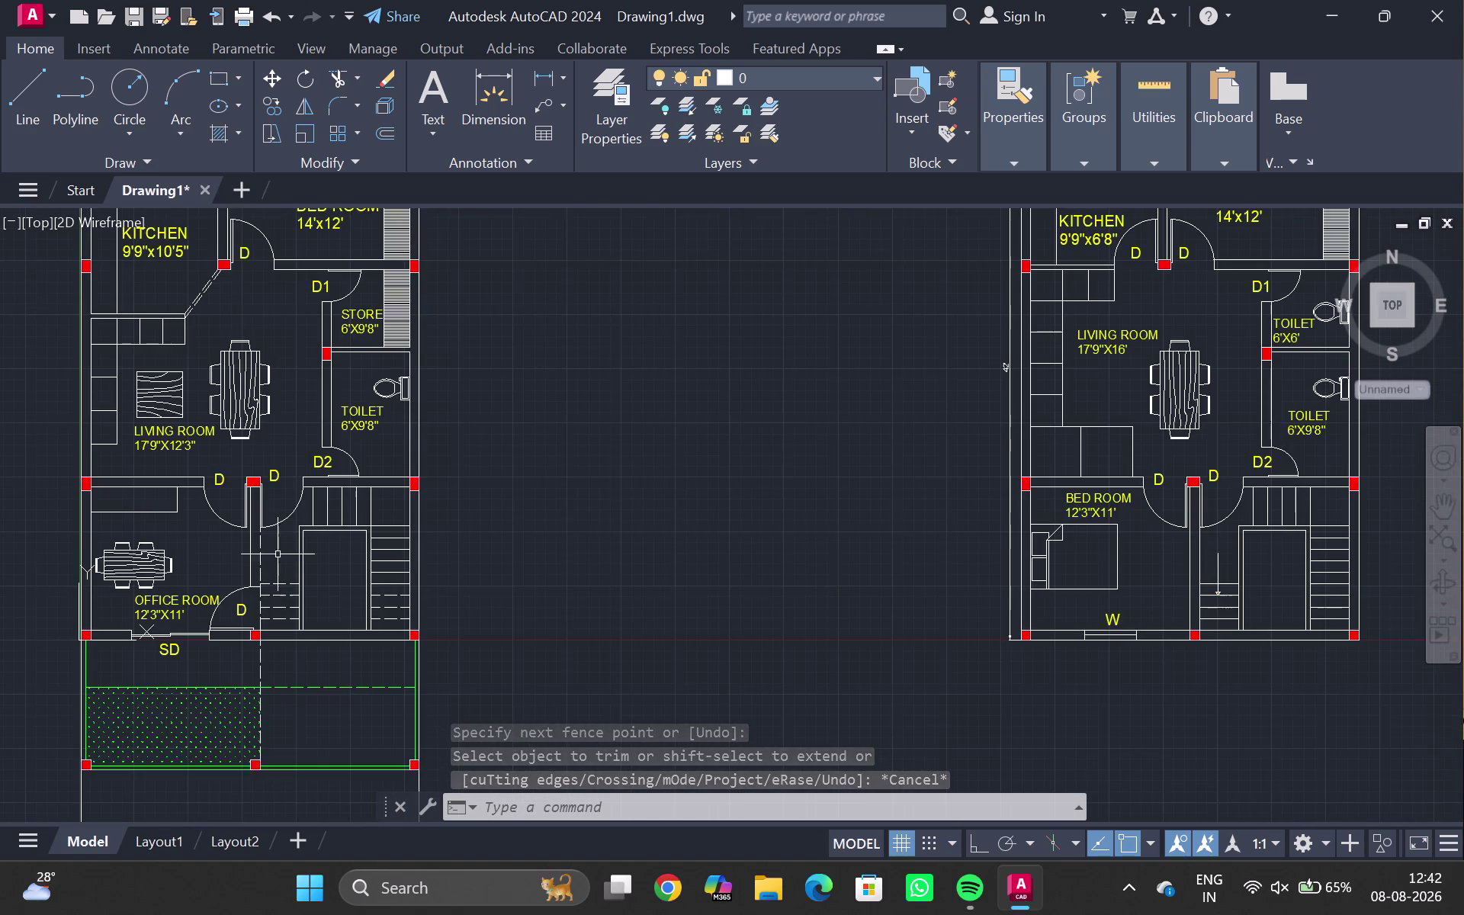
middle_drag(273, 537, 267, 561)
scroll(up, 3)
middle_drag(259, 489, 260, 592)
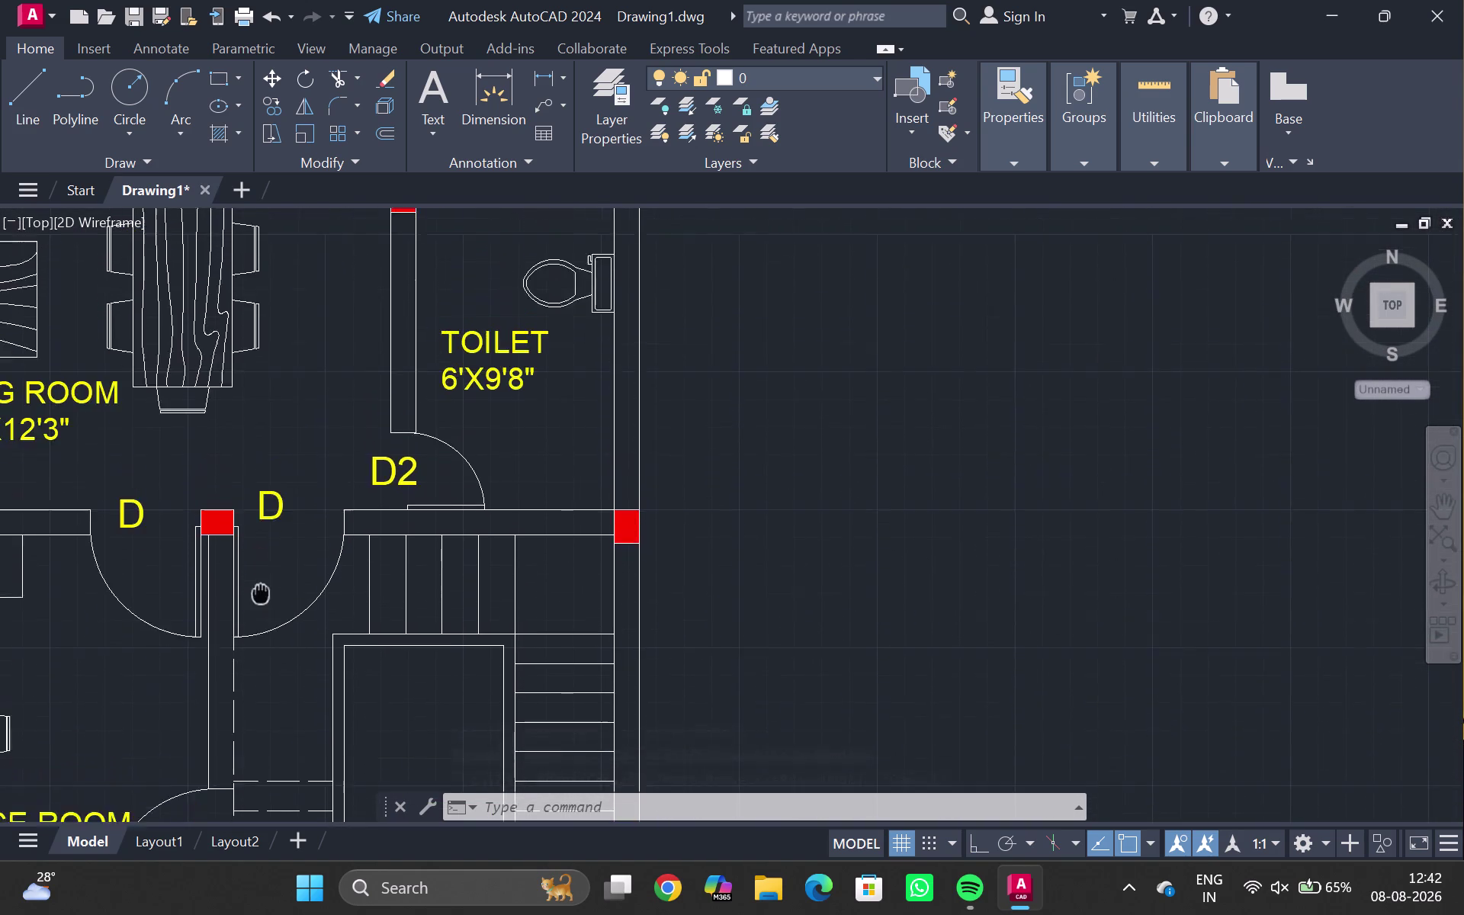
middle_drag(261, 591, 260, 606)
scroll(up, 3)
scroll(up, 3)
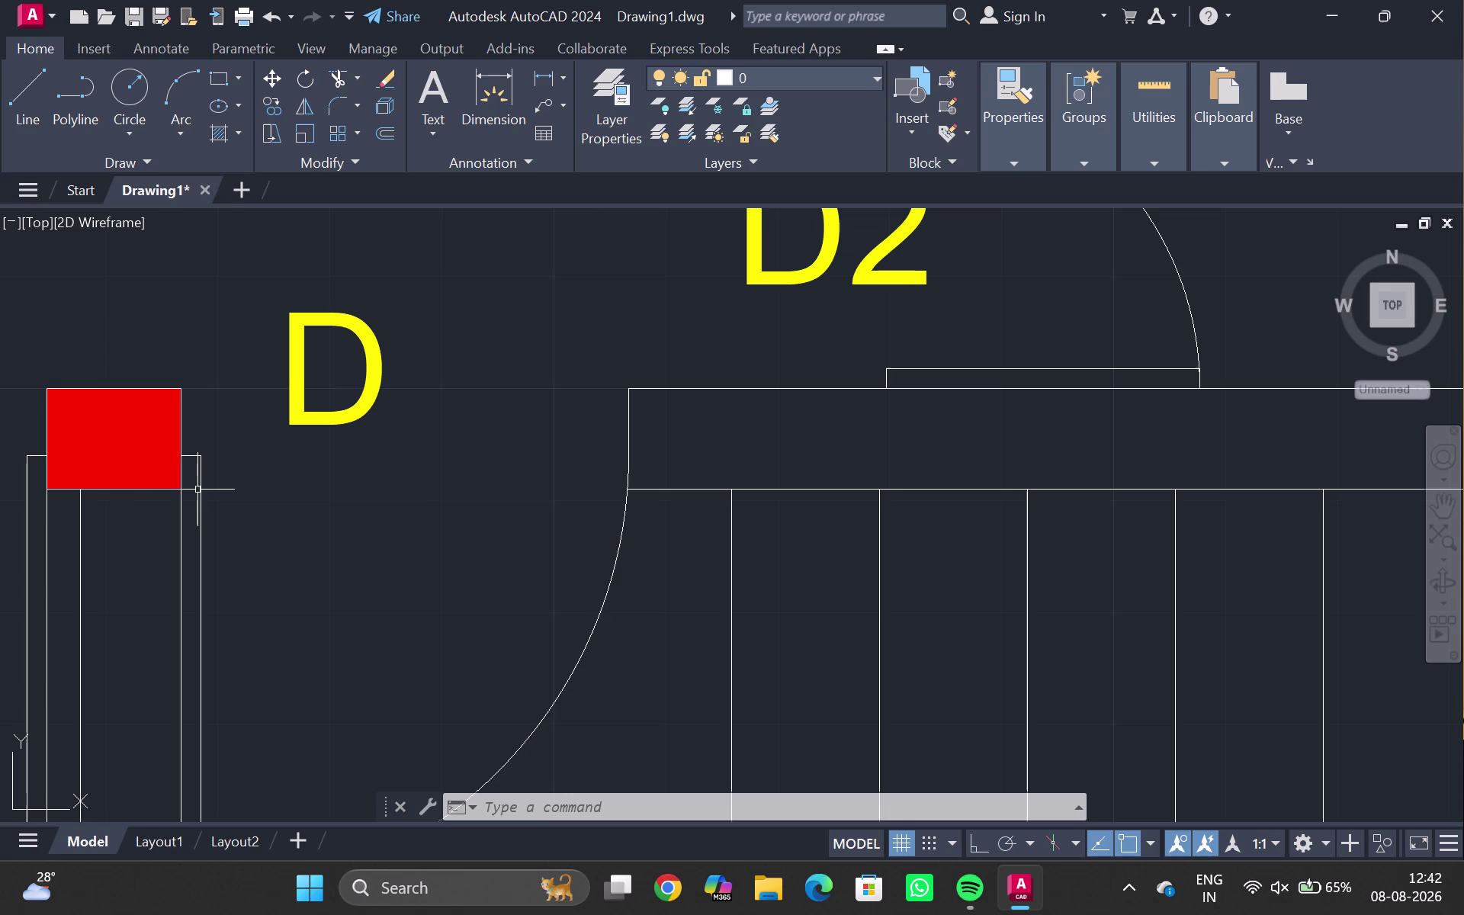
Draw a vertical construction line through the door D opening's column-side edge.
text(XL)
key(Return)
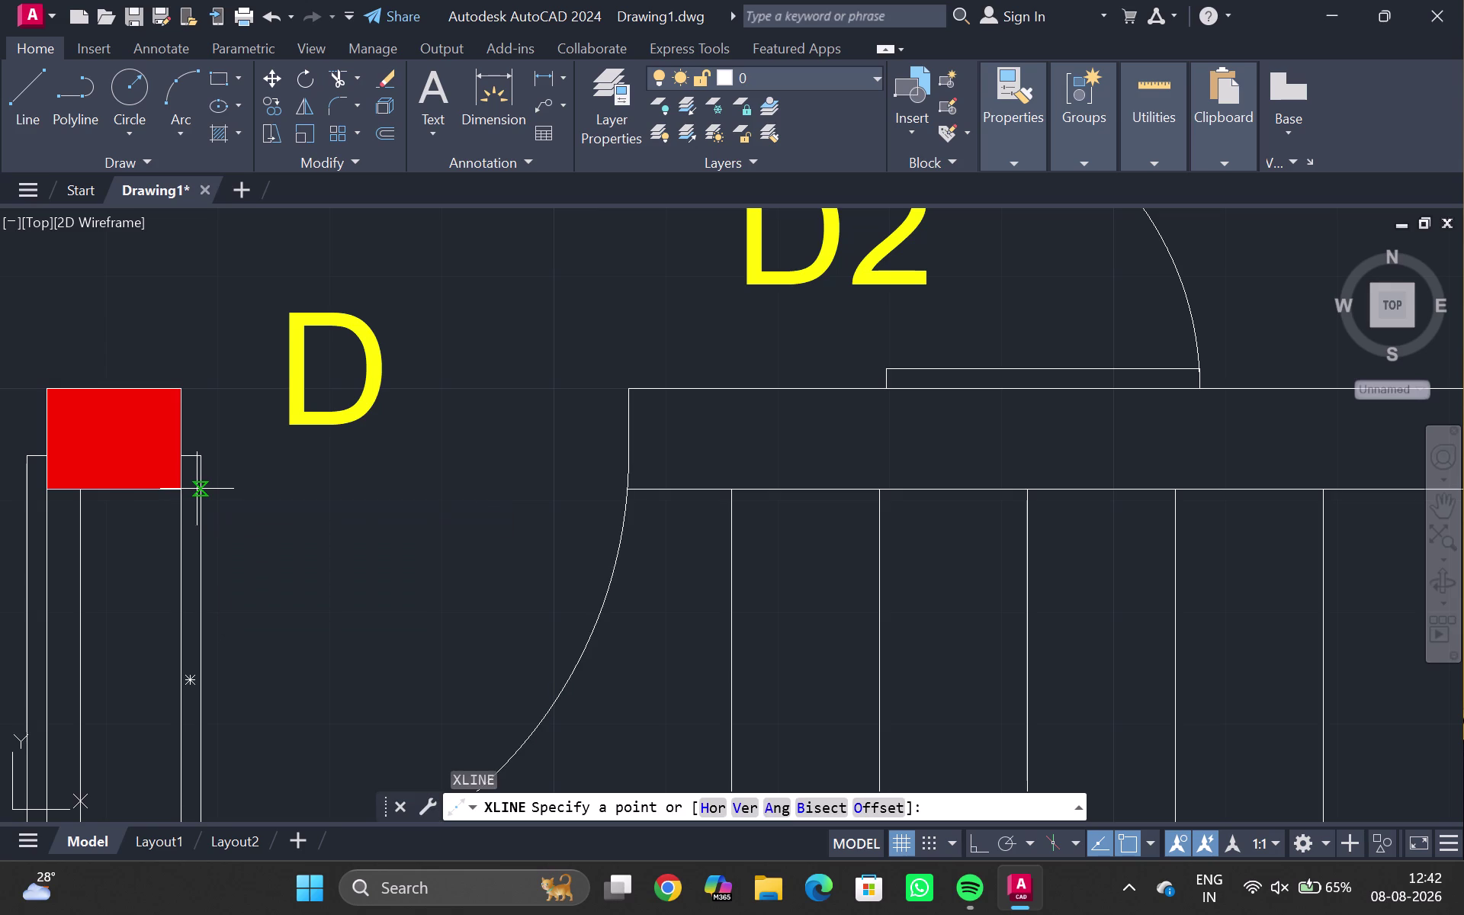
click(187, 489)
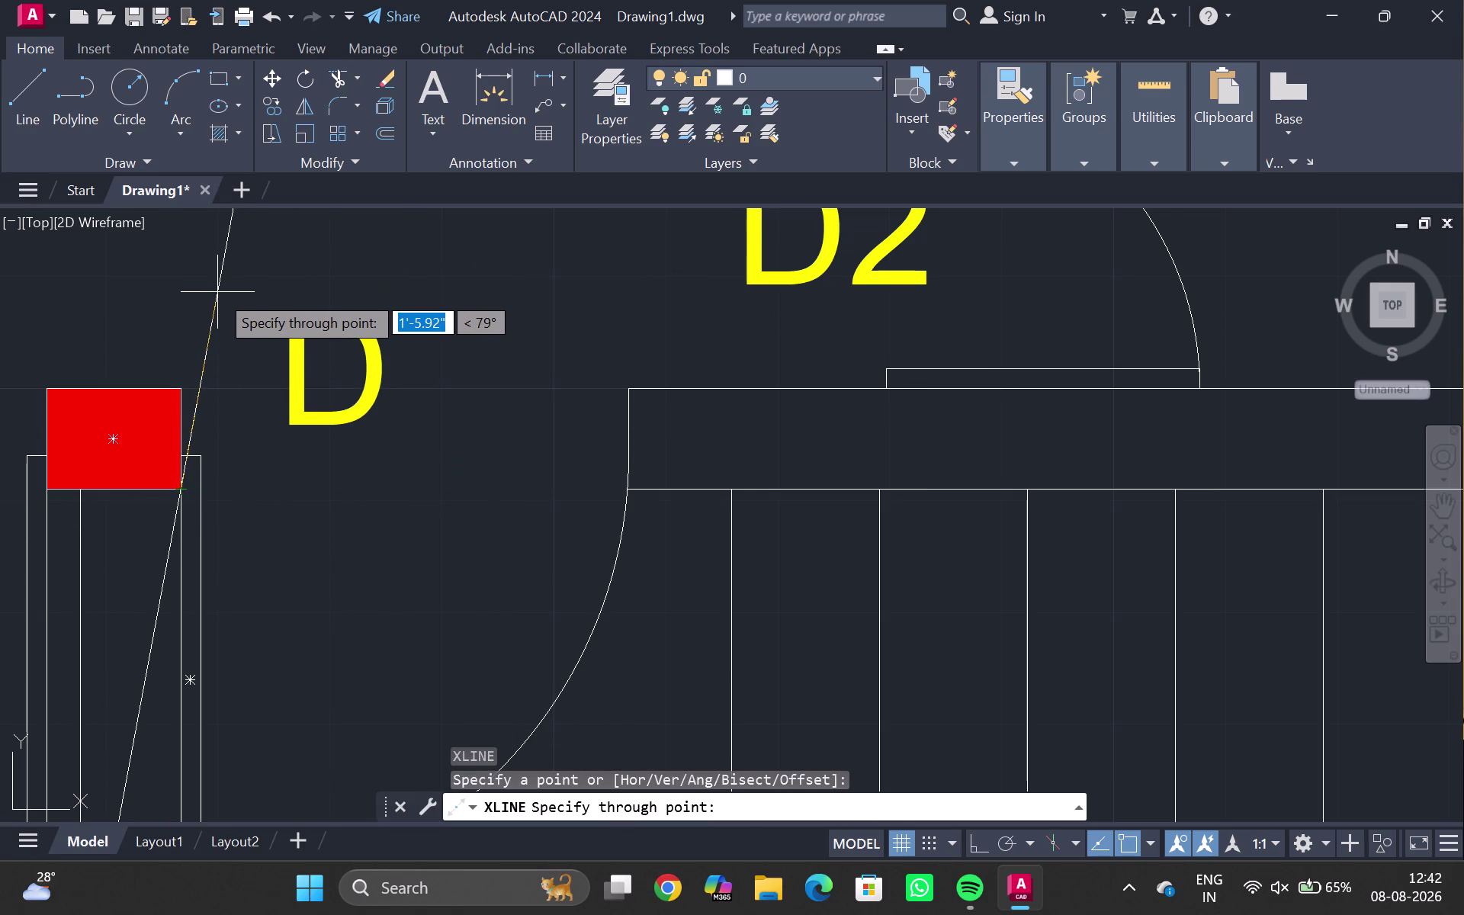
key(ctrl+F8)
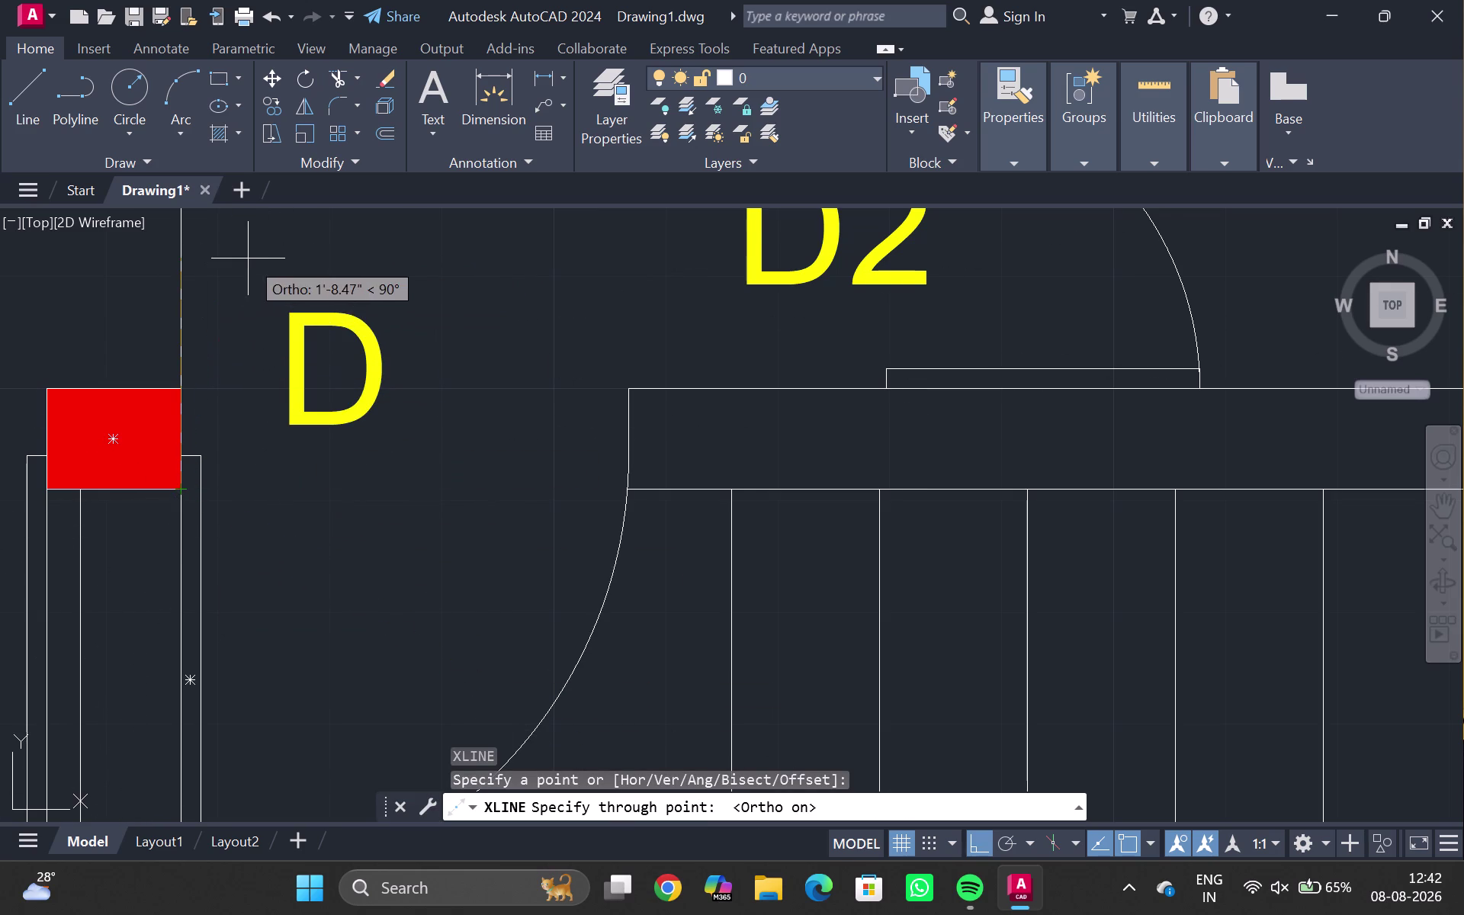
click(248, 258)
key(Escape)
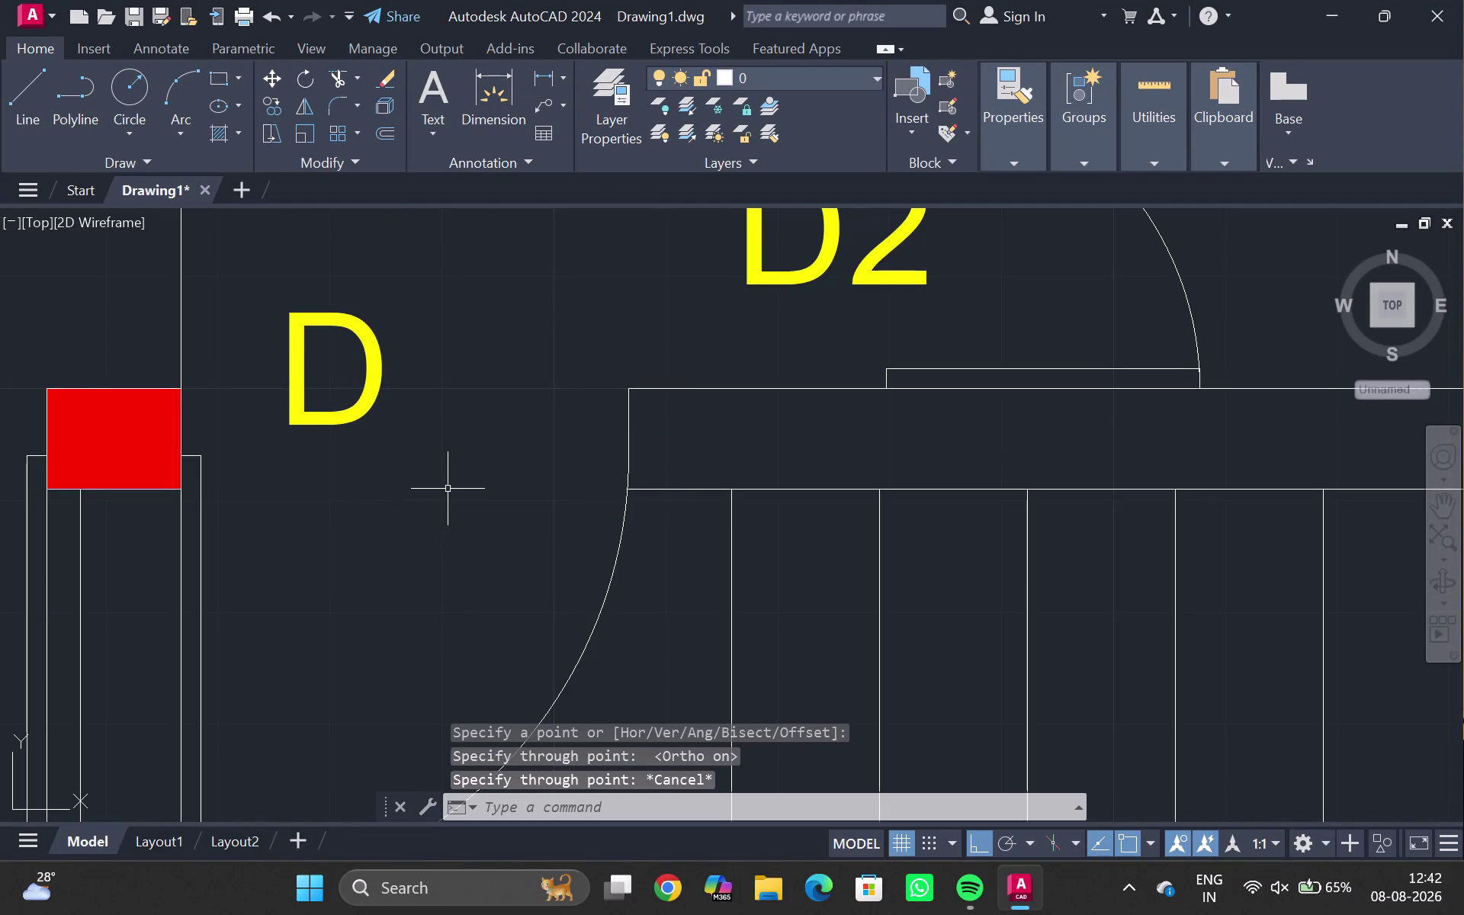
Draw a second vertical construction line through the opening's other edge, down through the elevation.
text(XL)
key(Return)
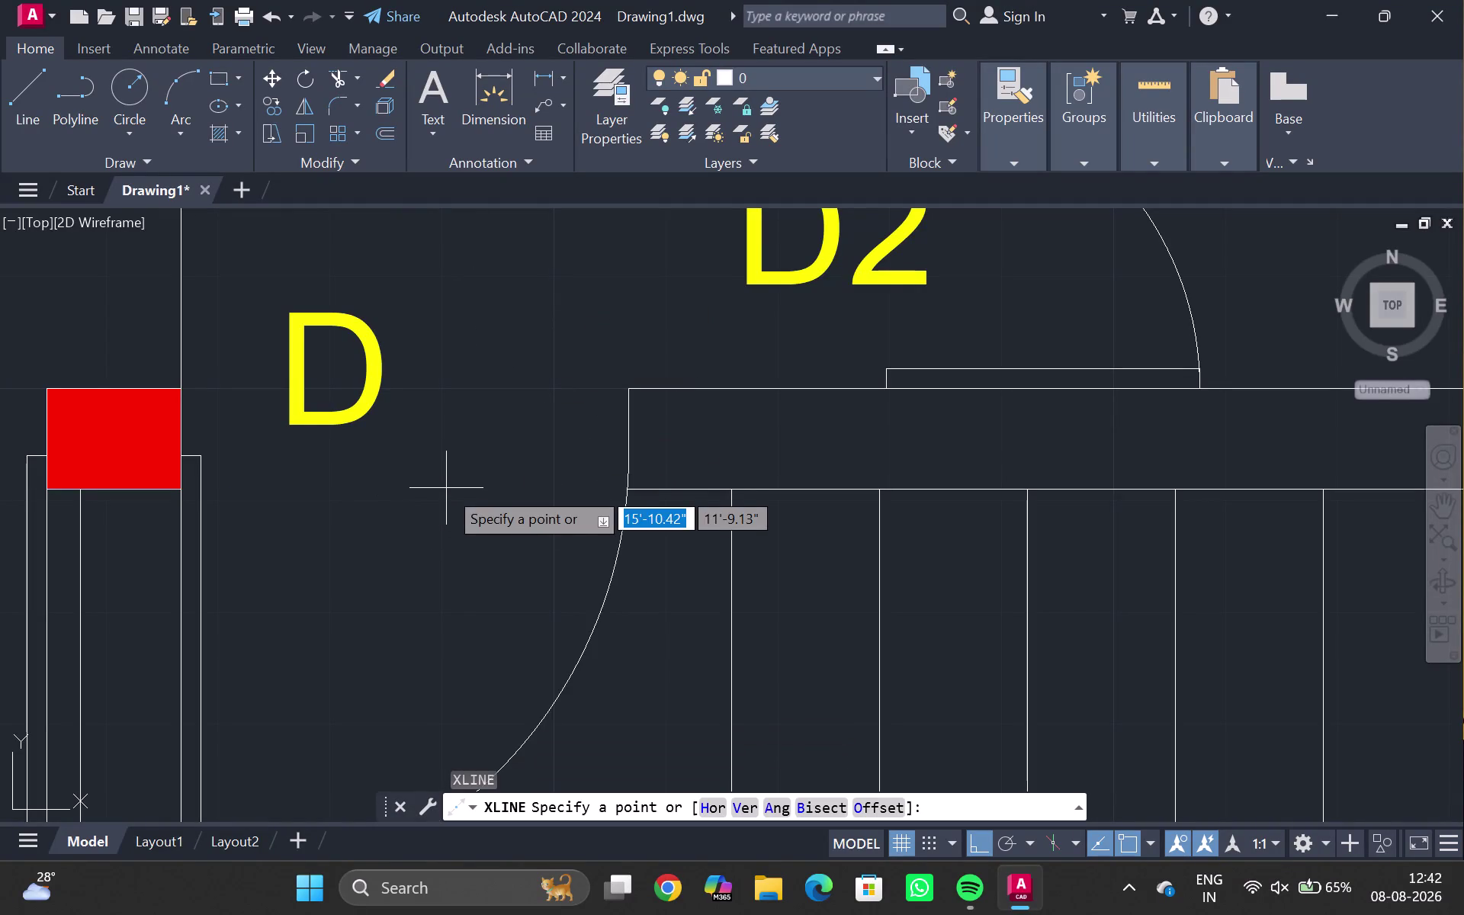
click(632, 385)
click(626, 318)
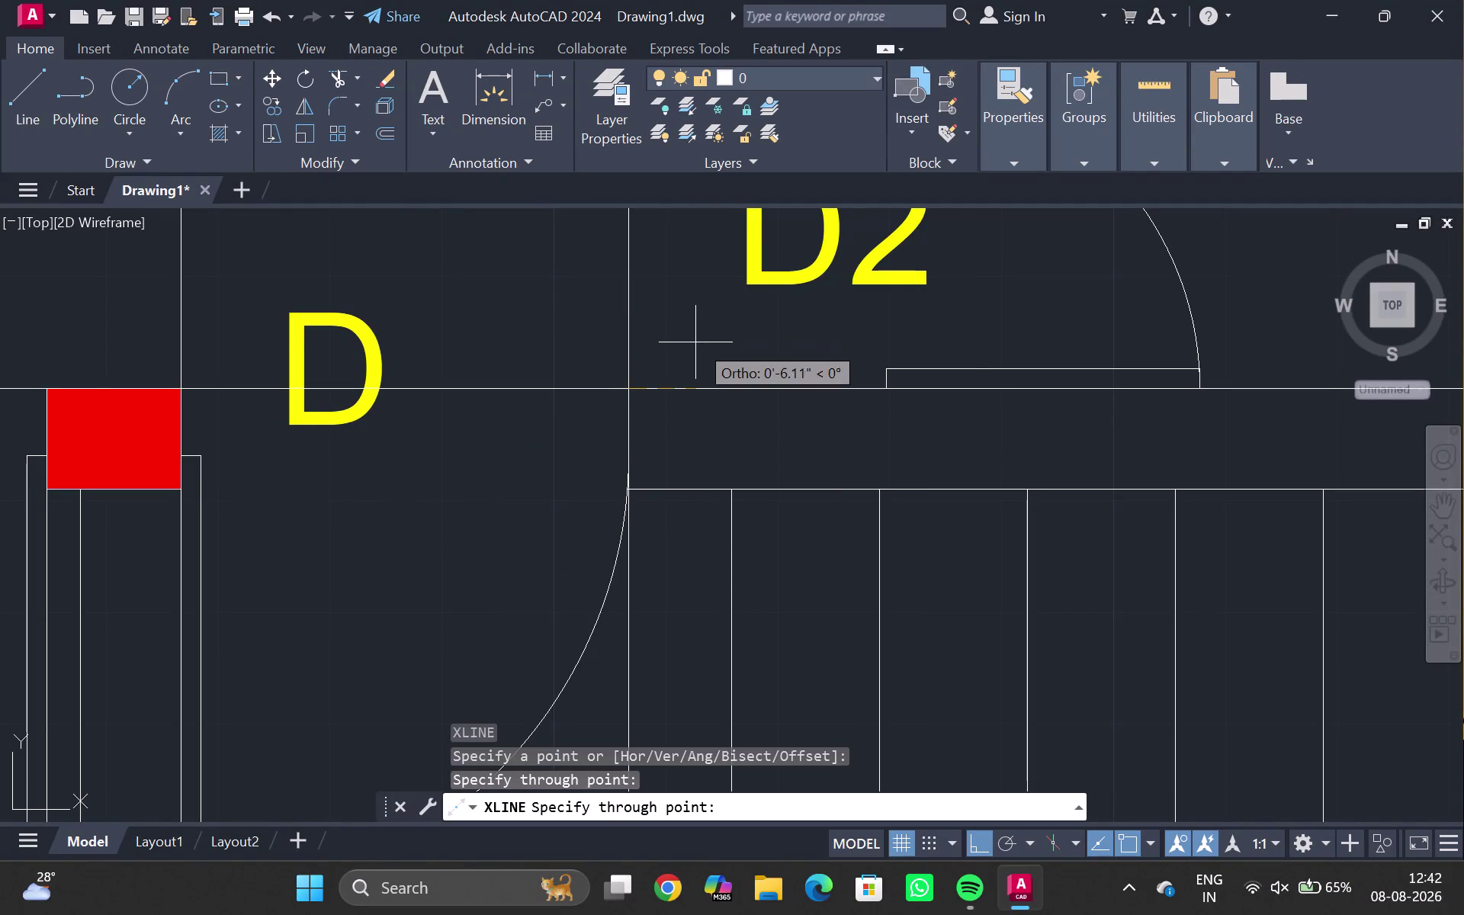
key(Escape)
scroll(down, 3)
middle_drag(584, 663, 628, 0)
scroll(up, 3)
scroll(down, 3)
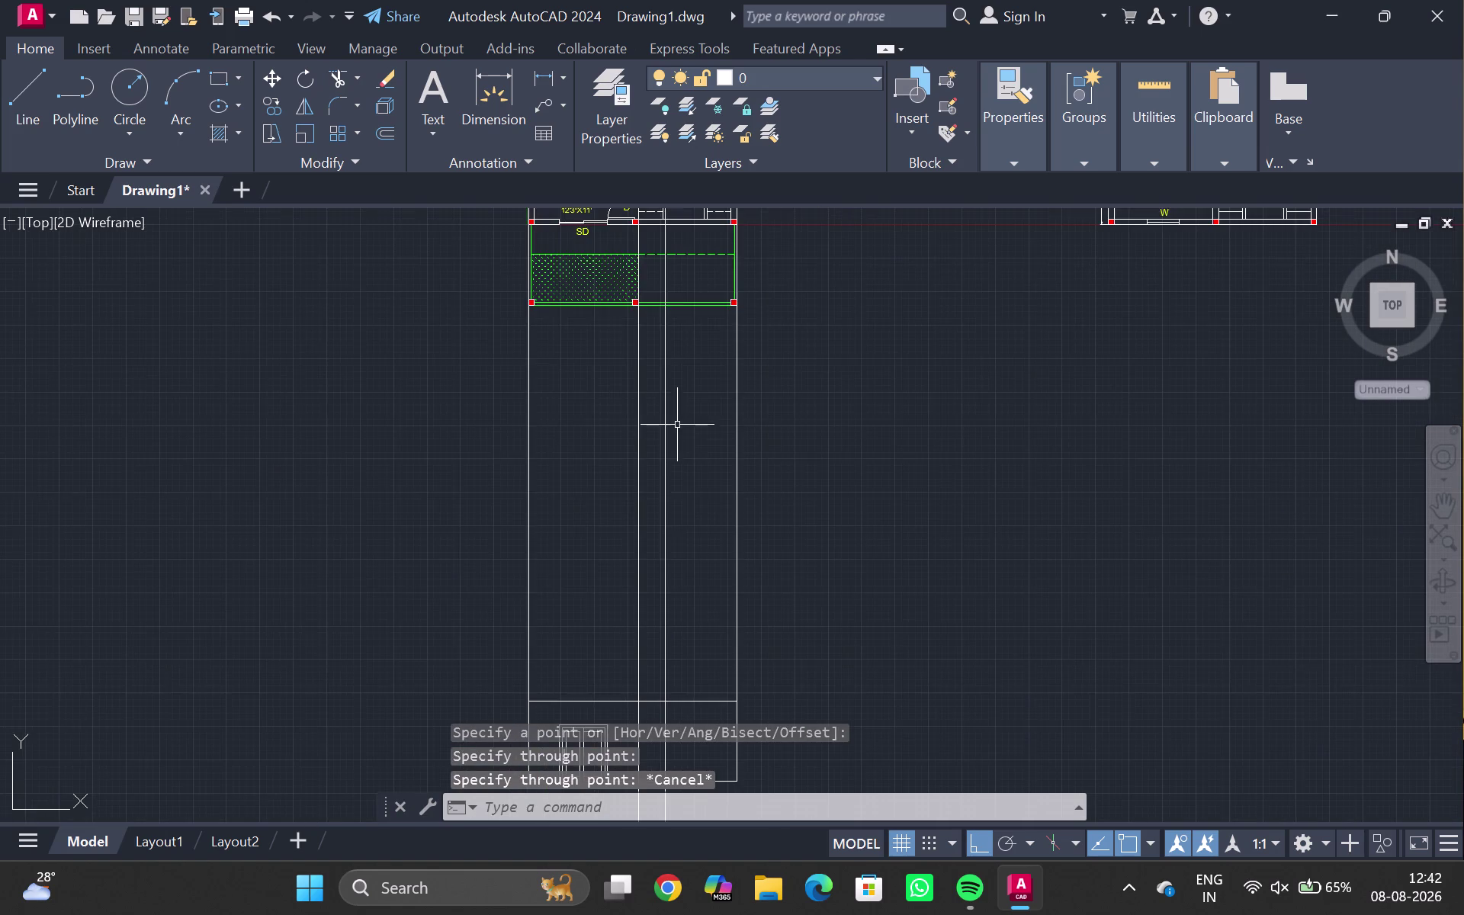
middle_drag(676, 520, 538, 3)
scroll(up, 3)
middle_drag(539, 353, 548, 662)
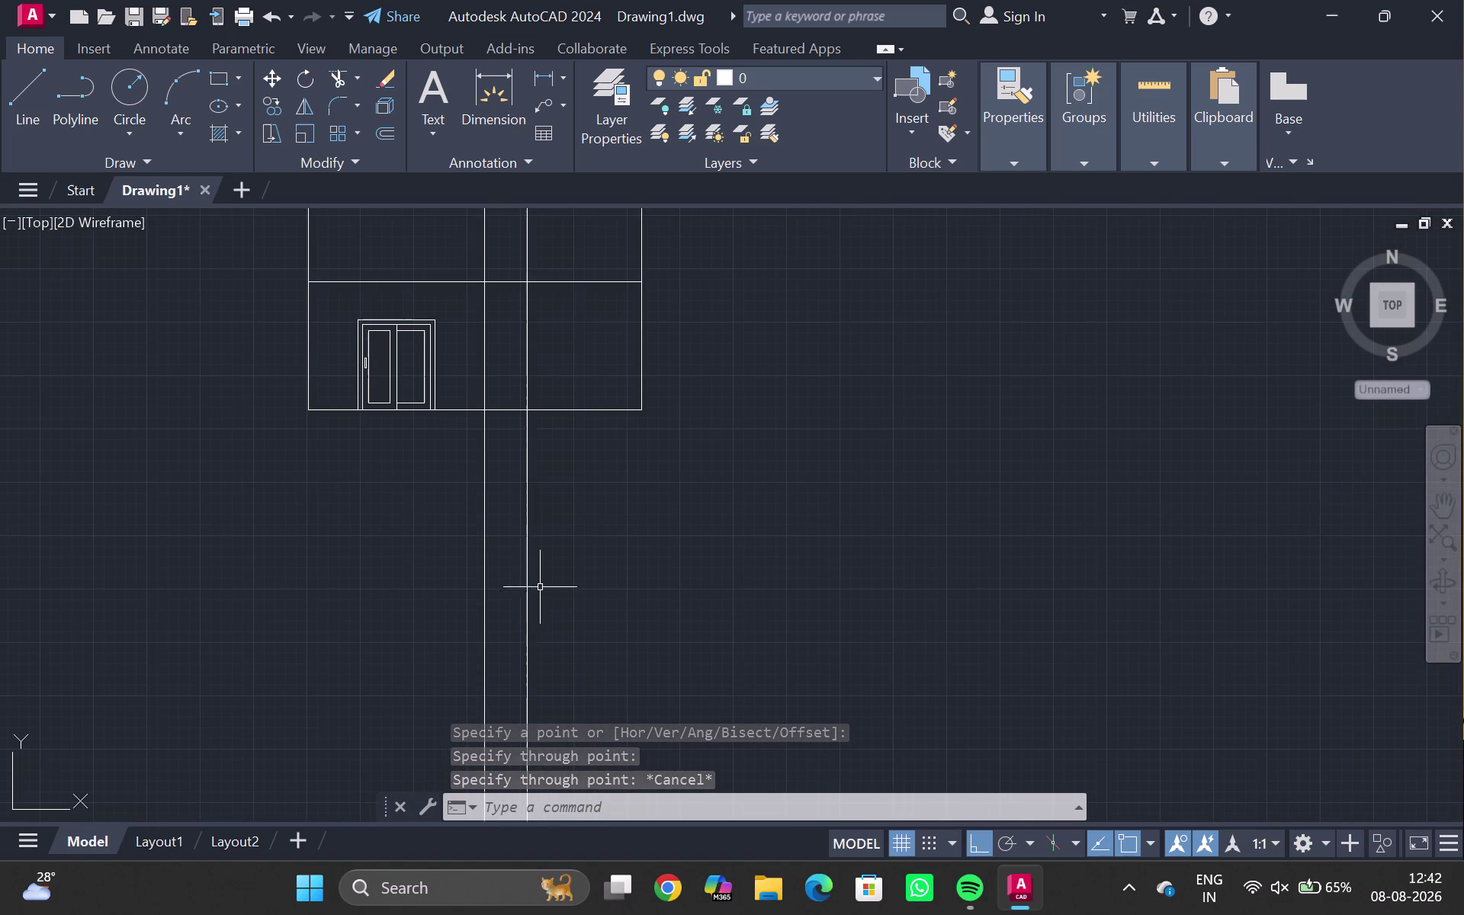
text(TR)
key(Return)
drag(678, 482, 54, 598)
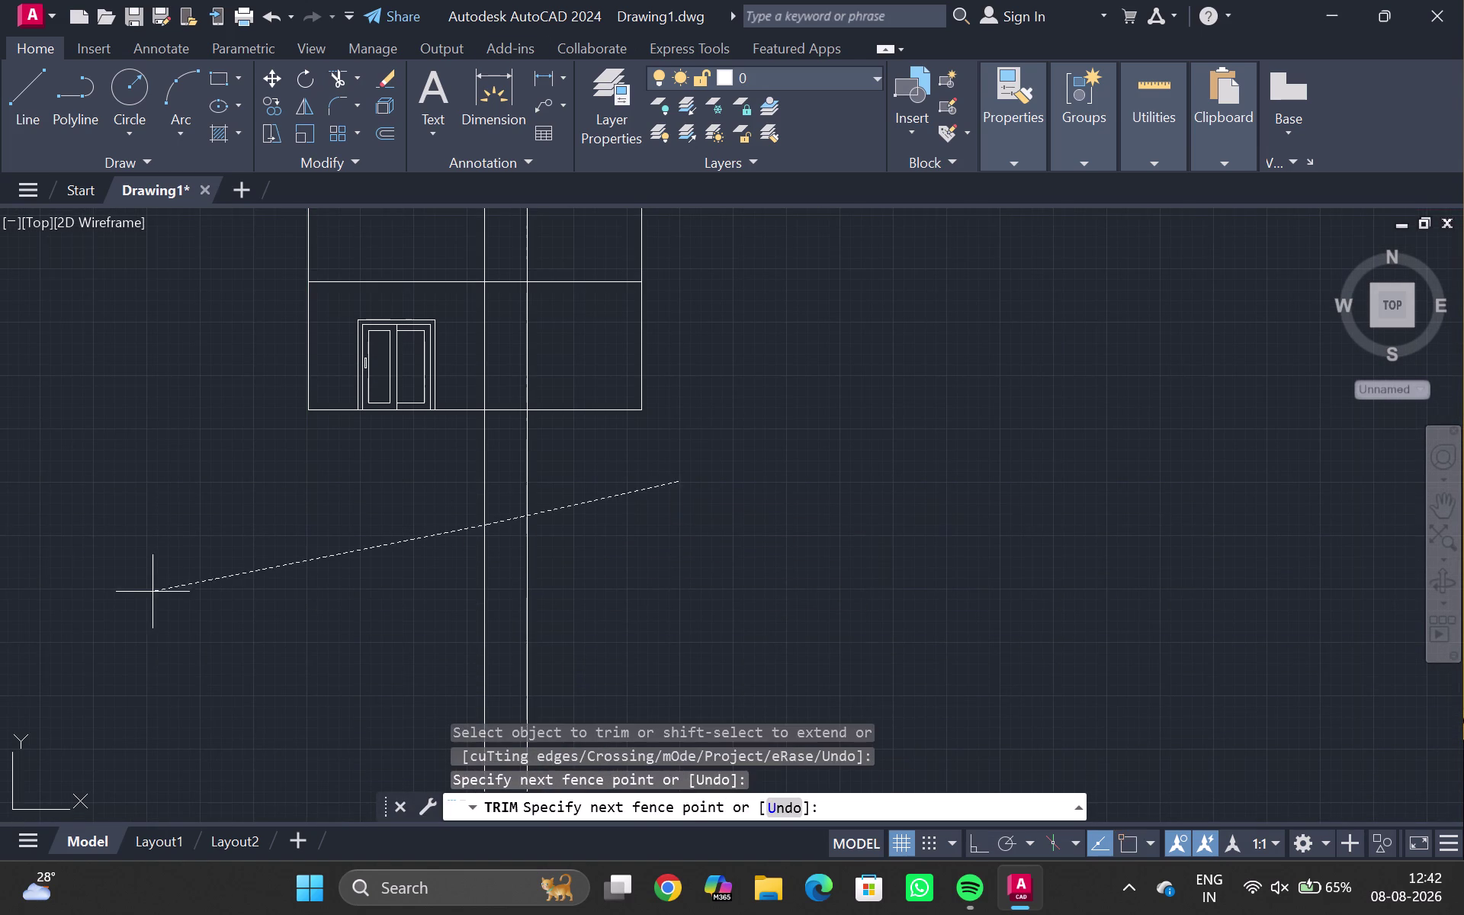
drag(55, 597, 0, 553)
key(Escape)
middle_drag(476, 429, 419, 708)
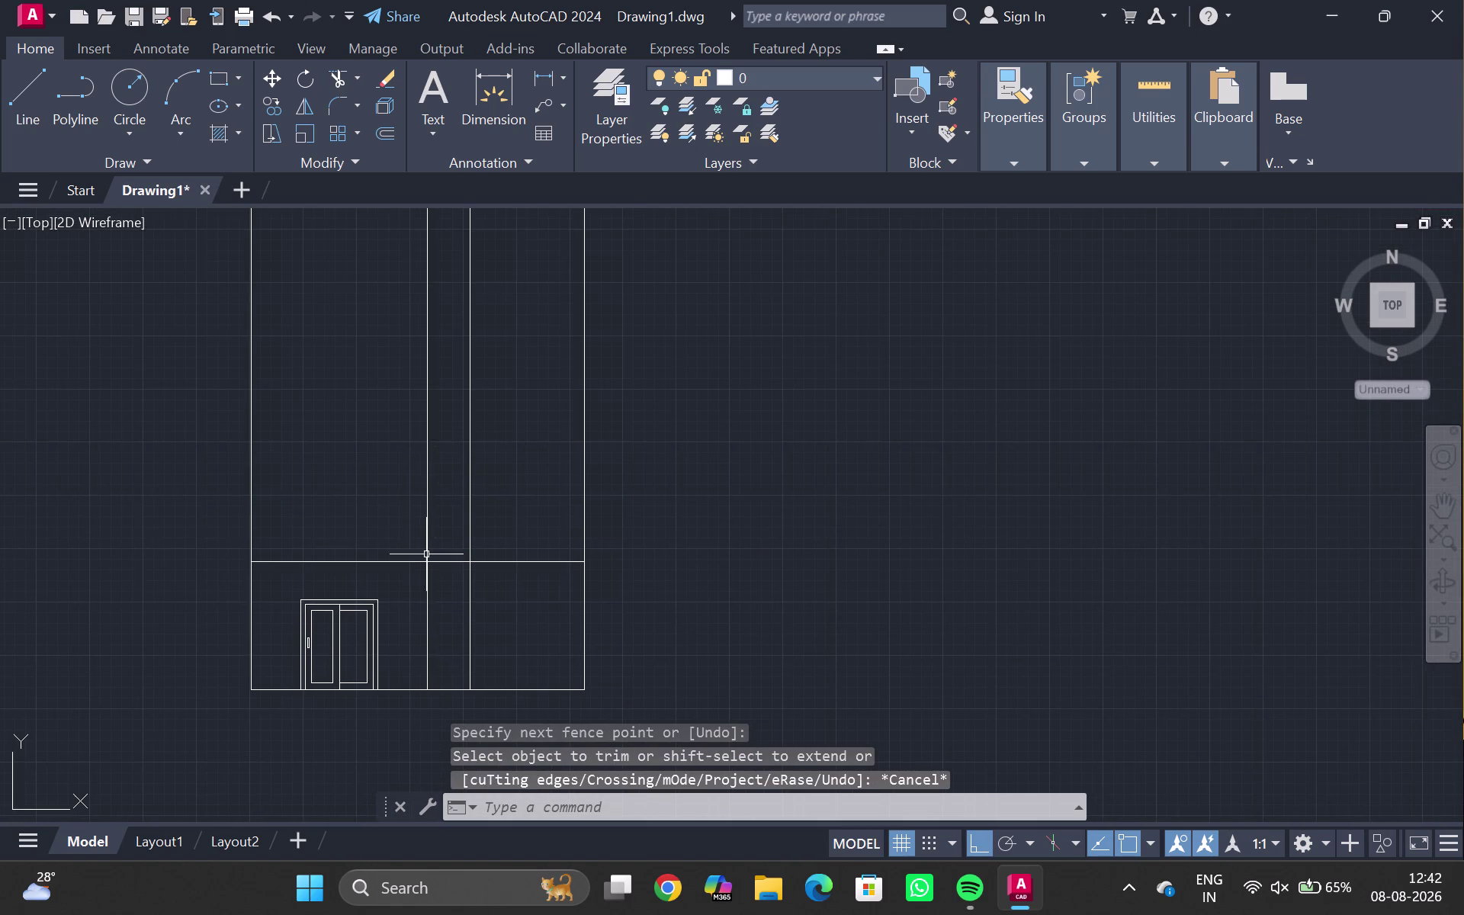
middle_drag(389, 437, 364, 914)
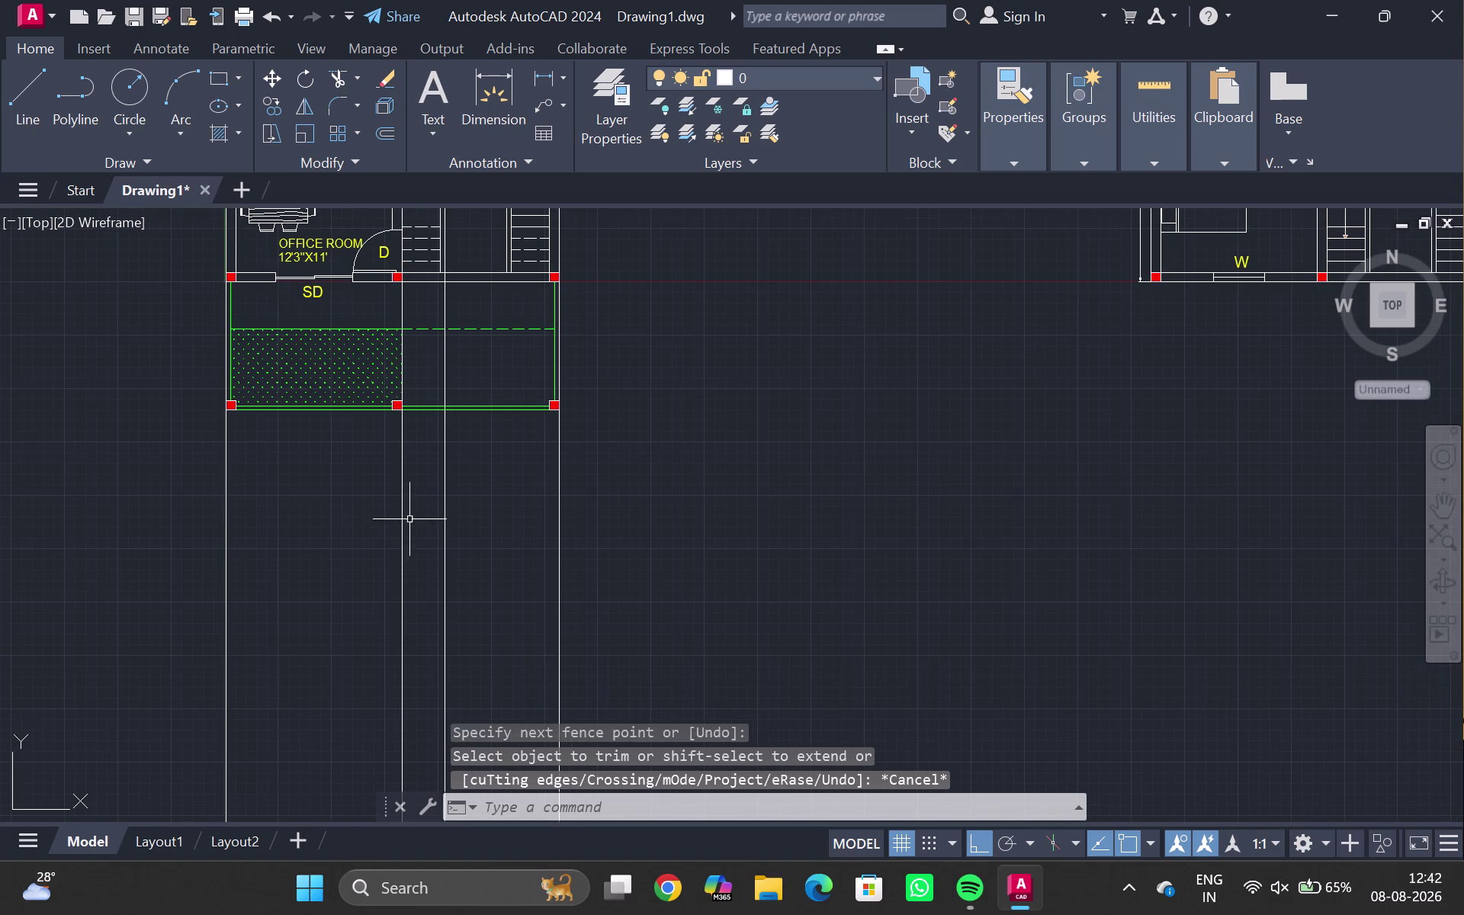
text(TR)
key(Return)
drag(565, 540, 423, 601)
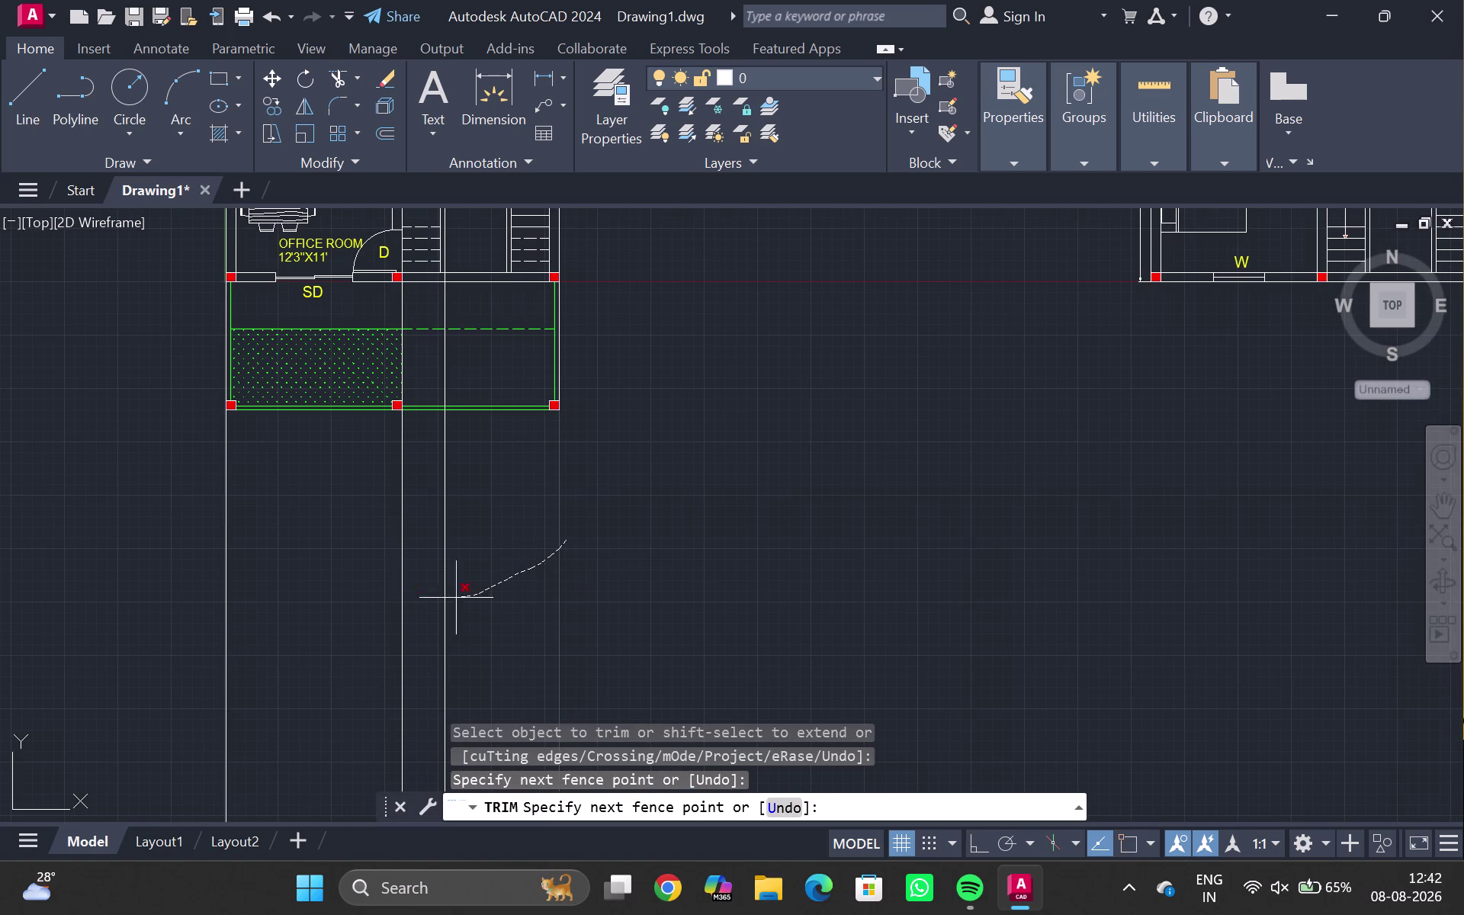
drag(424, 601, 581, 587)
key(ctrl+z)
key(Escape)
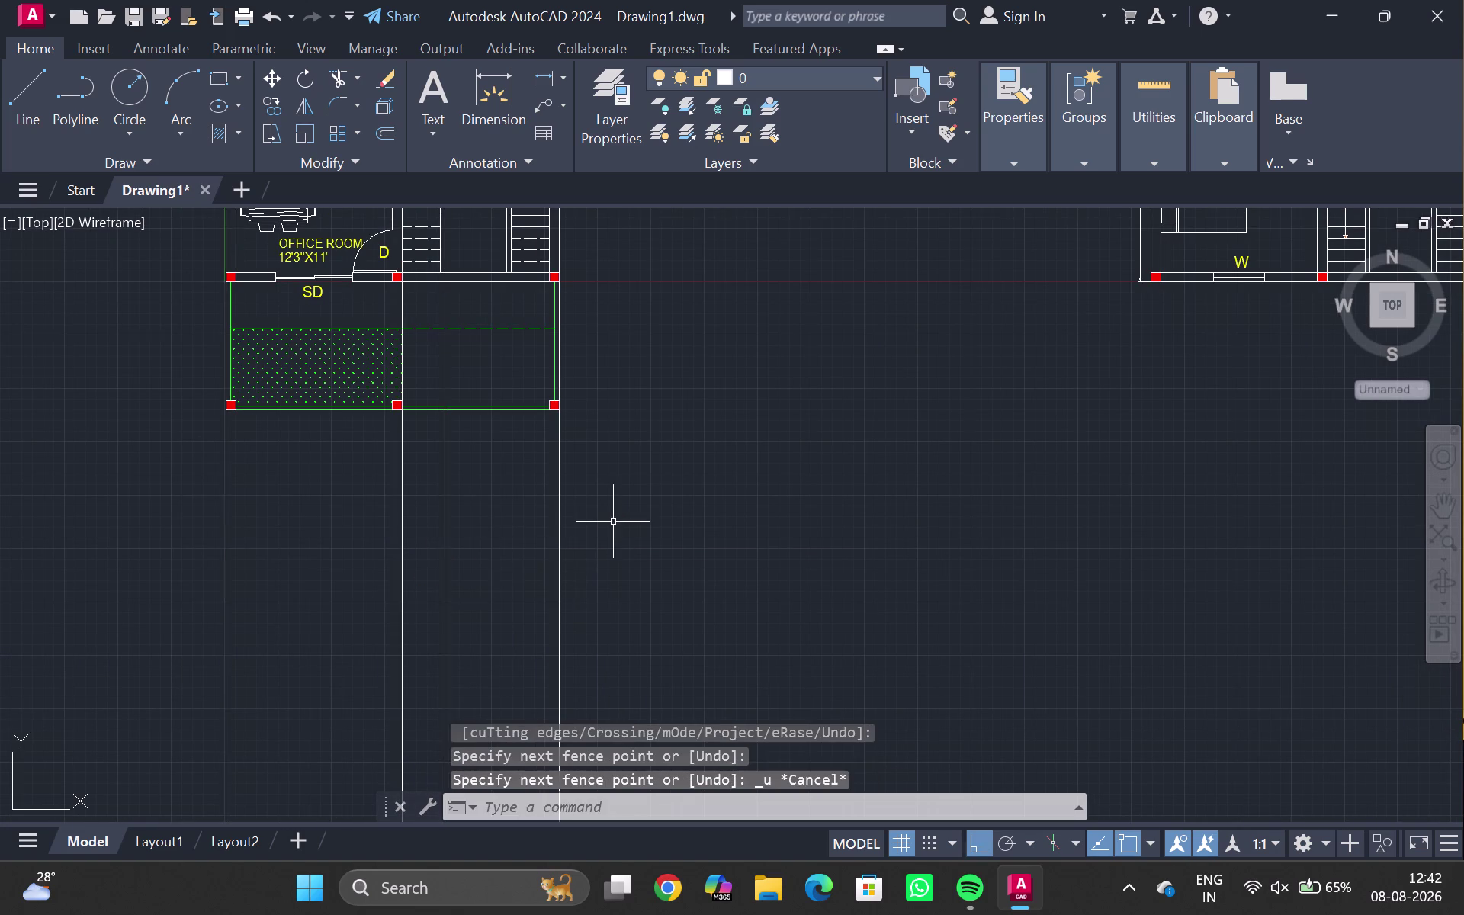
text(TR)
key(Return)
drag(487, 571, 386, 607)
key(Escape)
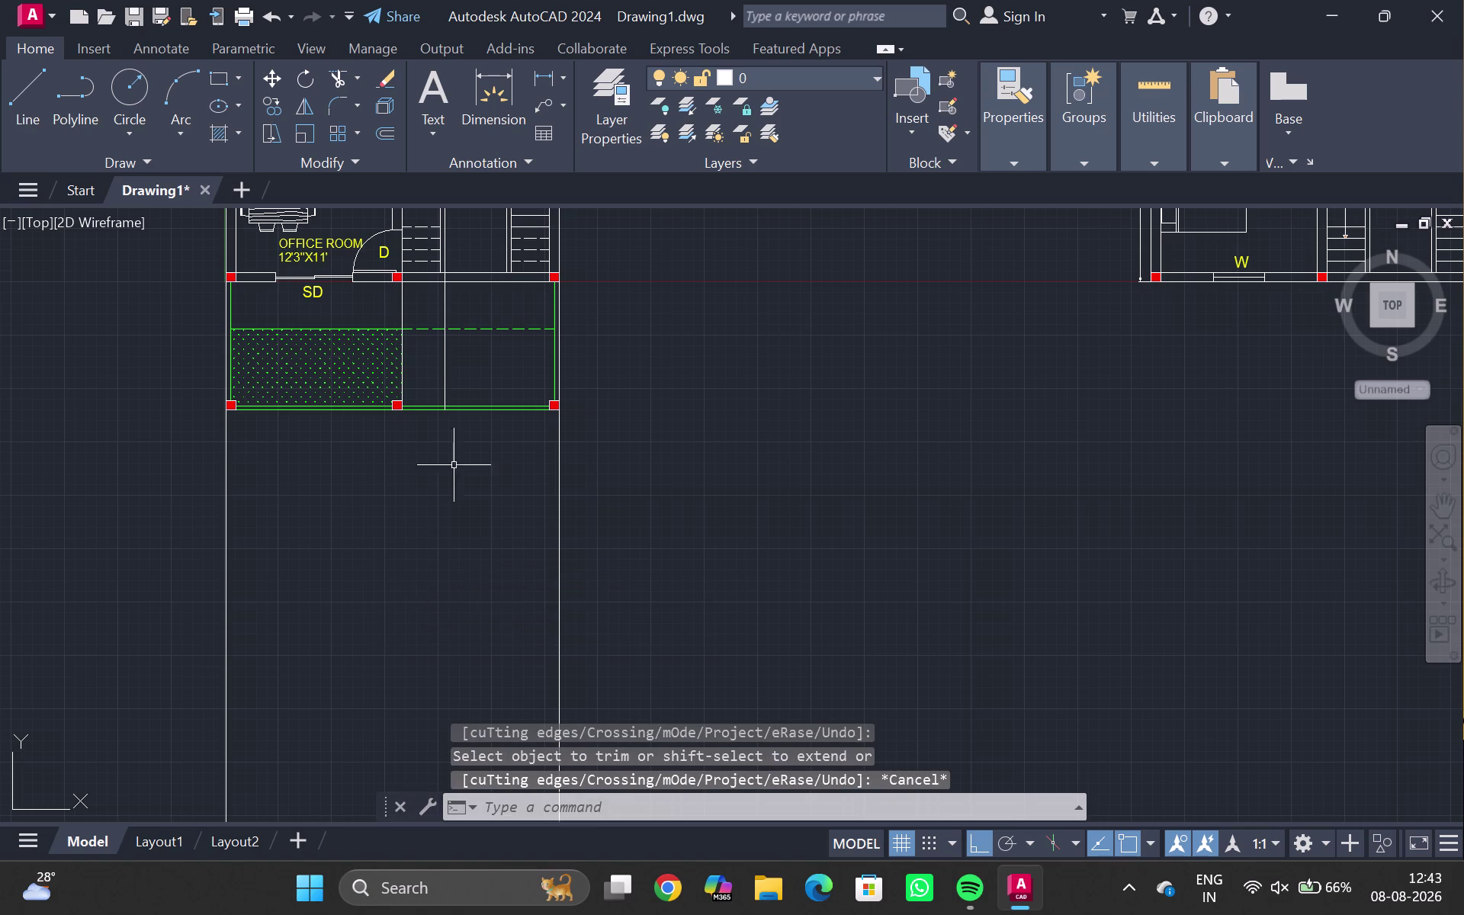
middle_drag(420, 445, 408, 732)
scroll(up, 3)
click(355, 368)
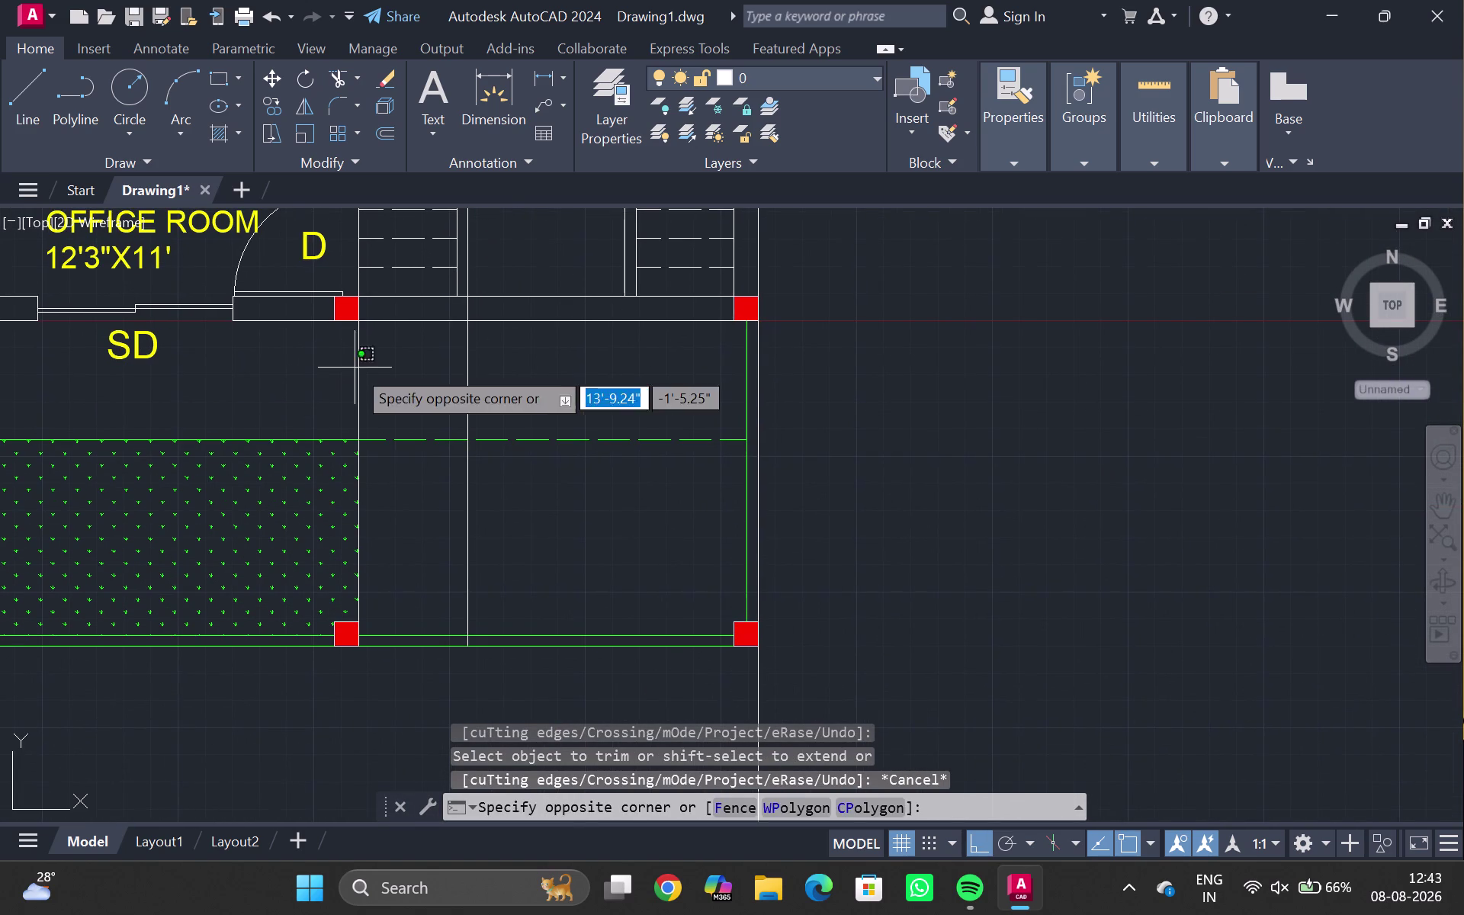
double_click(361, 366)
click(361, 366)
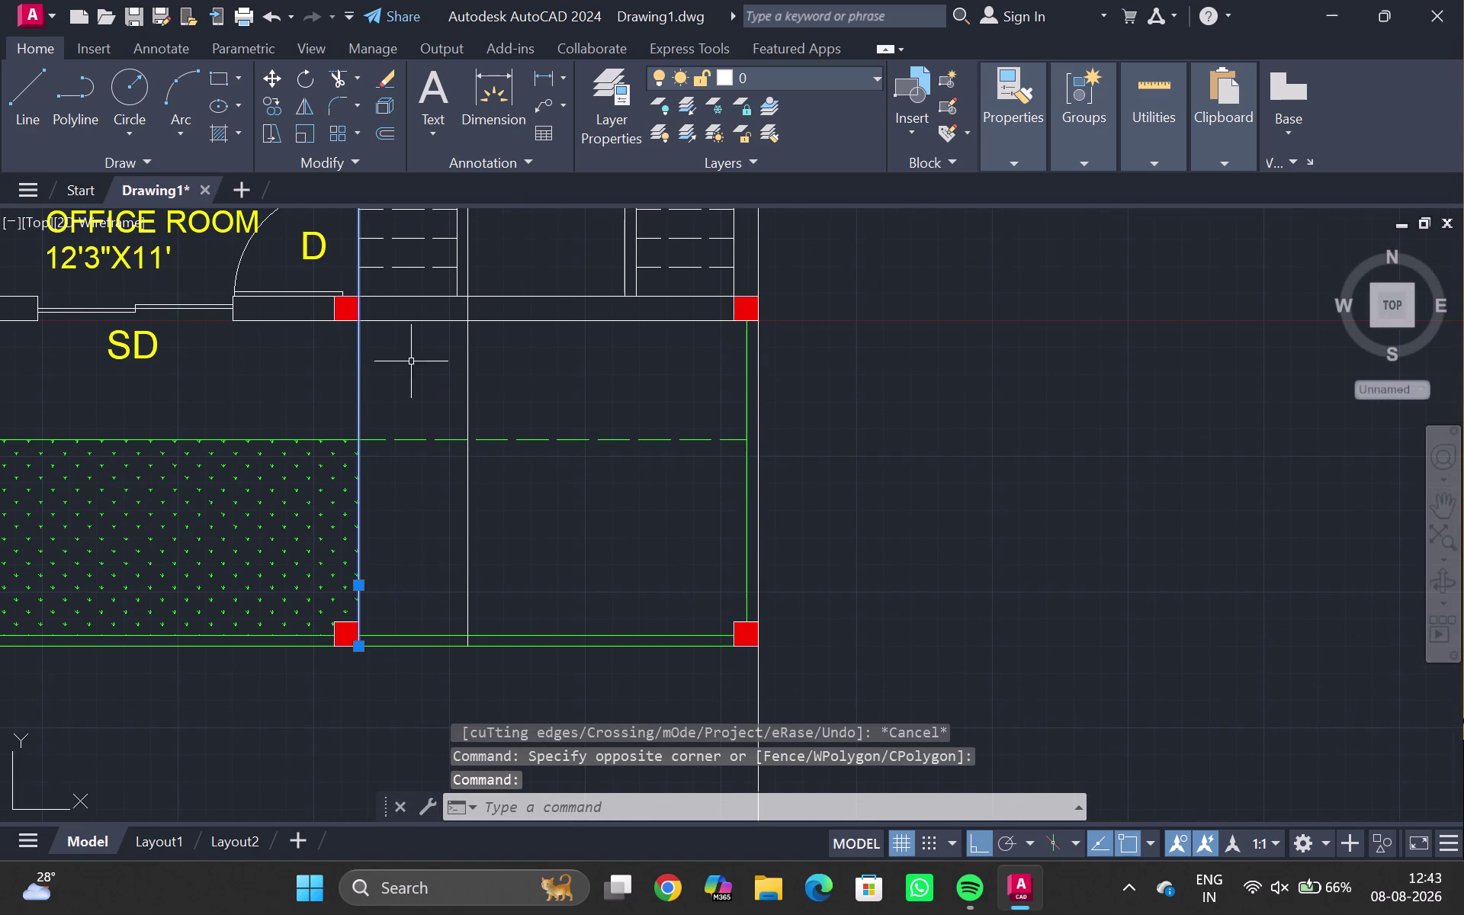
click(471, 360)
click(466, 362)
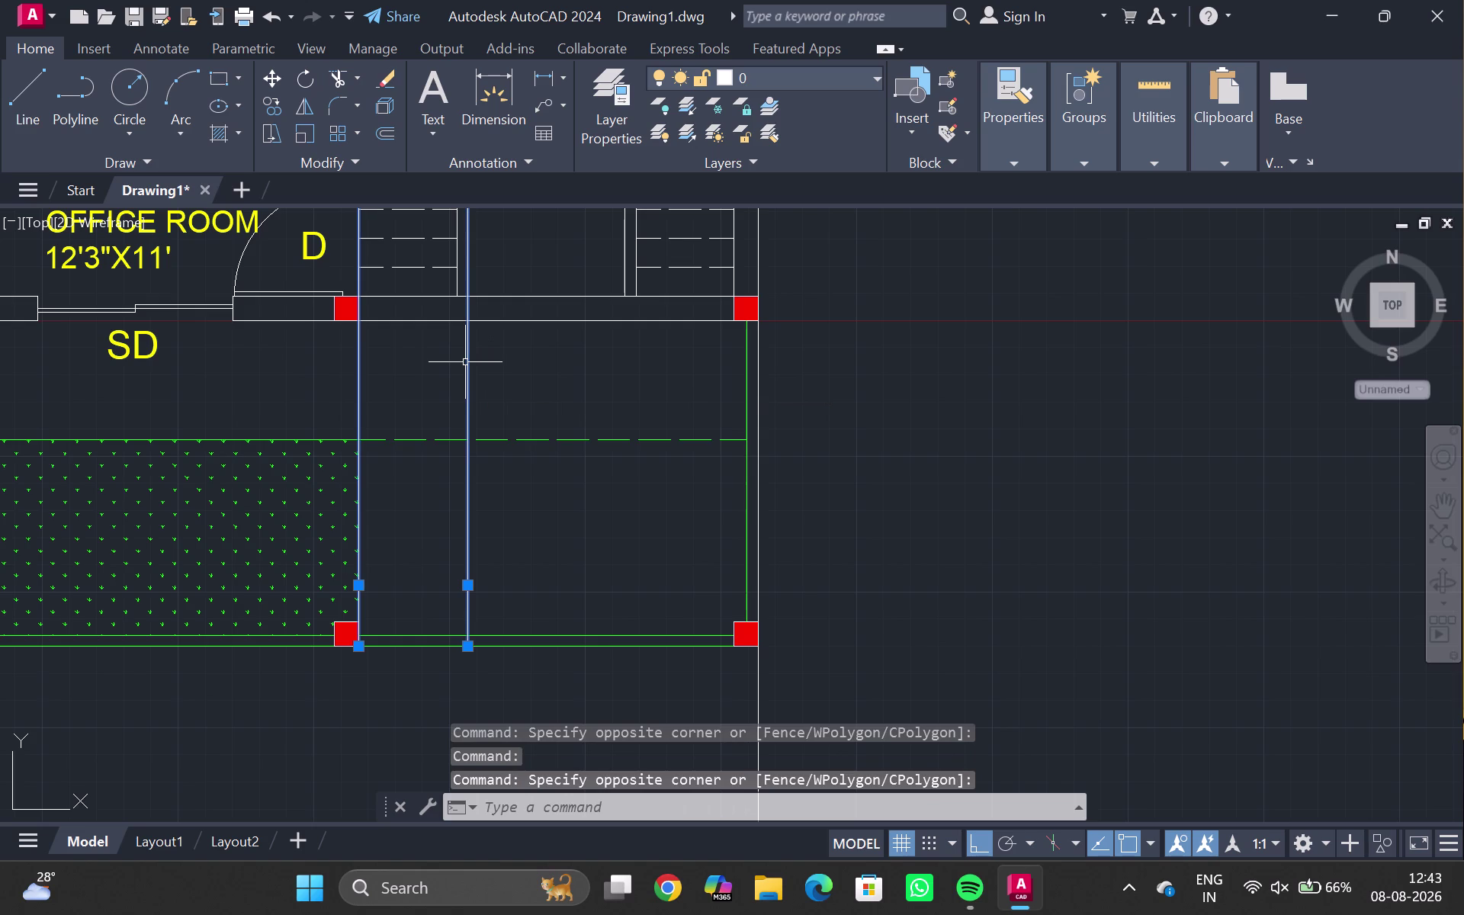
key(Delete)
scroll(down, 3)
middle_drag(452, 405, 452, 161)
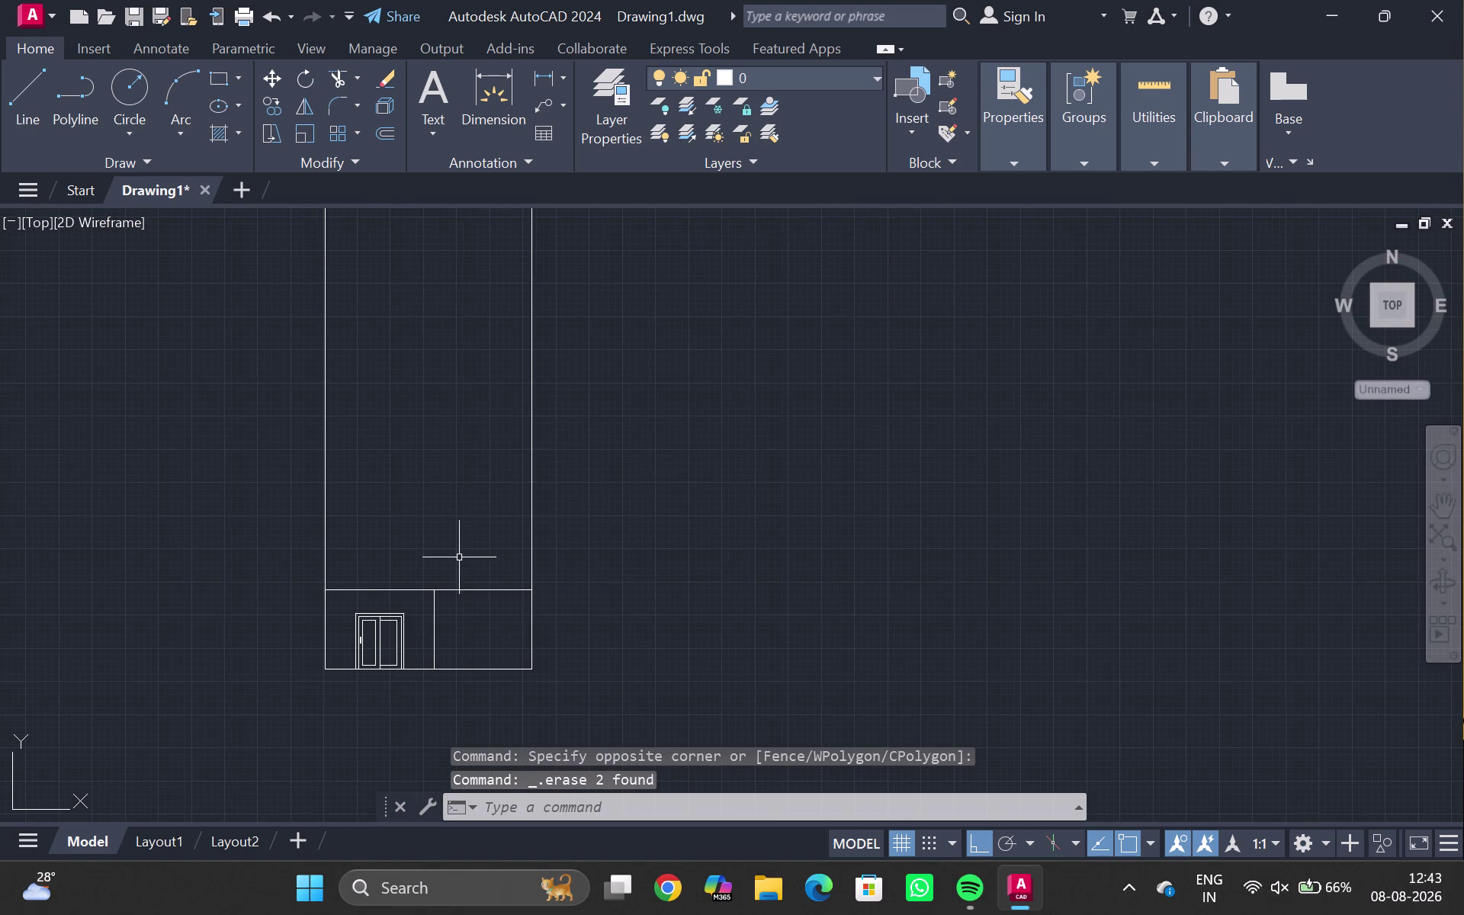
scroll(up, 3)
middle_drag(453, 548, 435, 486)
scroll(down, 3)
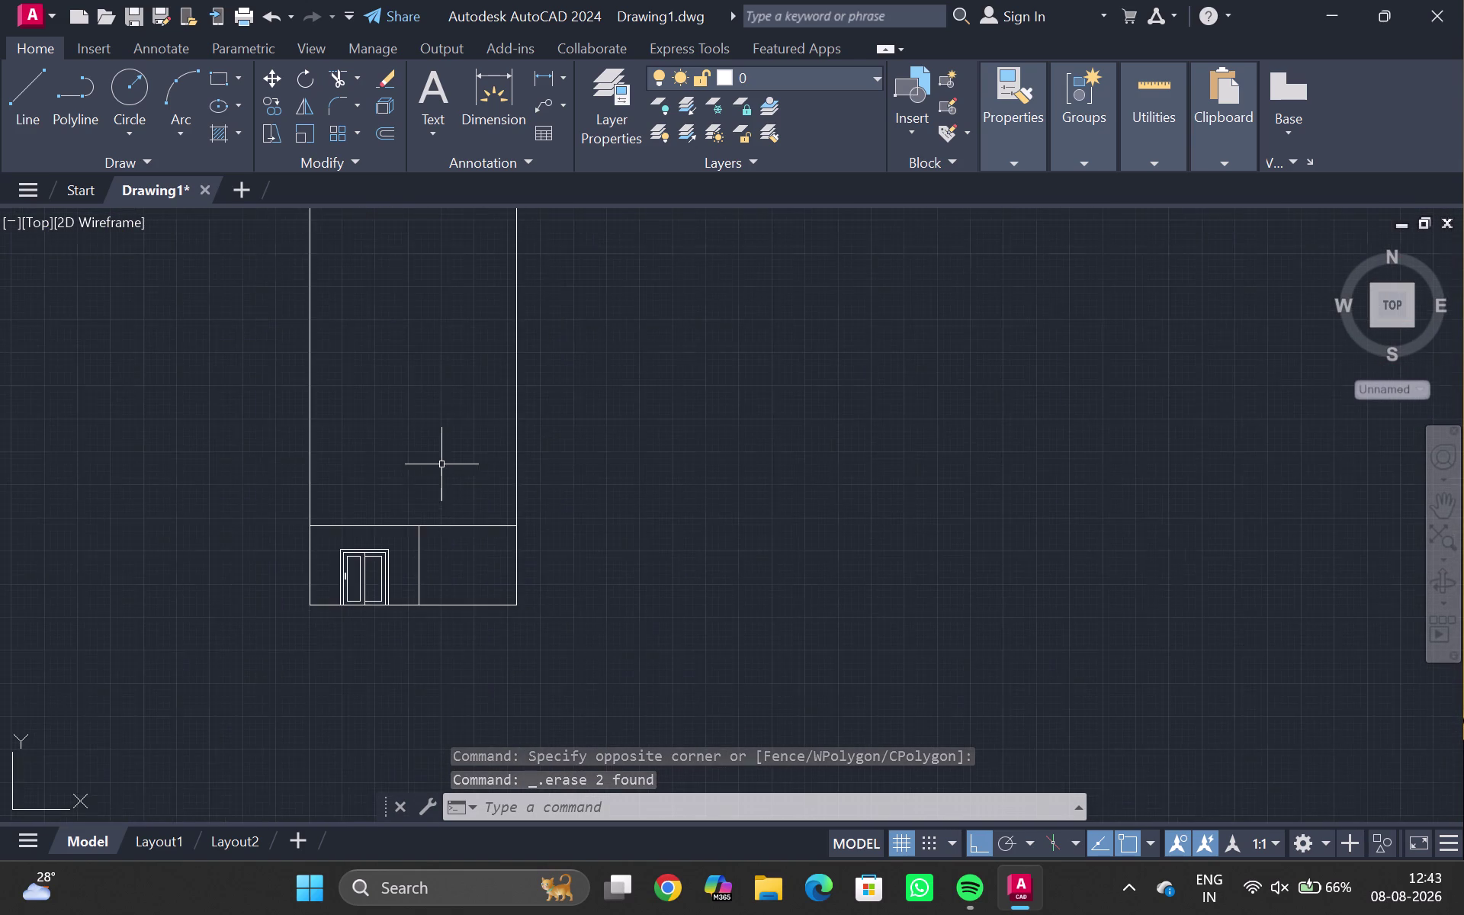
scroll(down, 3)
middle_drag(438, 433, 419, 627)
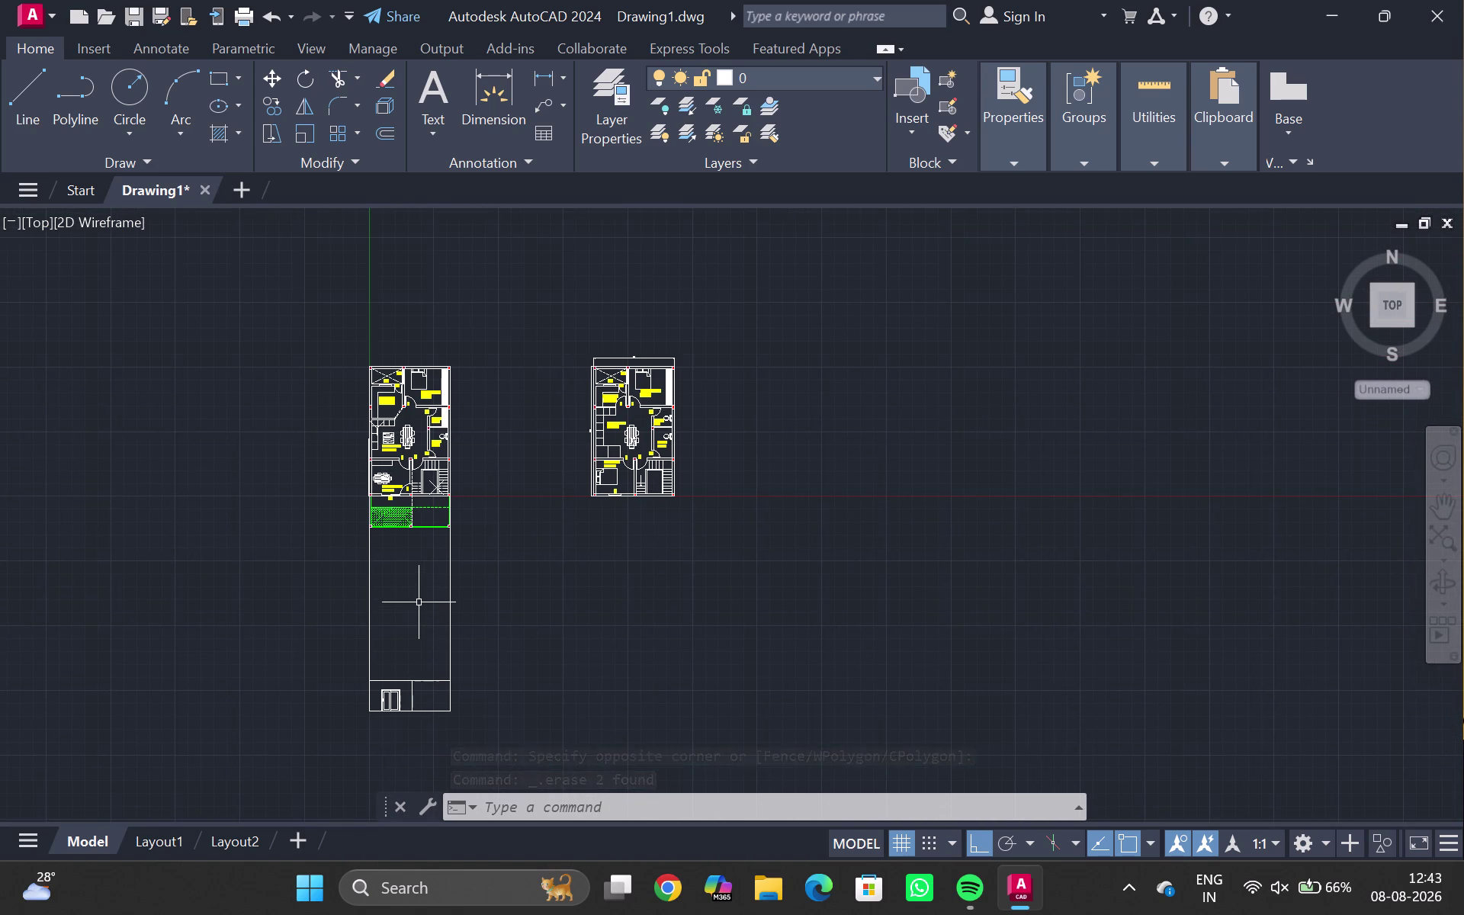
key(ctrl+z)
key(ctrl+z)
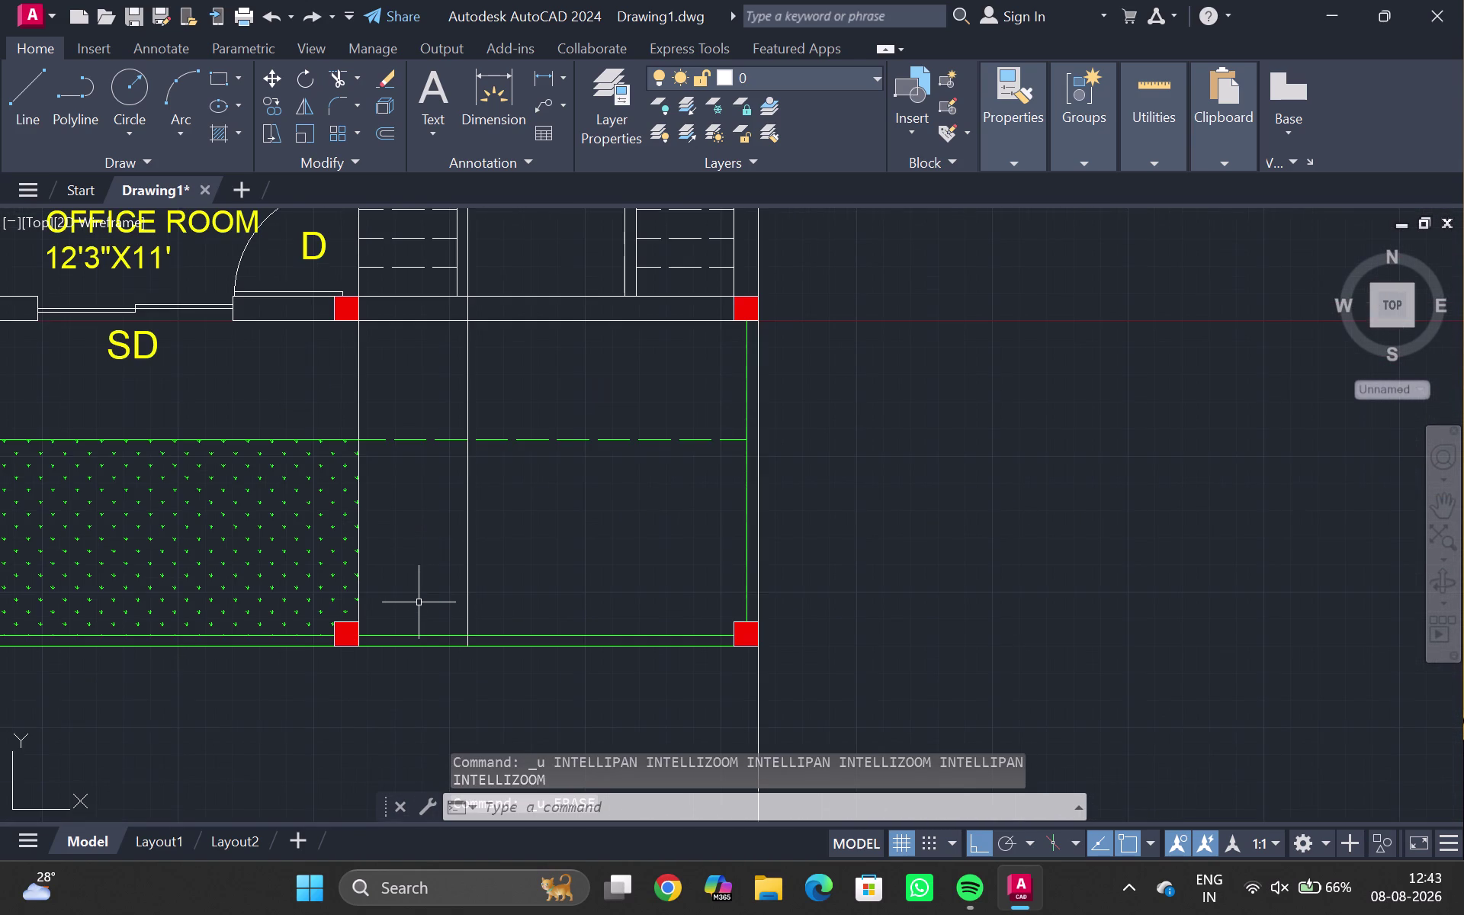
scroll(down, 3)
middle_drag(458, 713, 446, 663)
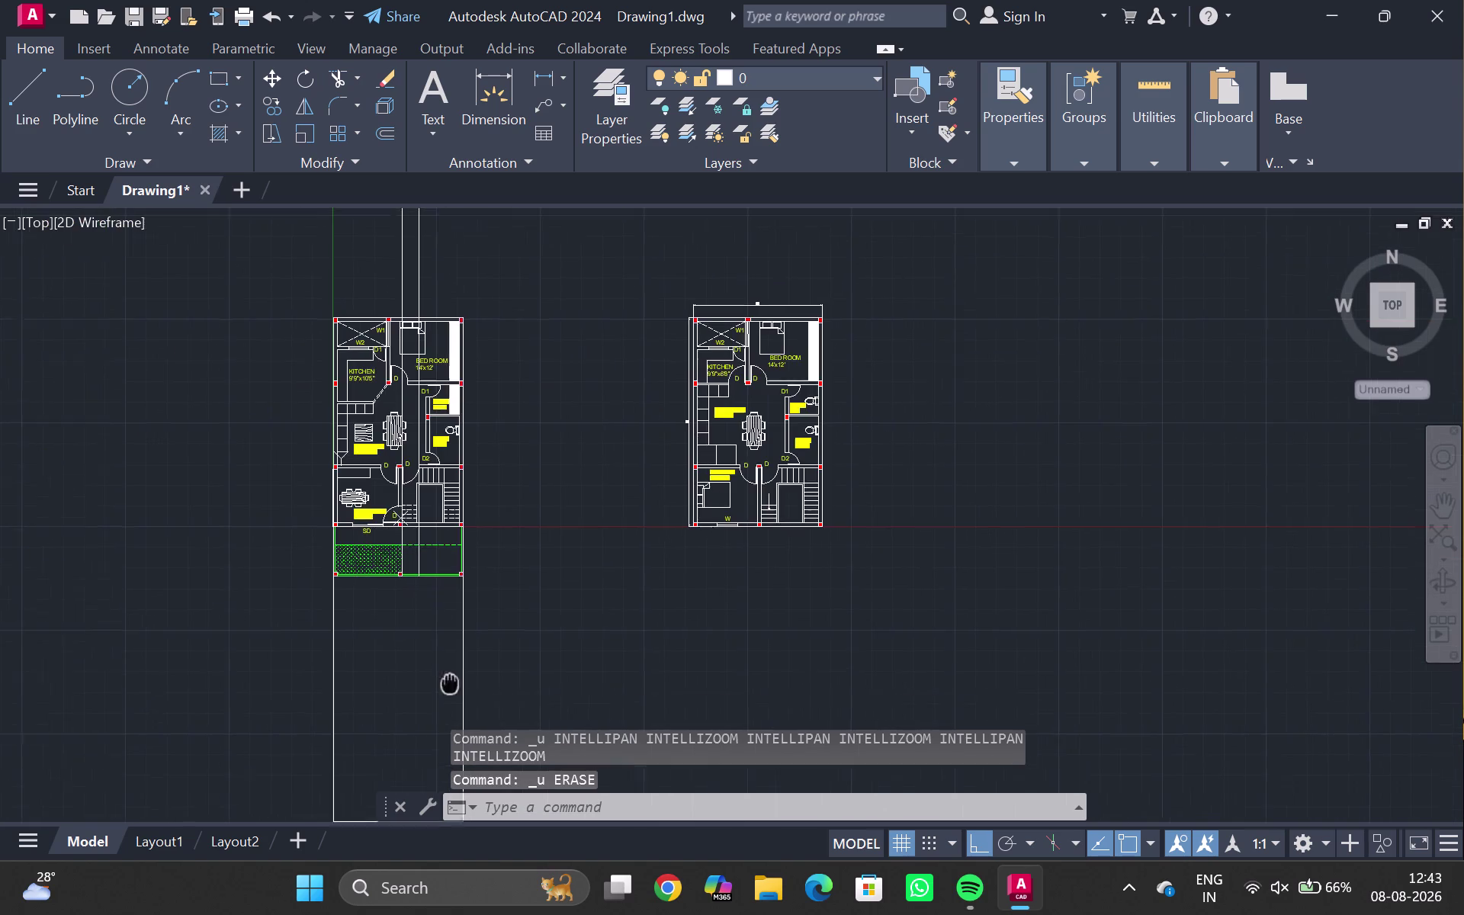
middle_drag(445, 663, 354, 268)
key(ctrl+x)
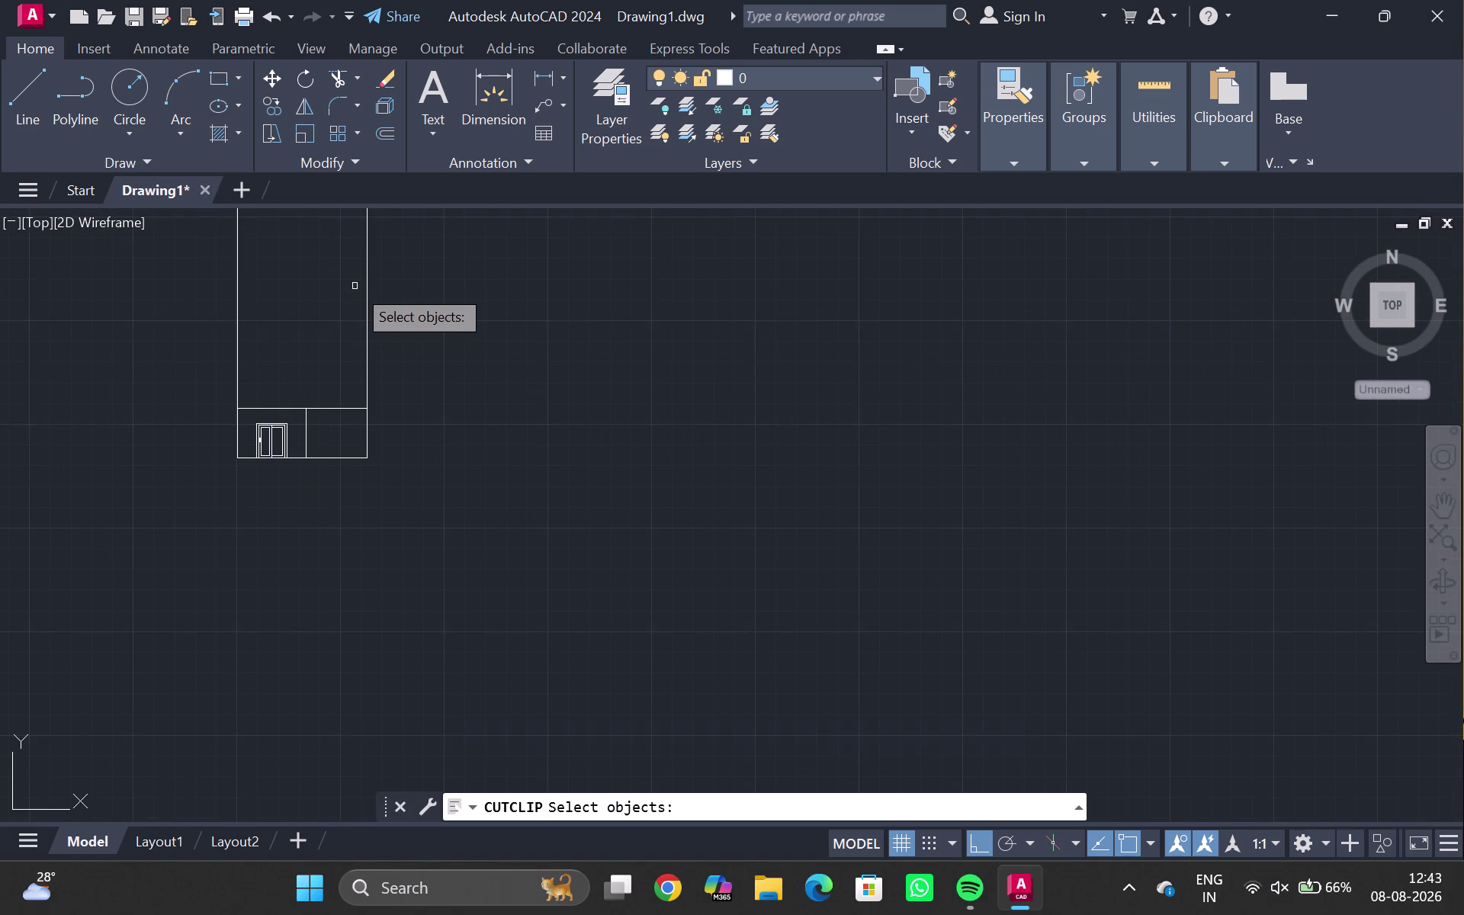
Cancel the pending cut operation on the selected objects.
key(ctrl+x)
key(ctrl+x)
key(ctrl+x)
key(ctrl+x)
key(ctrl+x)
key(ctrl+x)
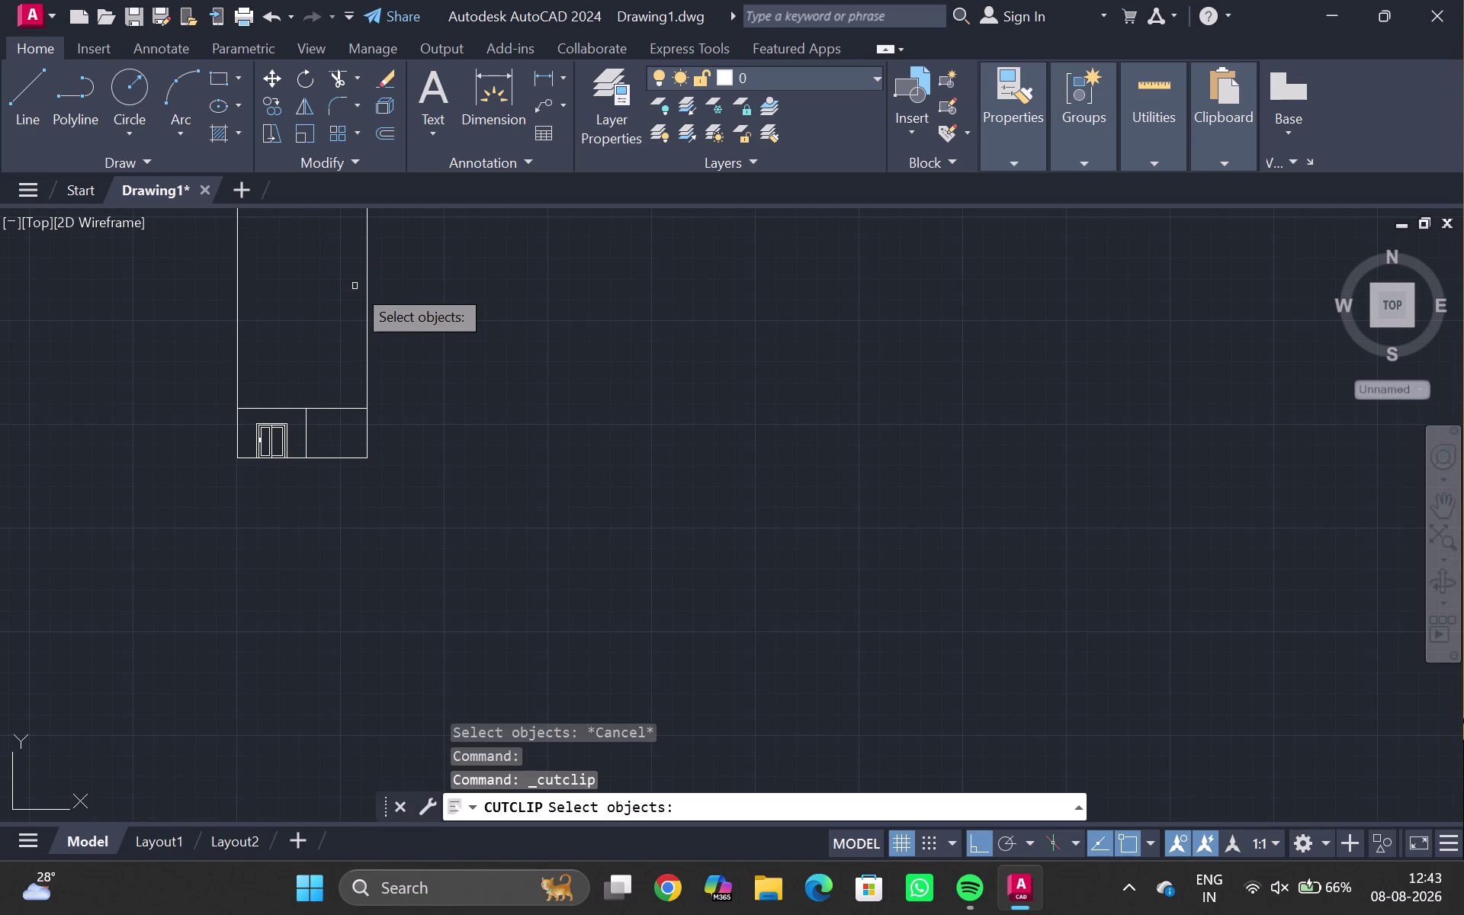
key(ctrl+x)
key(ctrl+x)
key(ctrl+z)
key(ctrl+z)
key(ctrl+z)
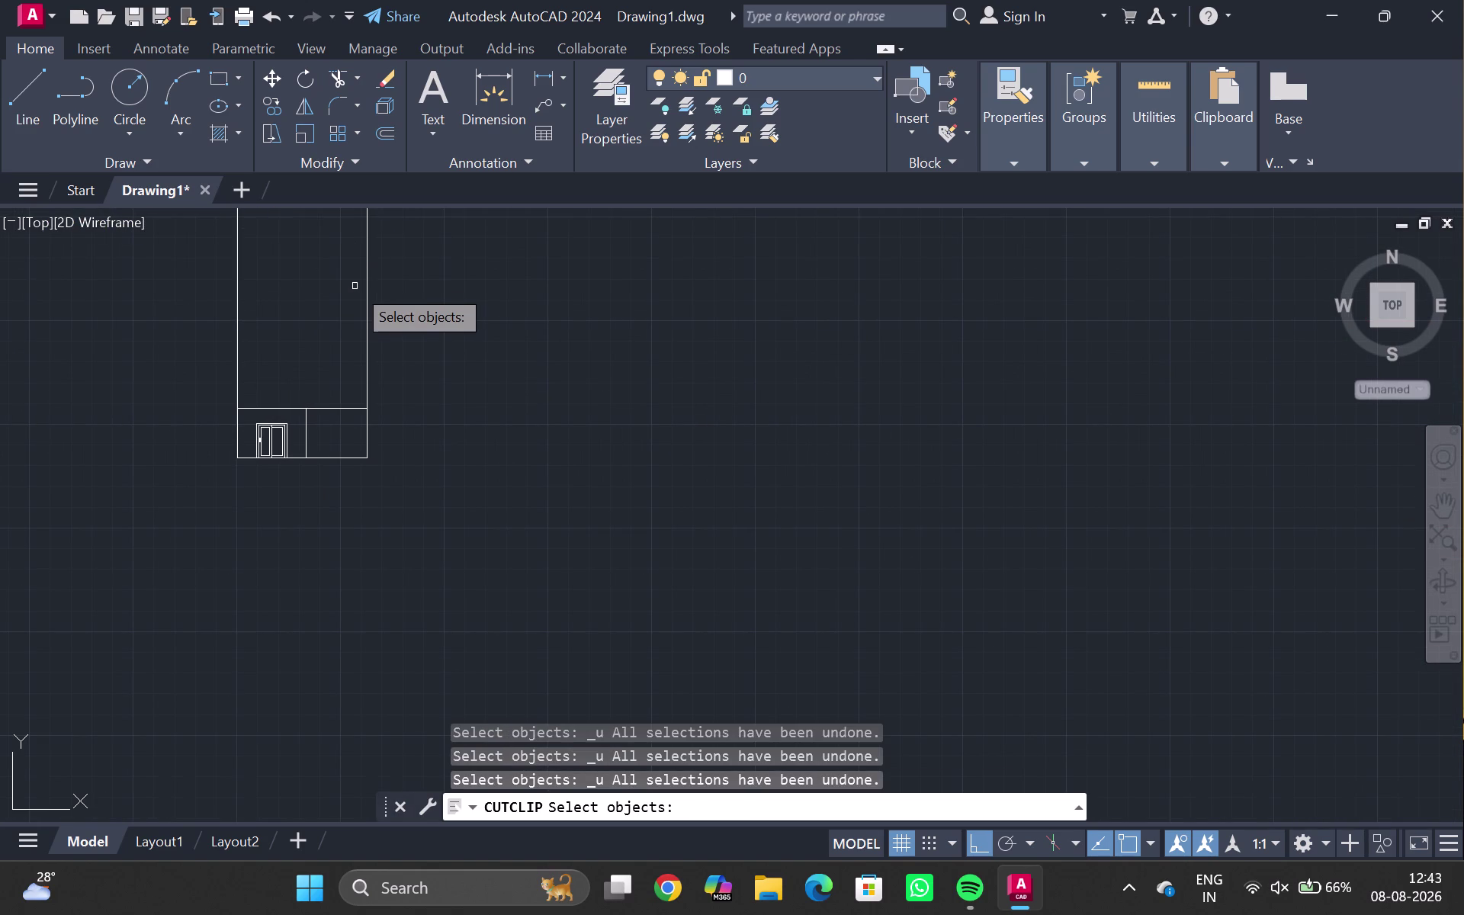
key(ctrl+z)
key(ctrl+z)
key(ctrl+z)
key(ctrl+z)
key(Escape)
key(Escape)
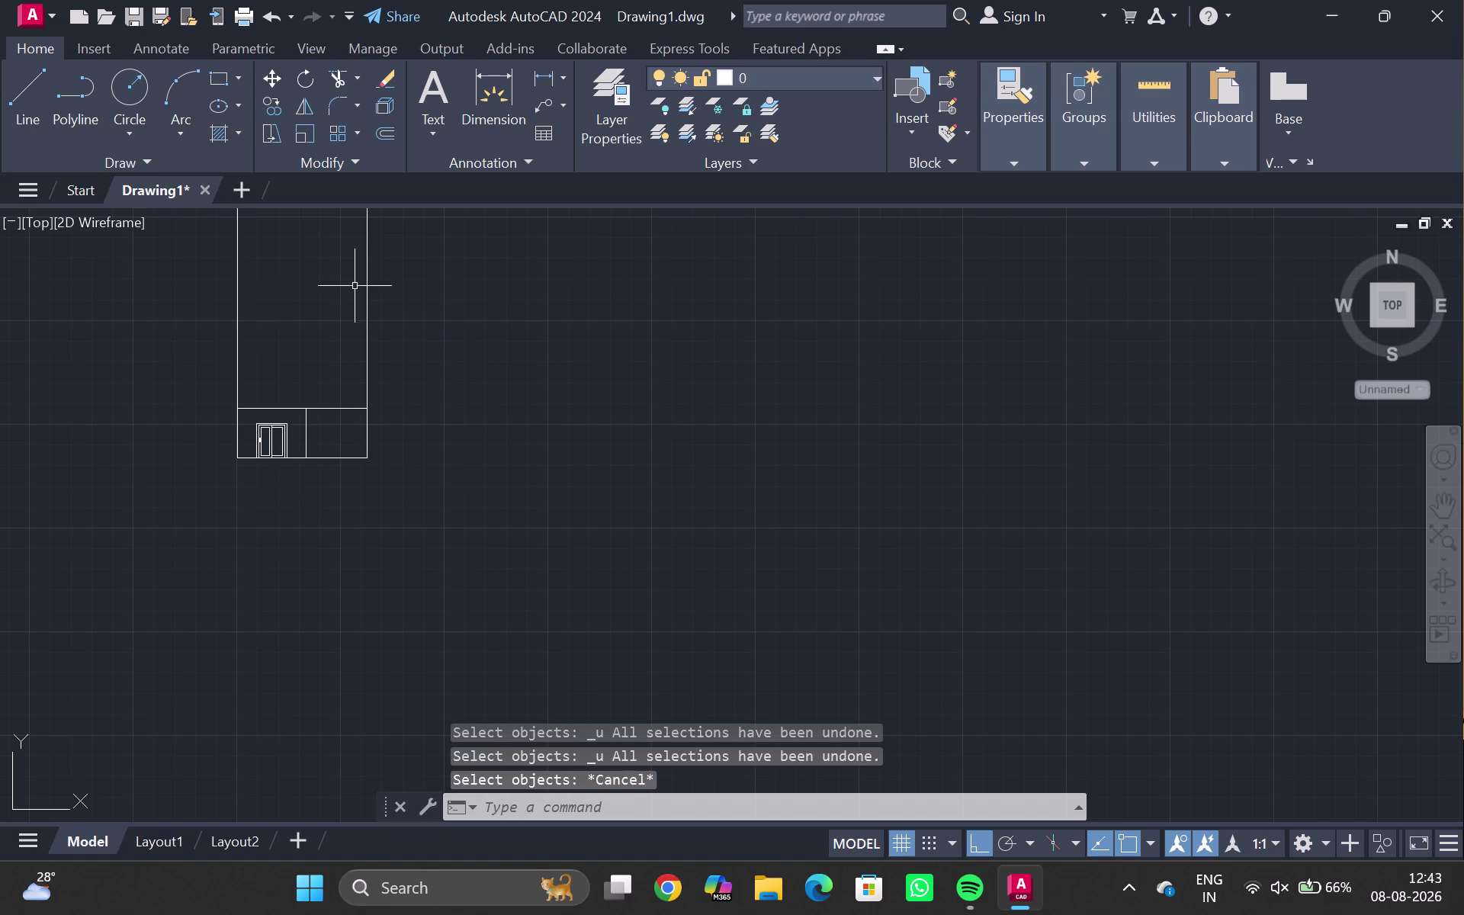
Undo previous edits until the trim on the construction lines is reversed.
key(ctrl+z)
key(ctrl+z)
key(ctrl+z)
key(ctrl+z)
key(ctrl+z)
key(ctrl+z)
key(ctrl+z)
key(ctrl+z)
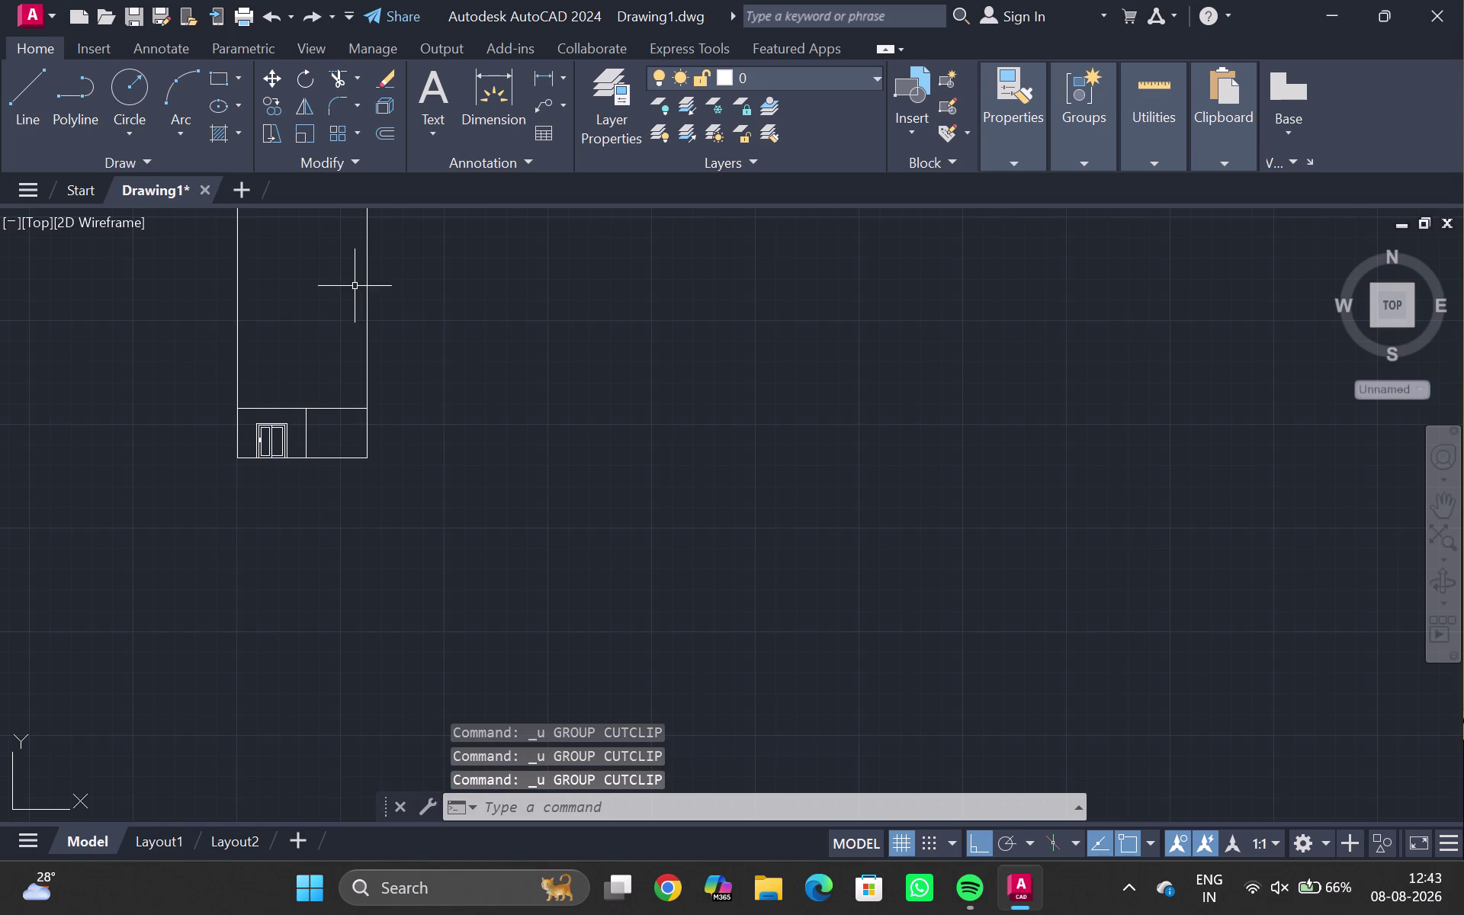
key(ctrl+z)
key(ctrl+z)
key(ctrl+z)
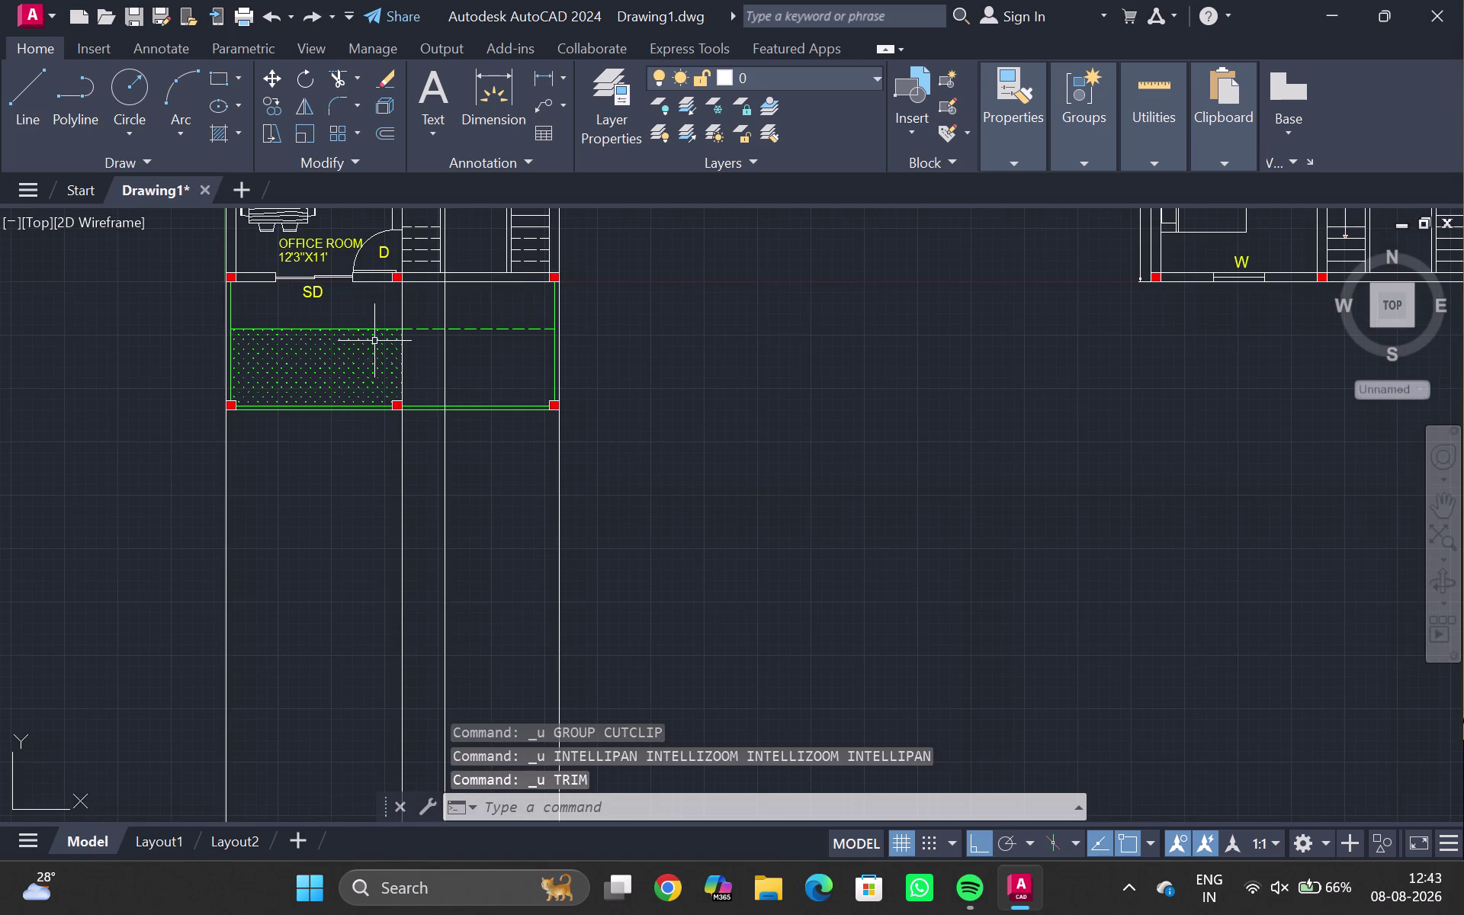
Trim the long vertical lines below the hatched band with a fence.
scroll(down, 3)
right_drag(402, 453, 414, 351)
right_click(415, 301)
click(333, 478)
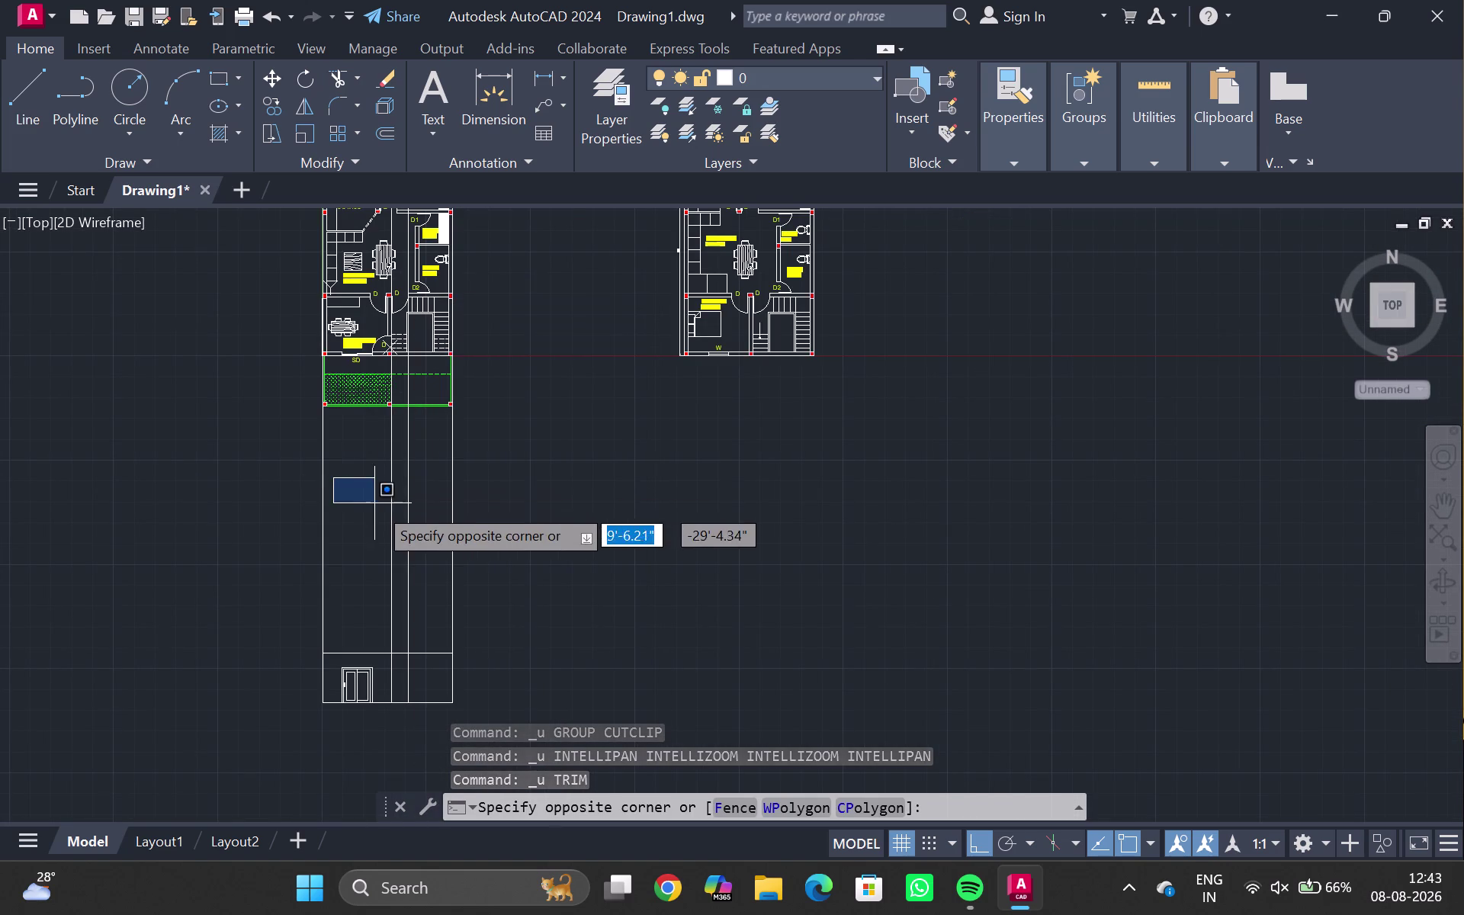
click(353, 500)
key(t)
key(r)
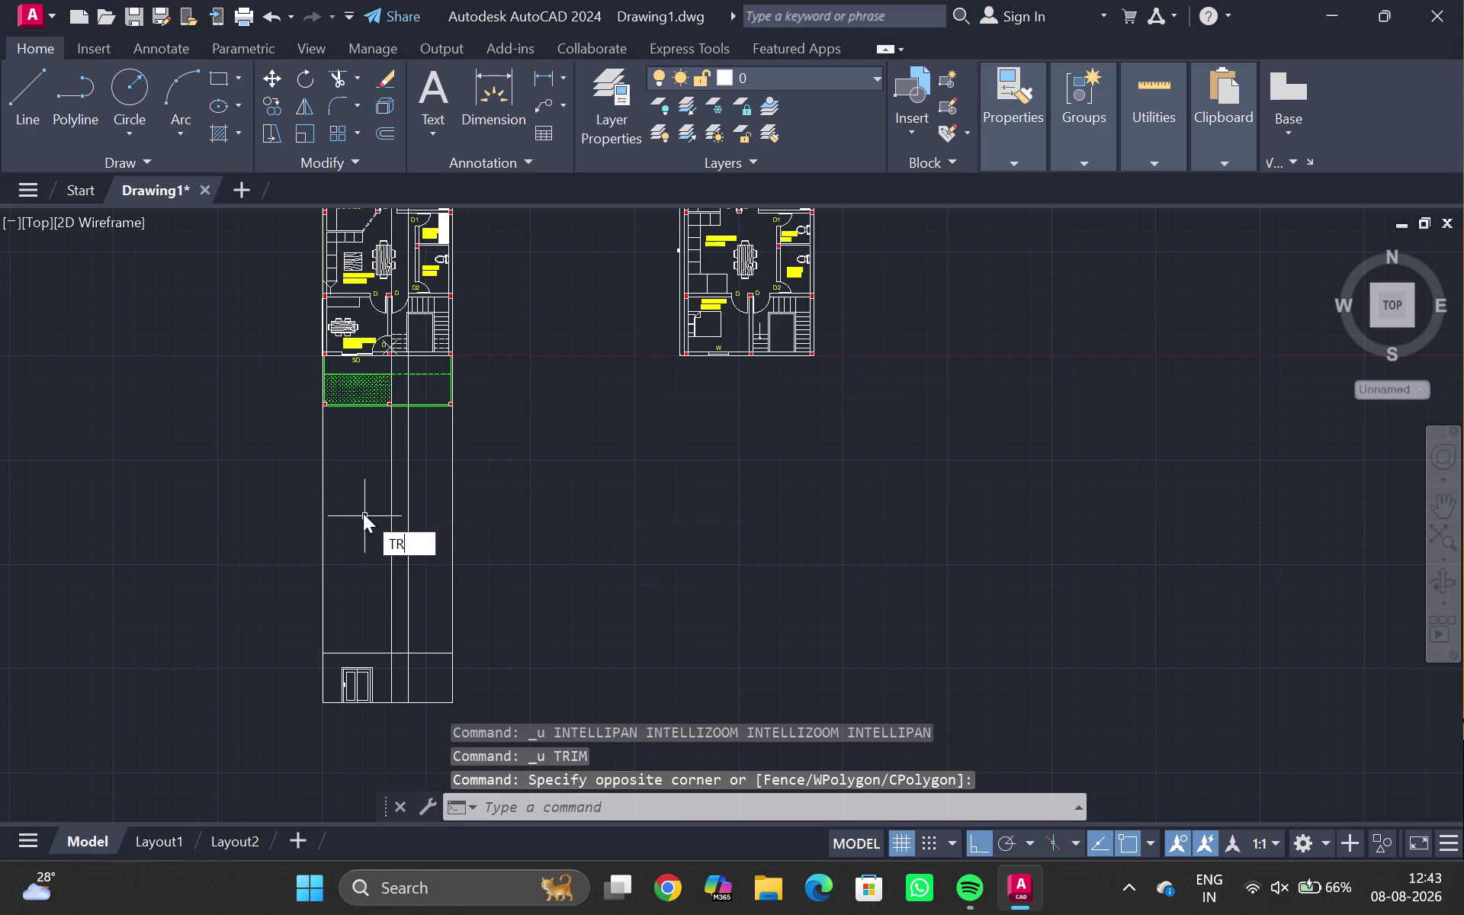
key(Return)
drag(433, 499, 370, 512)
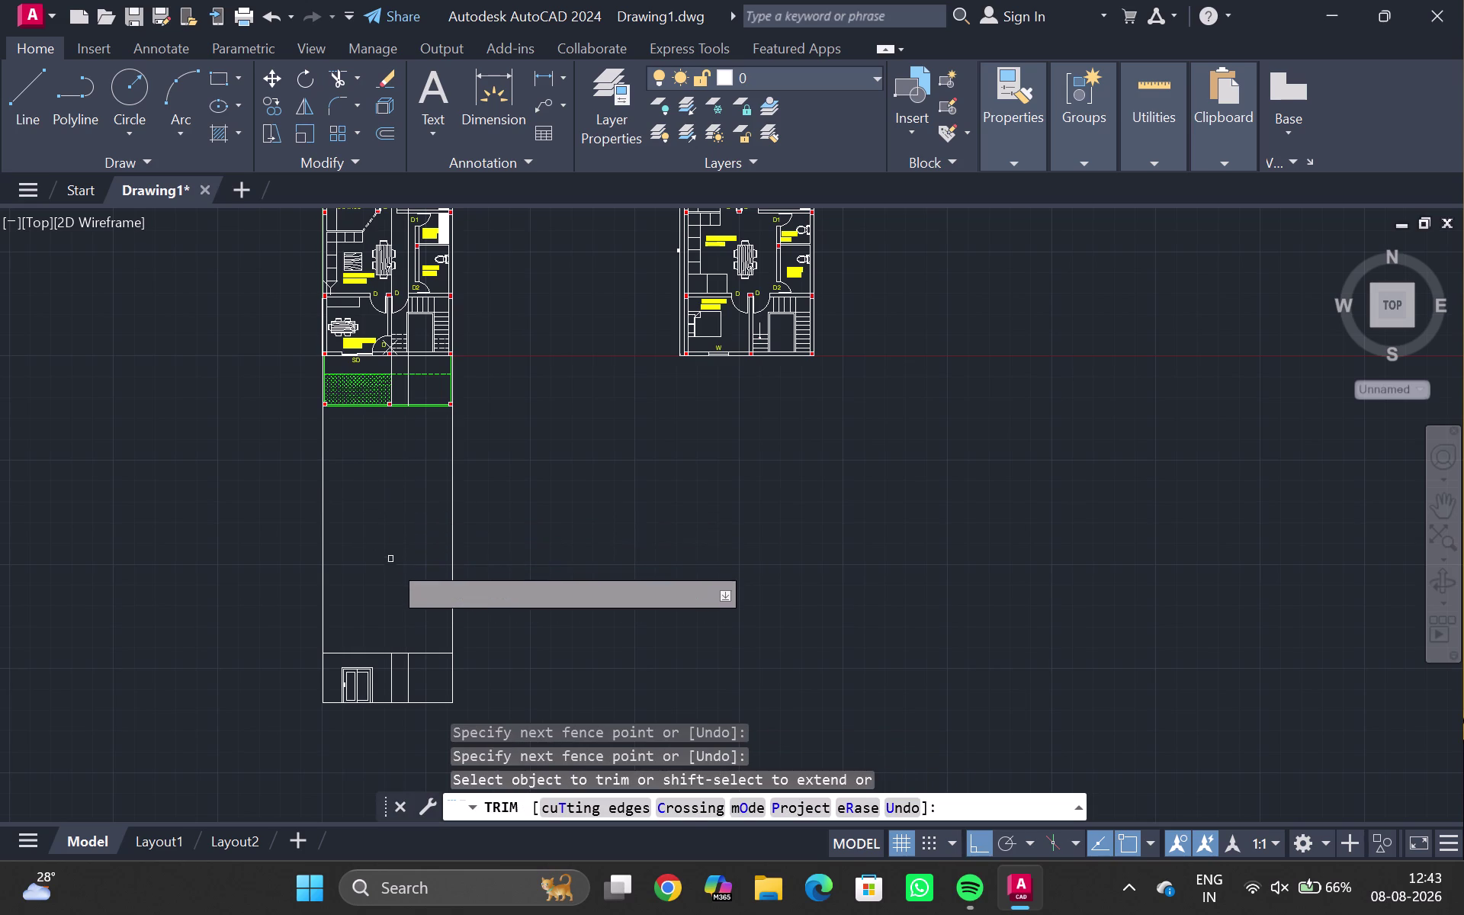
Erase the two leftover line pieces in the band and recentre on the elevation.
middle_drag(392, 571, 395, 380)
scroll(up, 3)
scroll(down, 3)
middle_drag(400, 362, 397, 566)
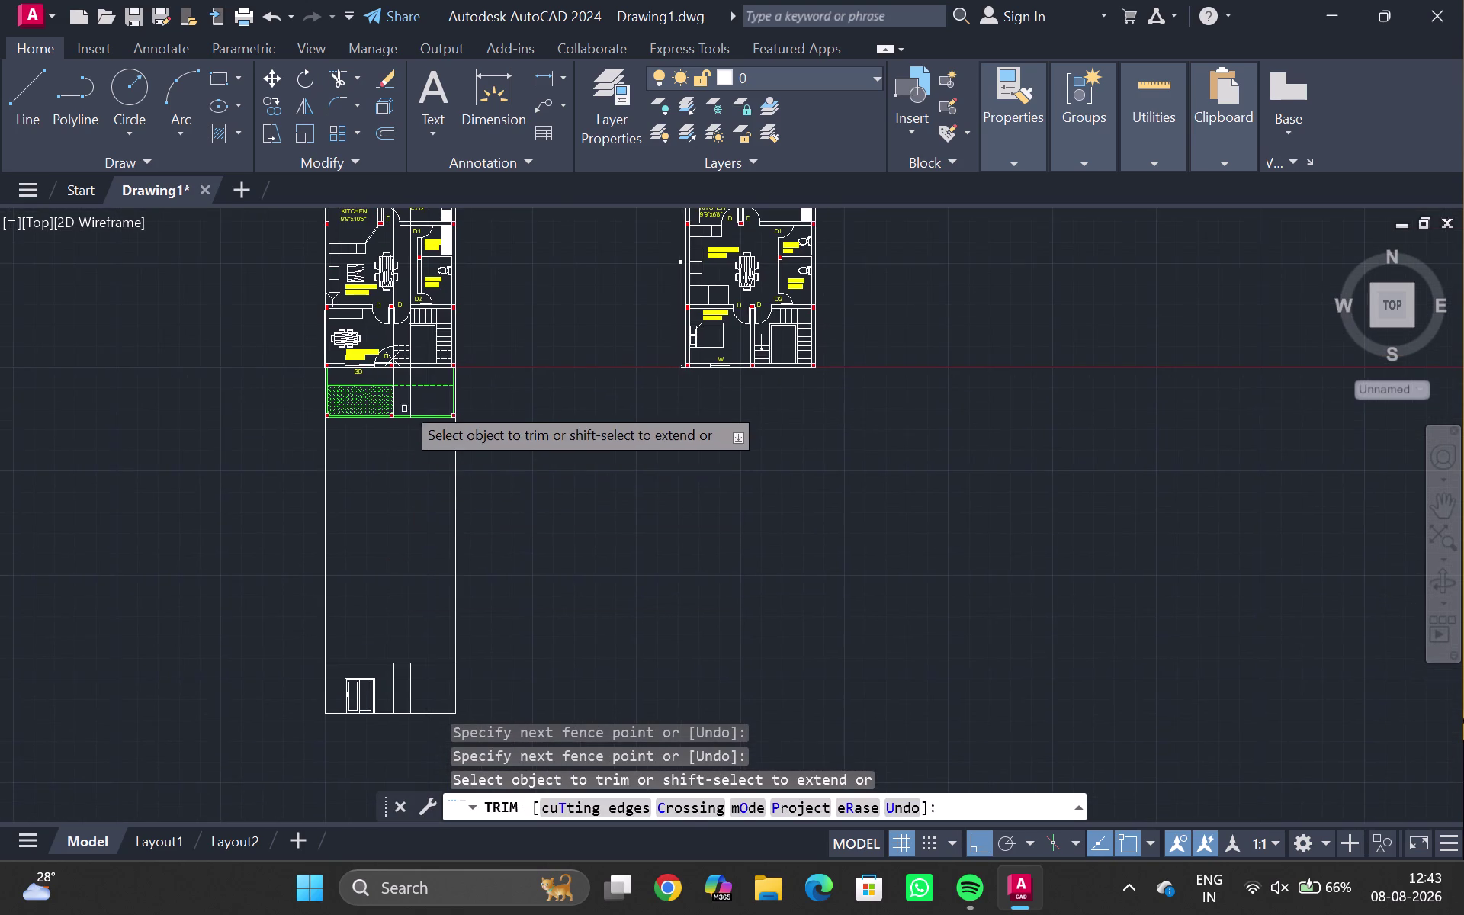
key(Escape)
click(412, 378)
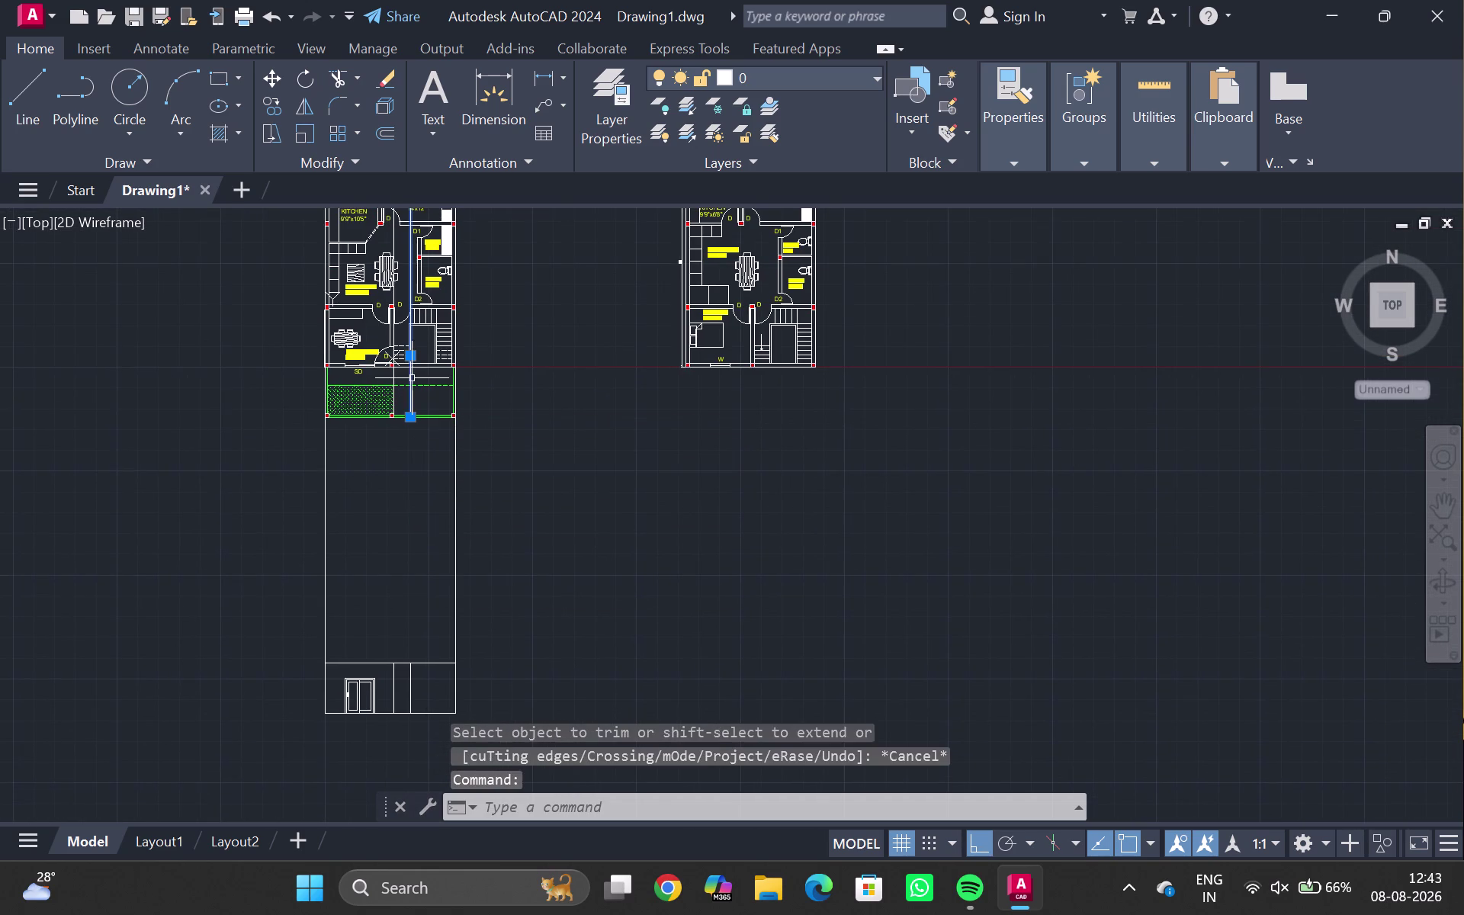
click(395, 376)
key(Delete)
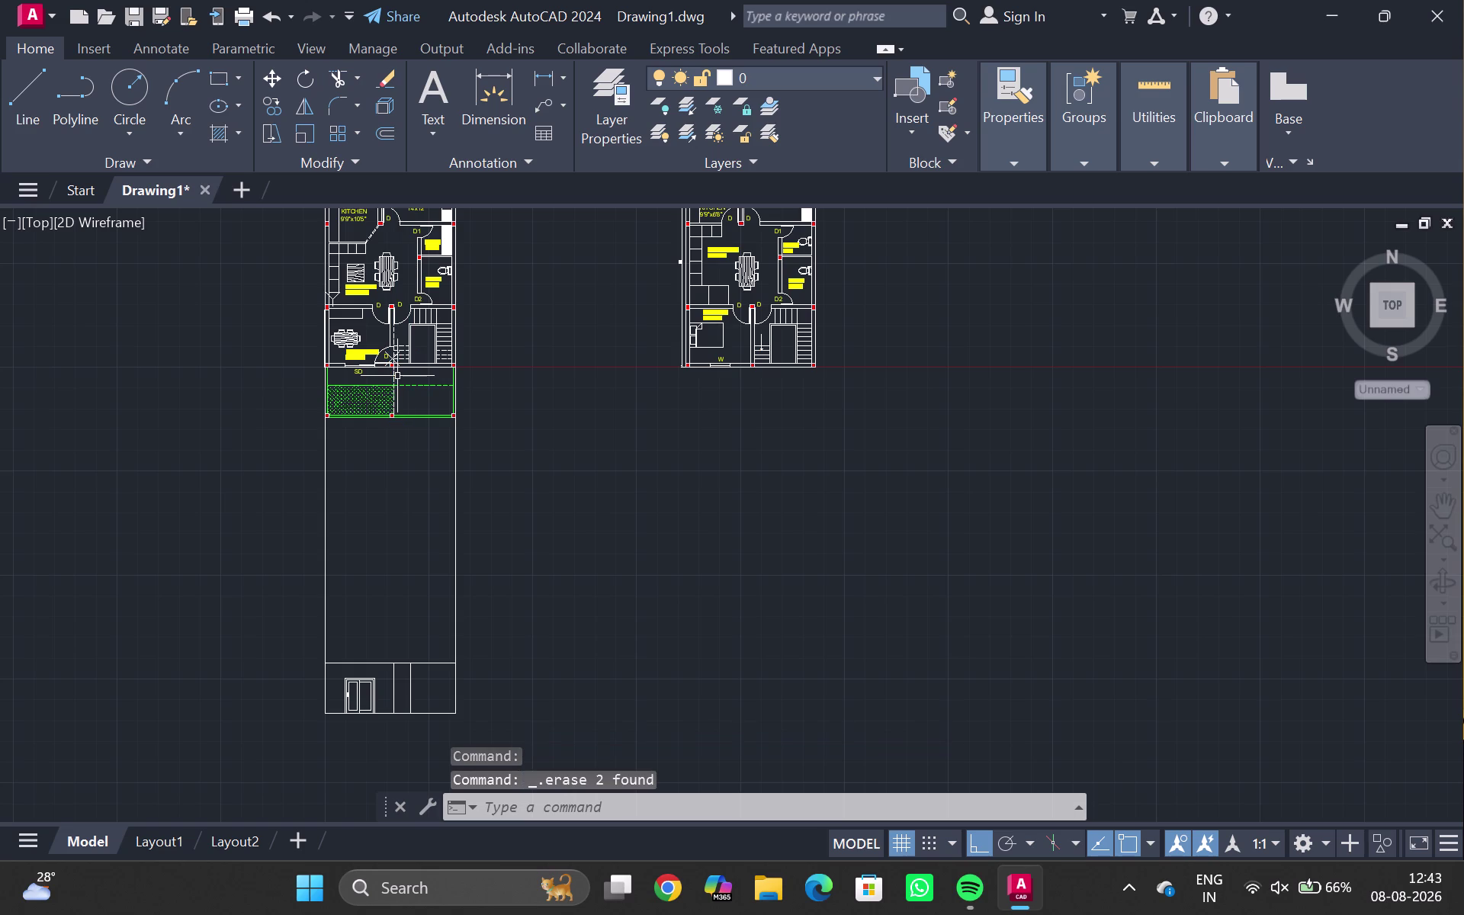
middle_drag(398, 612, 376, 361)
scroll(up, 3)
scroll(down, 3)
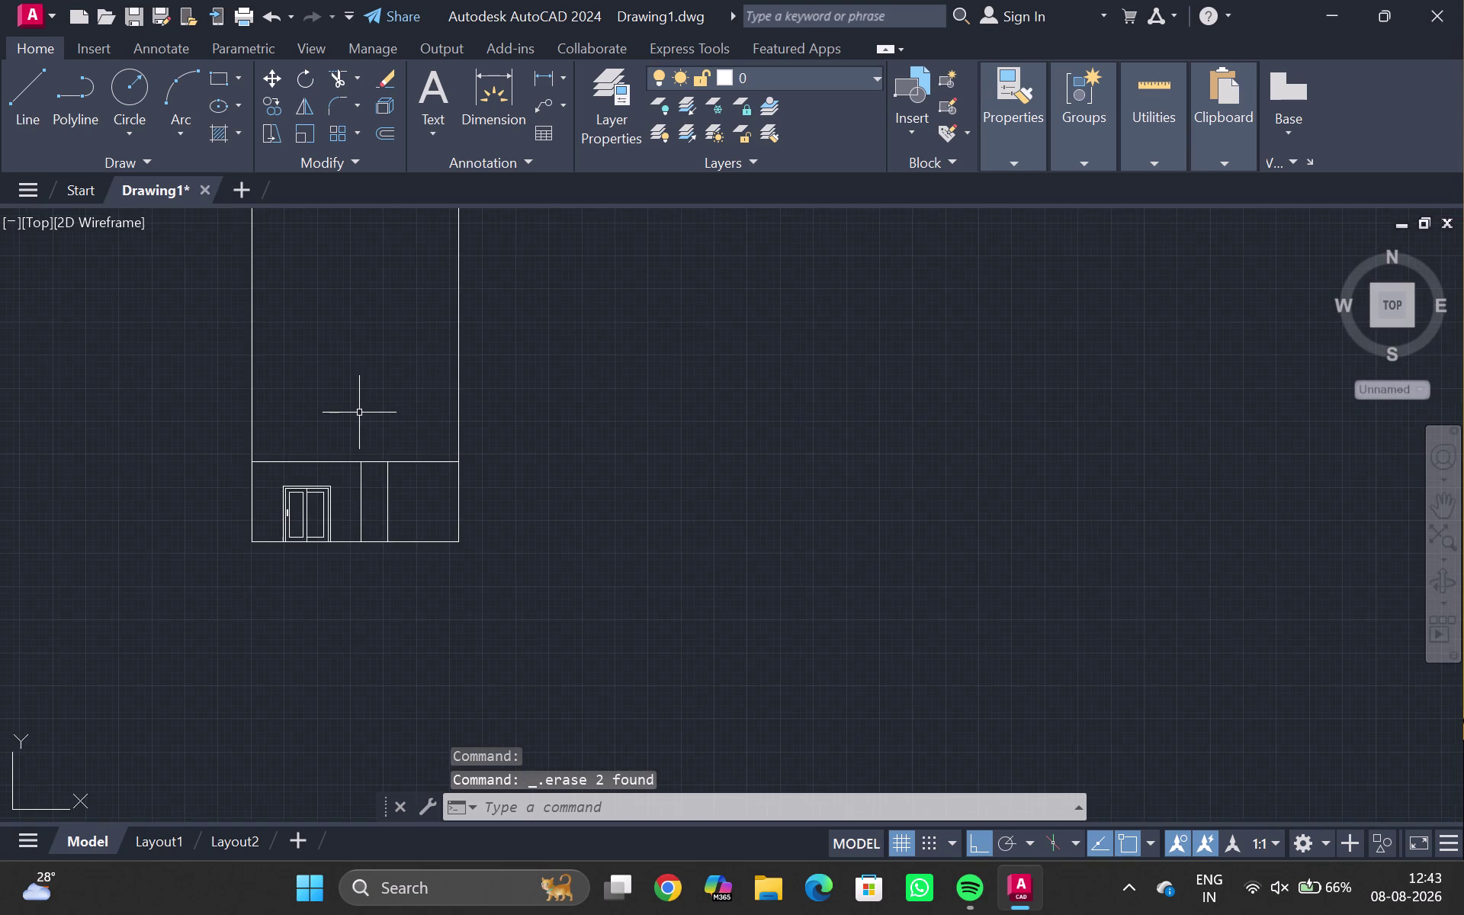
middle_drag(360, 412, 289, 566)
middle_drag(309, 653, 318, 620)
scroll(up, 3)
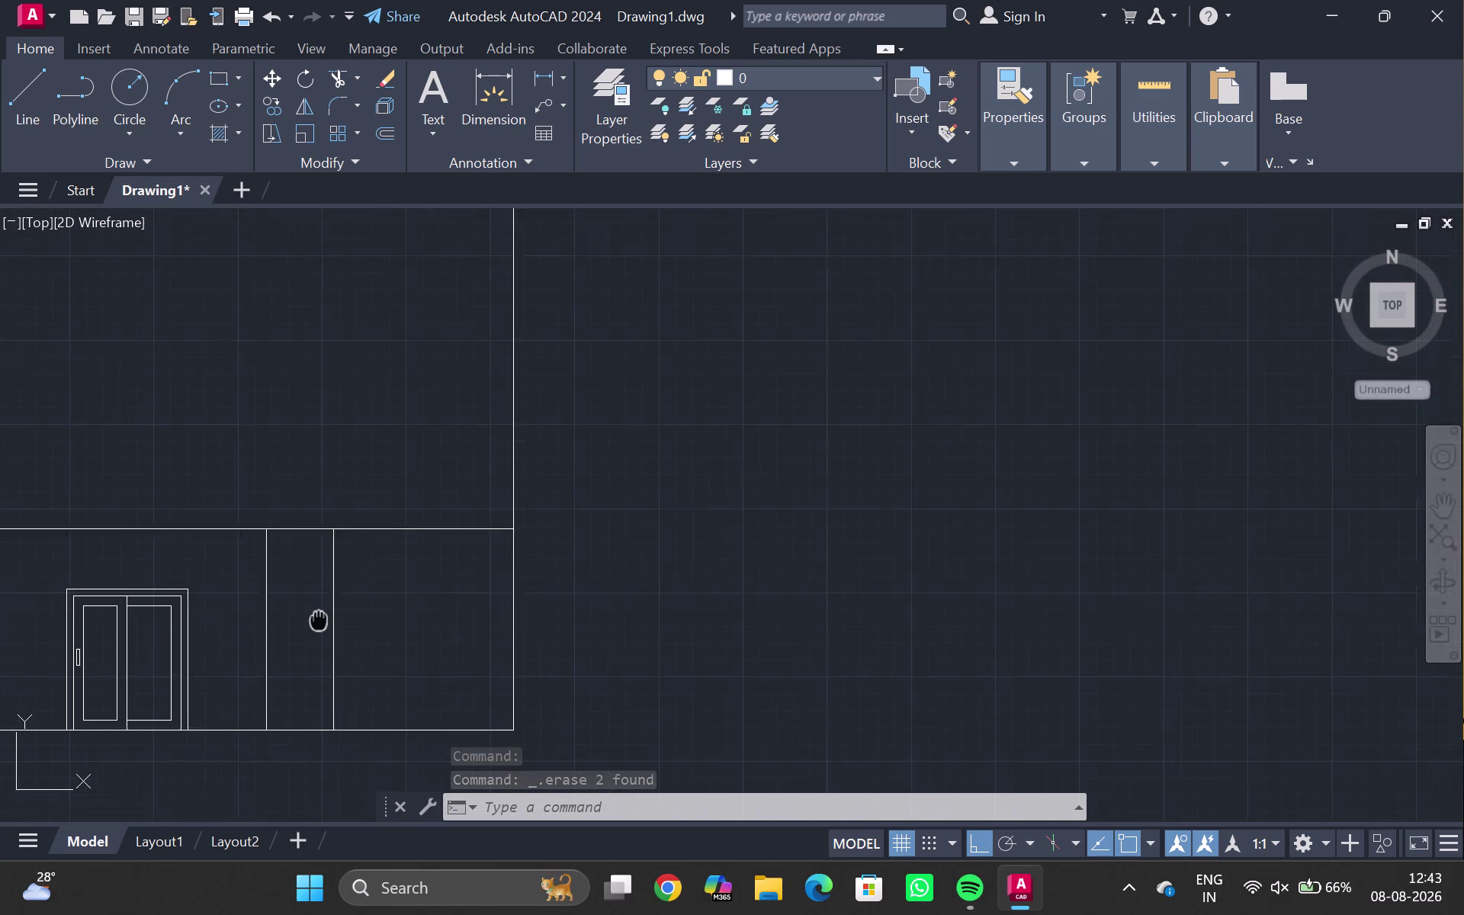
middle_drag(319, 620, 320, 593)
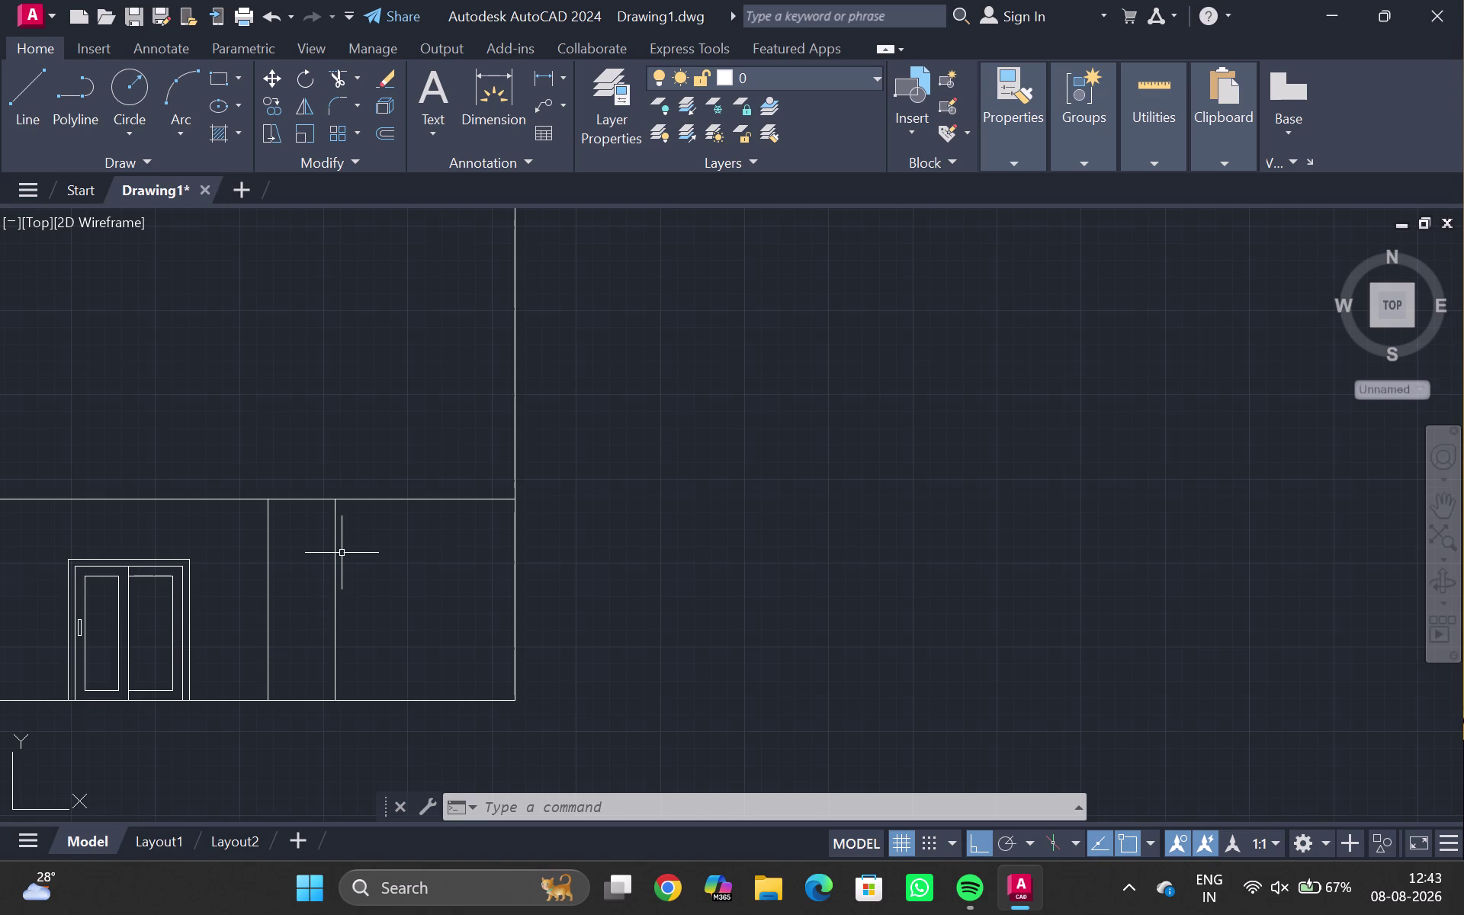
scroll(down, 3)
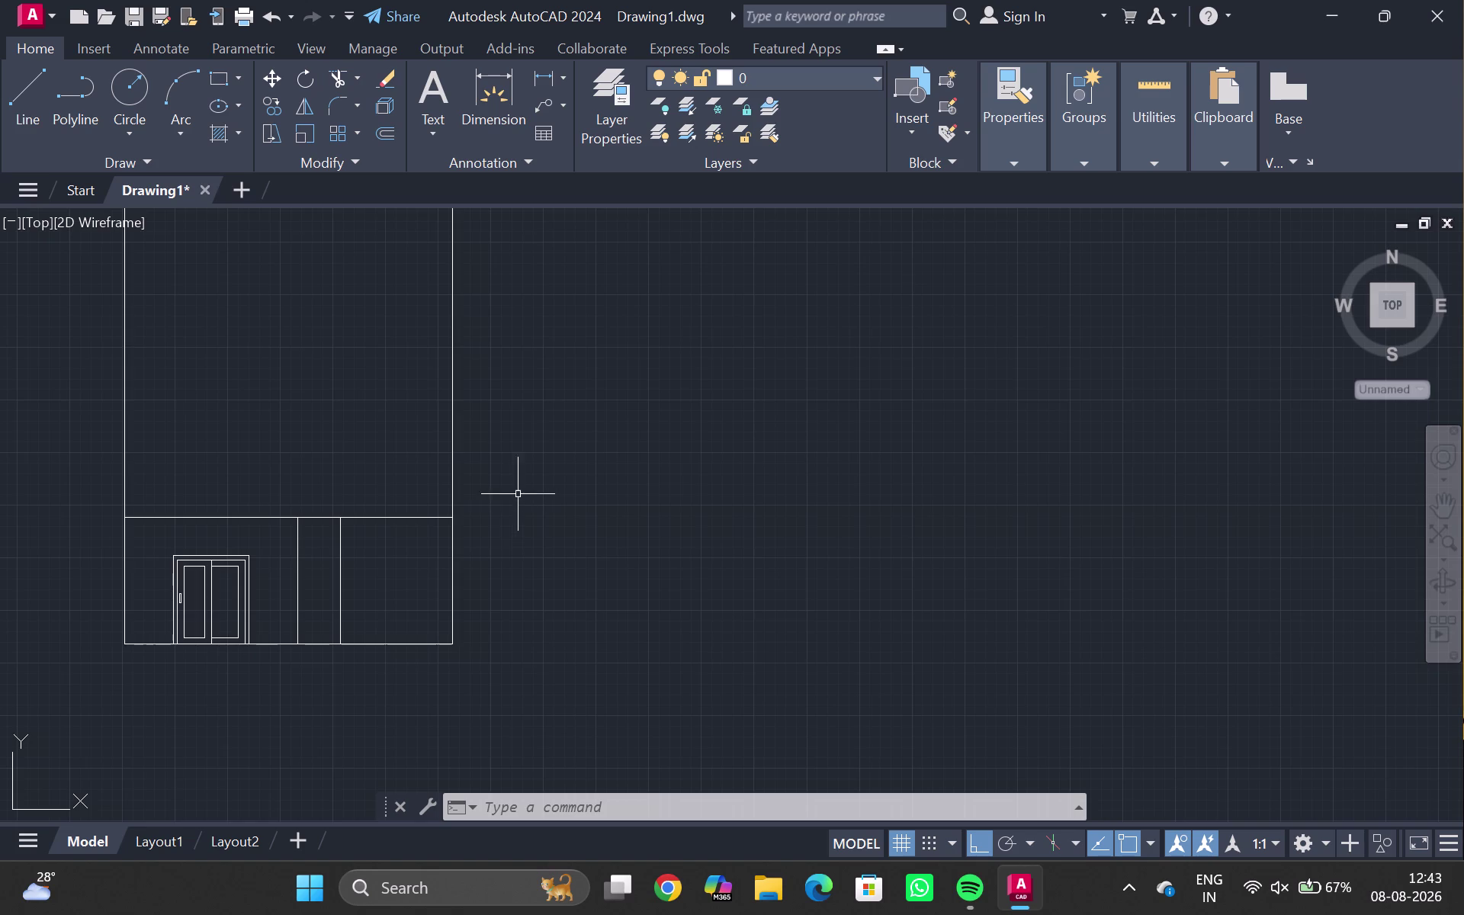
middle_drag(518, 494, 243, 549)
scroll(down, 3)
middle_drag(413, 461, 382, 629)
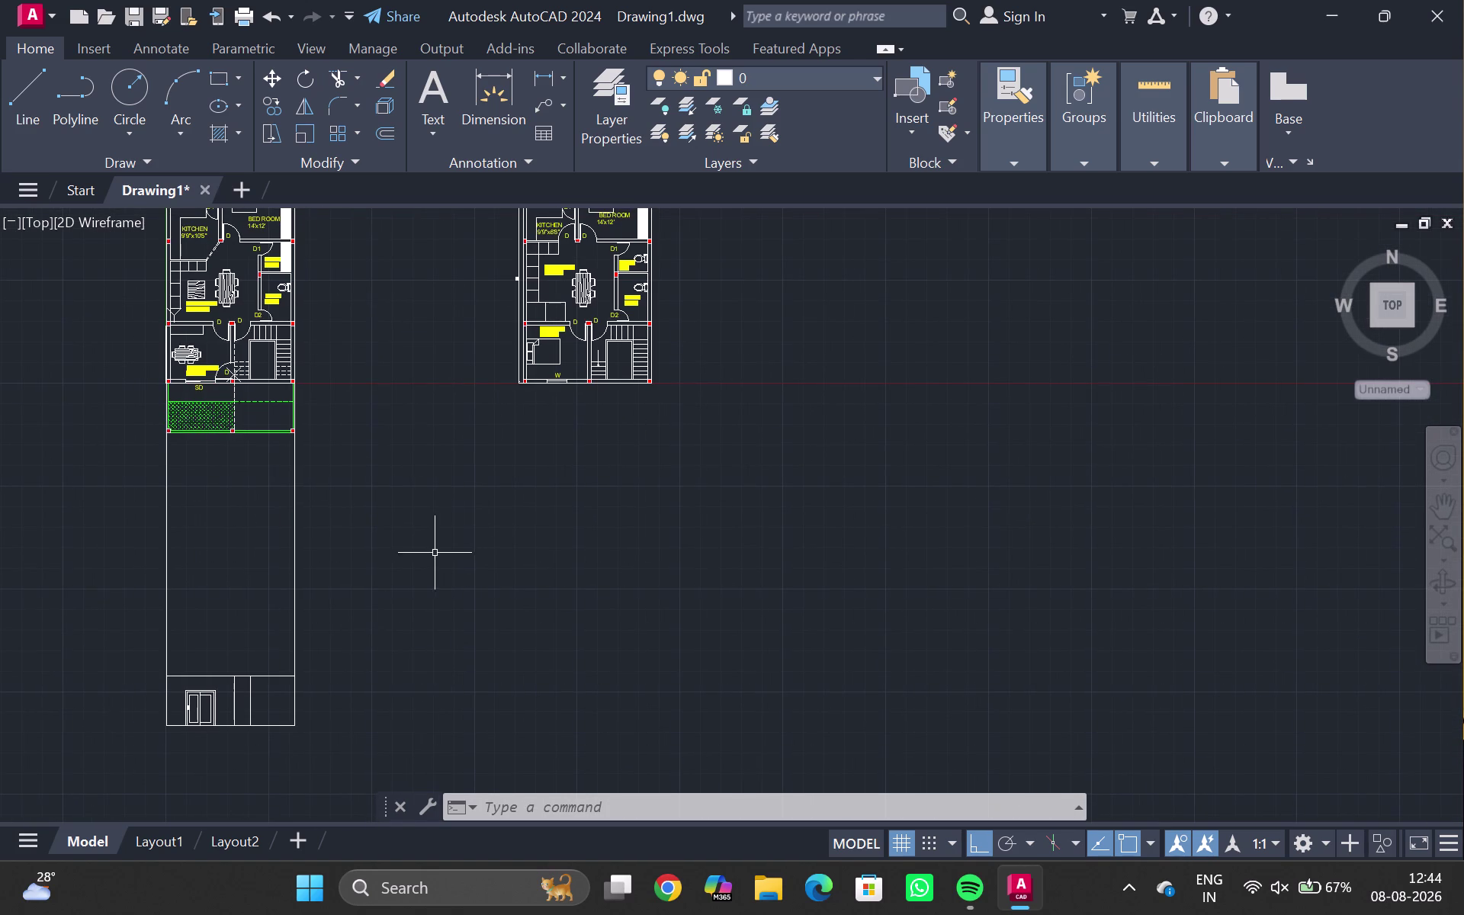
text(REC)
key(Return)
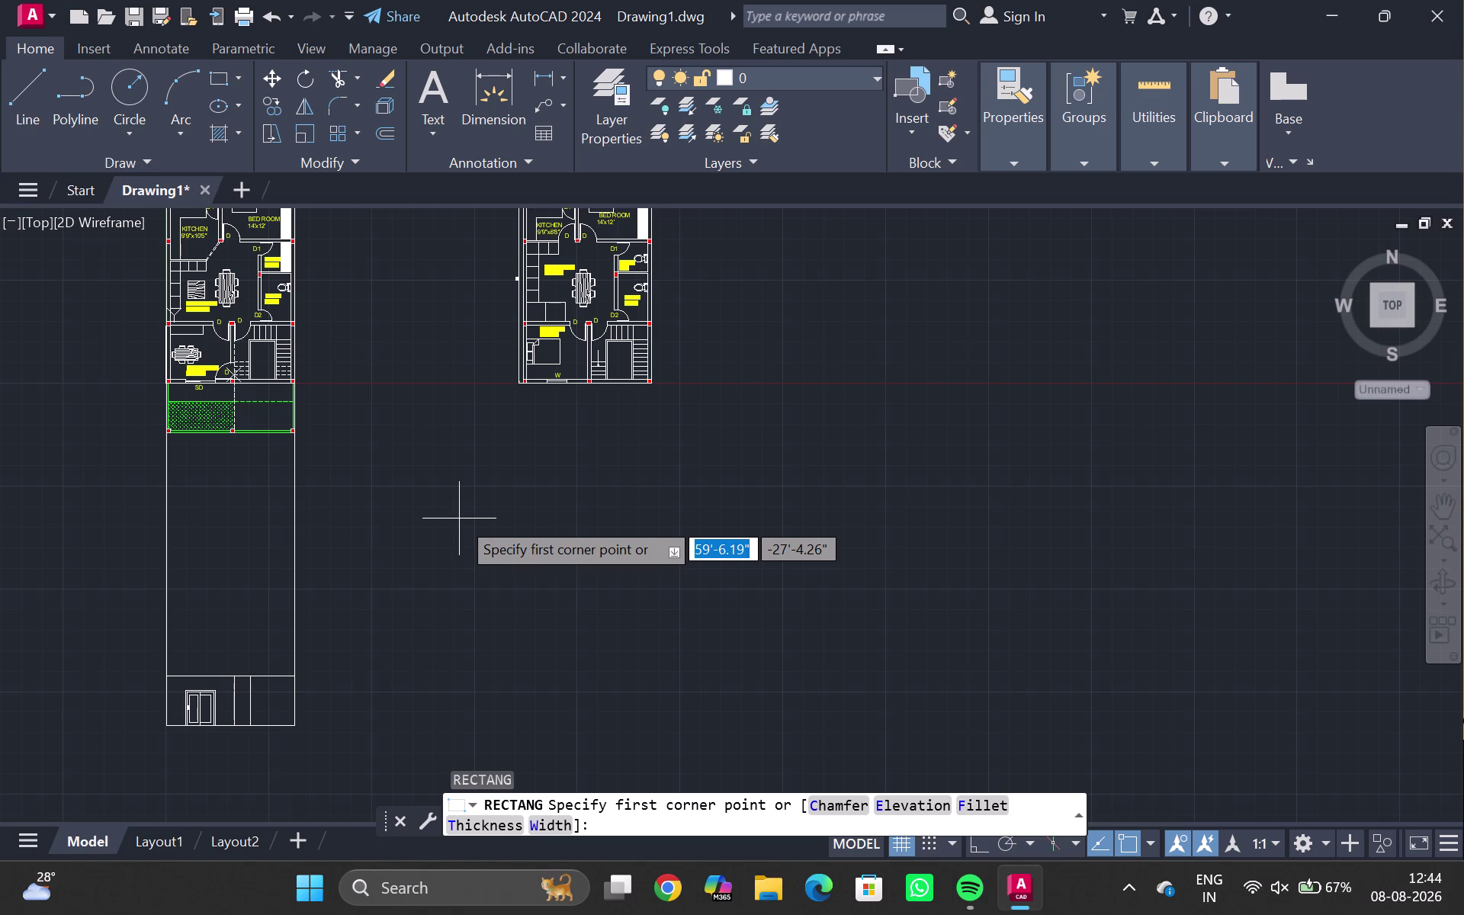
scroll(up, 3)
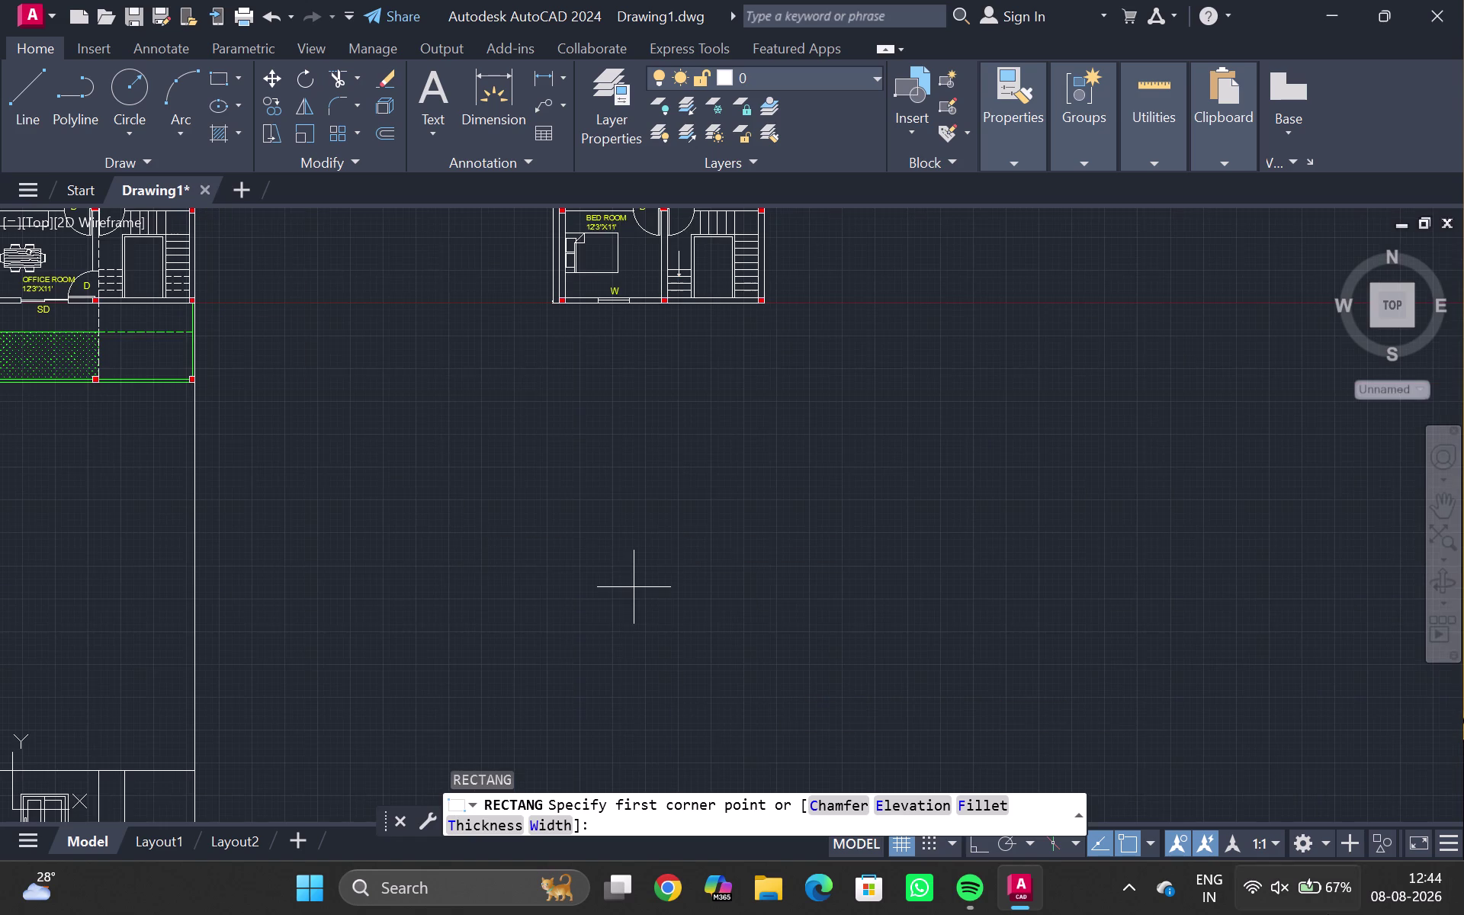
middle_drag(459, 361, 769, 555)
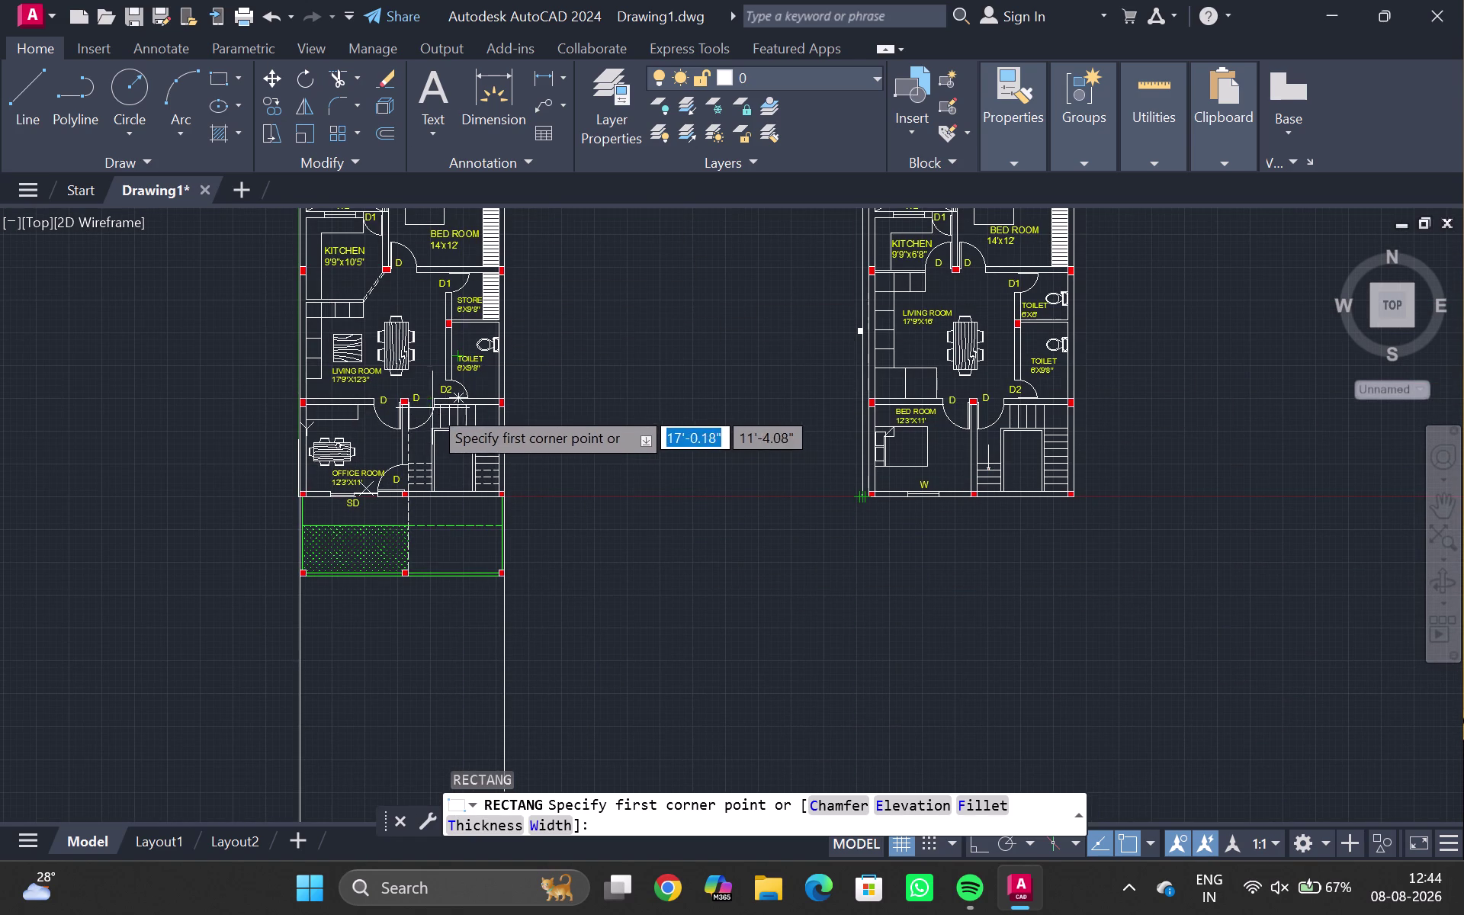
scroll(up, 3)
scroll(up, 3)
middle_drag(433, 419, 397, 403)
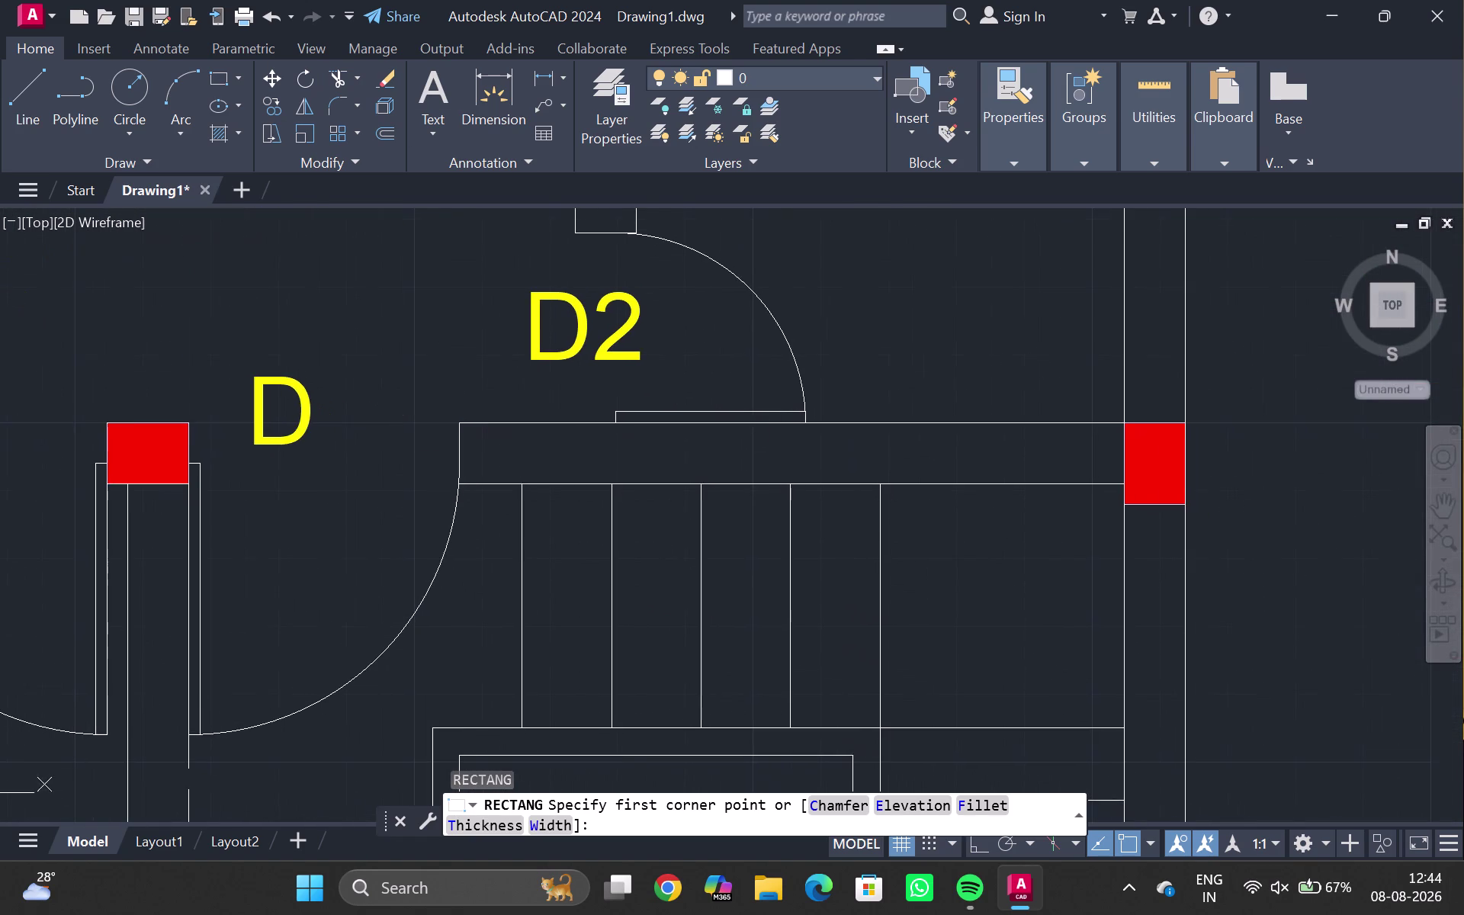
scroll(up, 3)
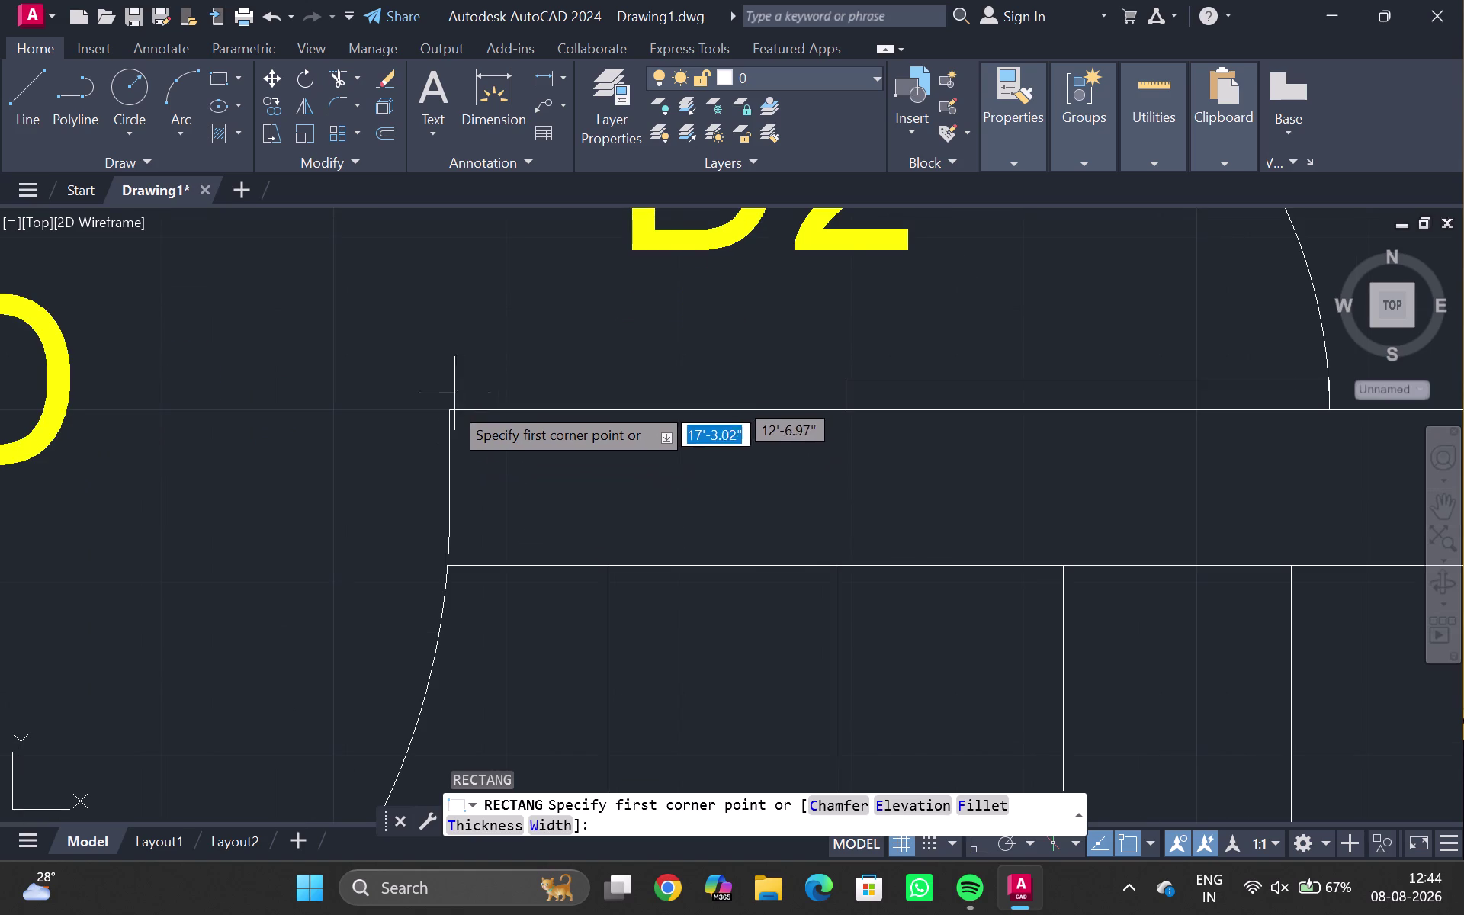
click(450, 431)
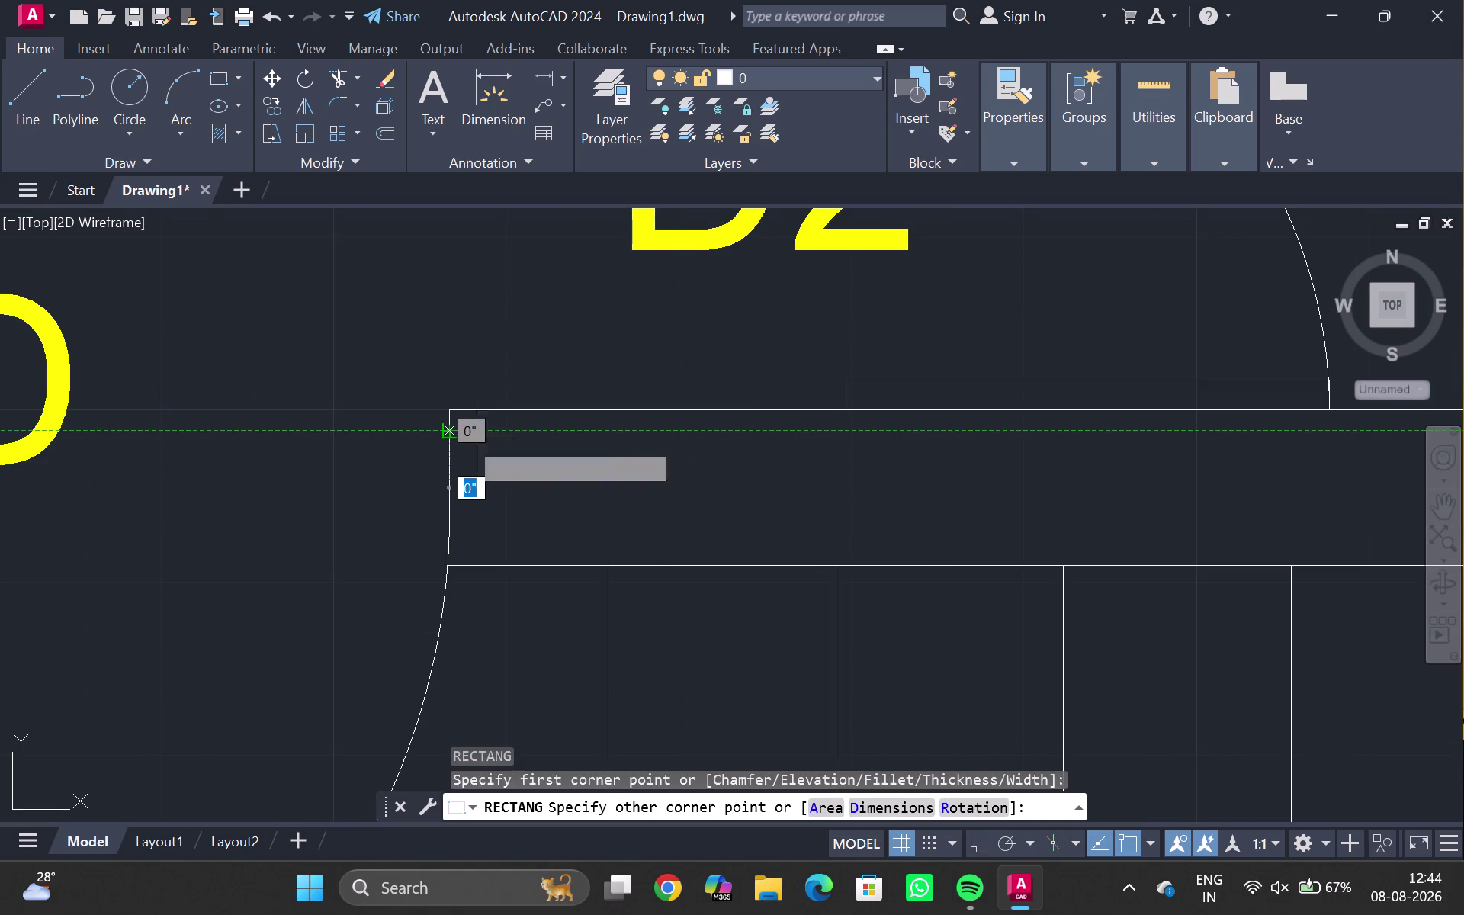
key(Escape)
key(Escape)
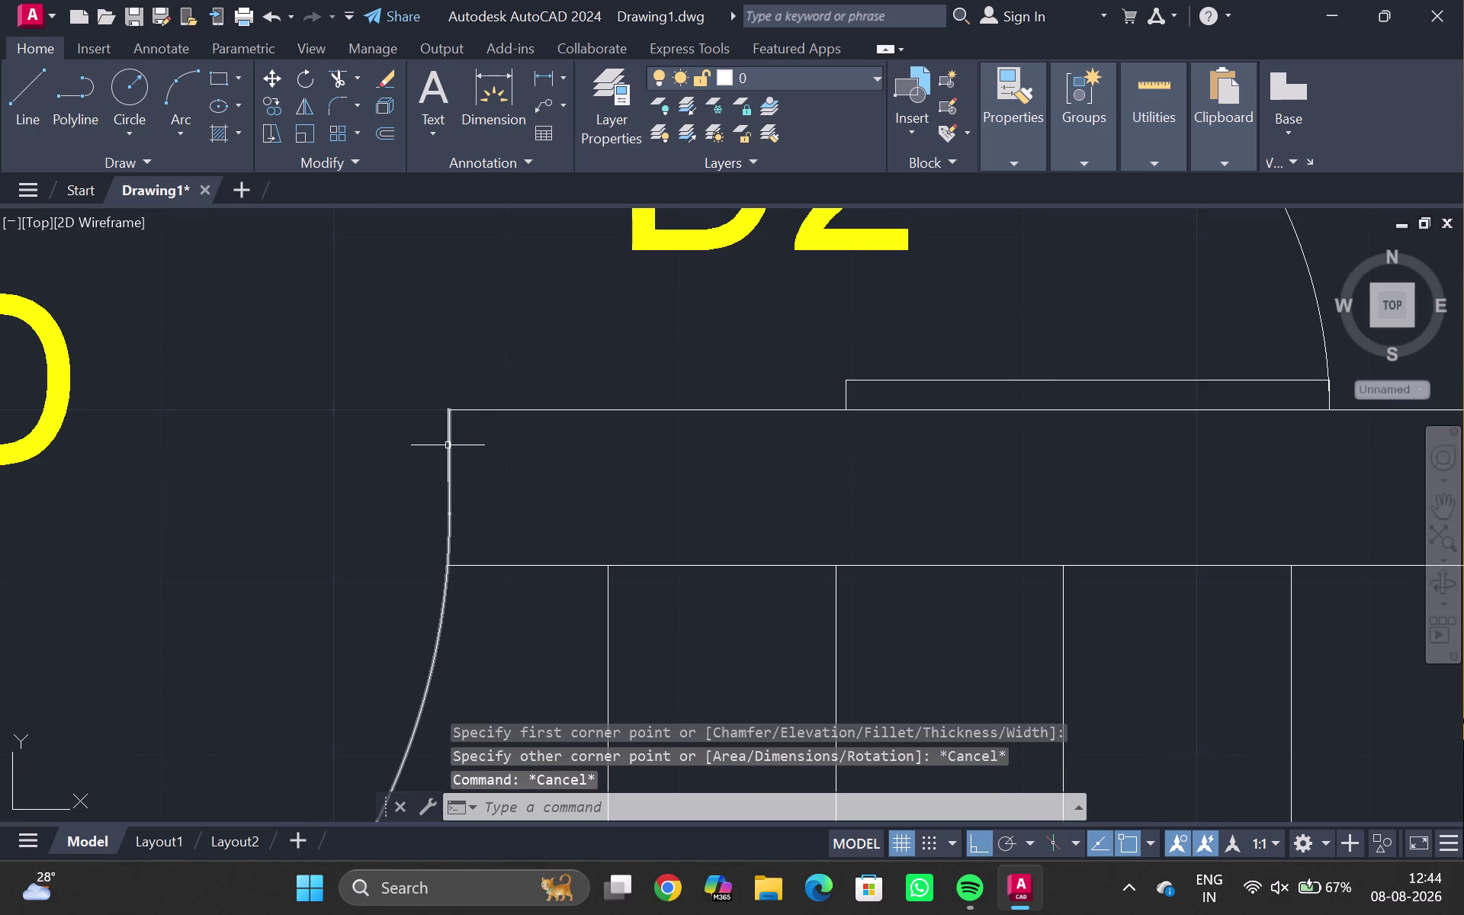
click(447, 445)
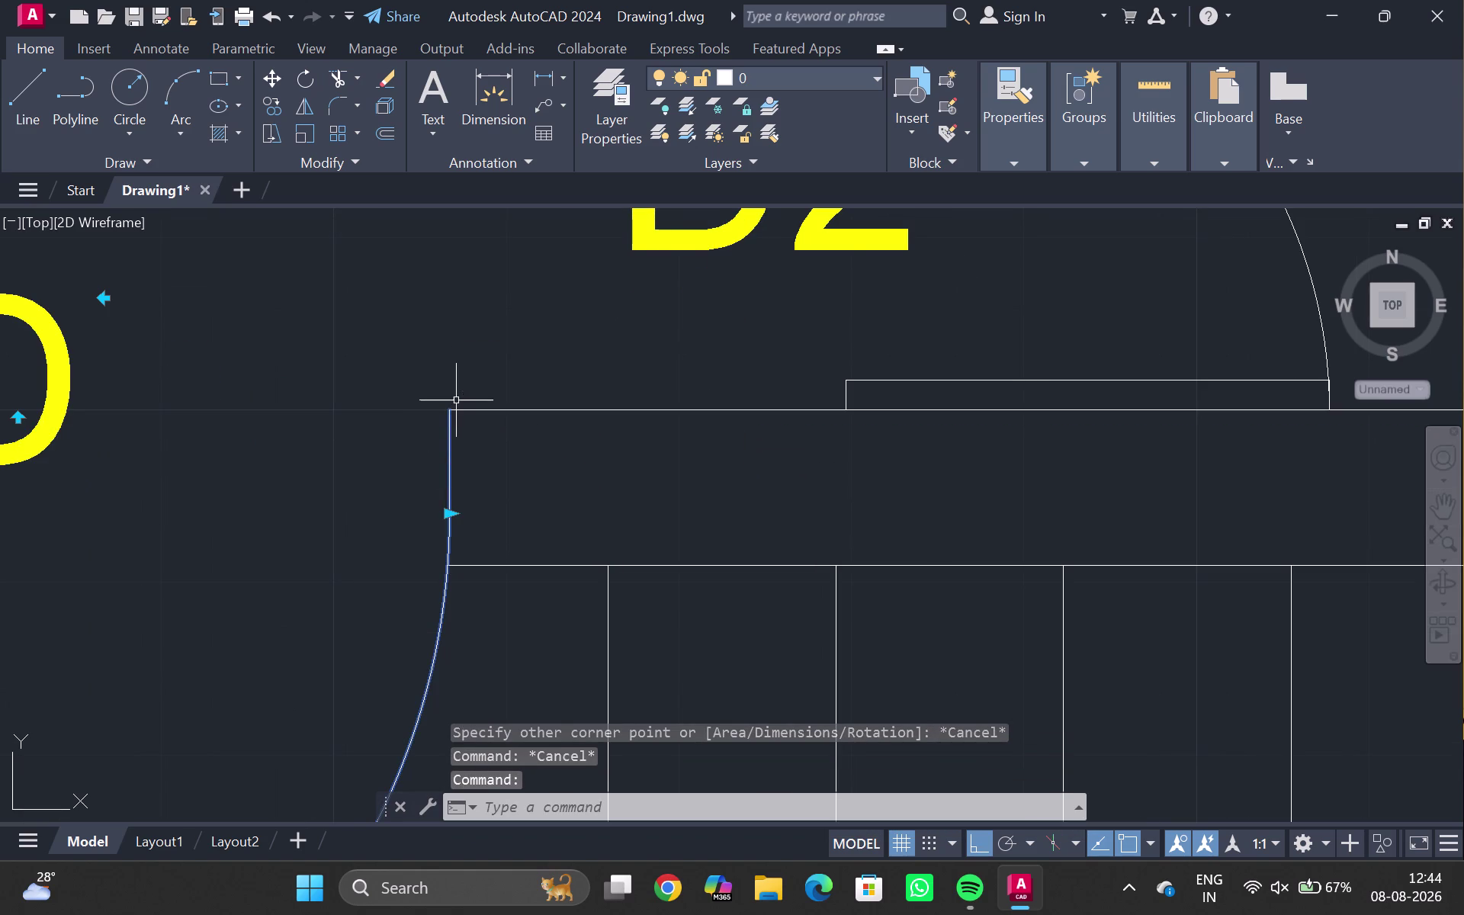
click(450, 508)
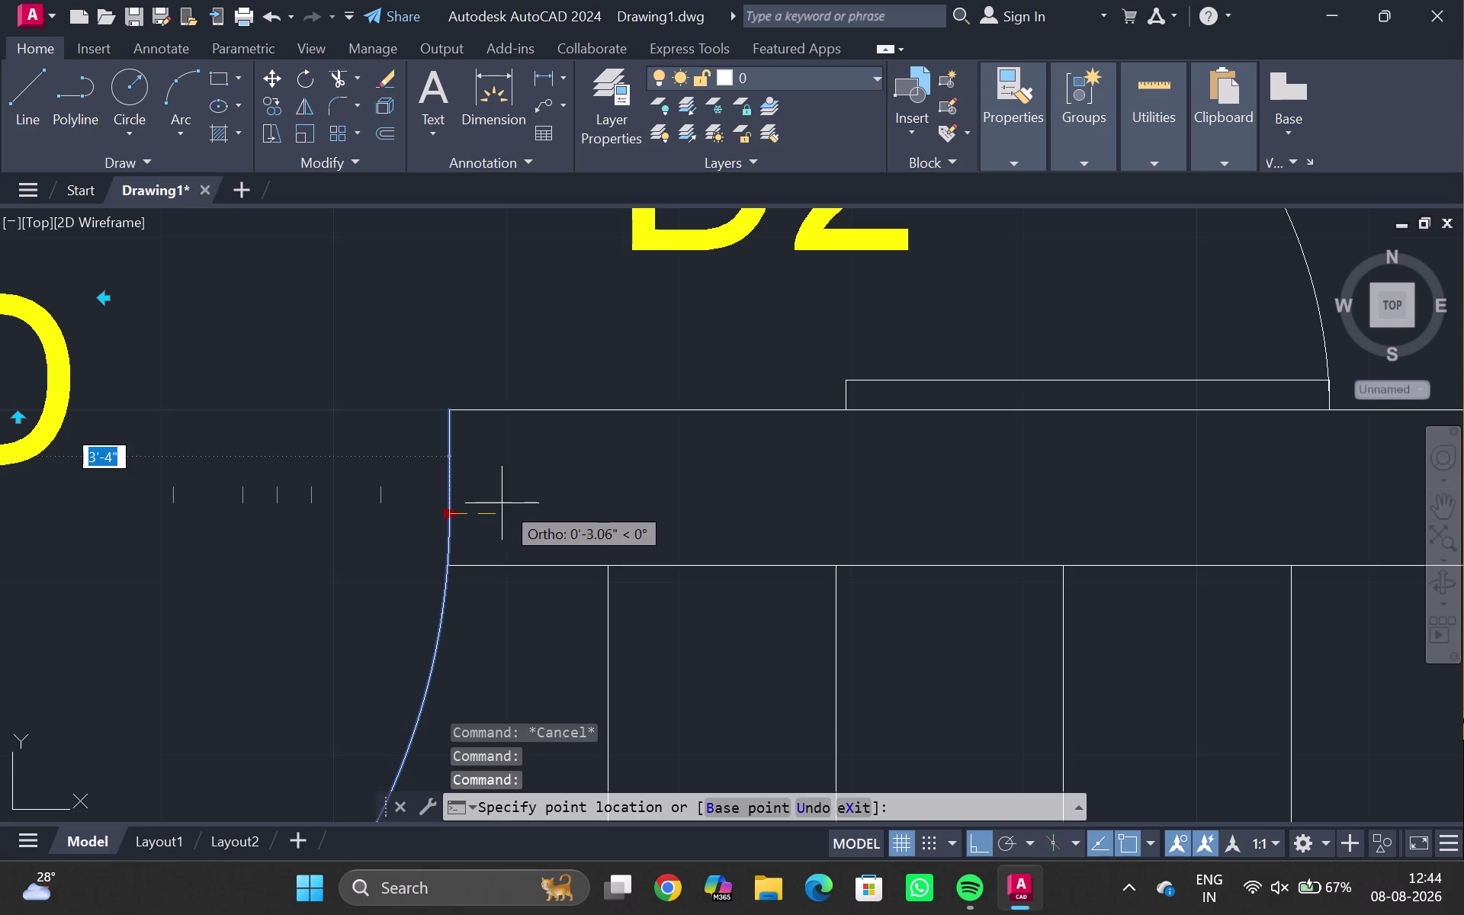
key(Escape)
scroll(down, 3)
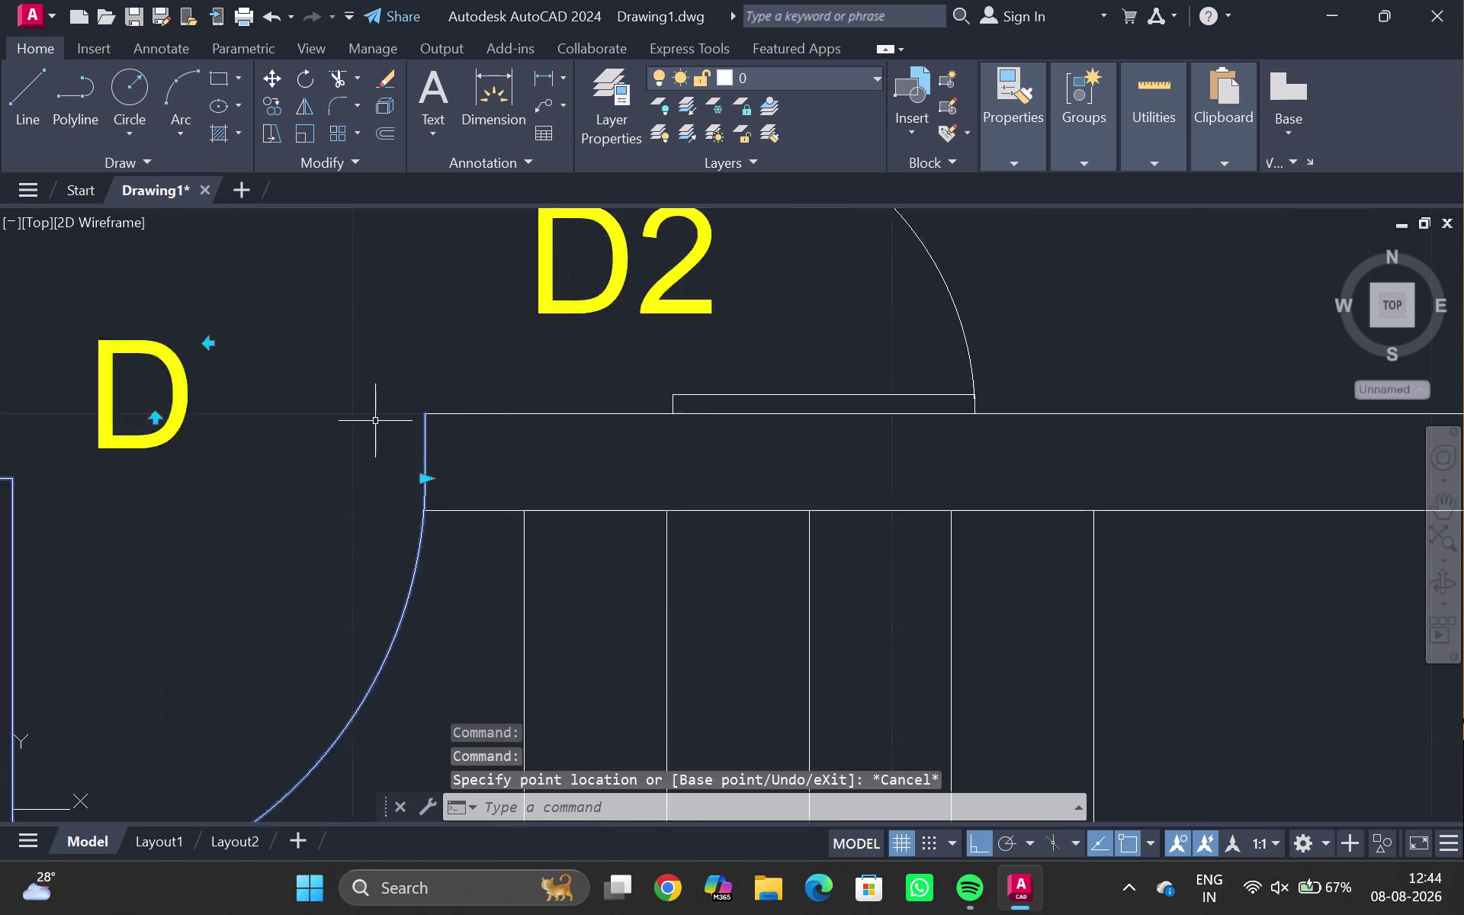
scroll(down, 3)
middle_drag(350, 413, 467, 348)
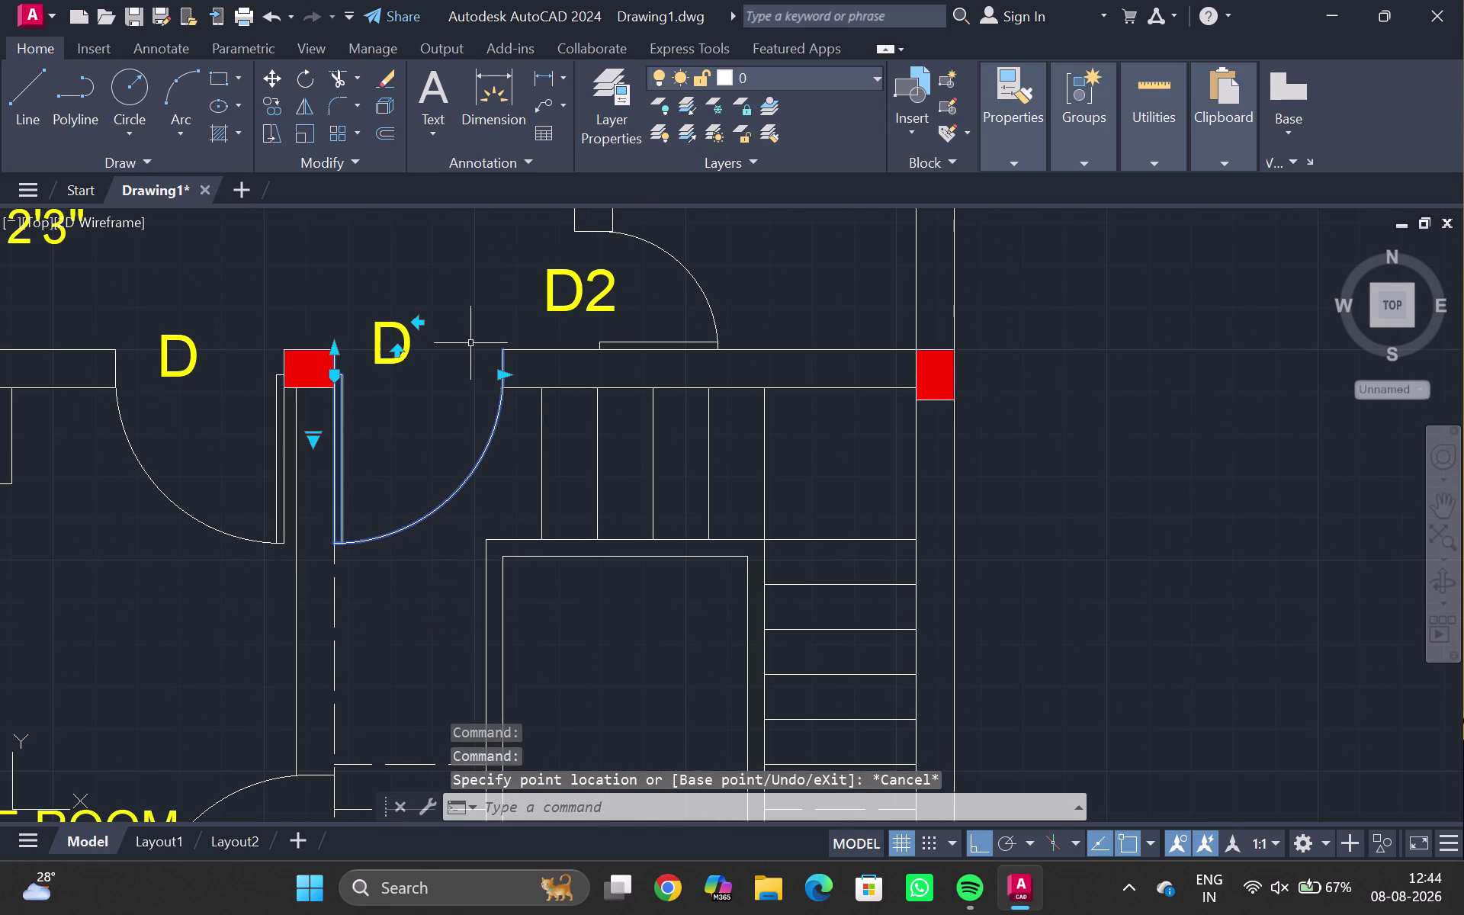
key(Escape)
scroll(down, 3)
scroll(down, 3)
middle_drag(491, 392, 488, 308)
scroll(up, 3)
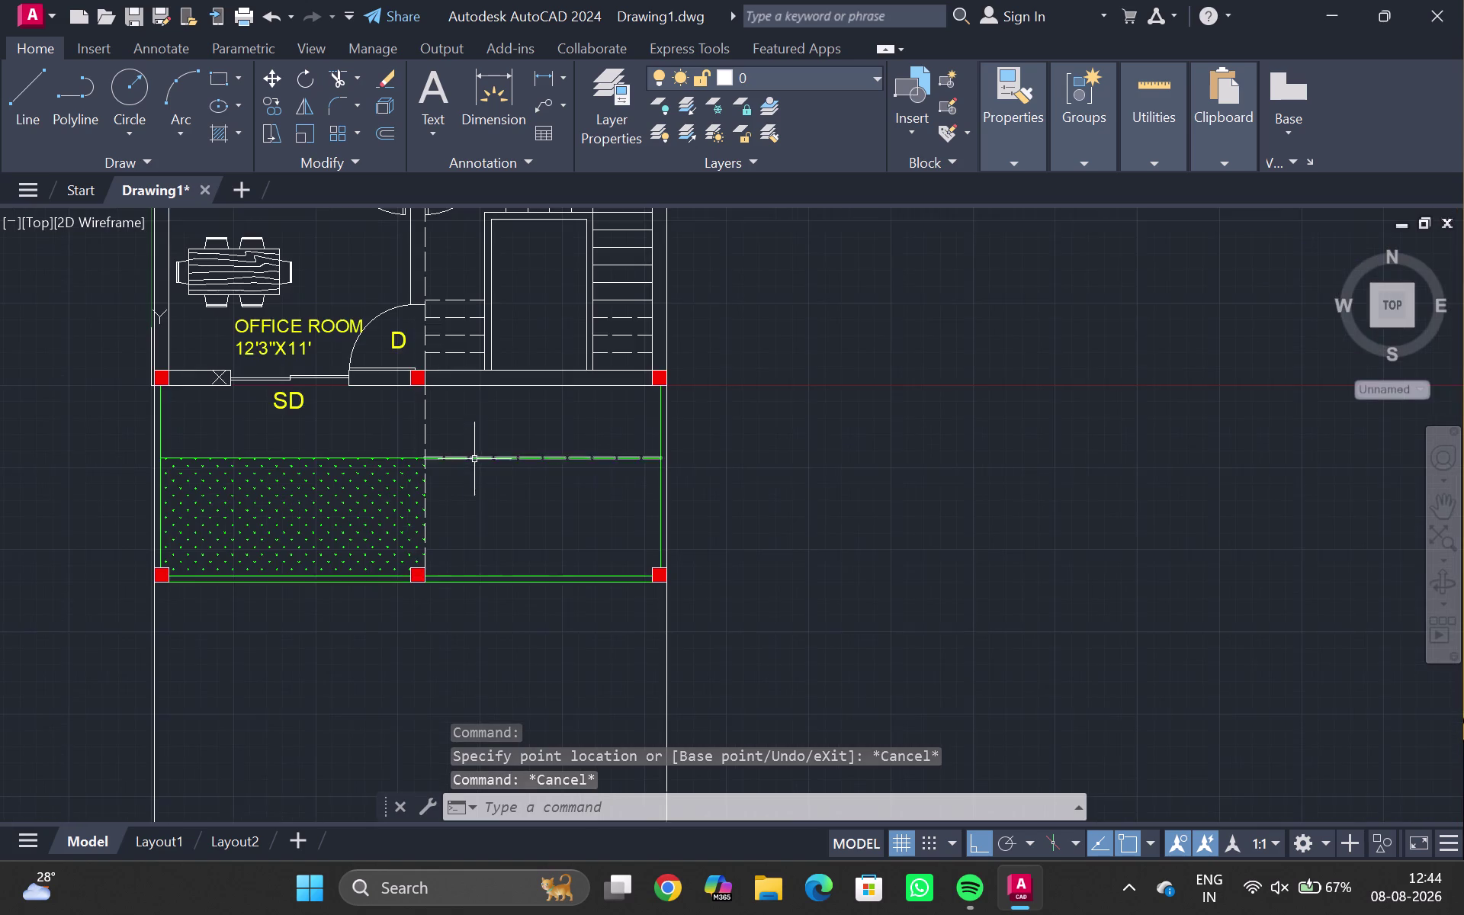
middle_drag(473, 465, 534, 170)
scroll(down, 3)
middle_drag(548, 562, 546, 426)
scroll(up, 3)
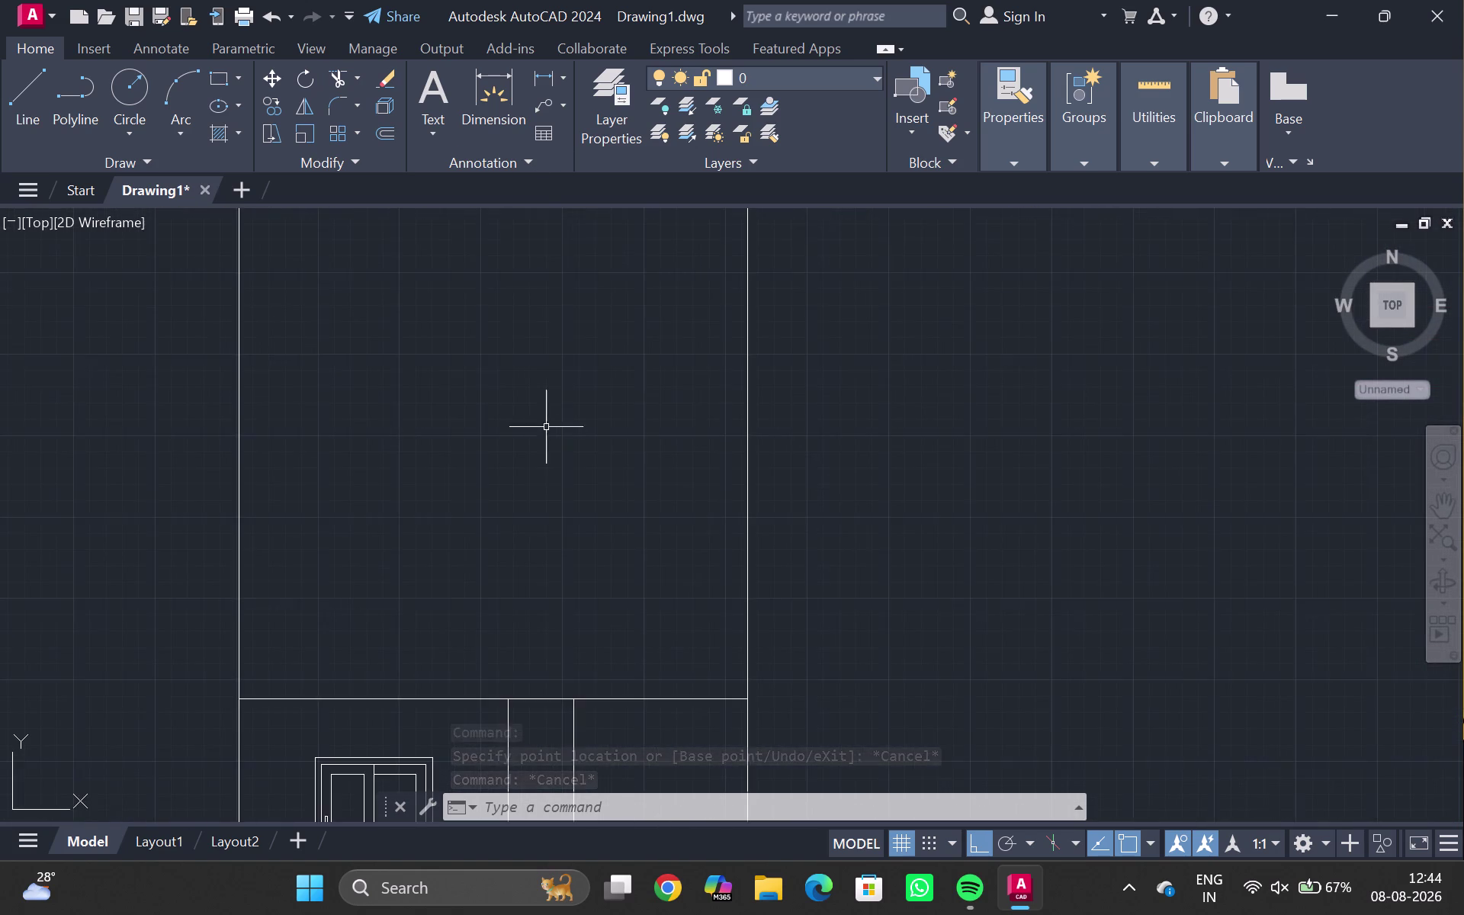
scroll(down, 3)
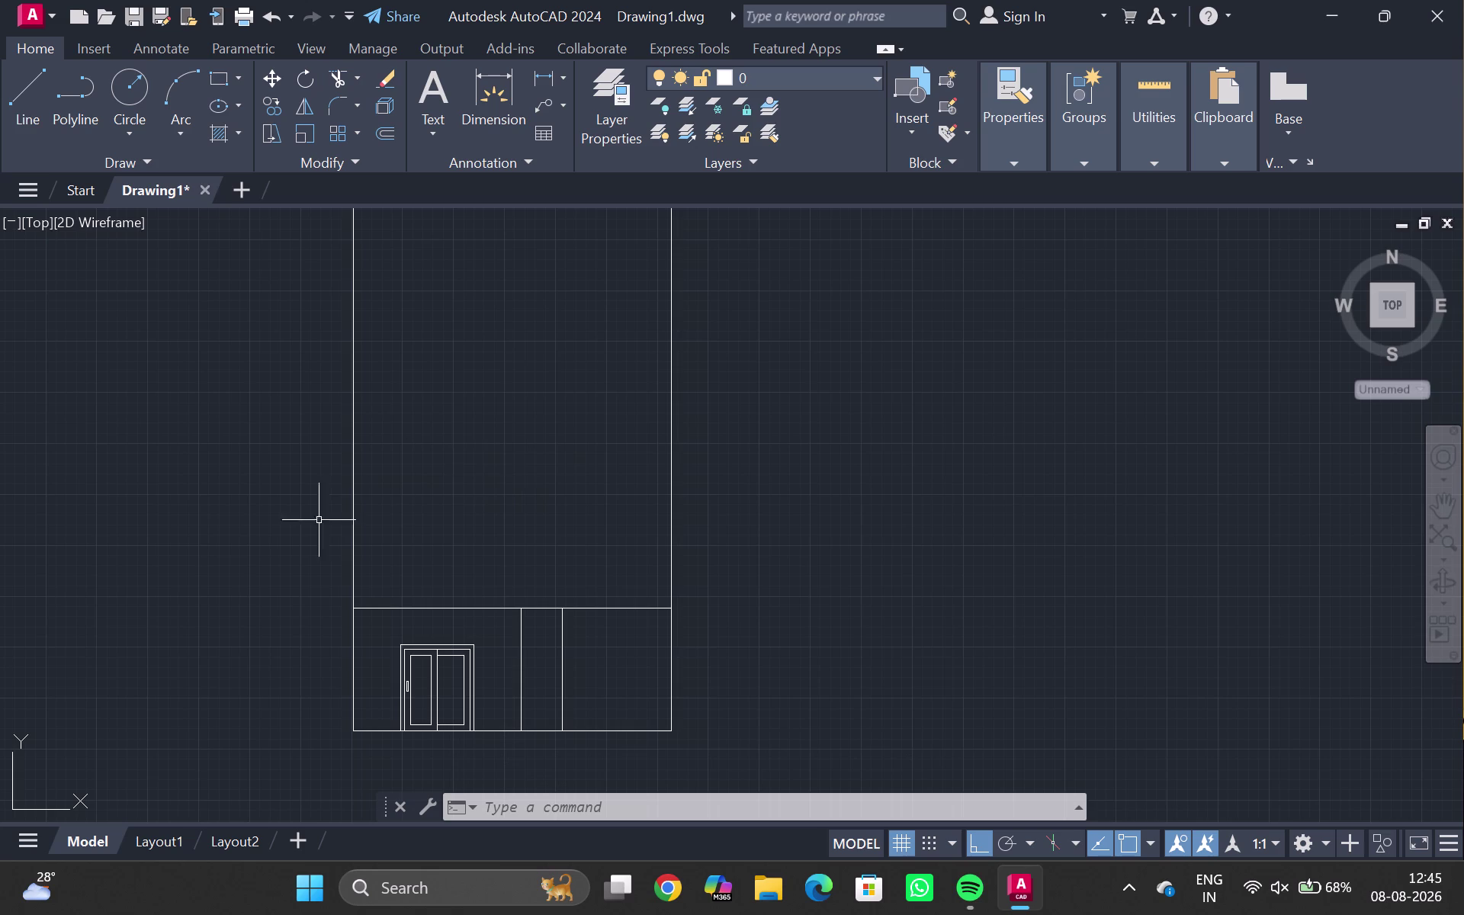
scroll(down, 3)
middle_drag(823, 346, 574, 392)
scroll(down, 3)
middle_drag(671, 353, 560, 461)
scroll(up, 3)
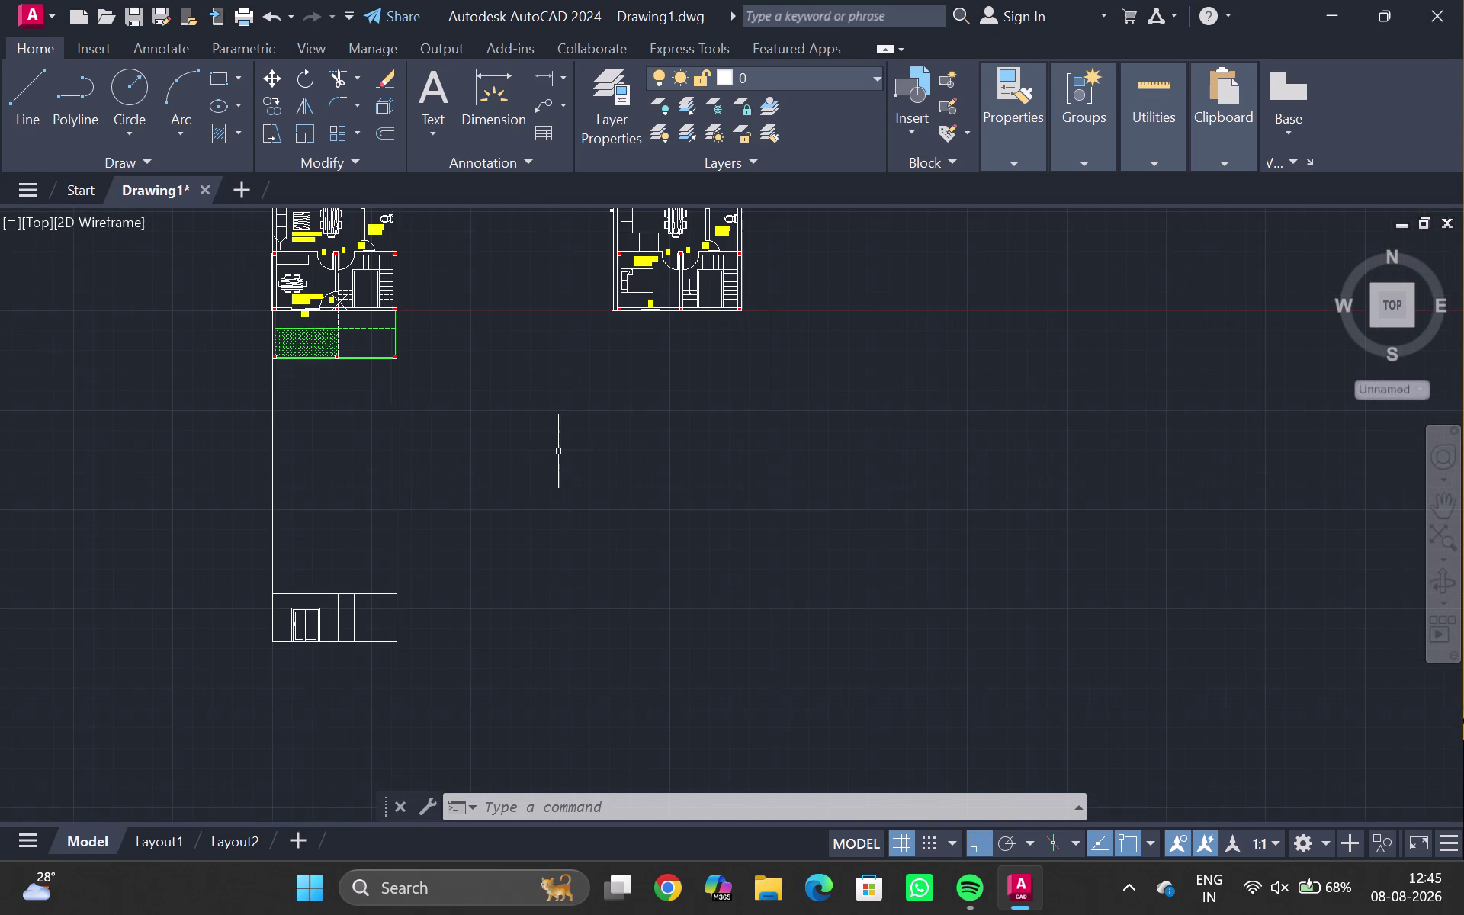
Draw a 3' by 7' rectangle beside the wall elevation with REC.
text(REC)
key(Return)
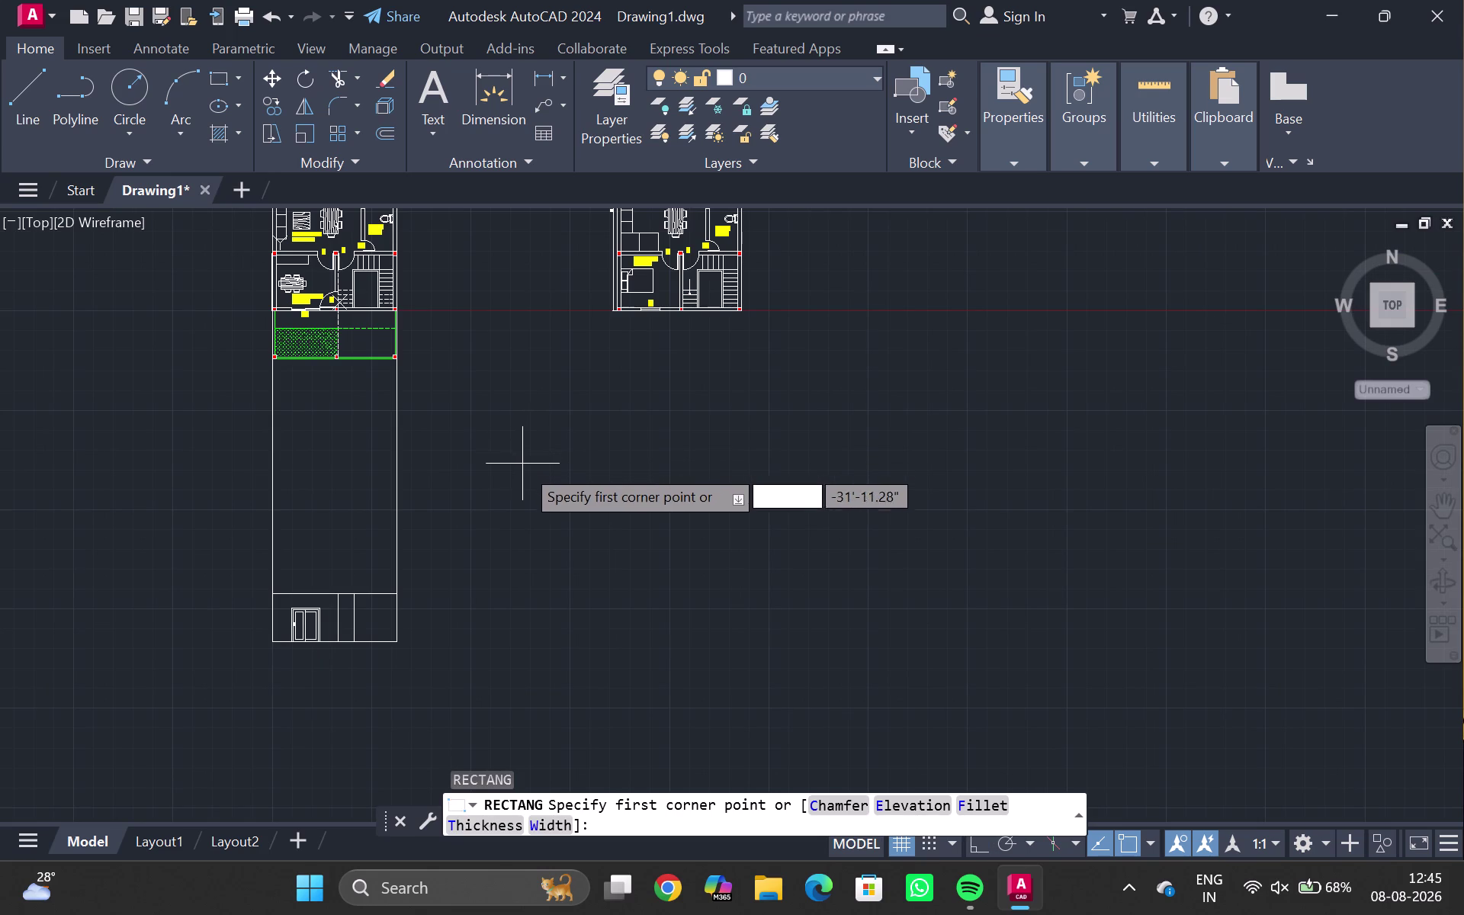
click(531, 476)
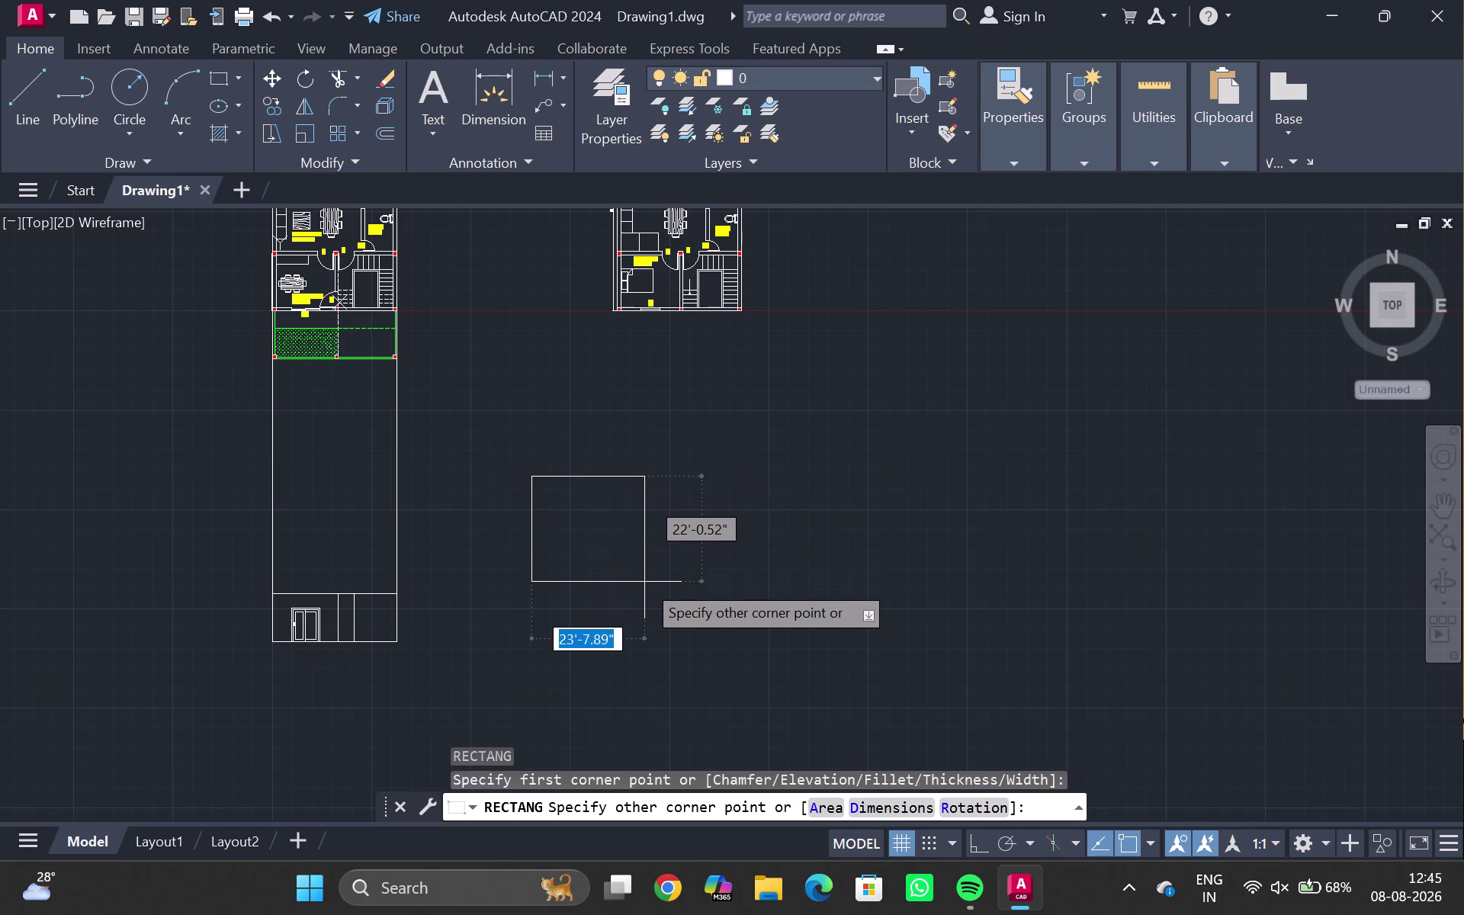
text(3')
key(comma)
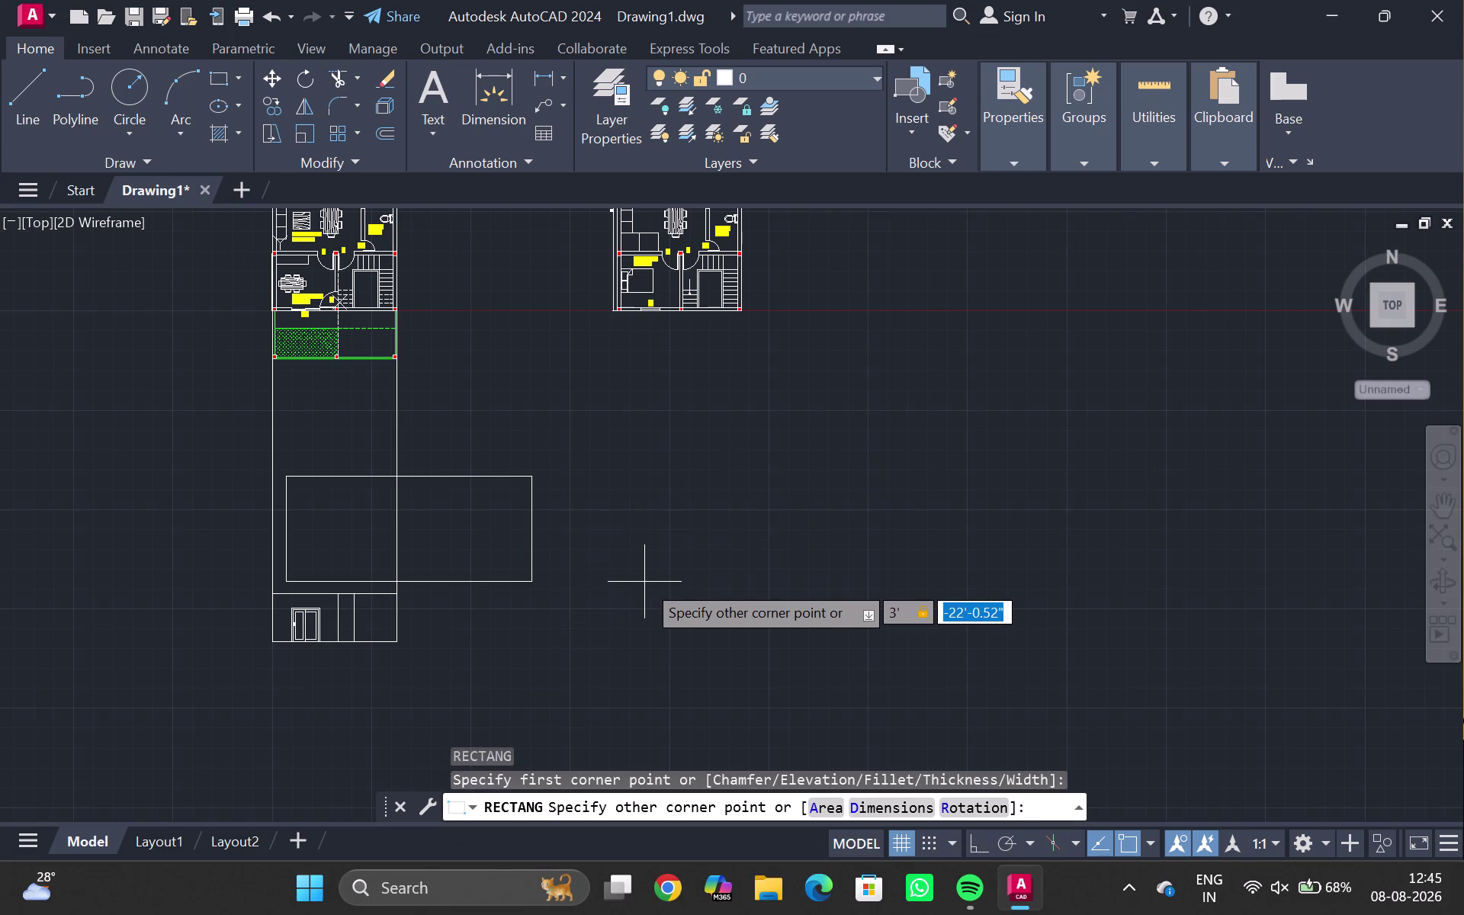
key(7)
key(apostrophe)
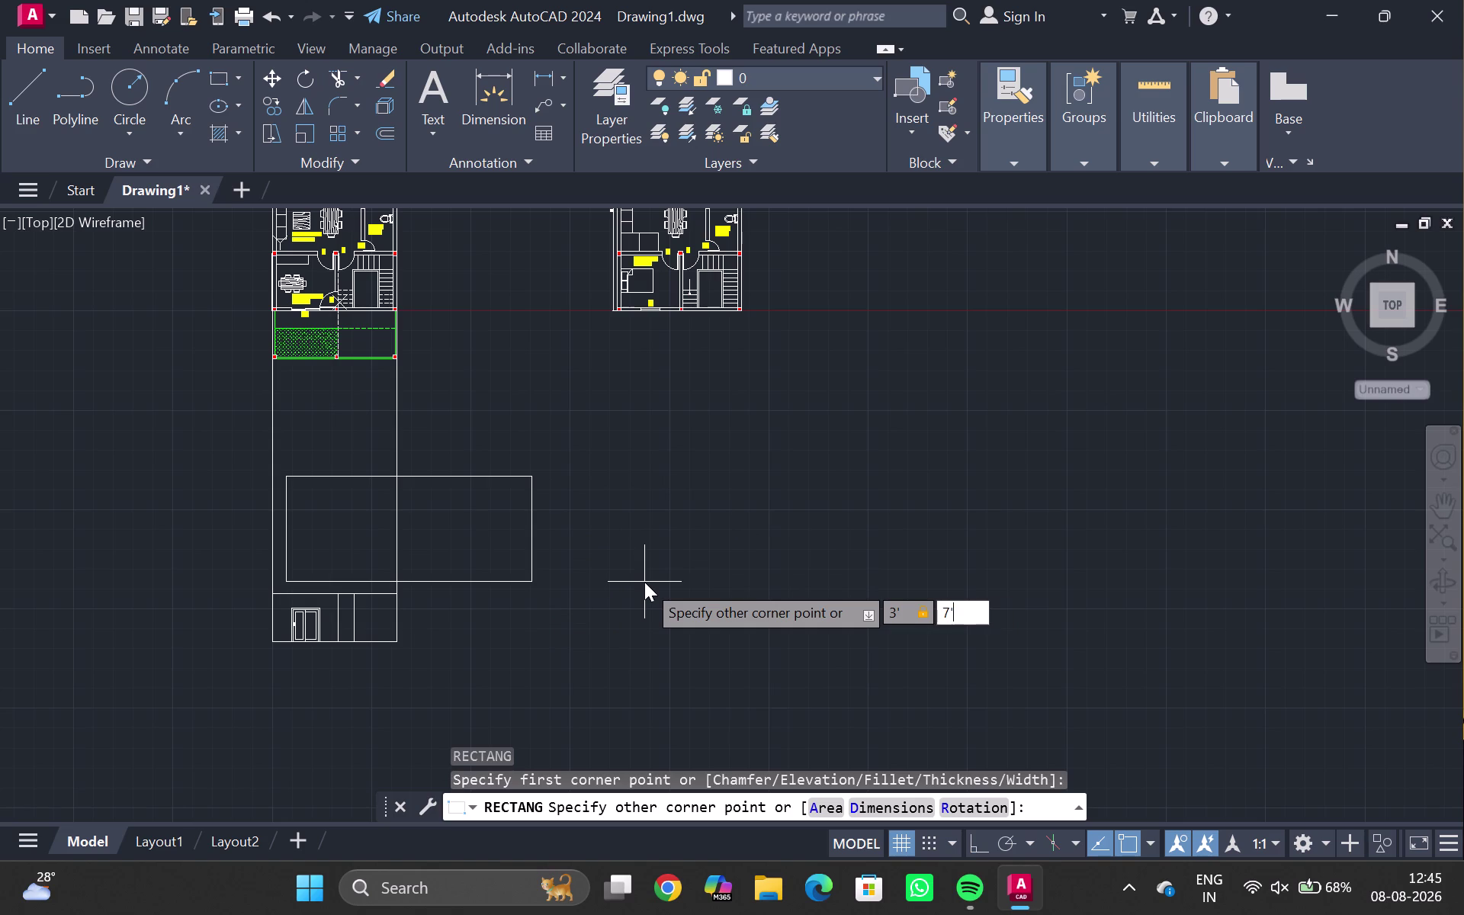
key(Return)
Zoom in on the new door rectangle and select it.
scroll(up, 3)
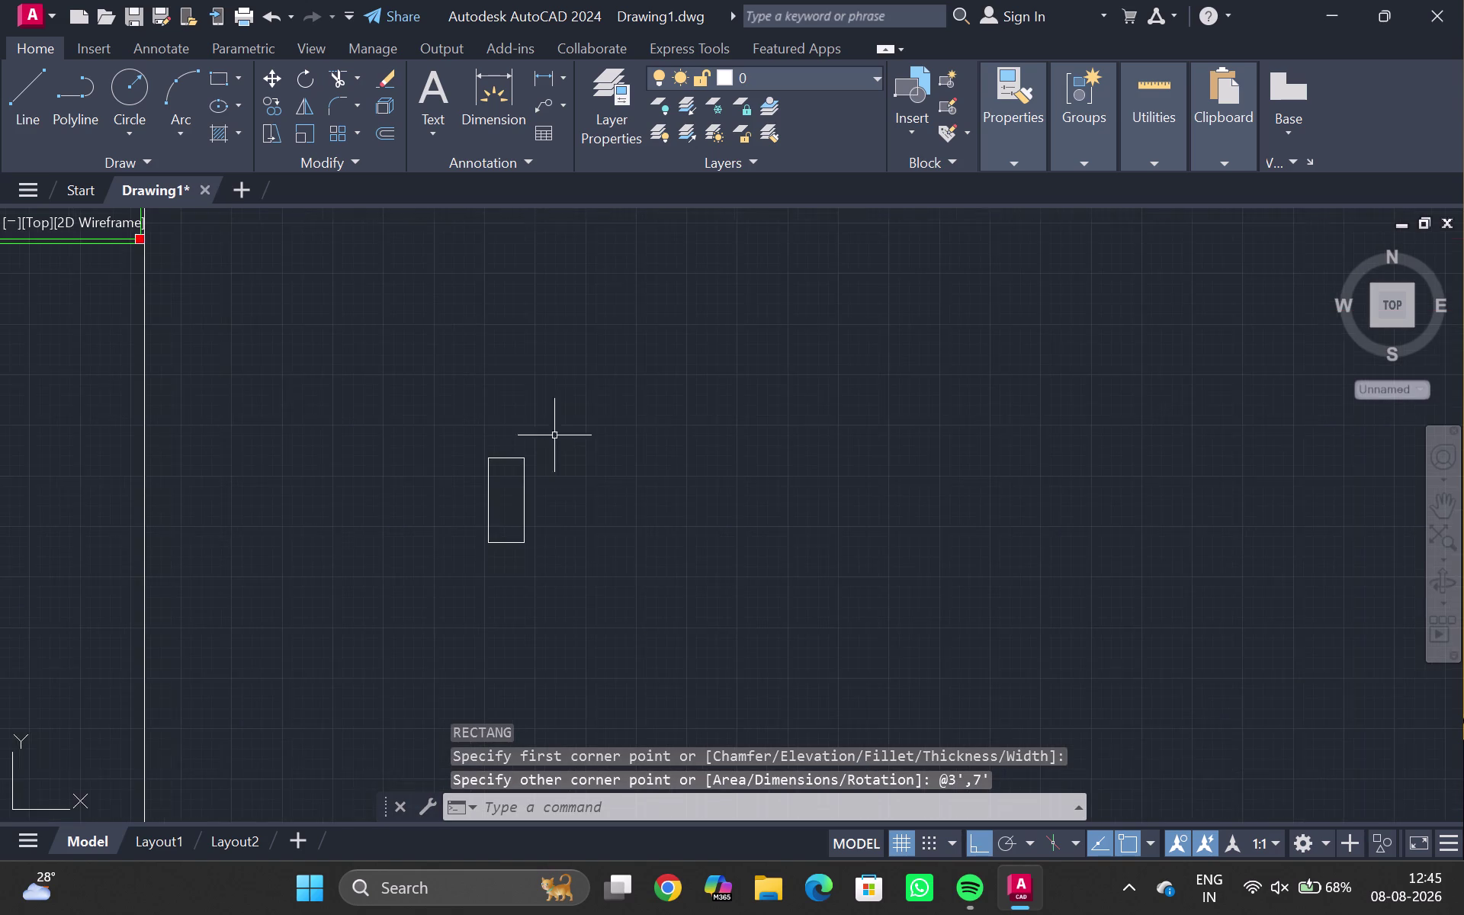
middle_drag(542, 442, 551, 289)
scroll(up, 3)
scroll(up, 3)
middle_drag(493, 347, 494, 475)
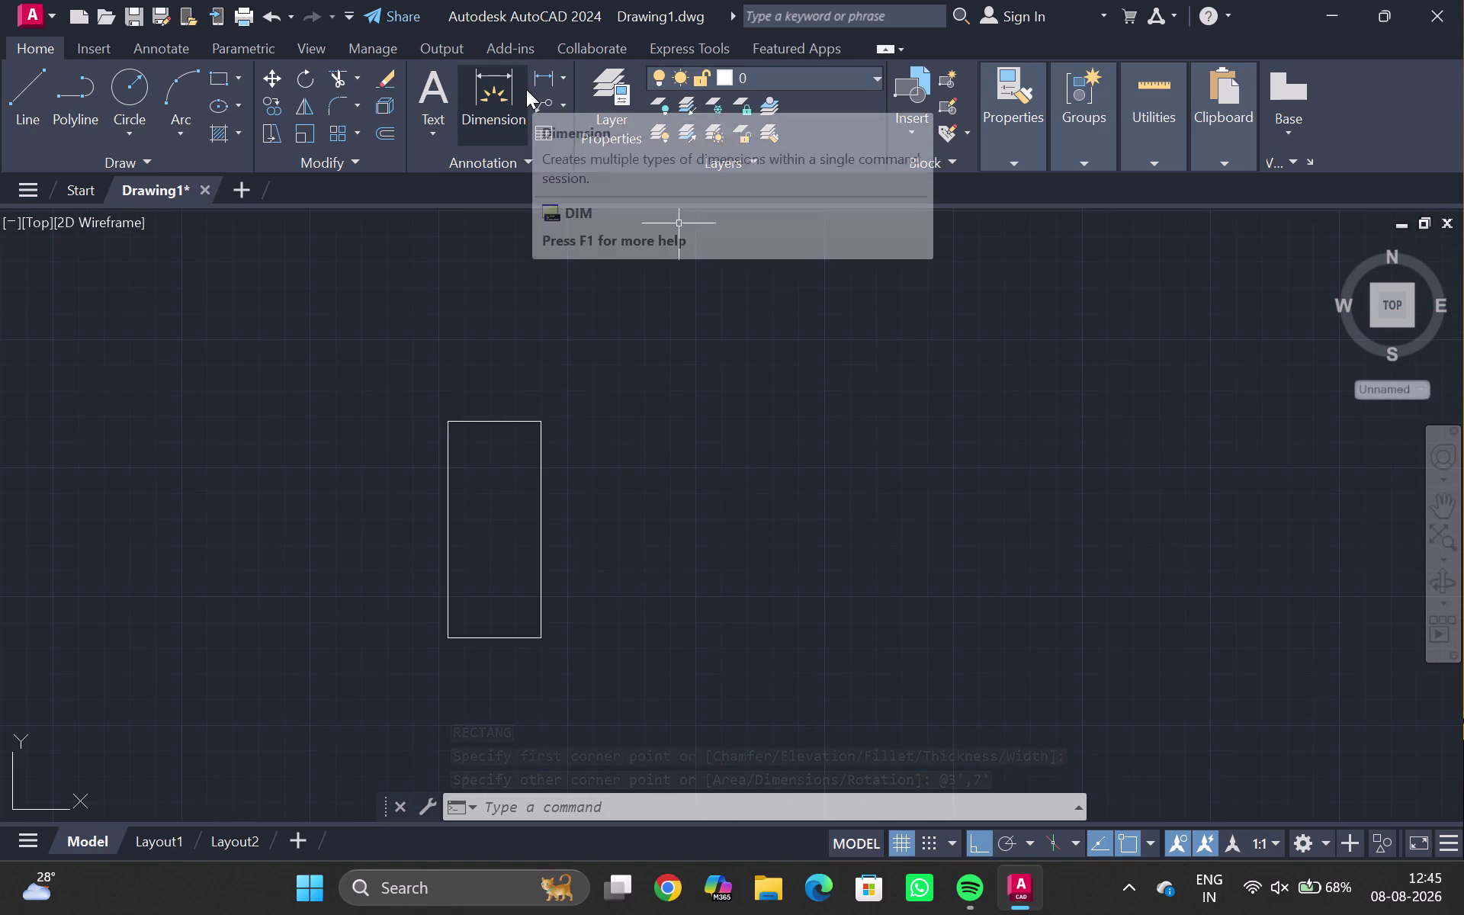
scroll(up, 3)
click(447, 473)
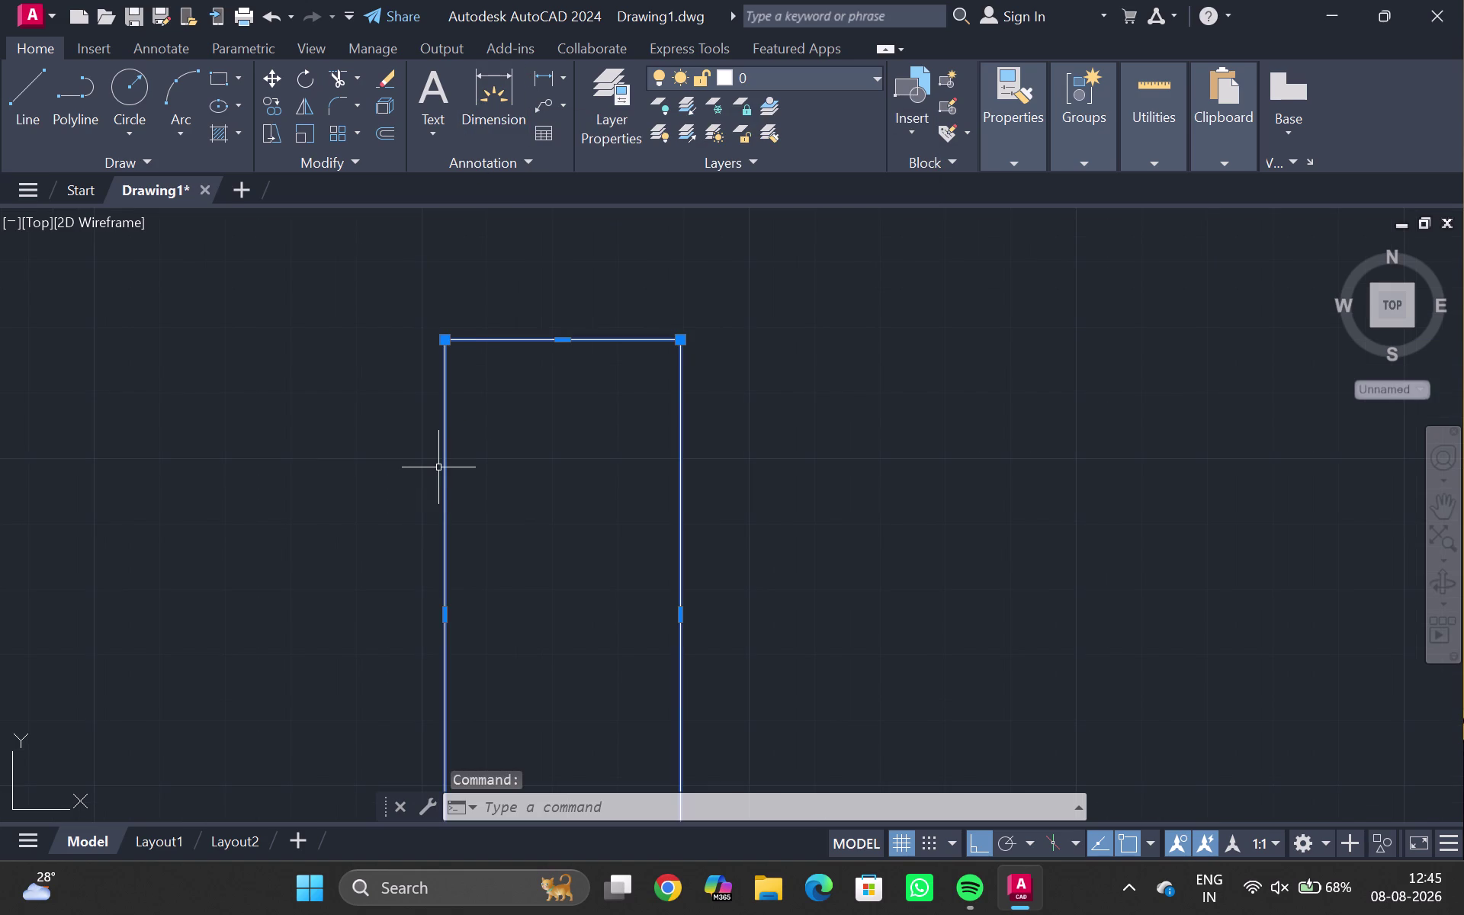
Explode the rectangle and offset its left, top and right edges 2.5" inward.
key(x)
key(Return)
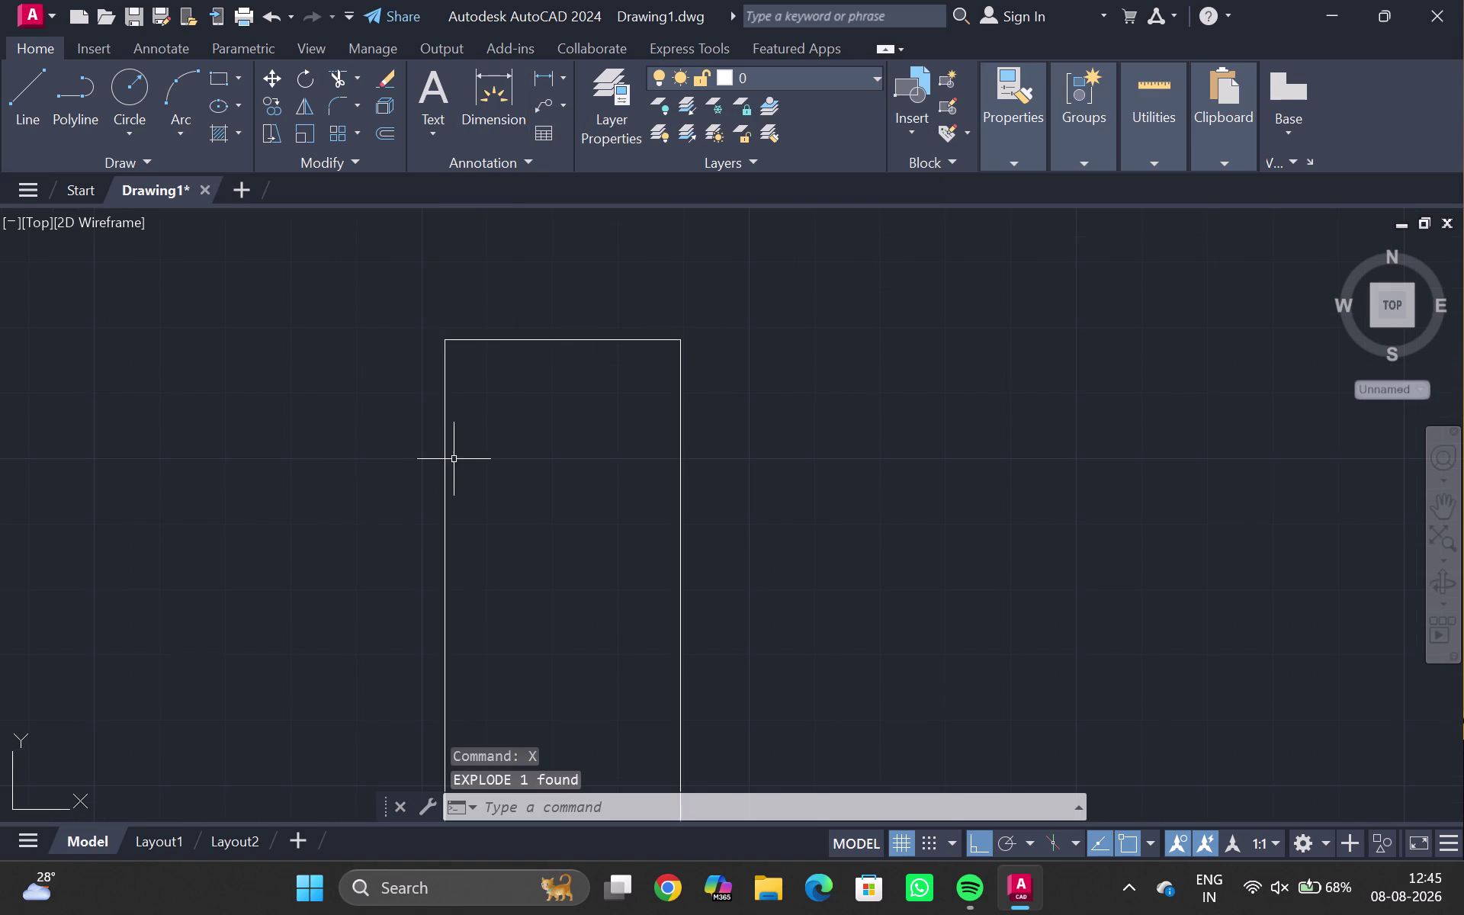
click(446, 455)
key(o)
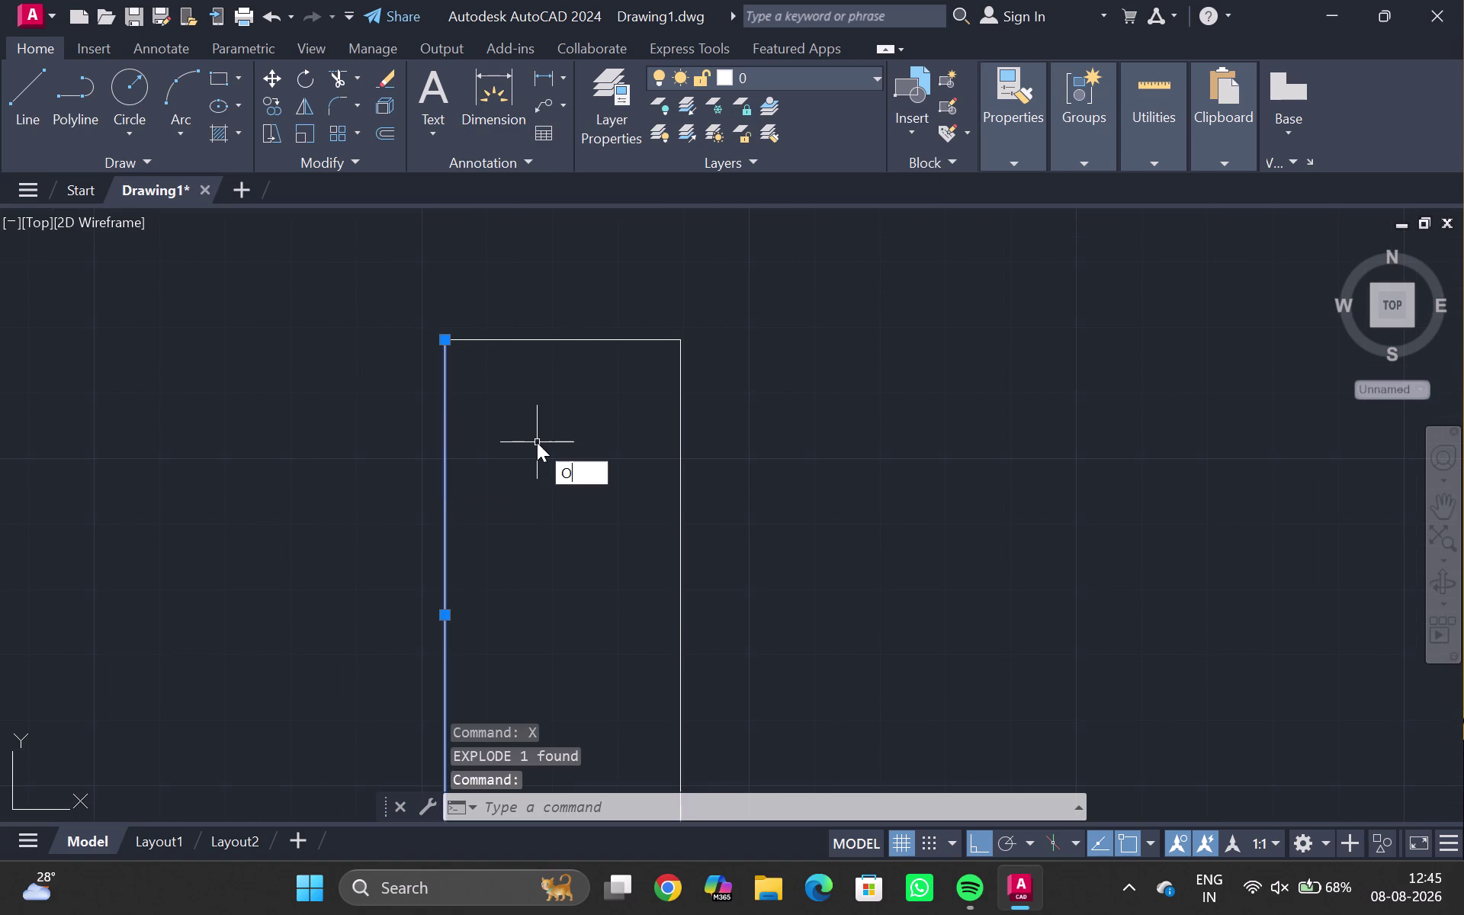
key(Return)
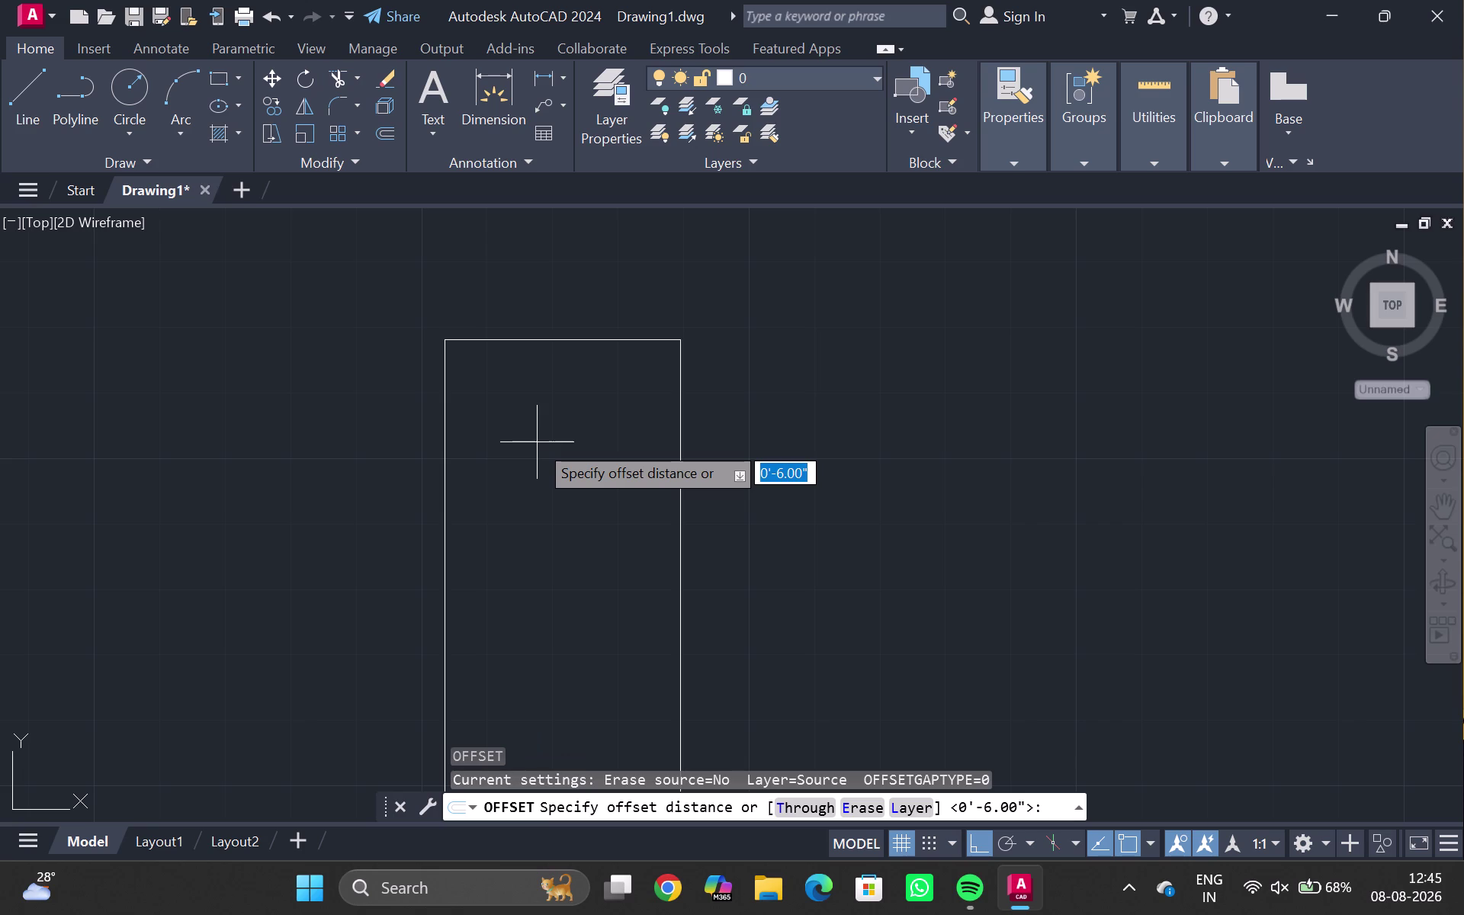
key(2)
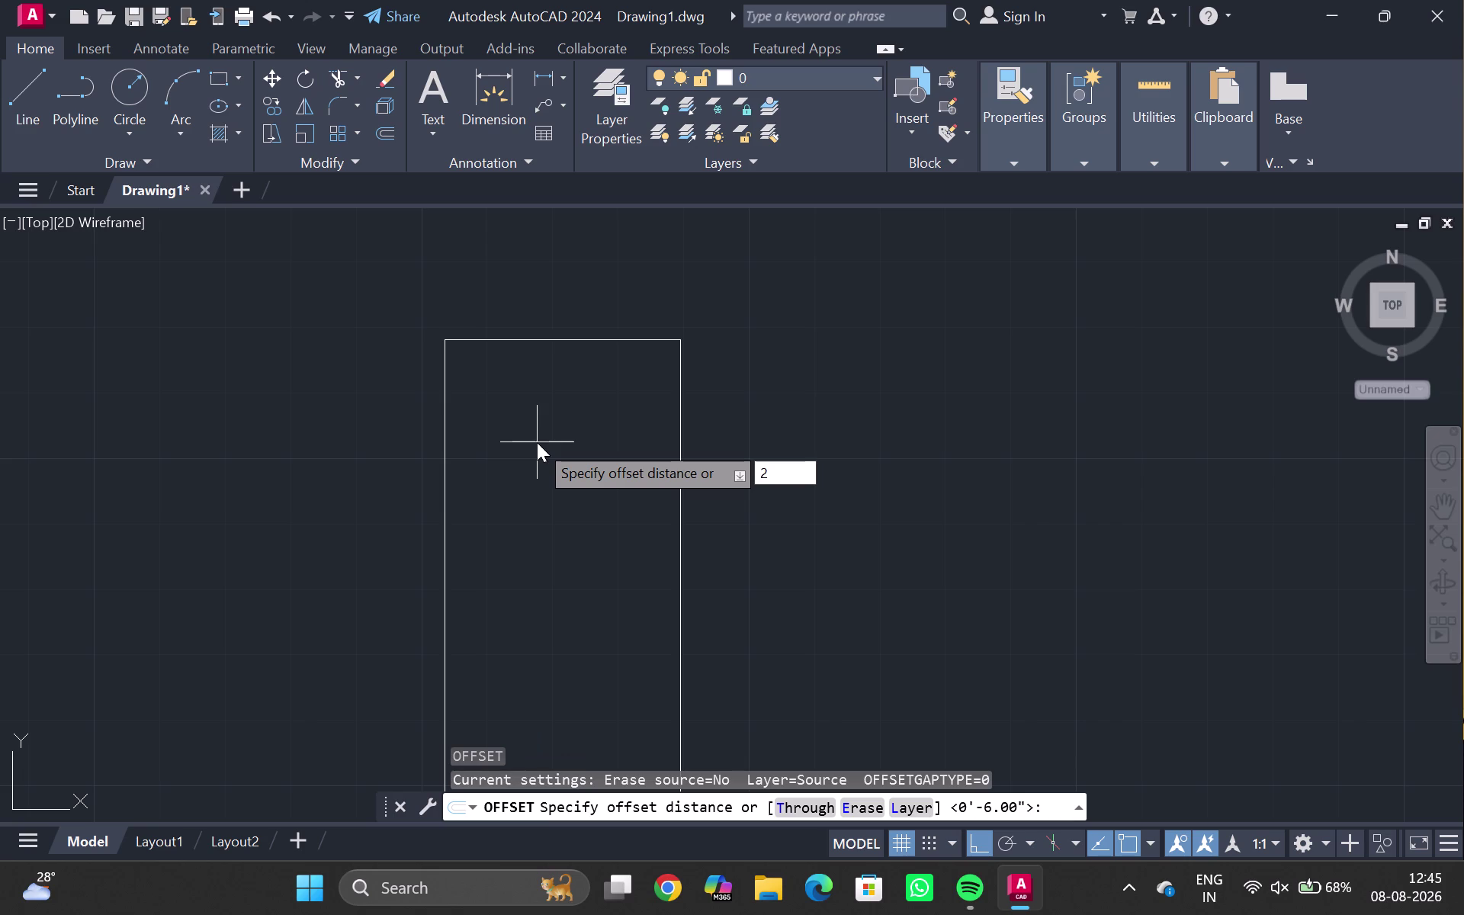
text(.5")
key(Return)
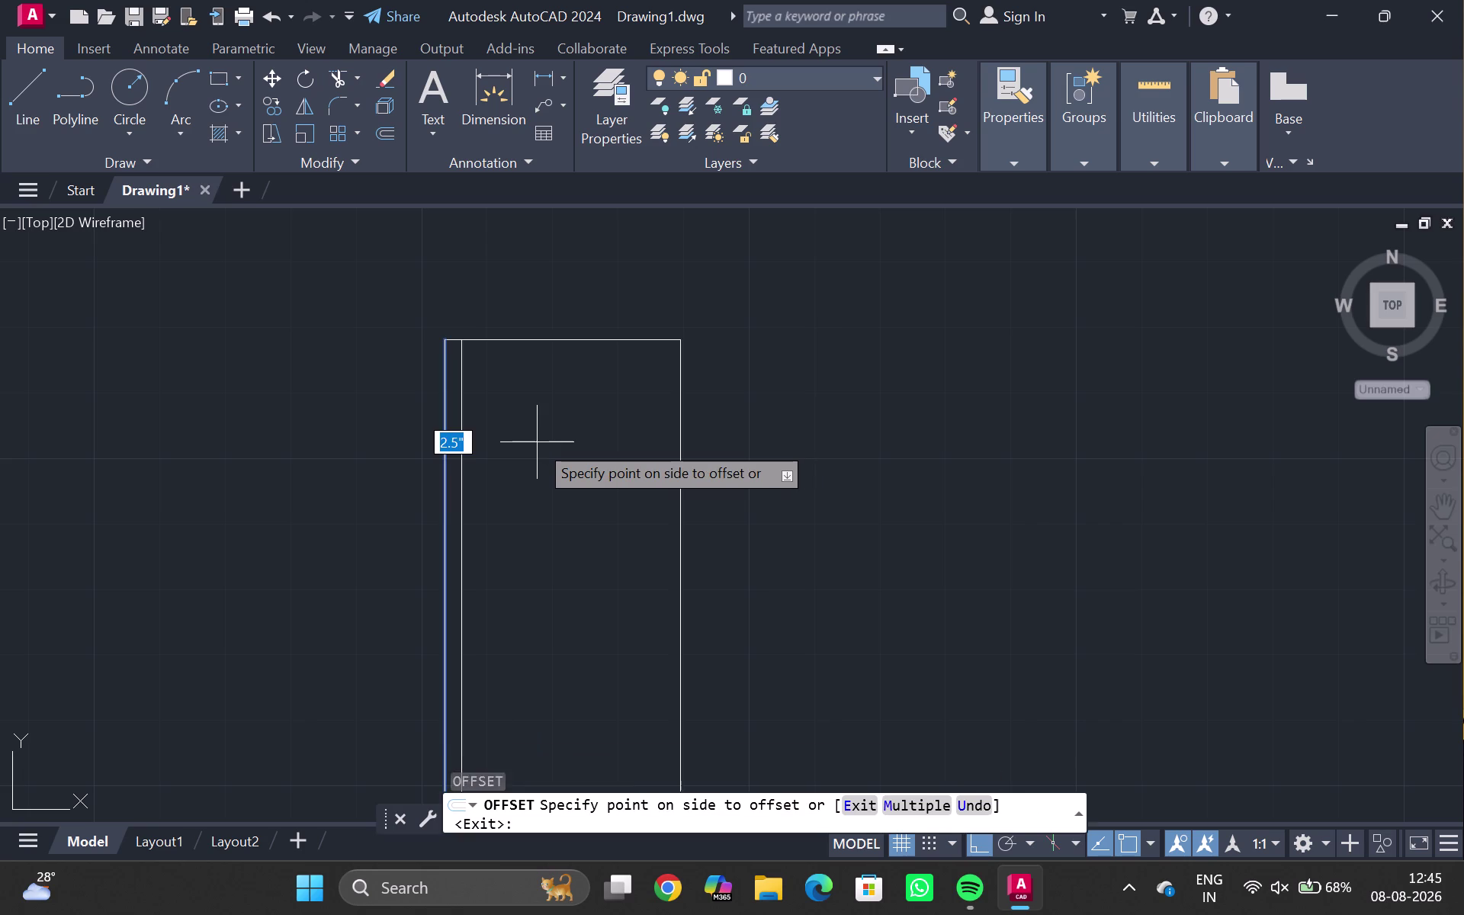
click(536, 442)
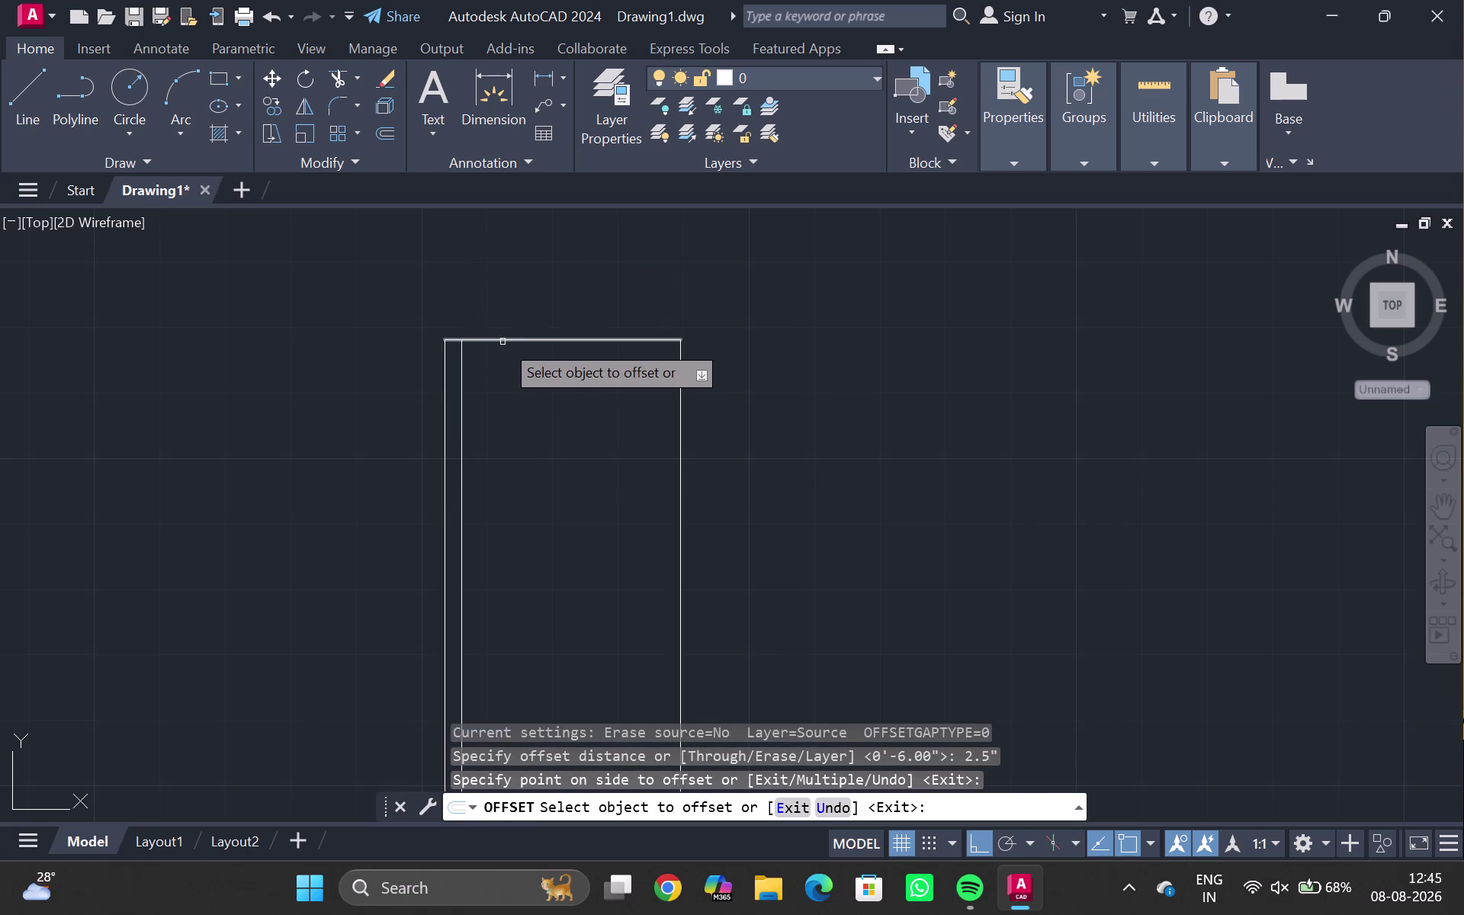
click(504, 341)
click(508, 380)
click(679, 415)
click(627, 417)
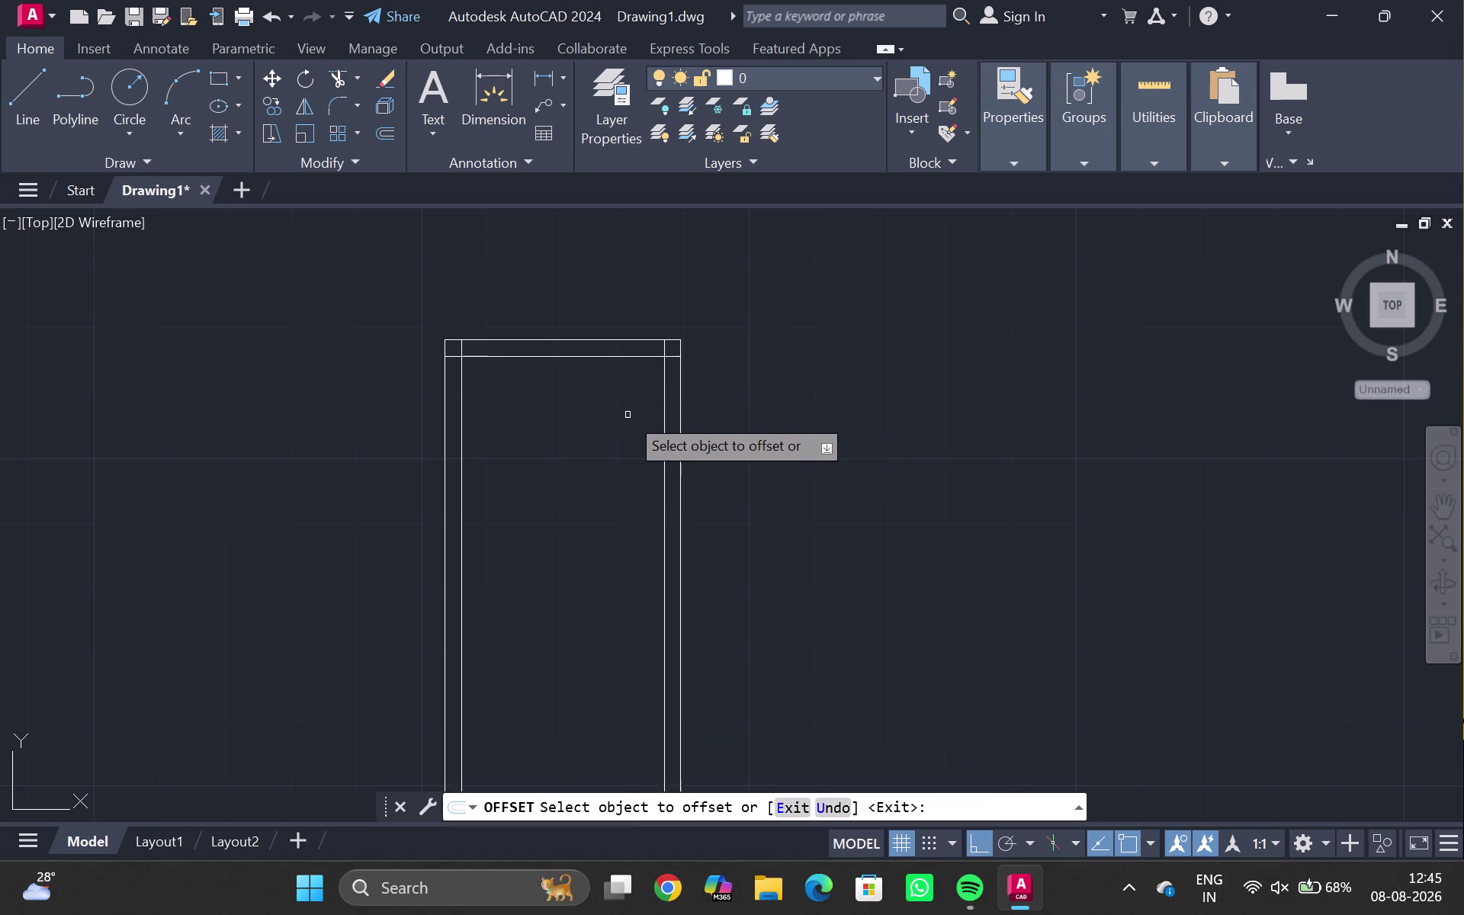
key(Escape)
Start trimming the top frame corners, undoing one unwanted trim.
text(TR)
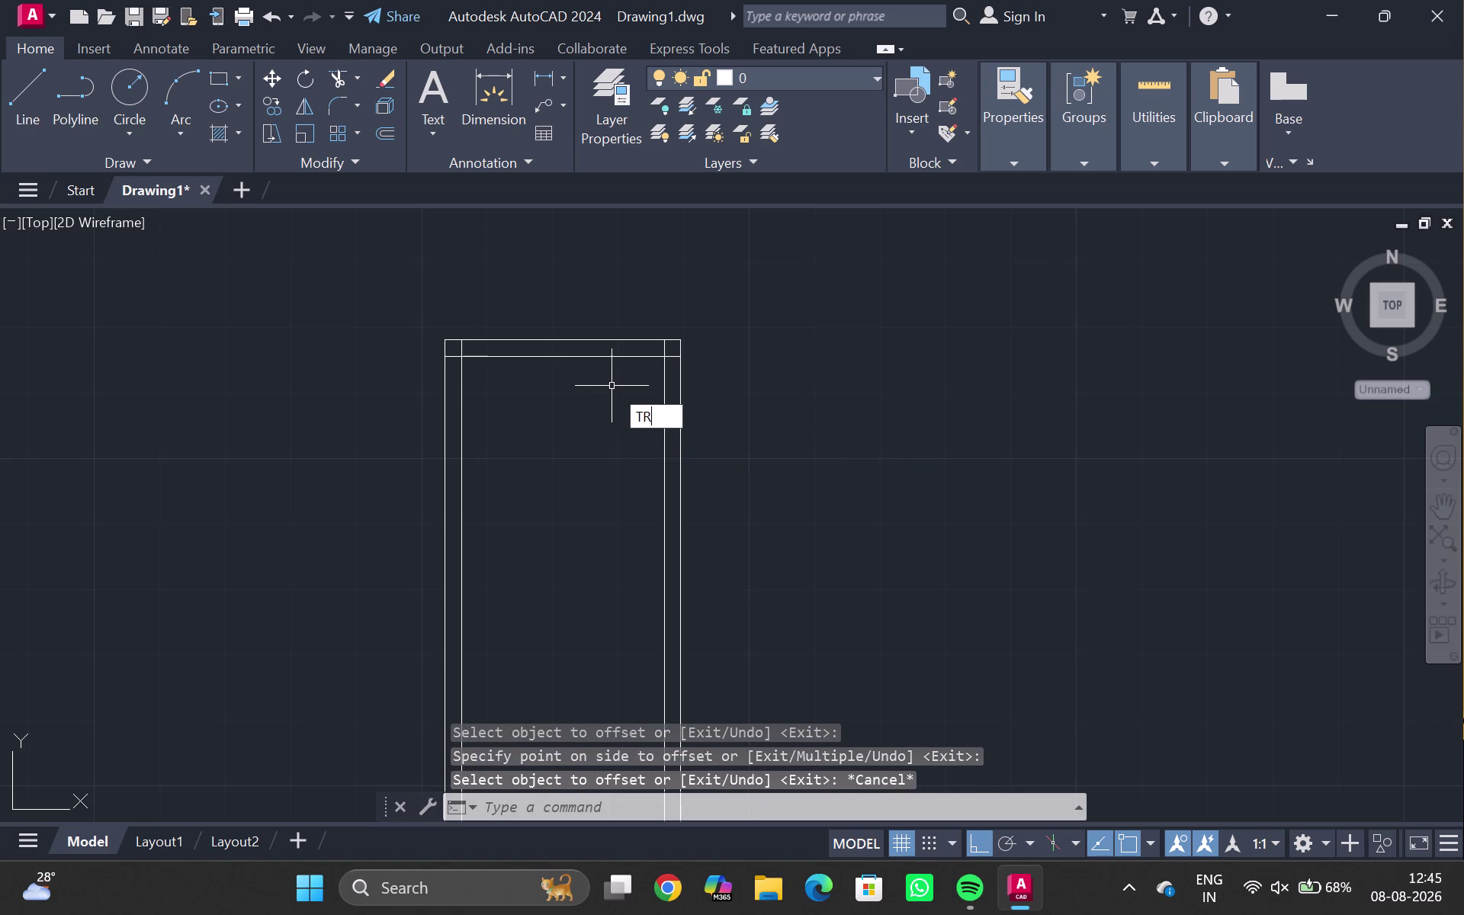
key(Return)
scroll(up, 3)
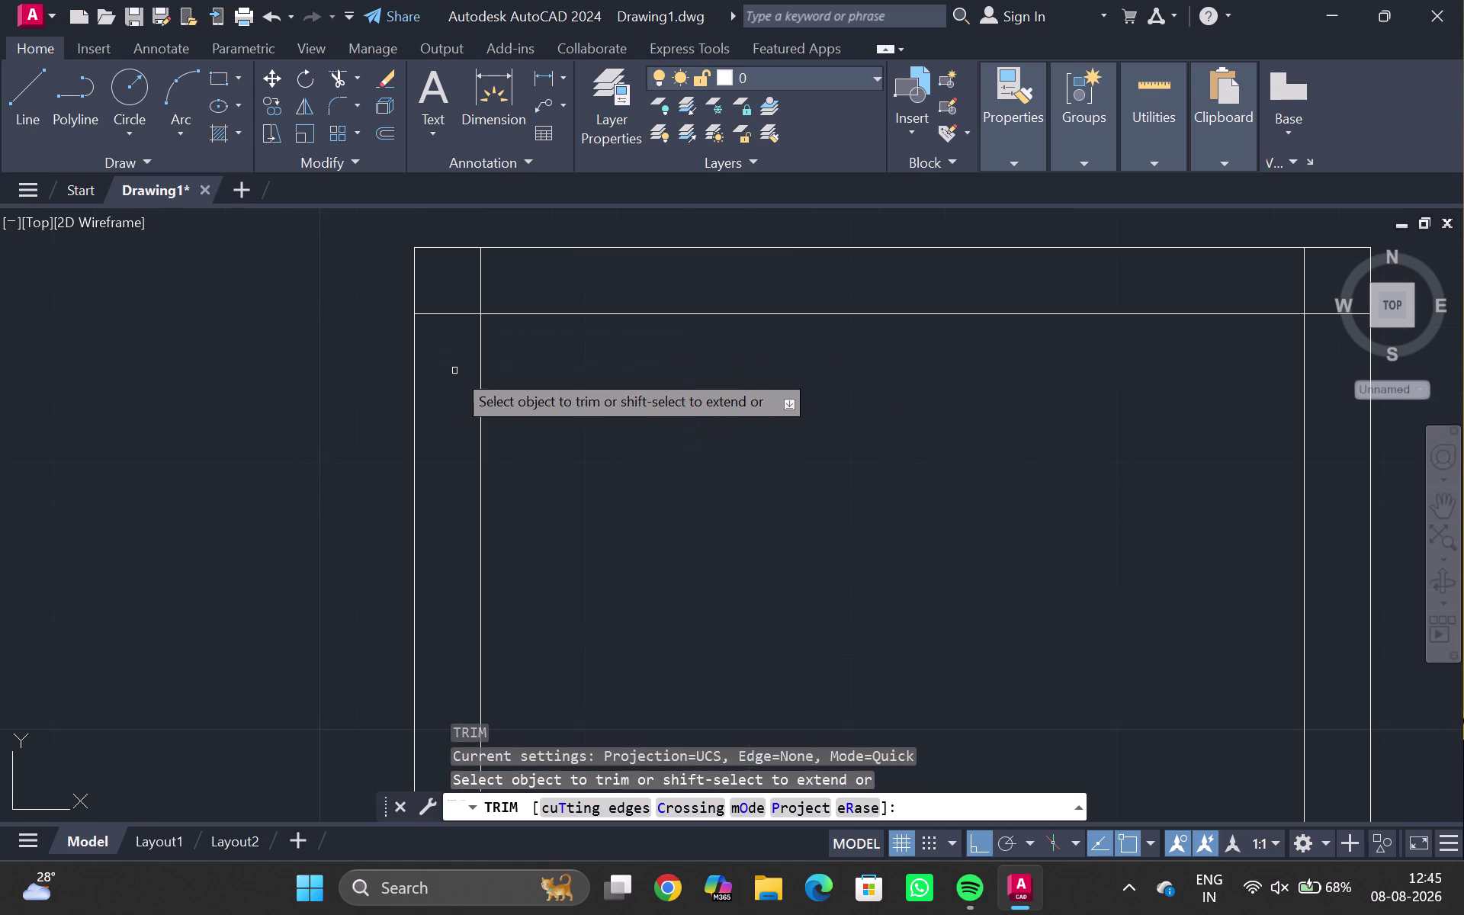
drag(455, 356, 994, 310)
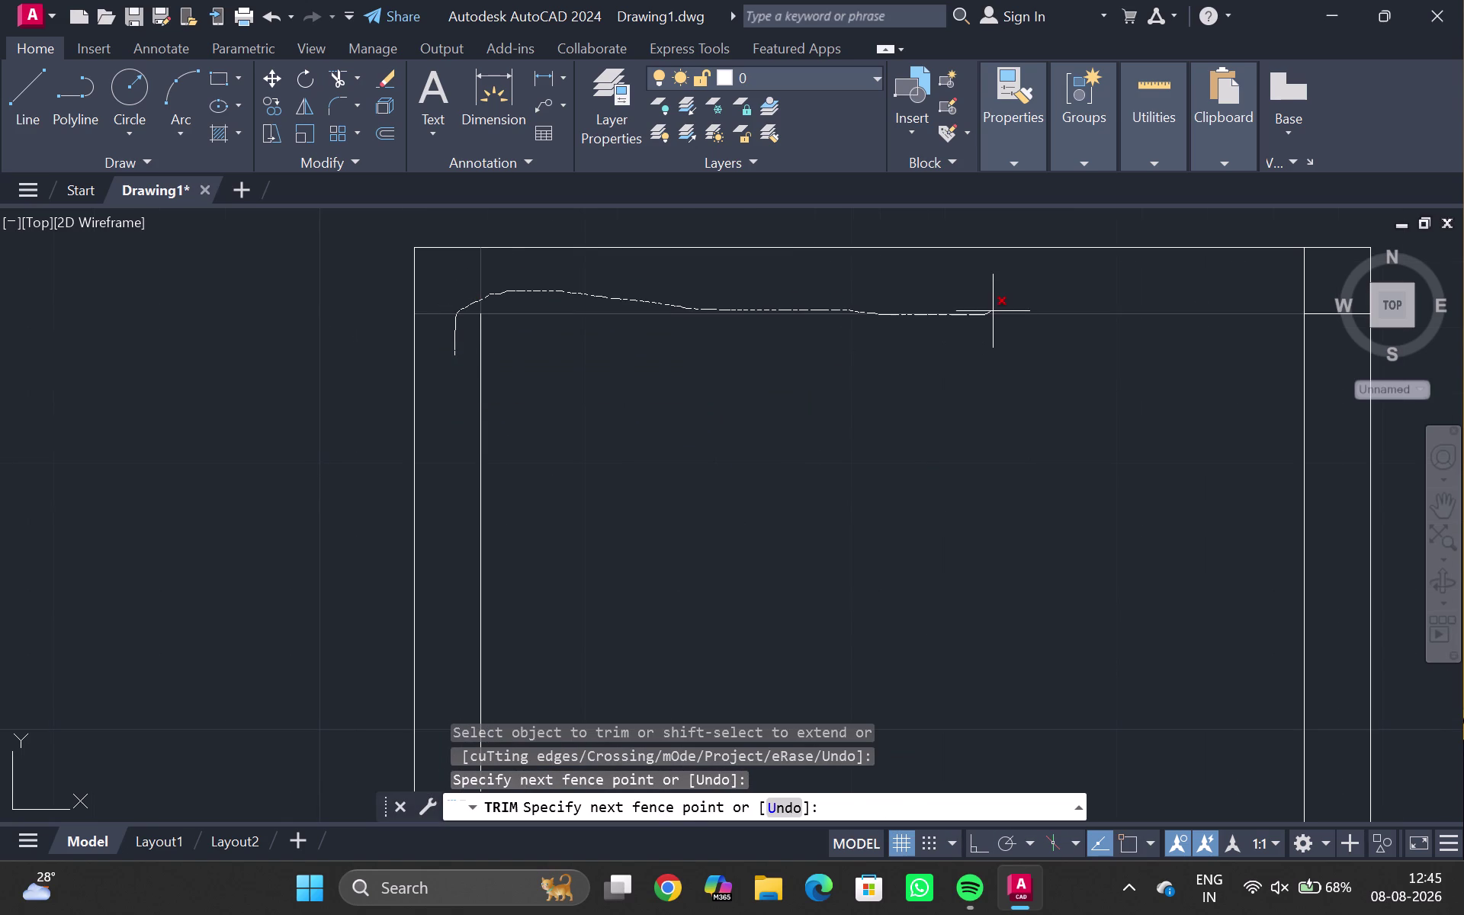
drag(993, 309, 993, 310)
key(ctrl+z)
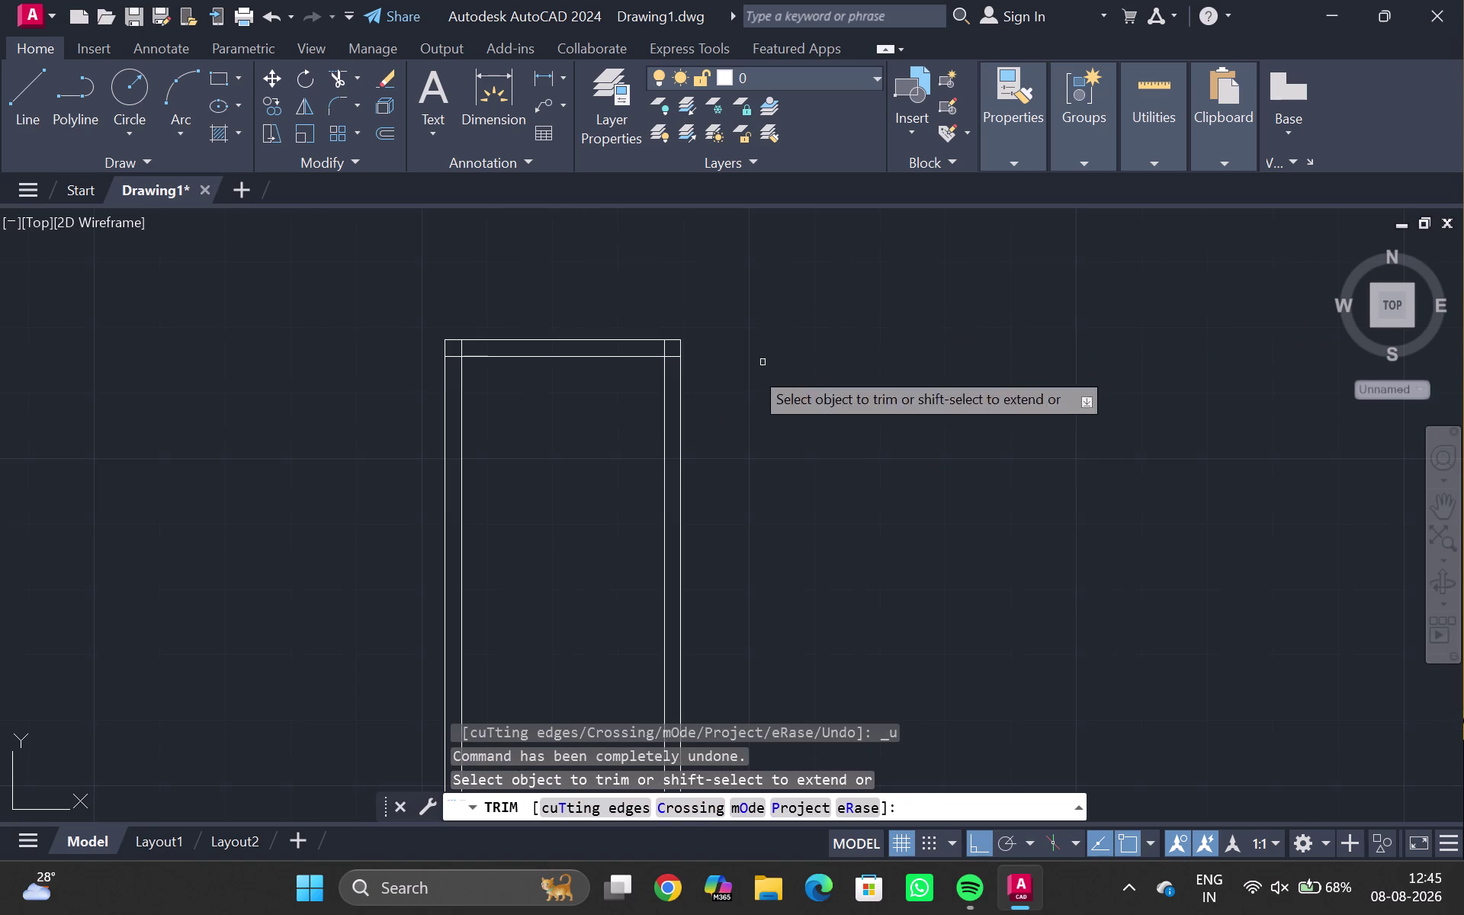
Fence-trim the overlapping line ends along the top of the door frame.
scroll(up, 3)
drag(549, 438, 605, 365)
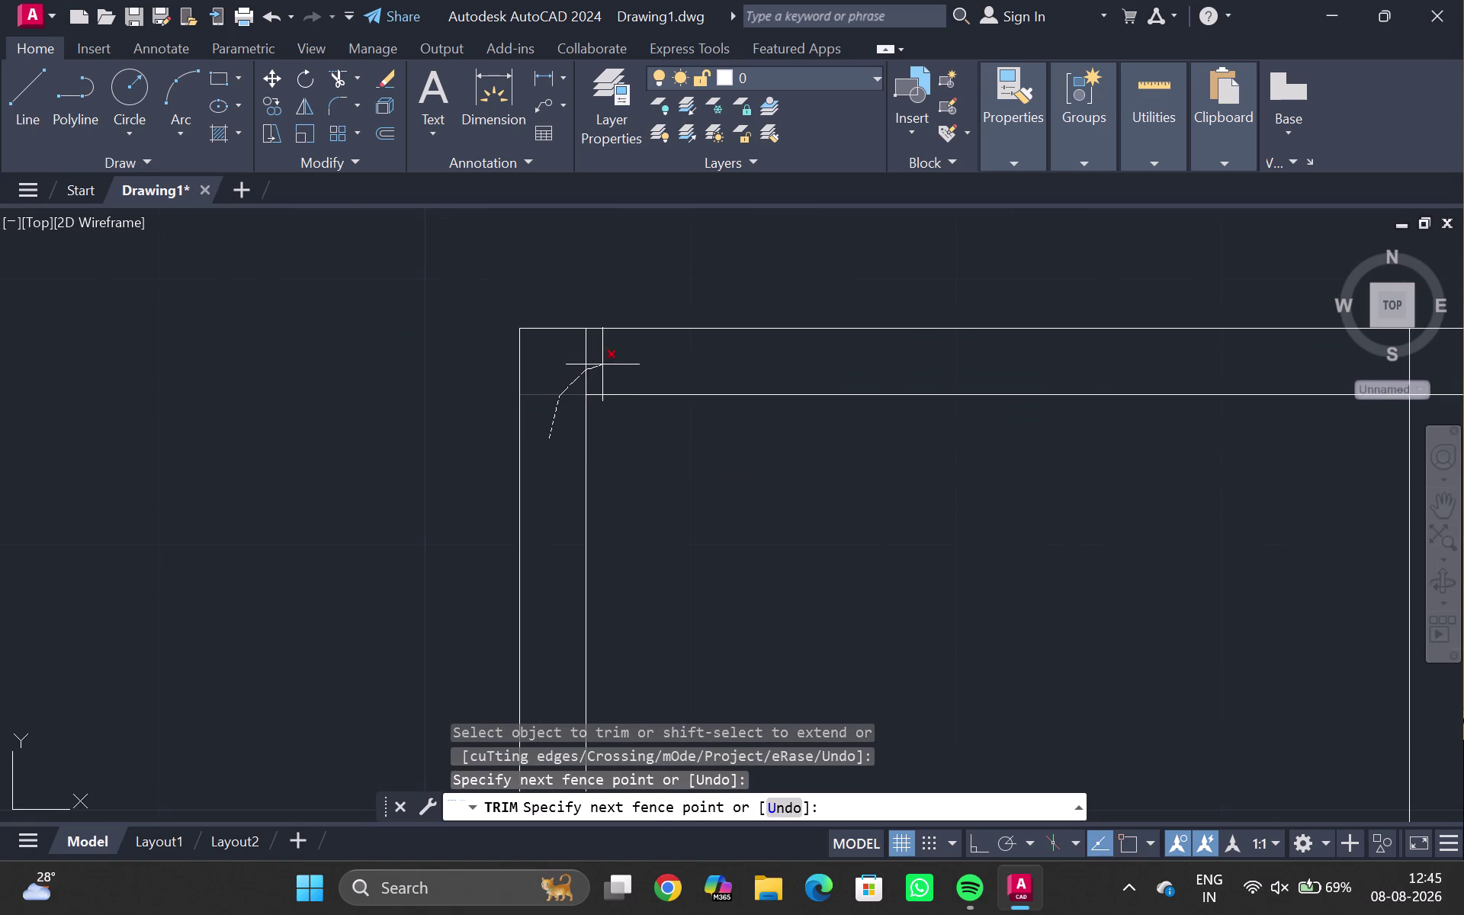
drag(605, 365, 1363, 365)
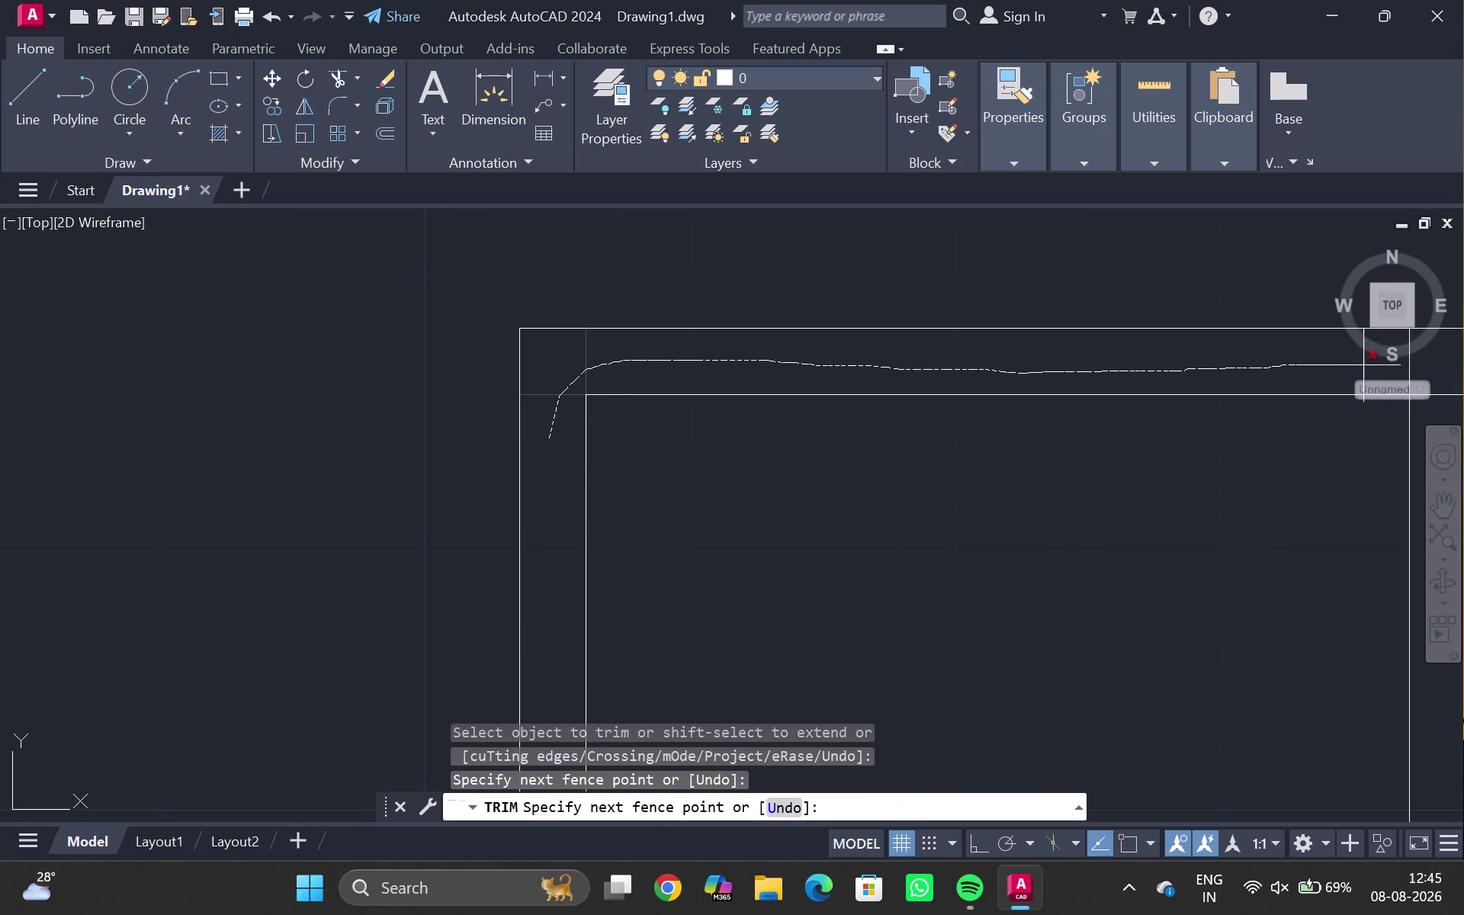
drag(1363, 365, 1440, 414)
scroll(down, 3)
middle_drag(1259, 492, 776, 208)
scroll(up, 3)
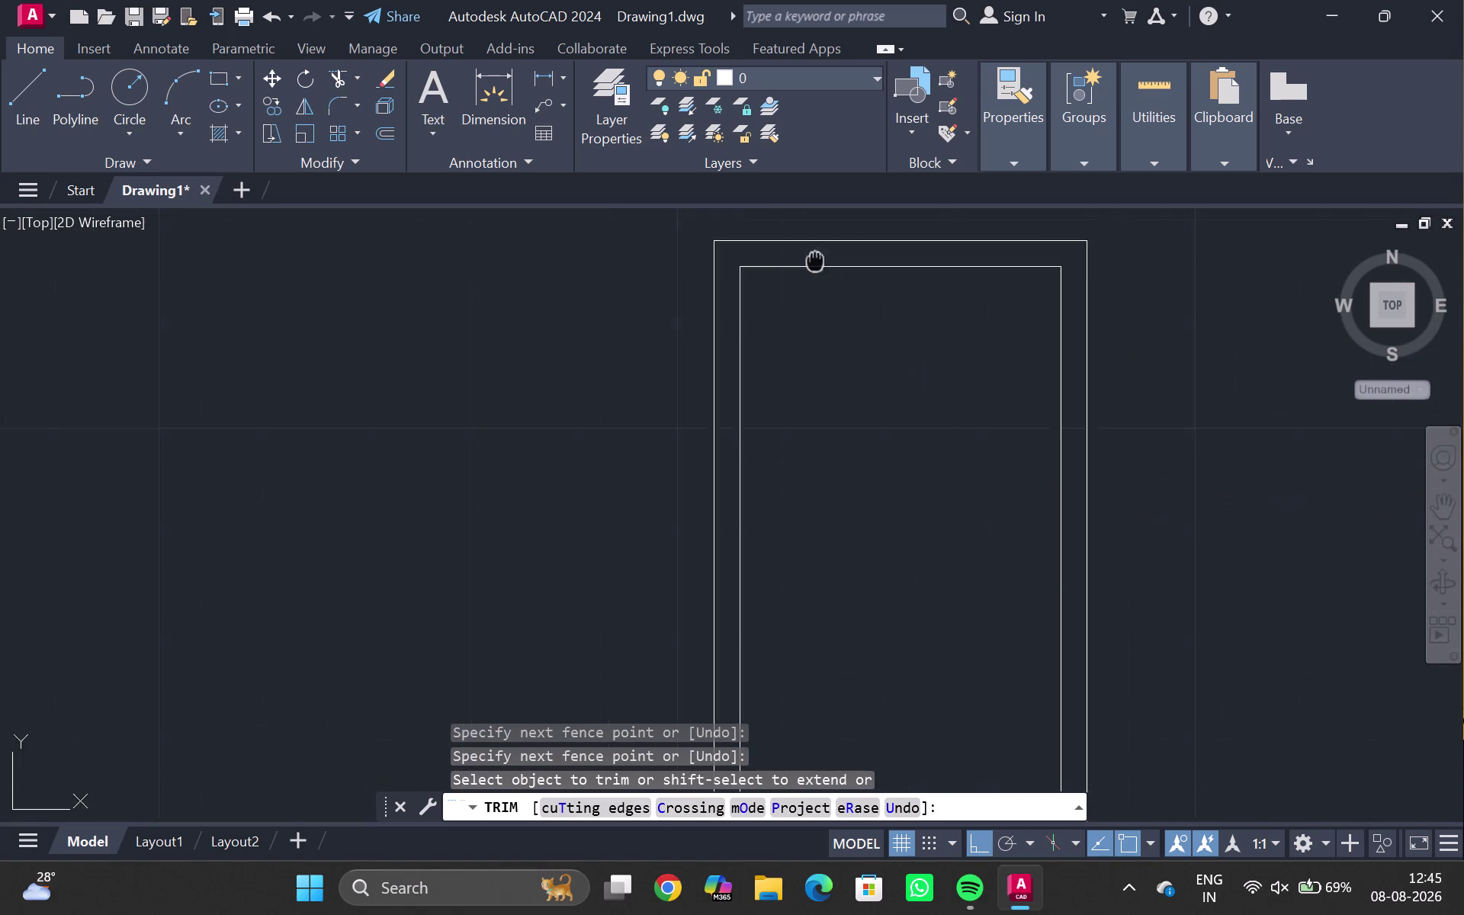
middle_drag(776, 207, 708, 64)
scroll(down, 3)
scroll(down, 3)
scroll(up, 3)
middle_drag(723, 301, 725, 396)
key(Escape)
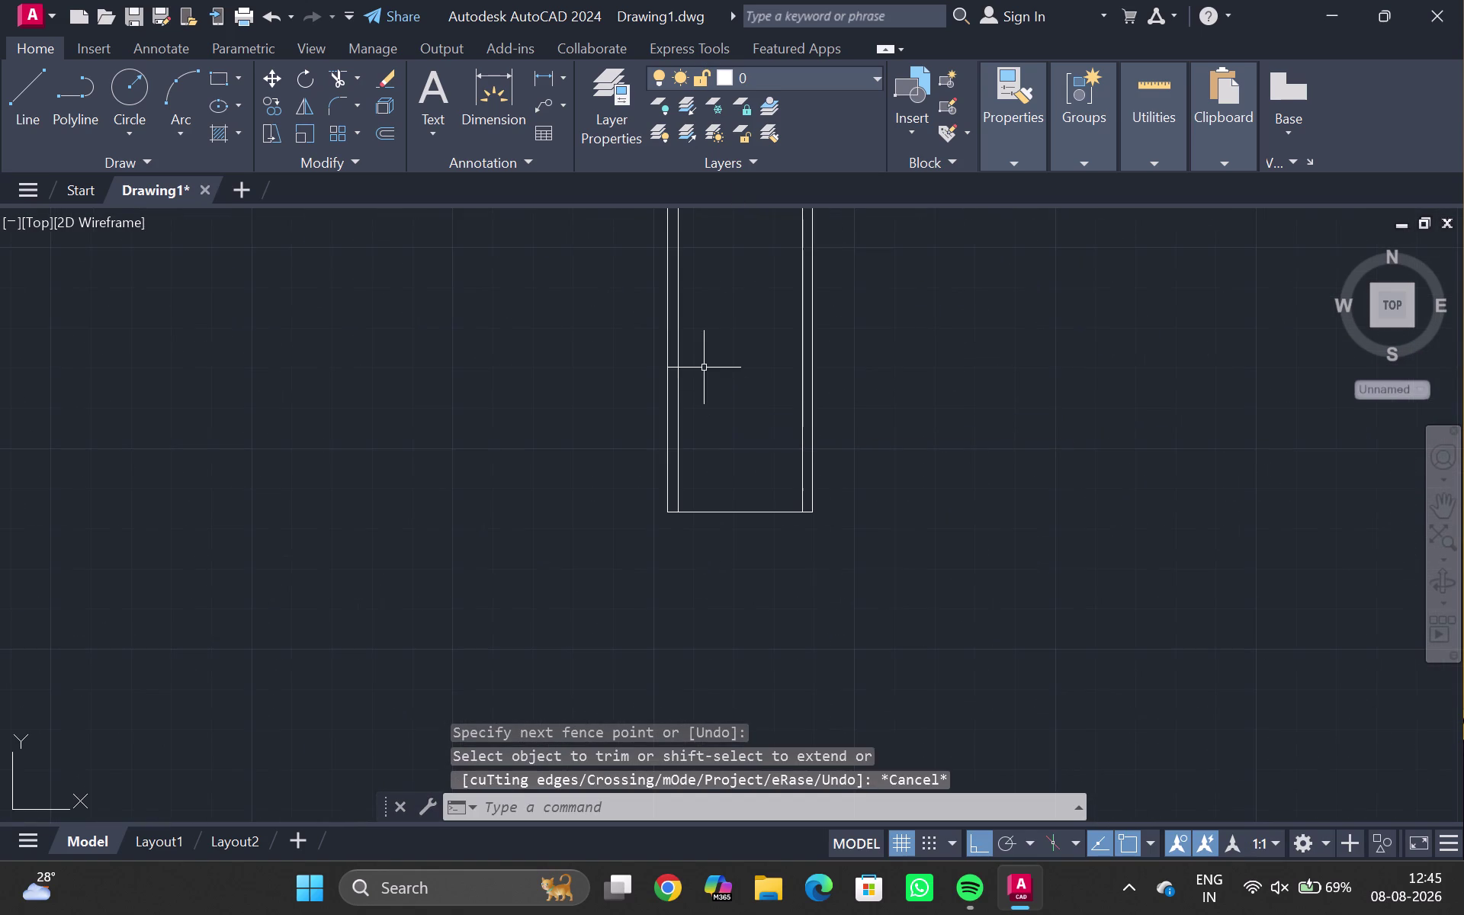
middle_drag(704, 367, 679, 464)
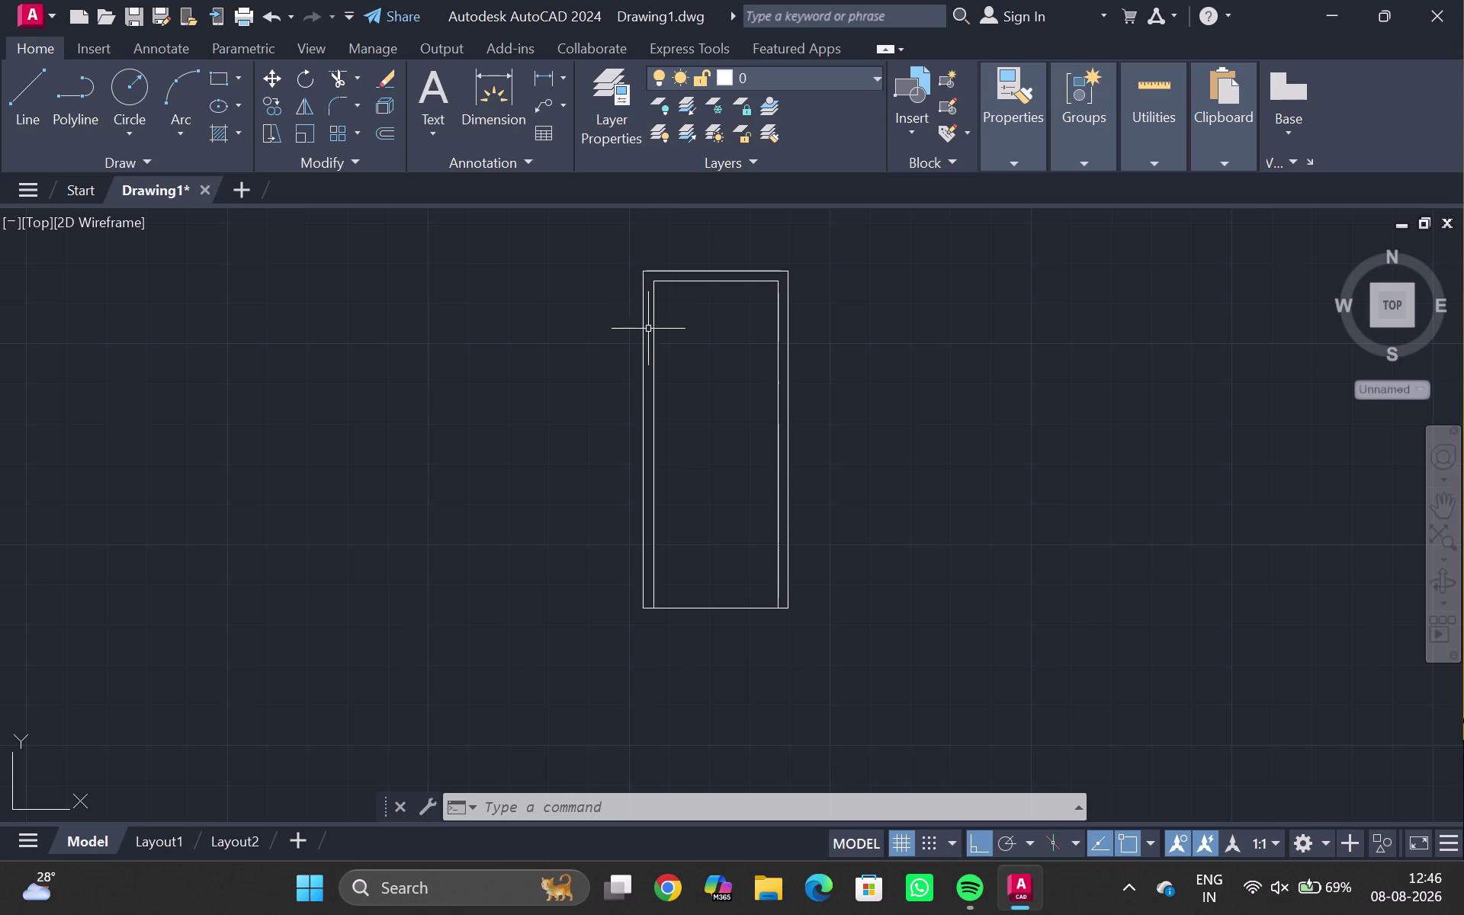
Begin a 4" offset of the left frame line, then cancel it.
scroll(up, 3)
click(628, 345)
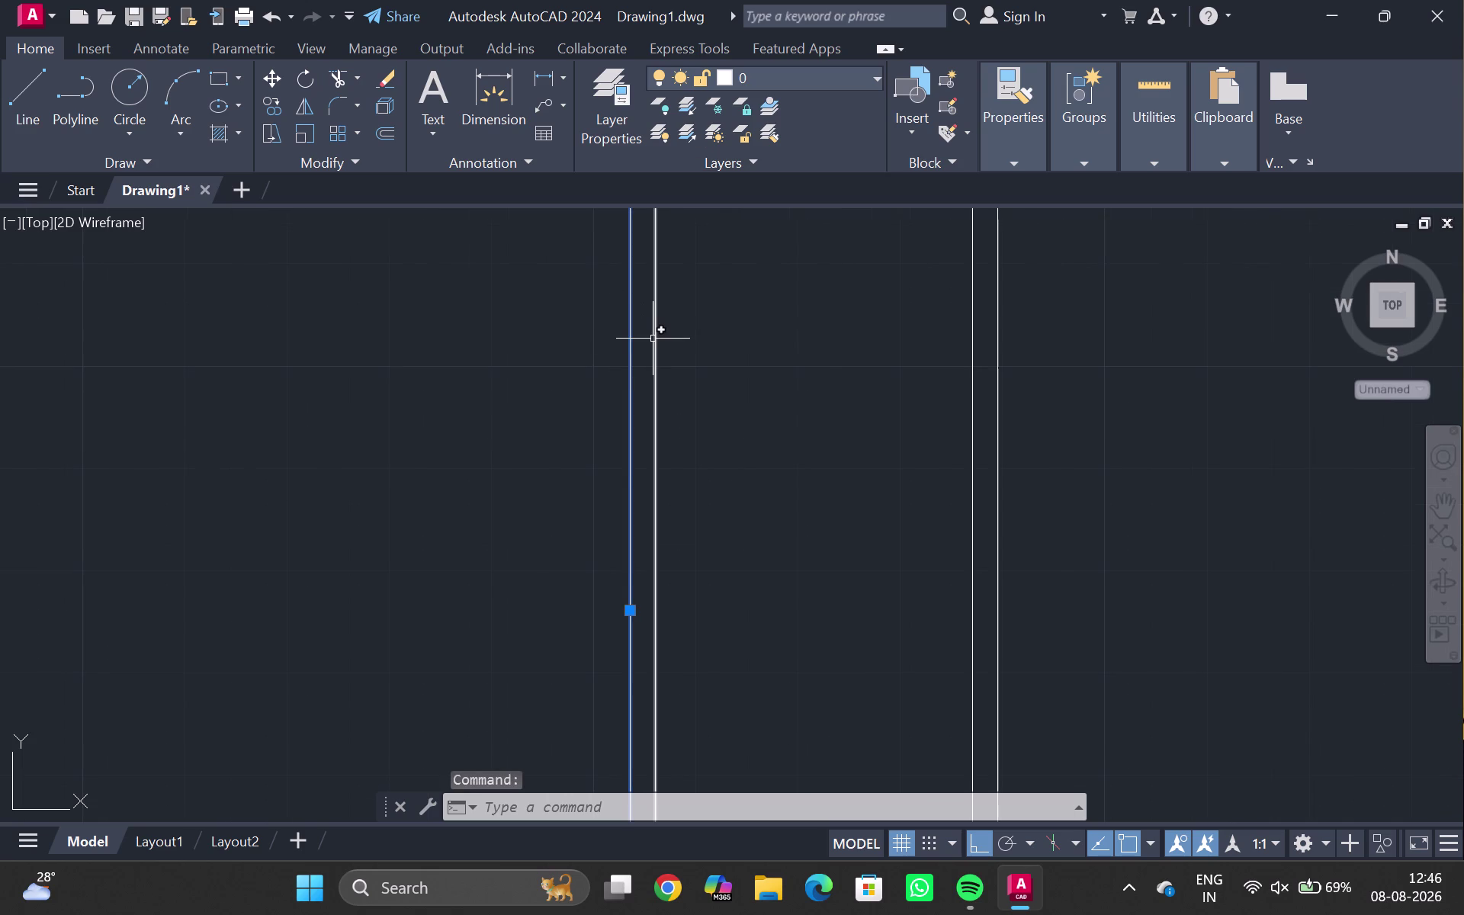
key(o)
key(Return)
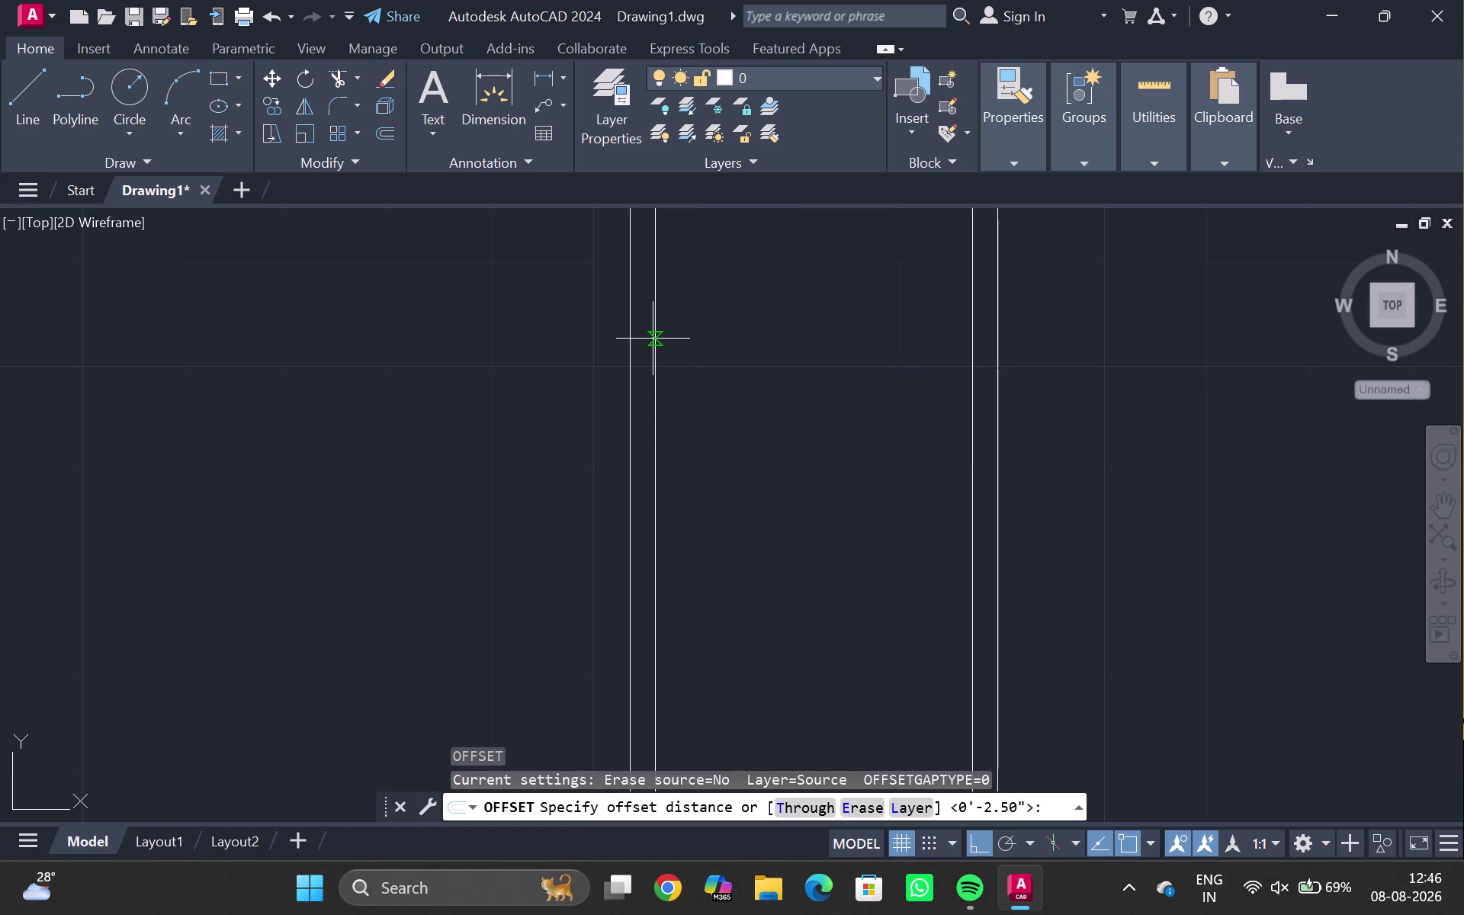
text(4")
key(Return)
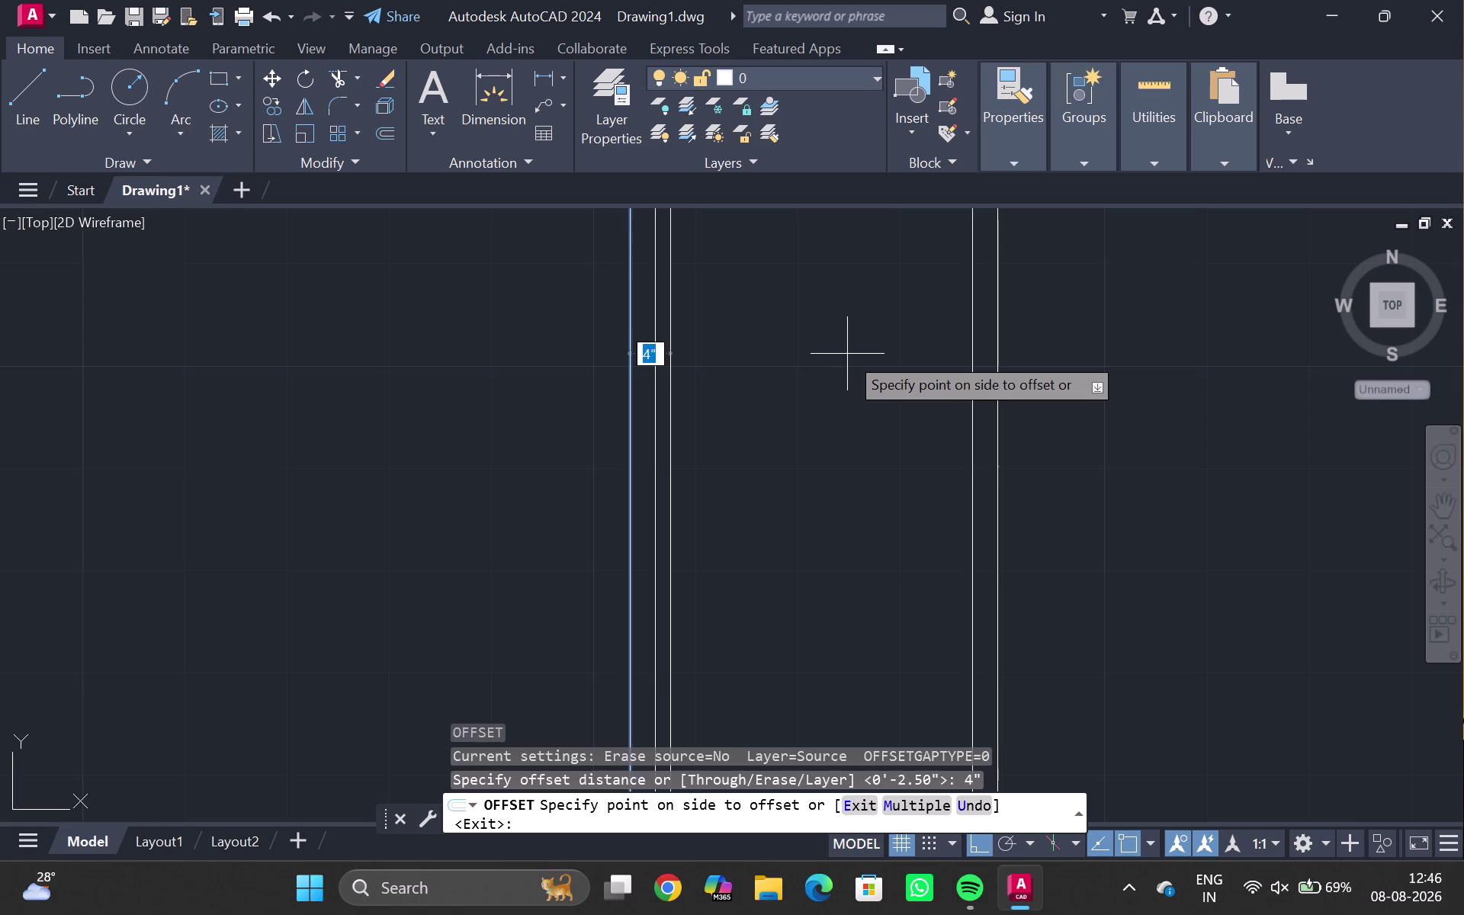
key(Escape)
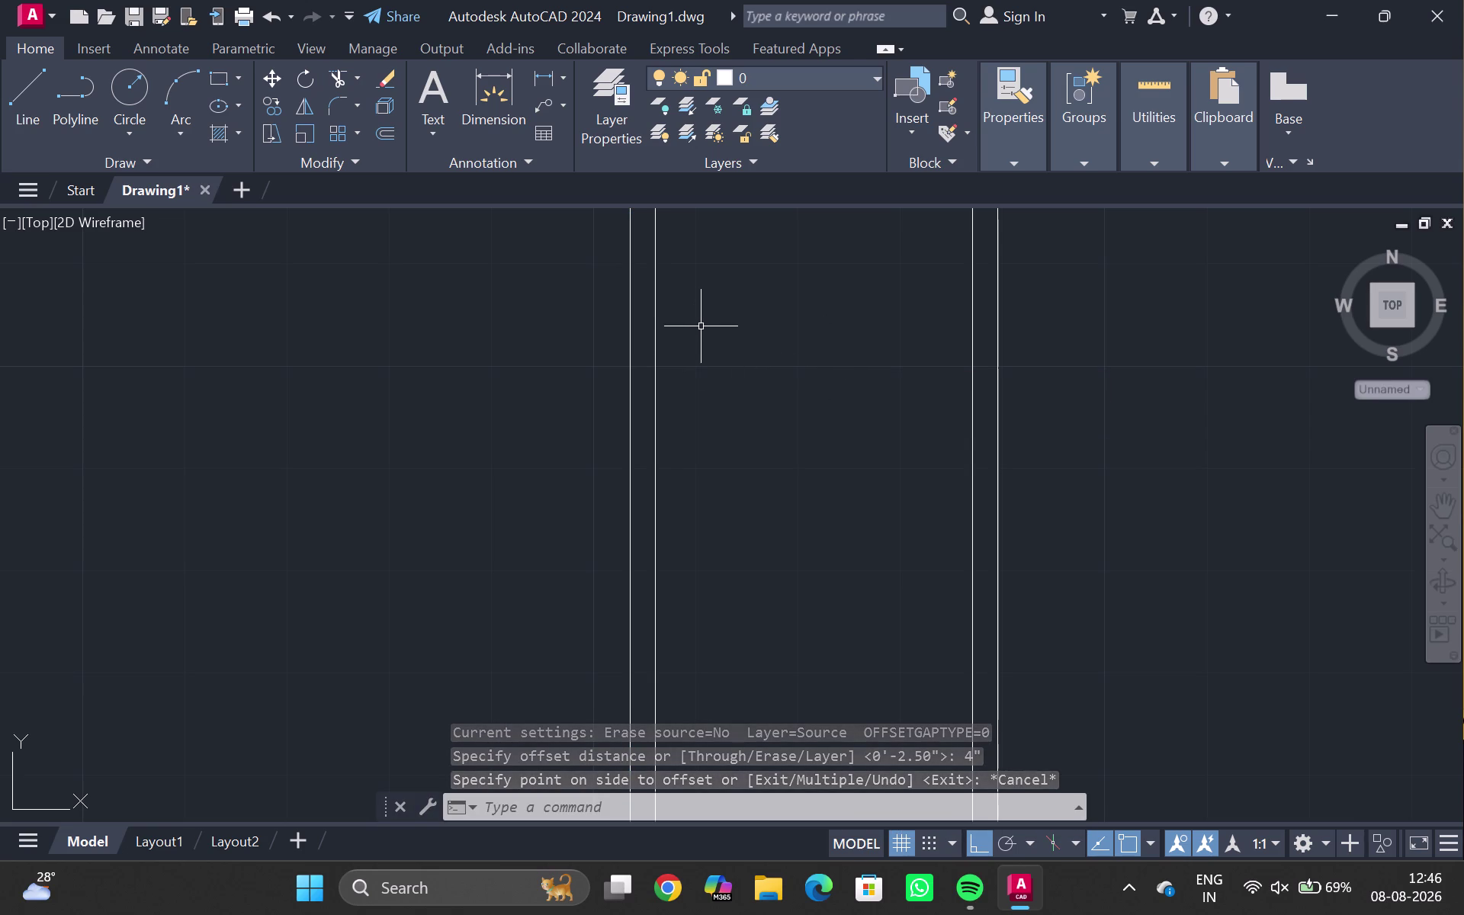
Offset the left and right frame lines 4" toward the inside.
click(657, 336)
key(o)
key(Return)
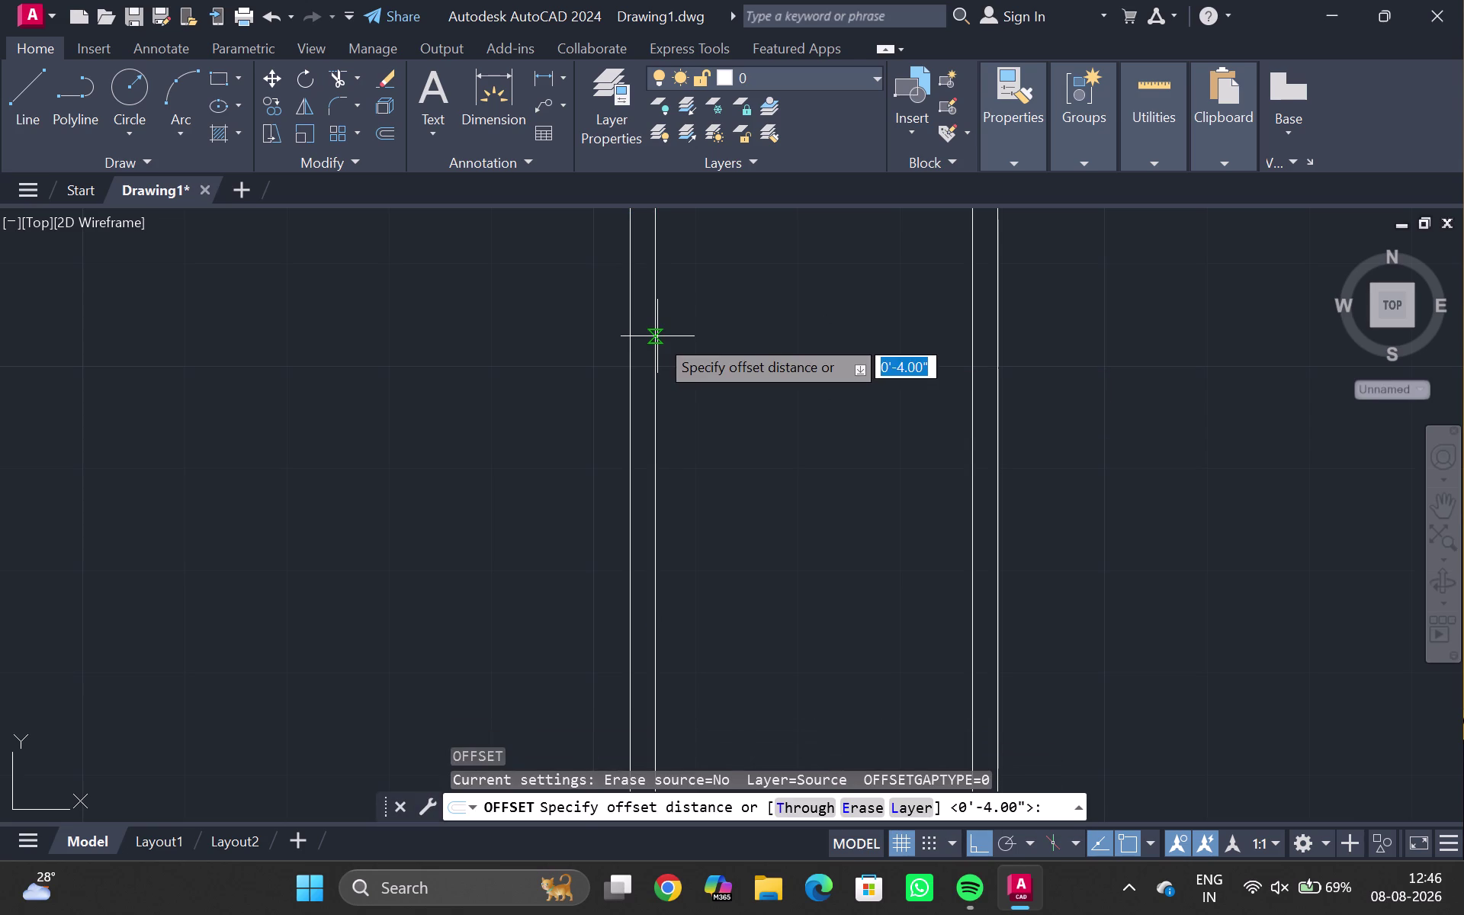
text(4")
key(Return)
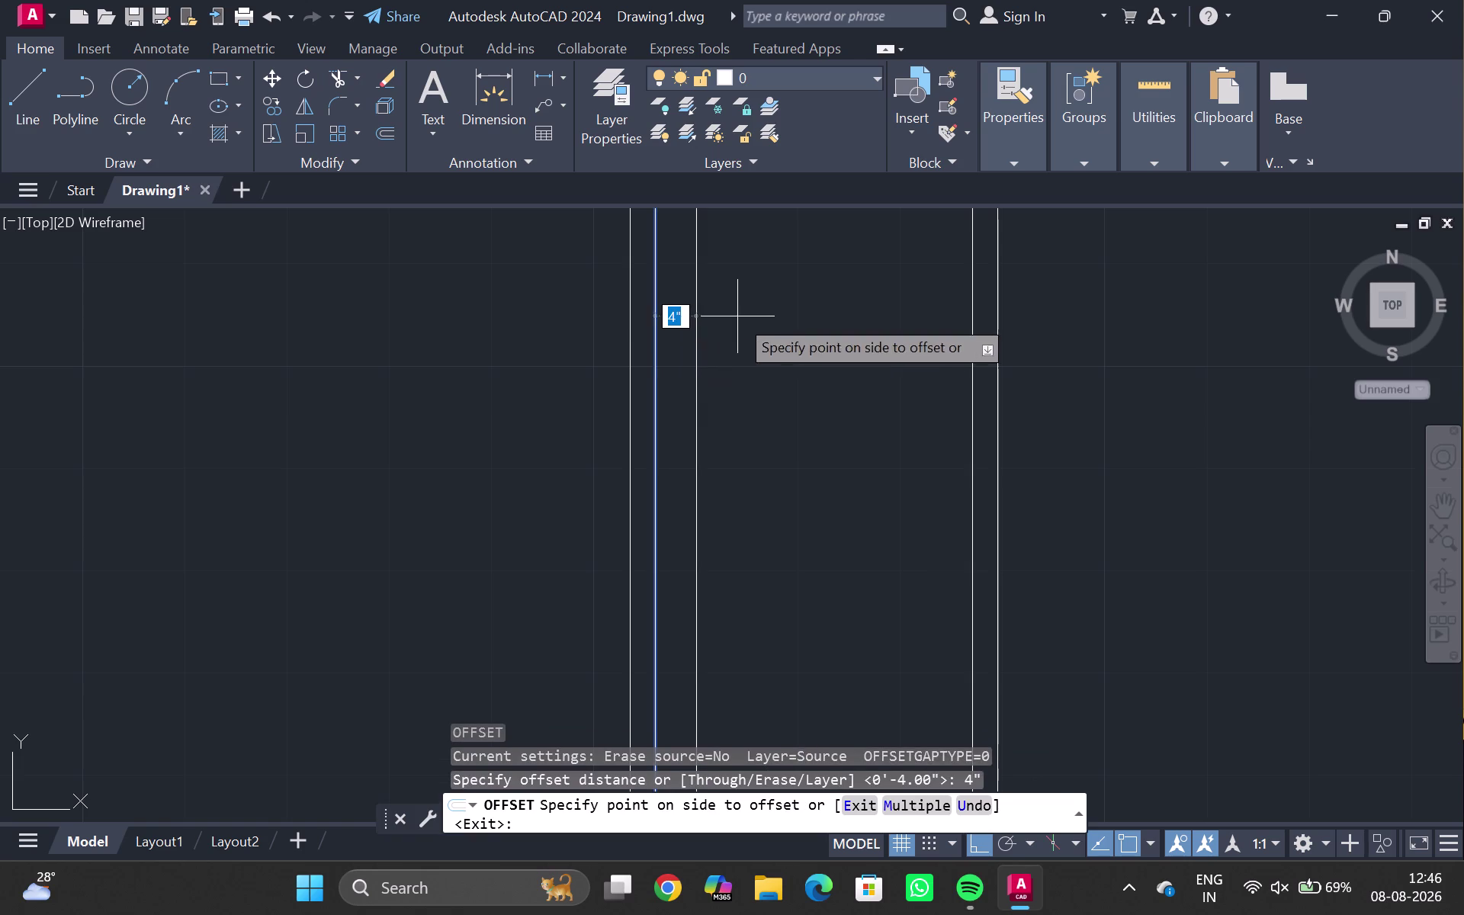
click(739, 316)
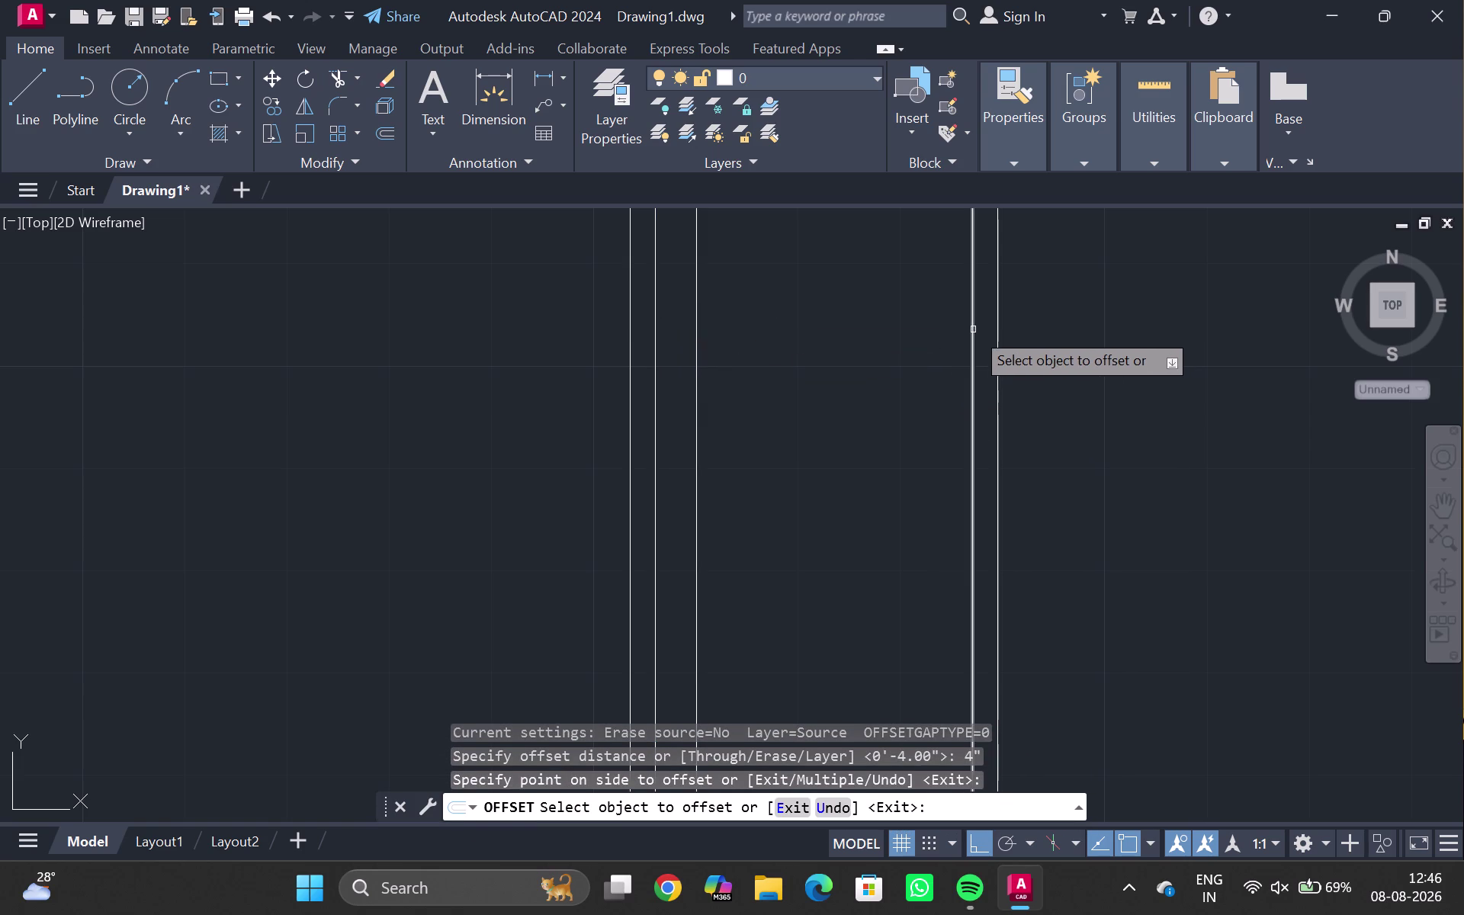
click(973, 330)
click(849, 369)
key(Escape)
Offset the top inner frame line 4" downward inside the door.
scroll(down, 3)
middle_click(849, 403)
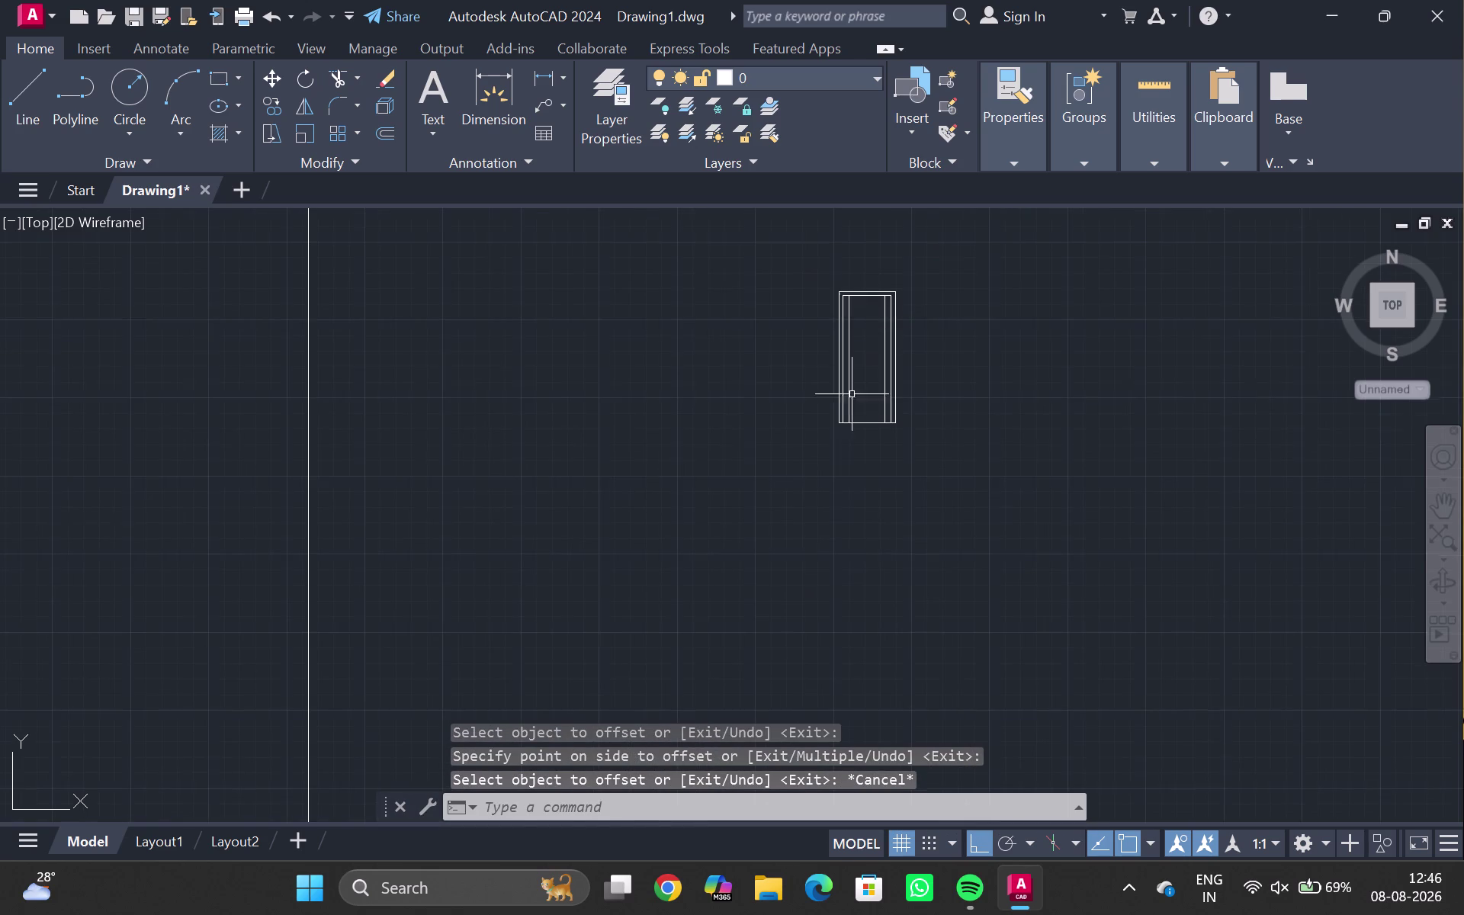
scroll(up, 3)
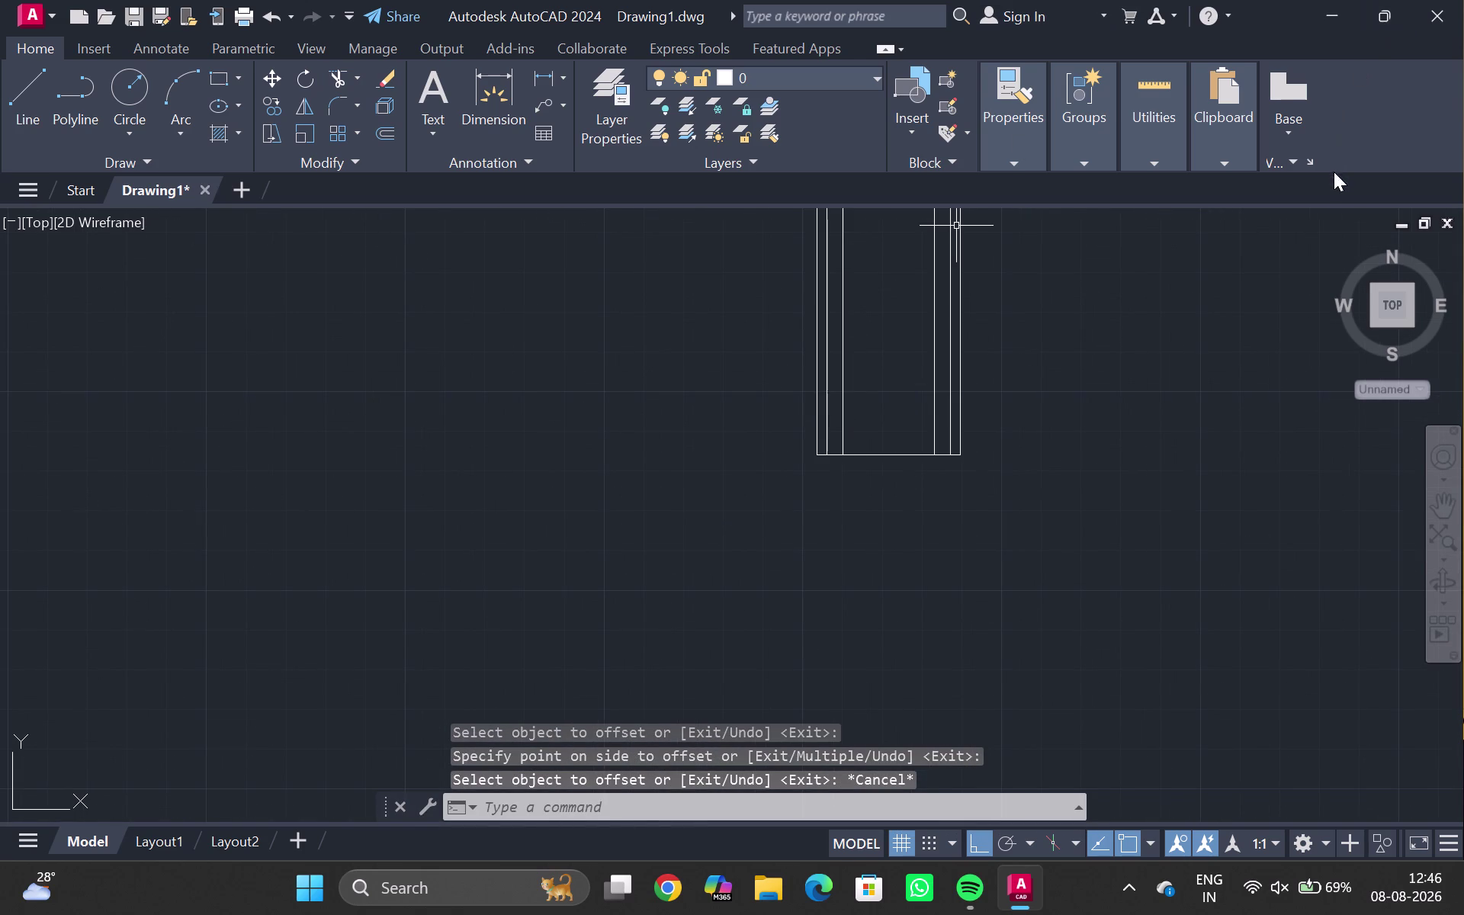
middle_drag(944, 282, 871, 407)
scroll(up, 3)
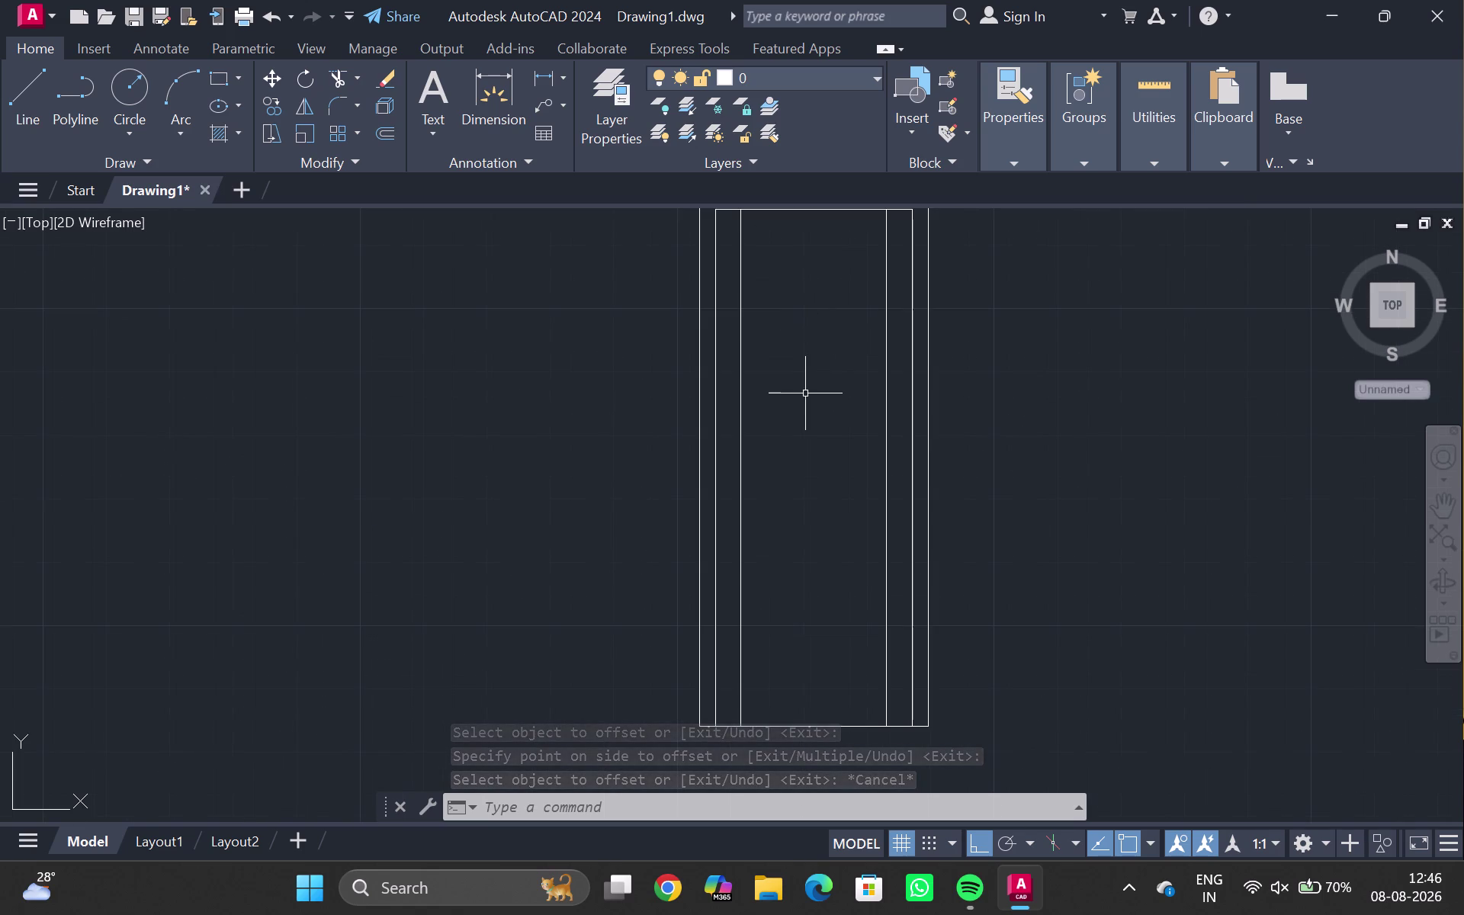
key(Return)
middle_drag(821, 371, 774, 544)
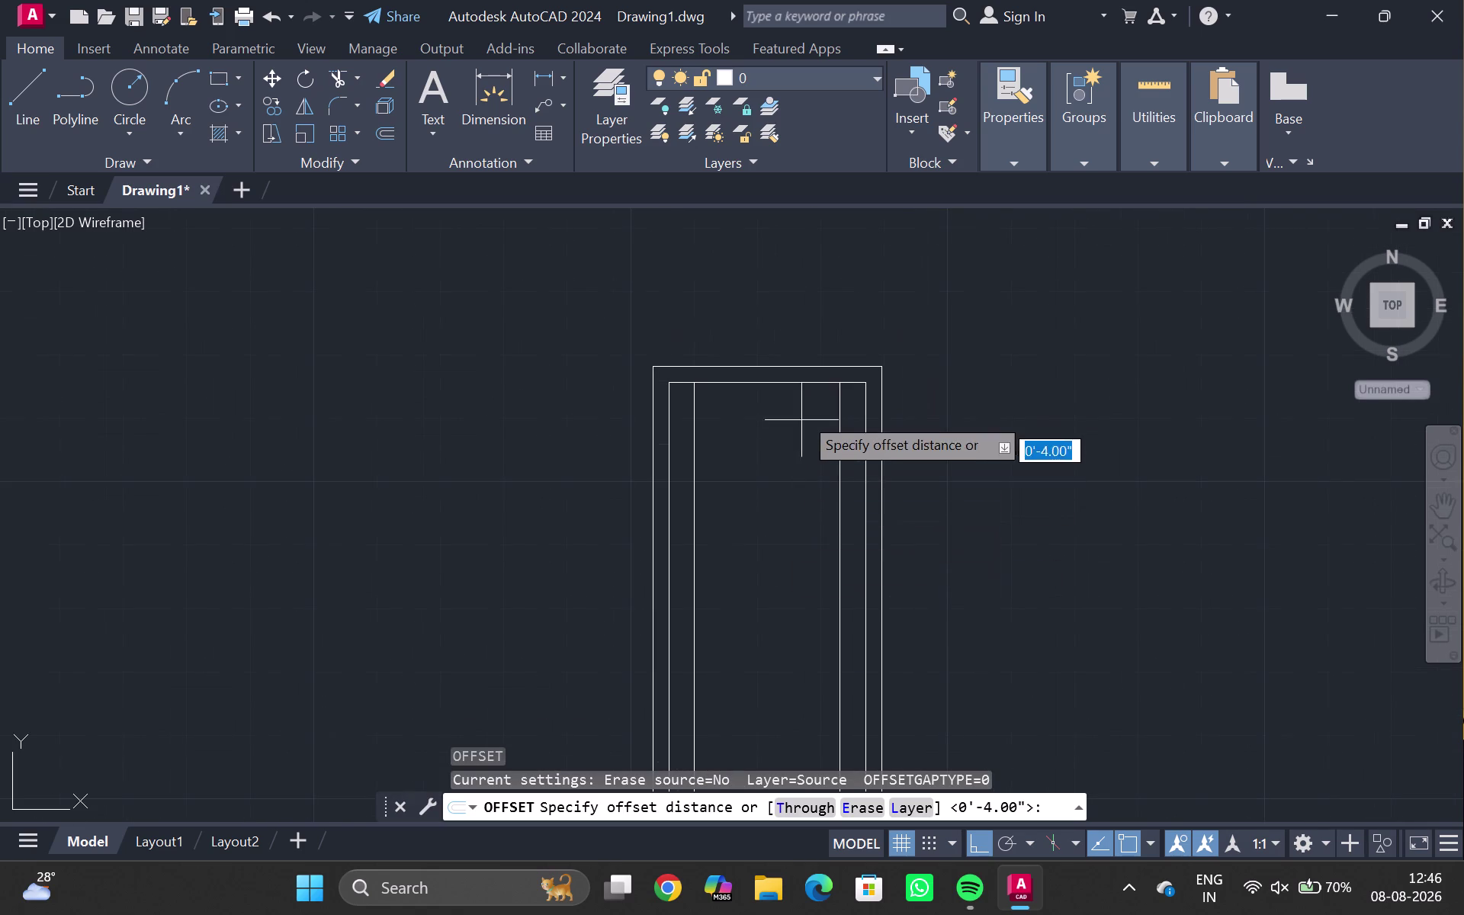
click(770, 382)
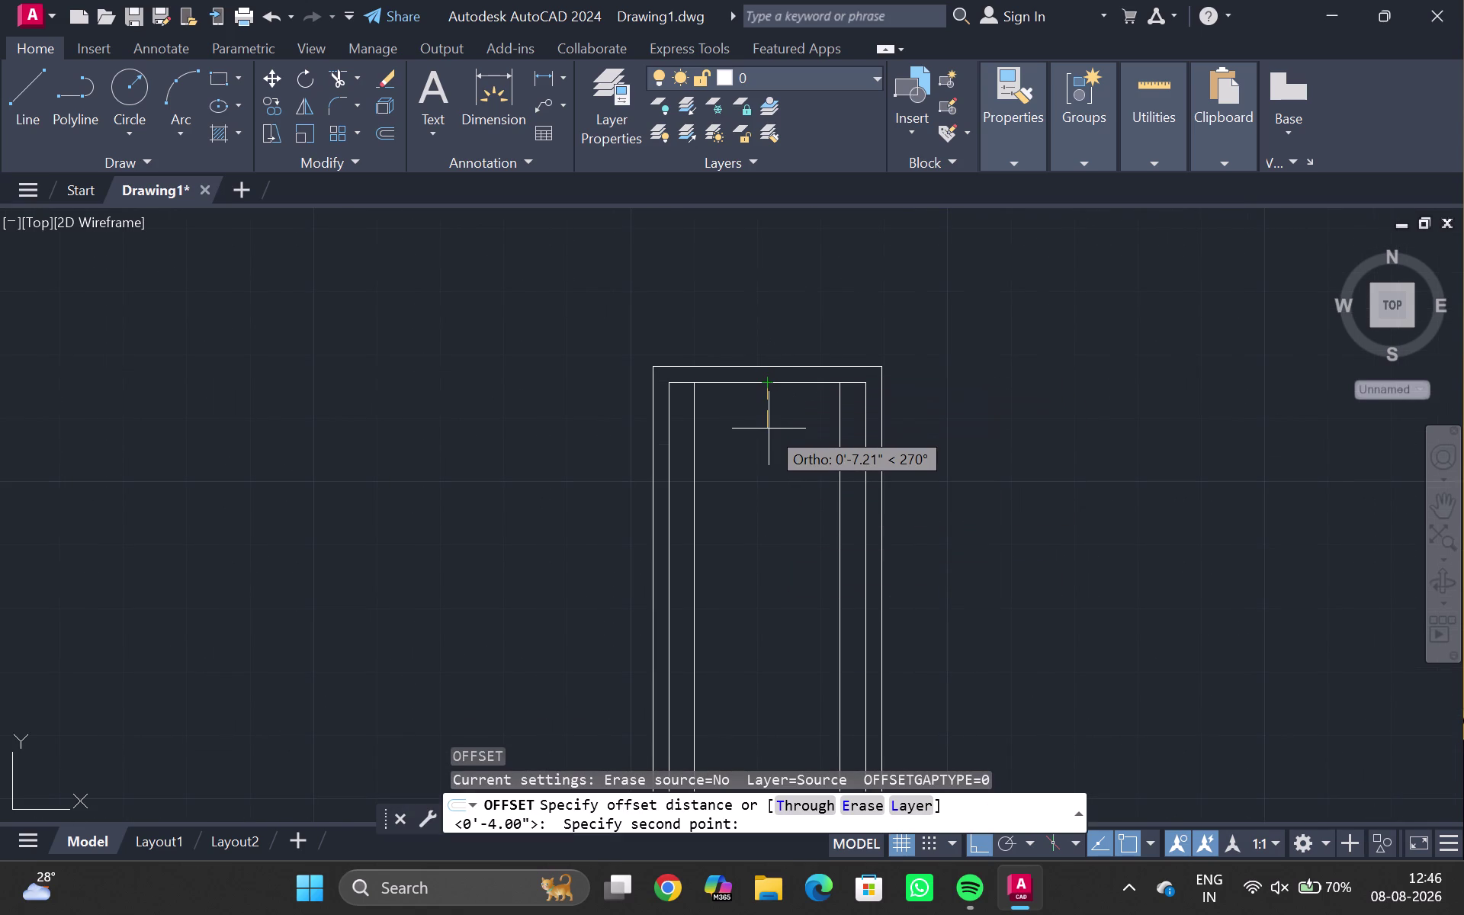
text(4")
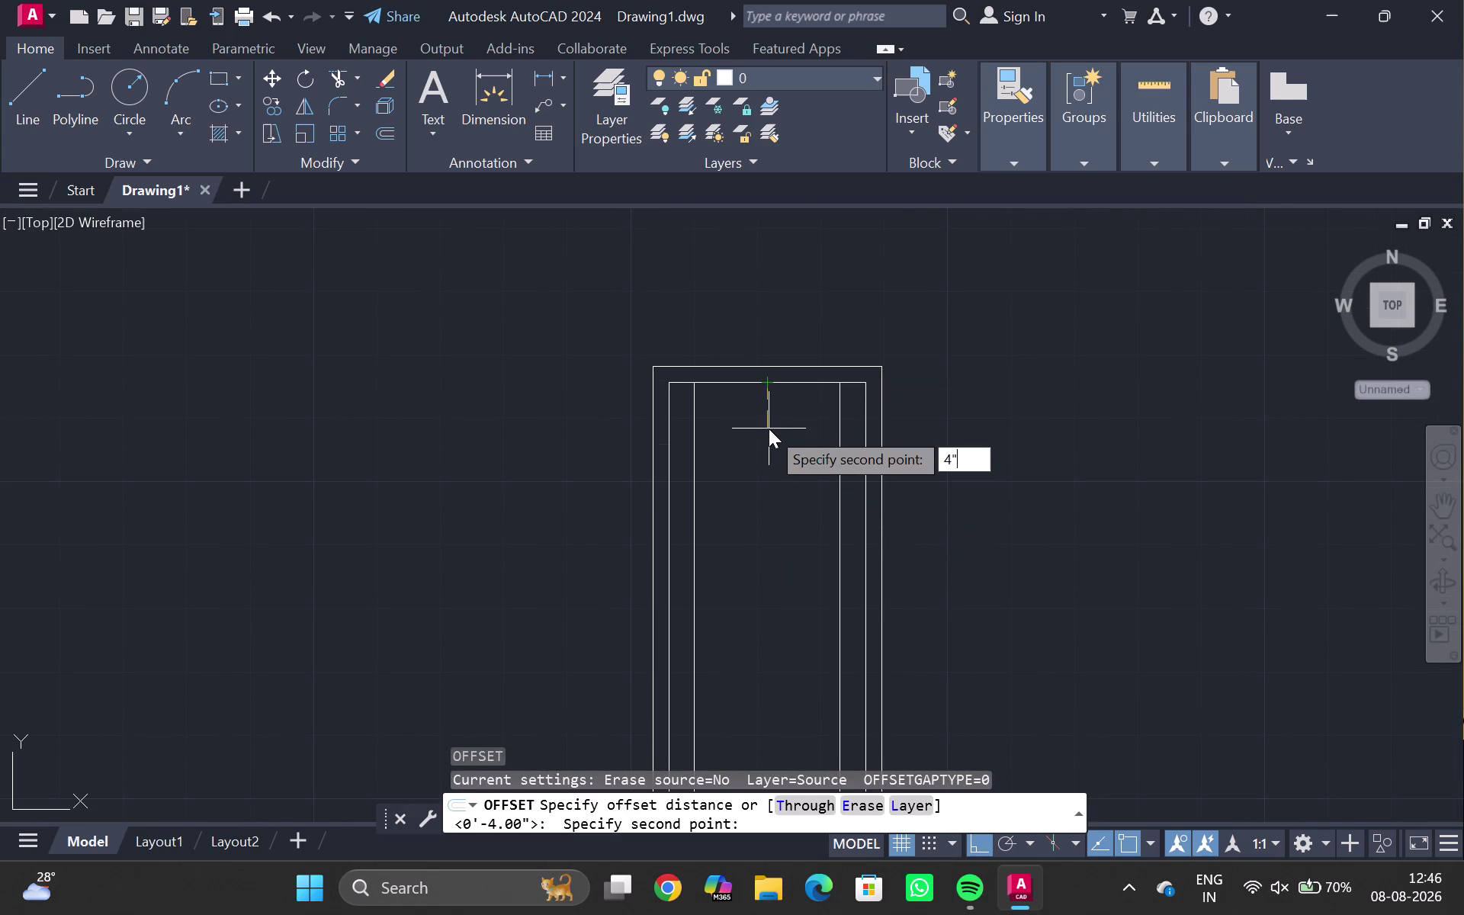
key(Return)
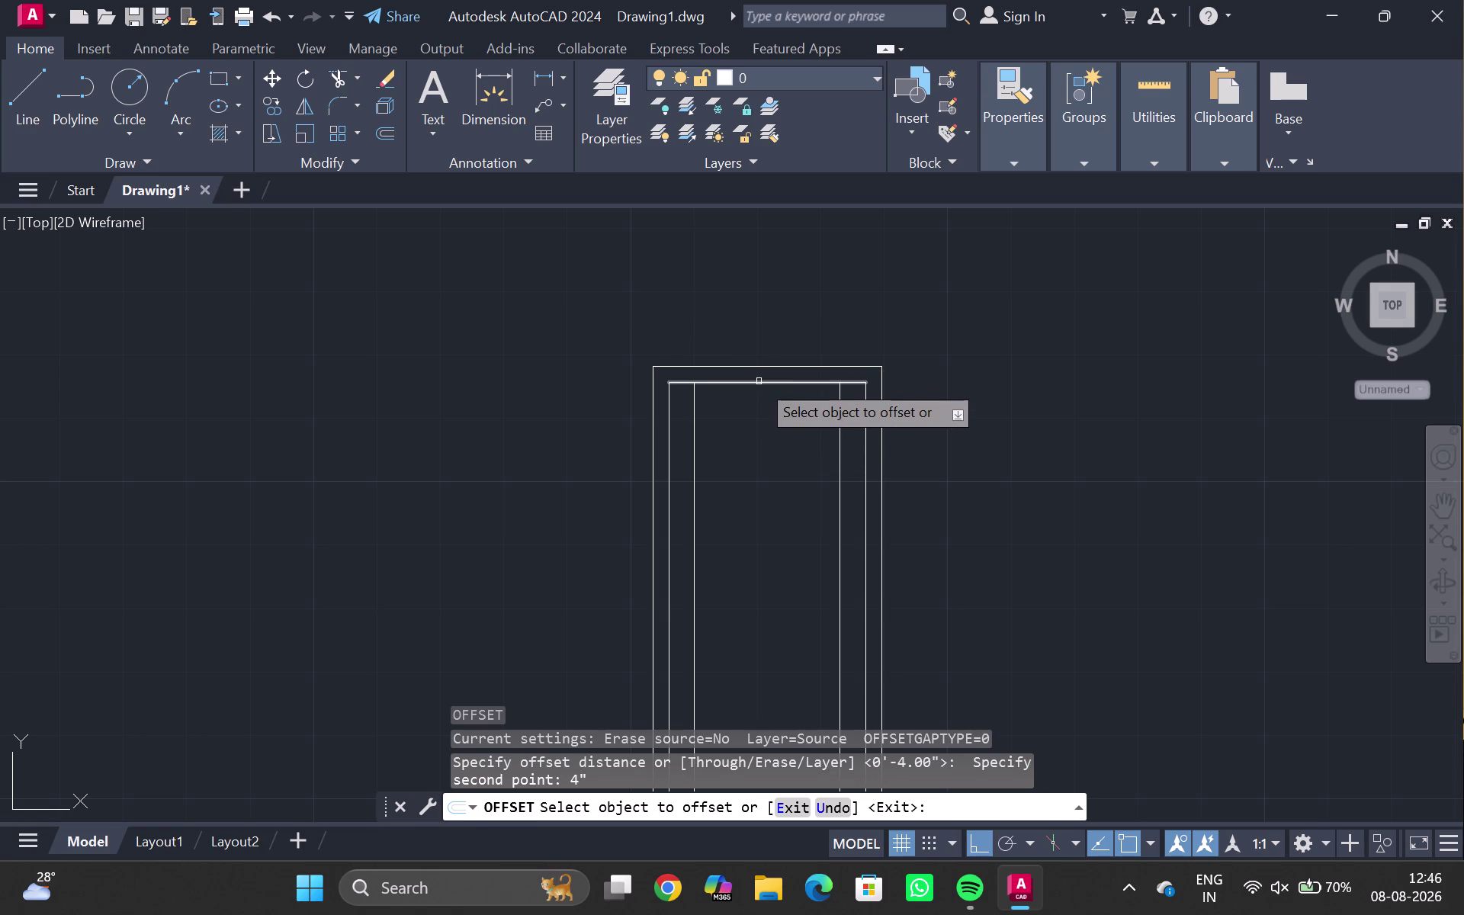
click(758, 381)
click(762, 440)
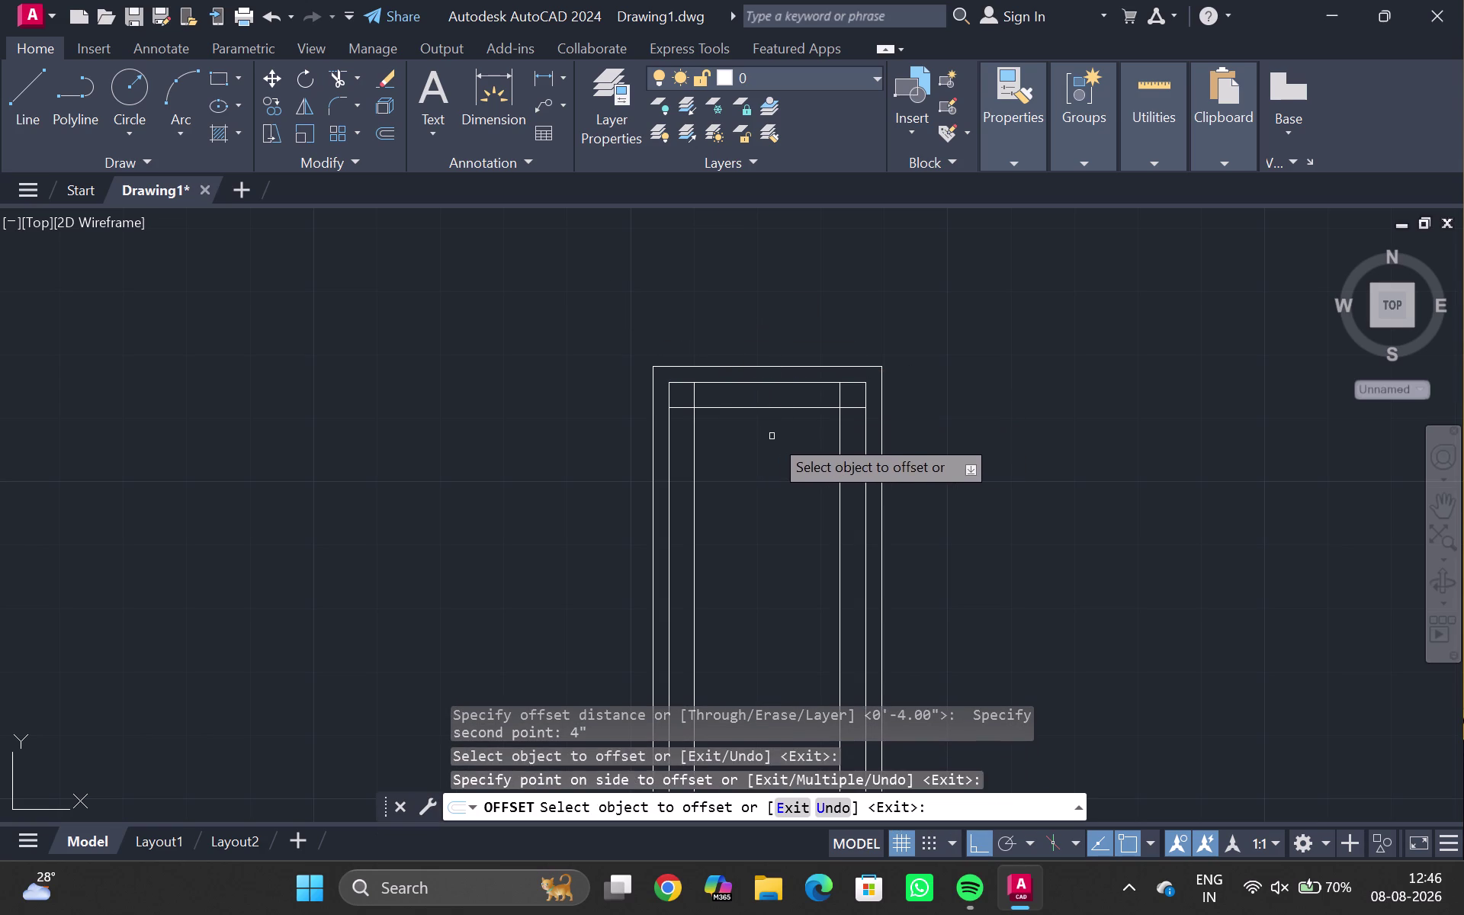
key(Escape)
Trim the crossing line ends at the top corners of the new frame lines.
text(TR)
key(Return)
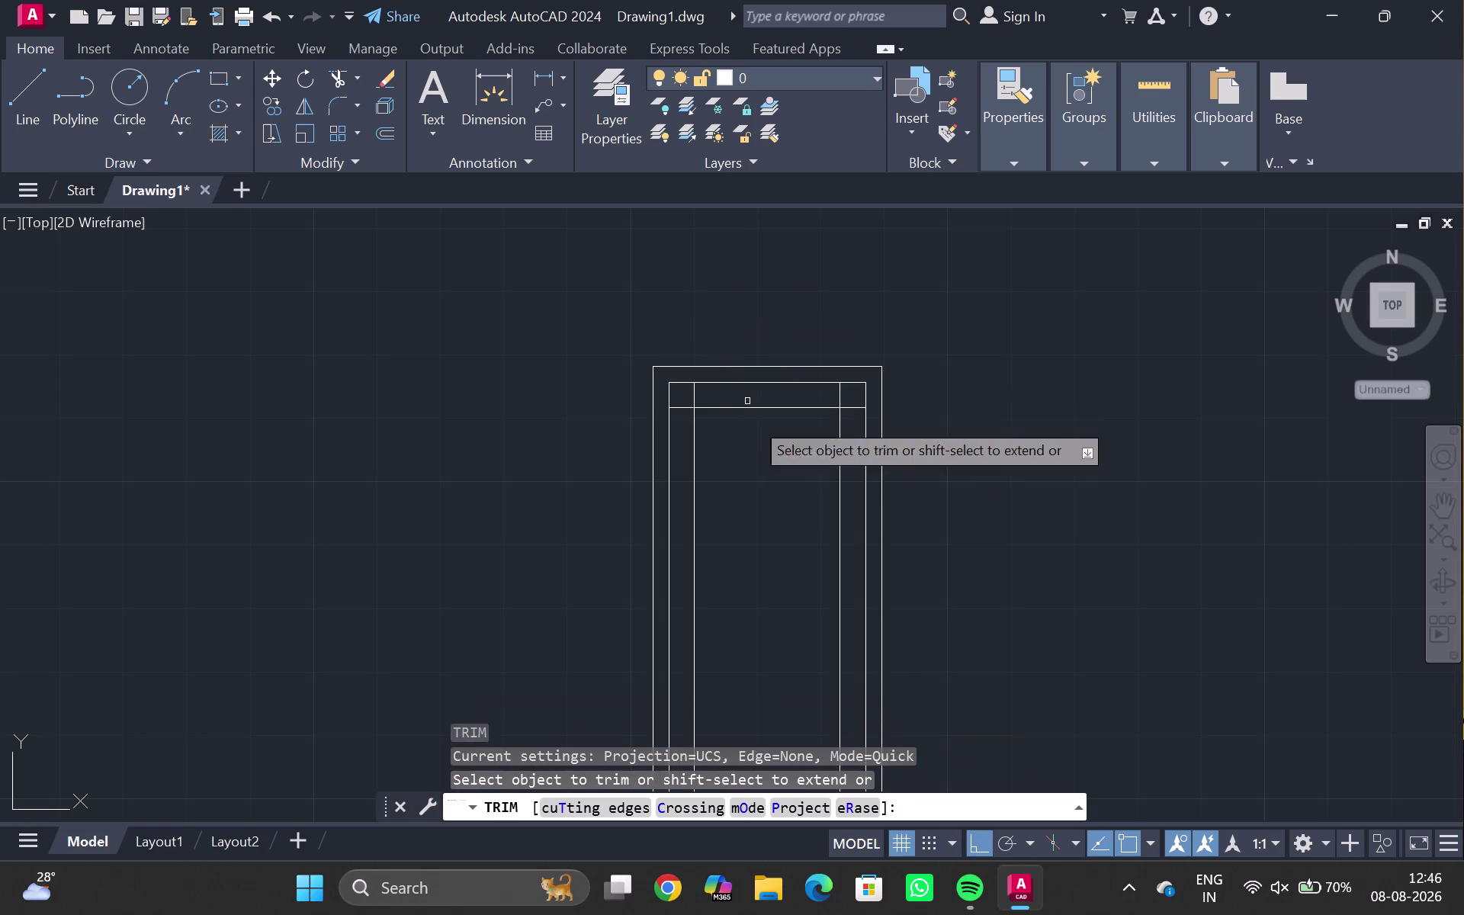
scroll(up, 3)
drag(697, 403, 867, 342)
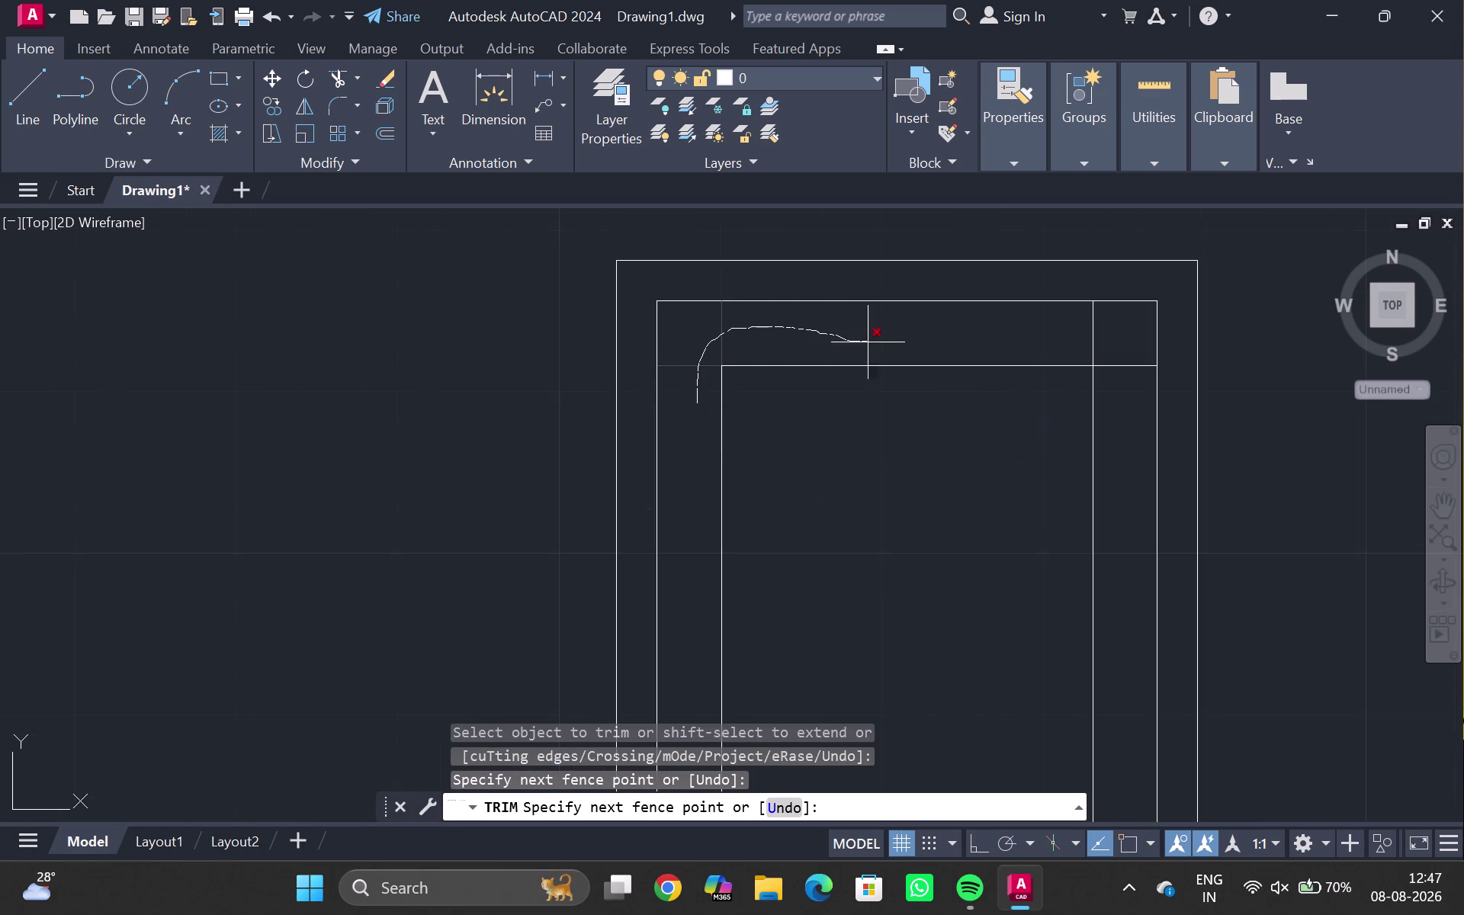
drag(868, 342, 1132, 419)
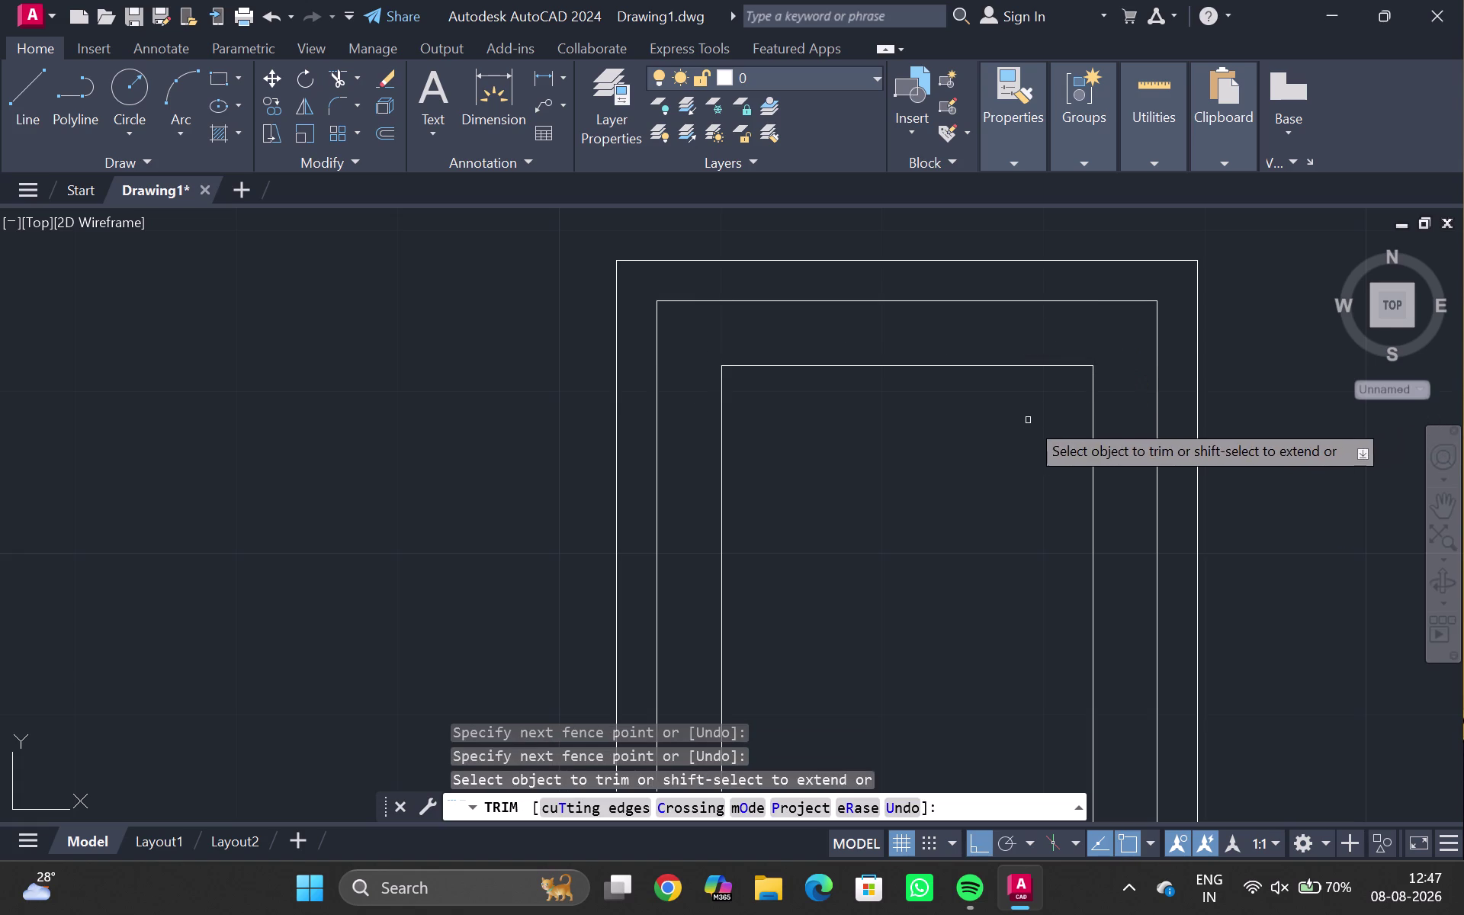
key(Escape)
scroll(down, 3)
middle_click(905, 468)
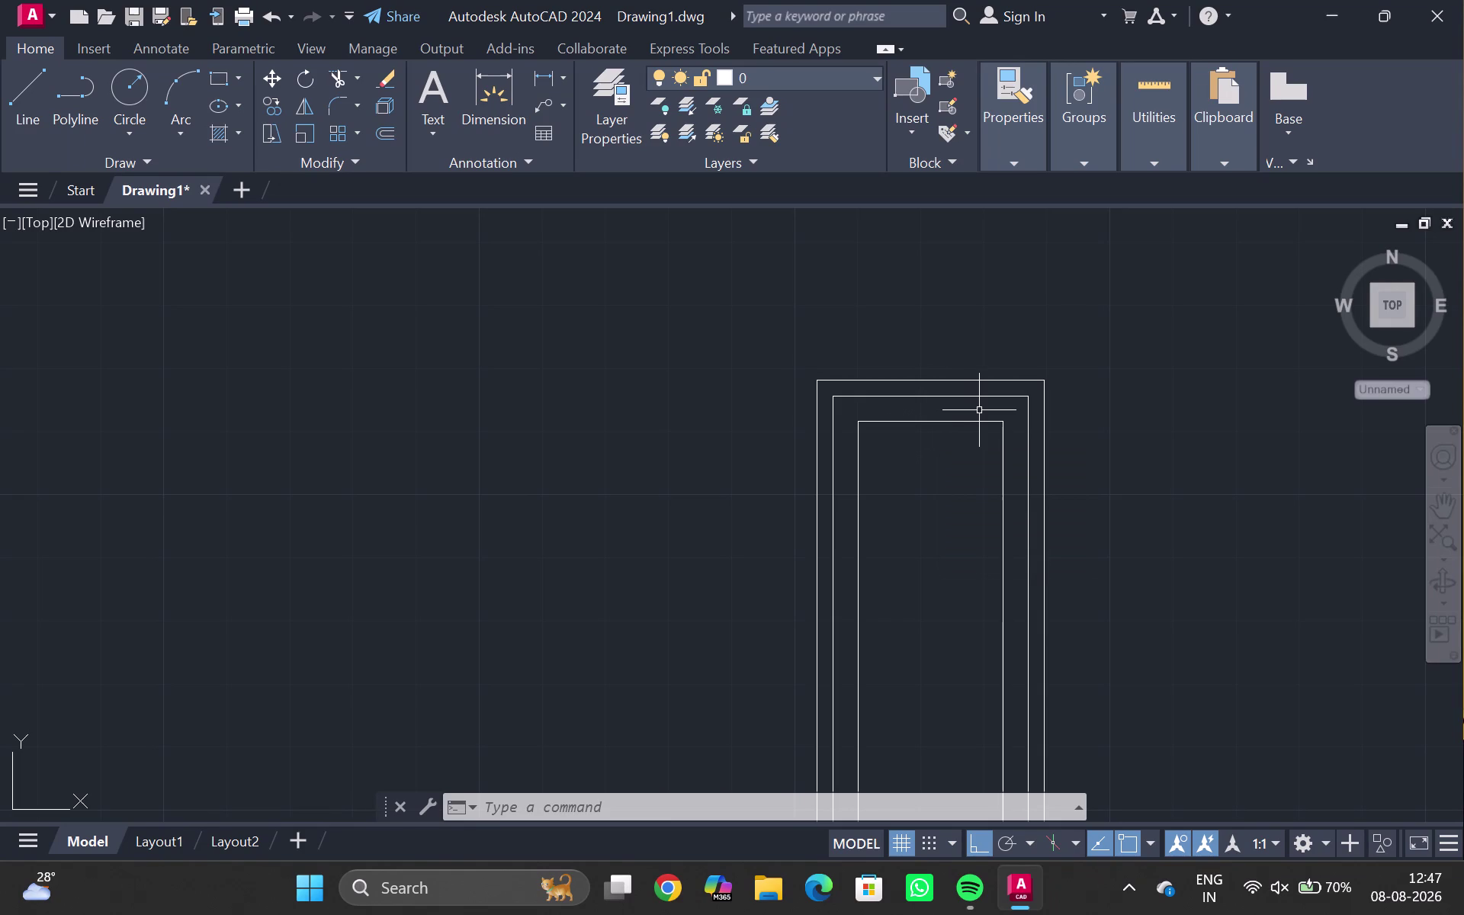
Offset the door's bottom line 3'6" upward.
scroll(down, 3)
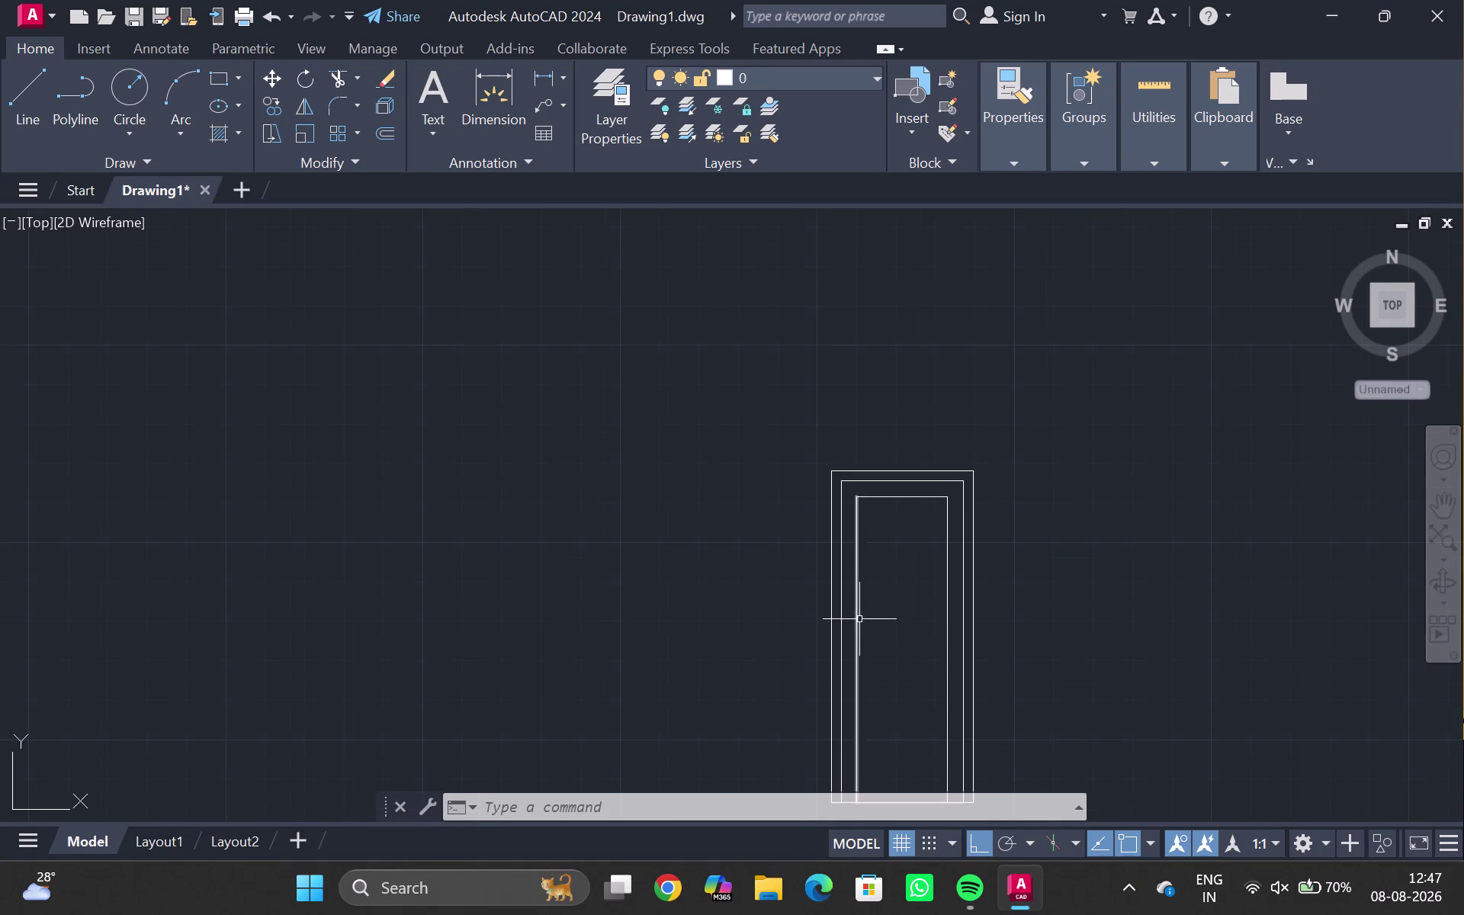
middle_drag(888, 625, 886, 485)
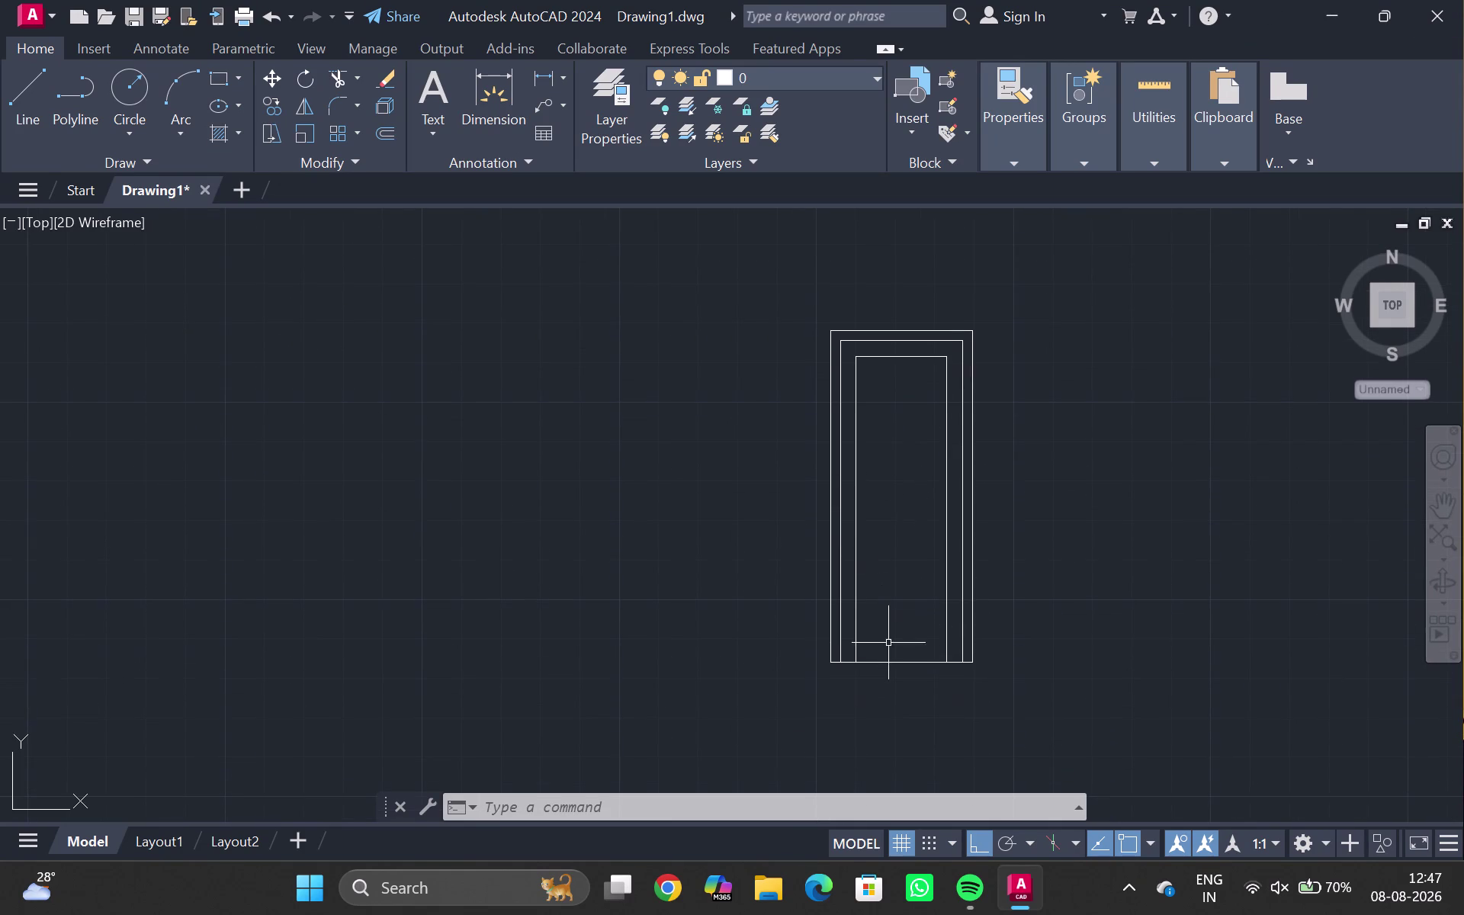
click(898, 662)
key(o)
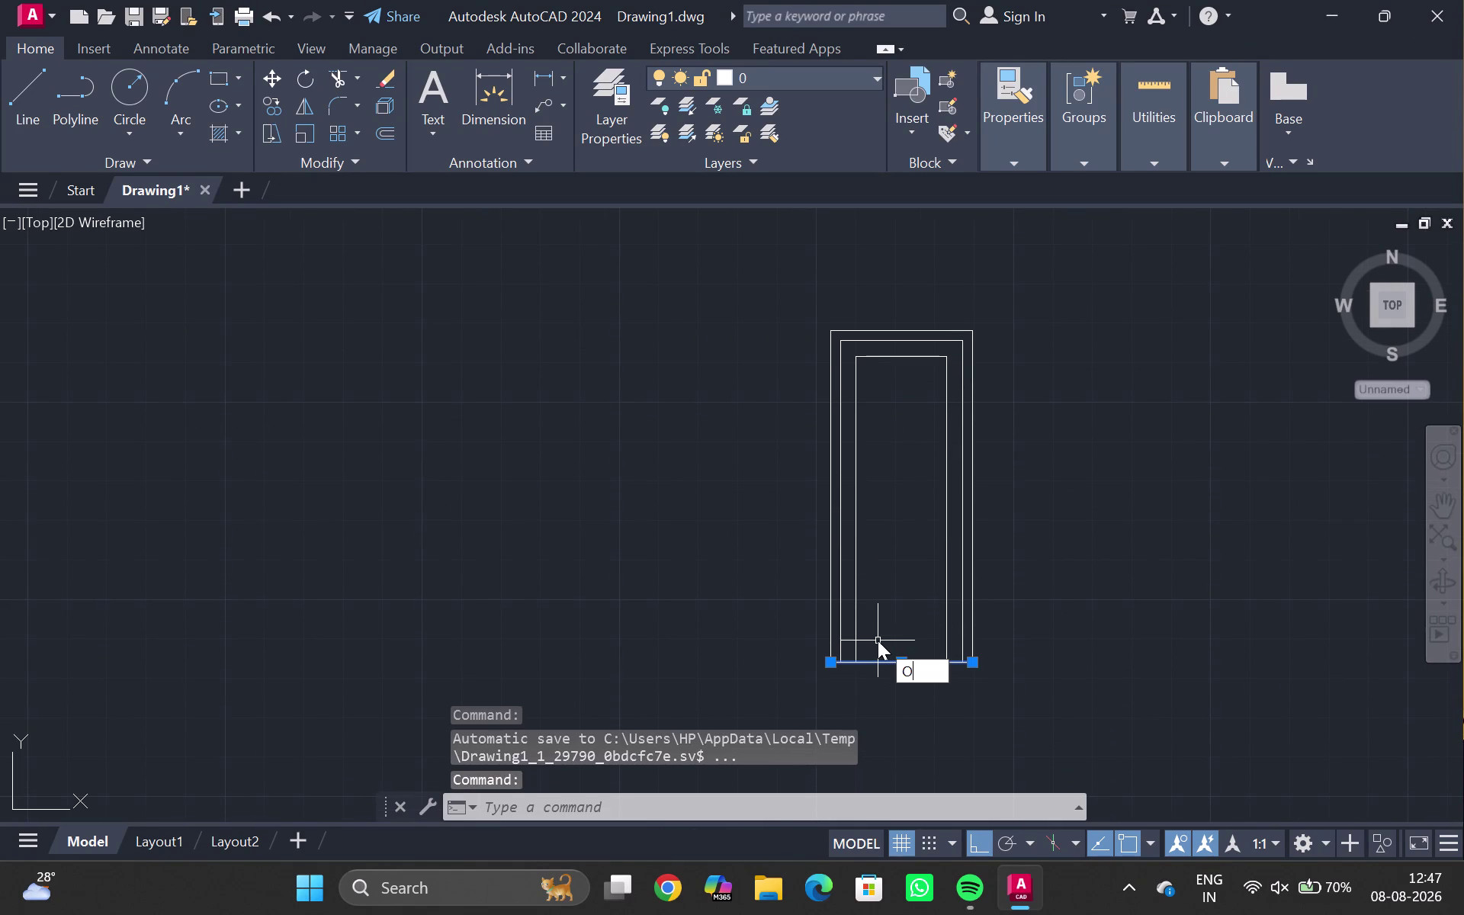
key(Return)
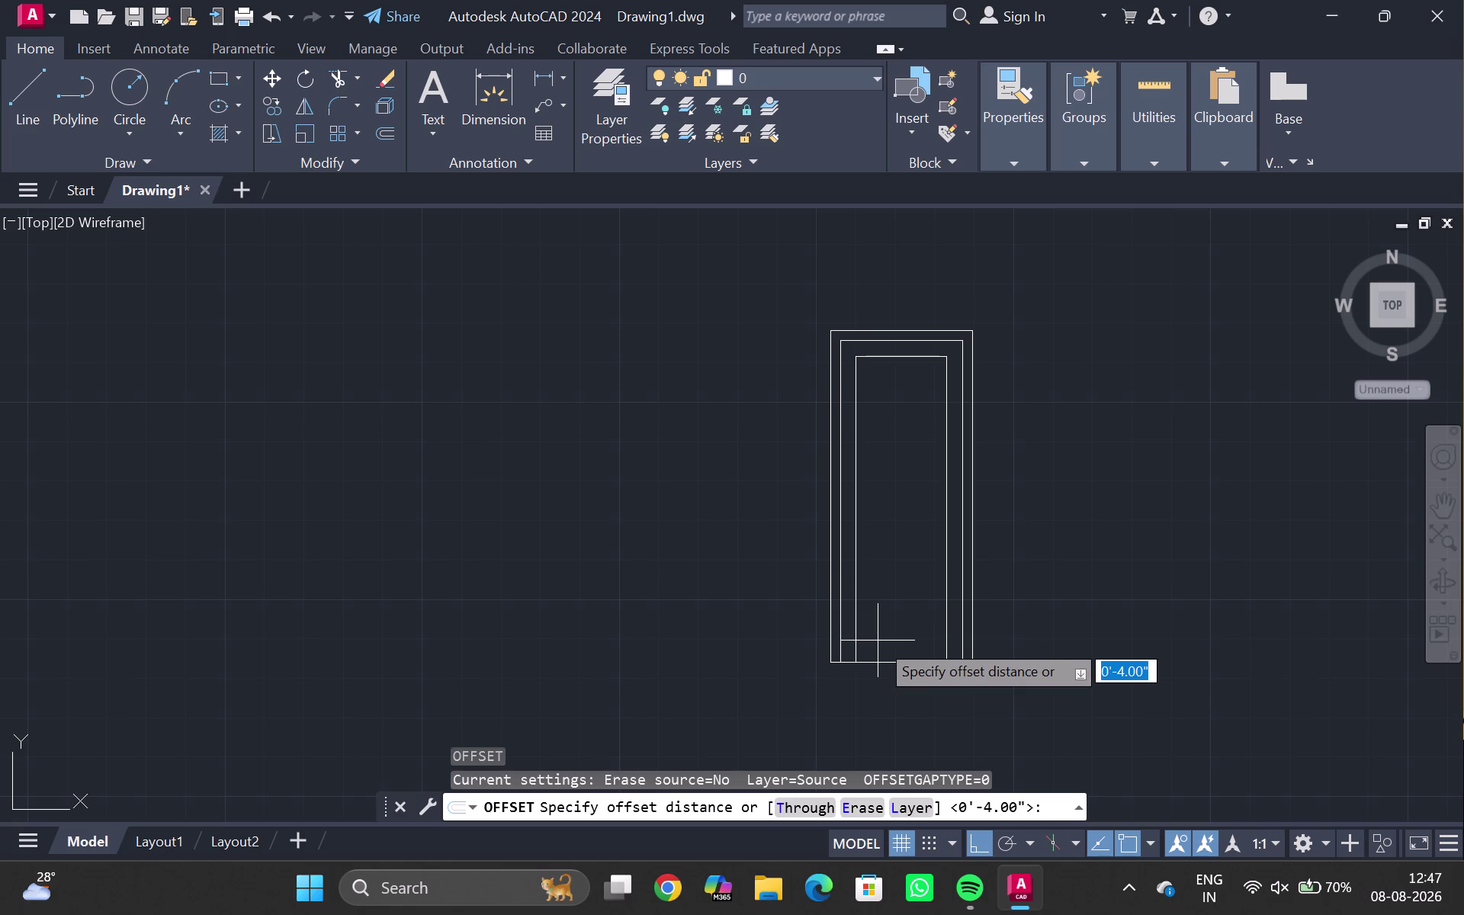
text(3')
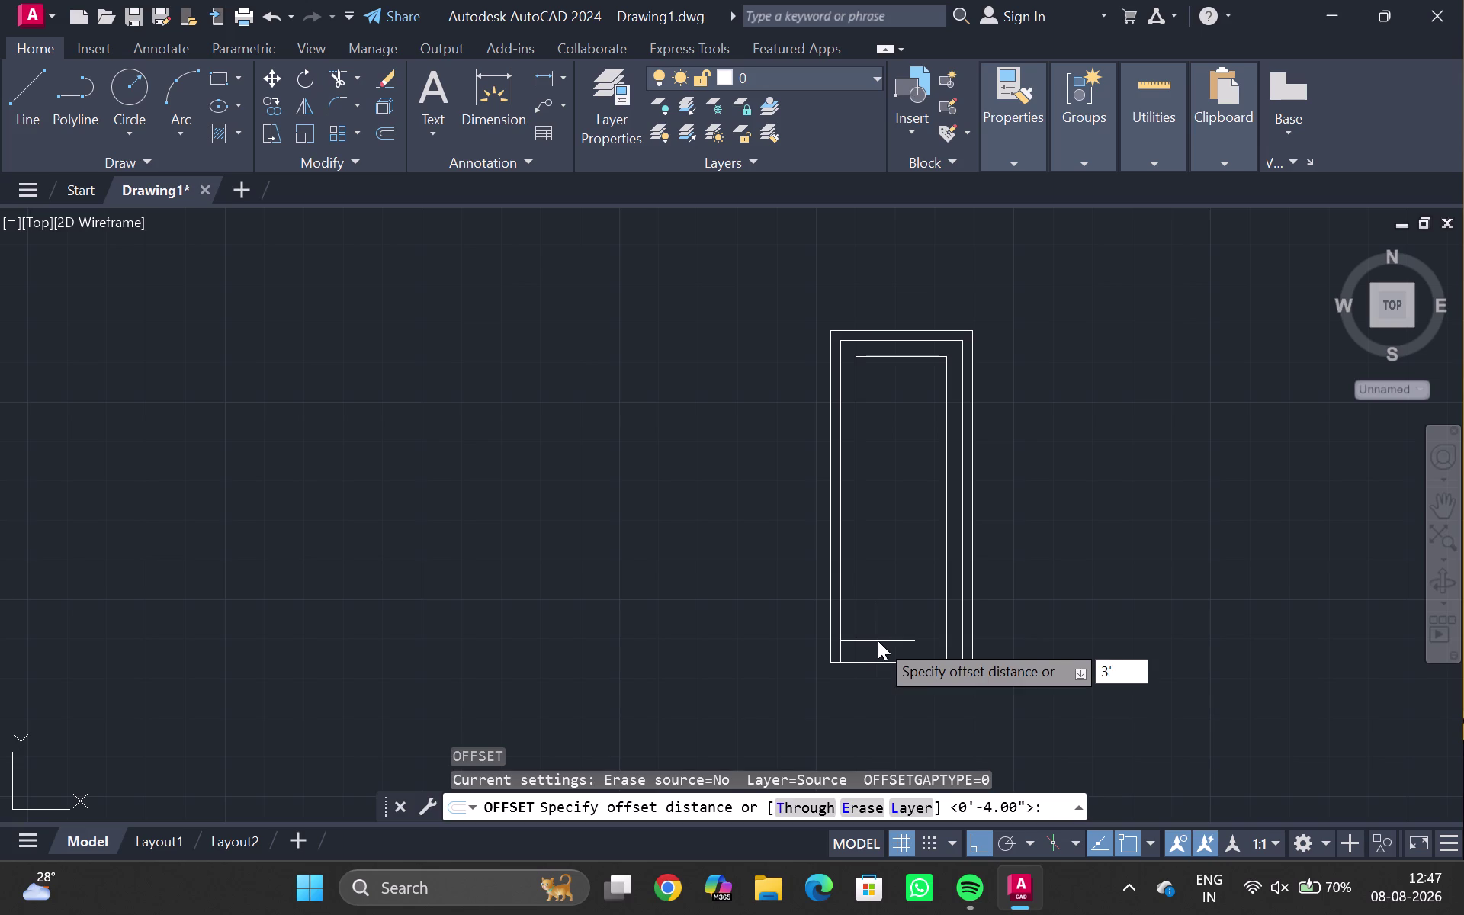
key(6)
key(shift+quotedbl)
key(Return)
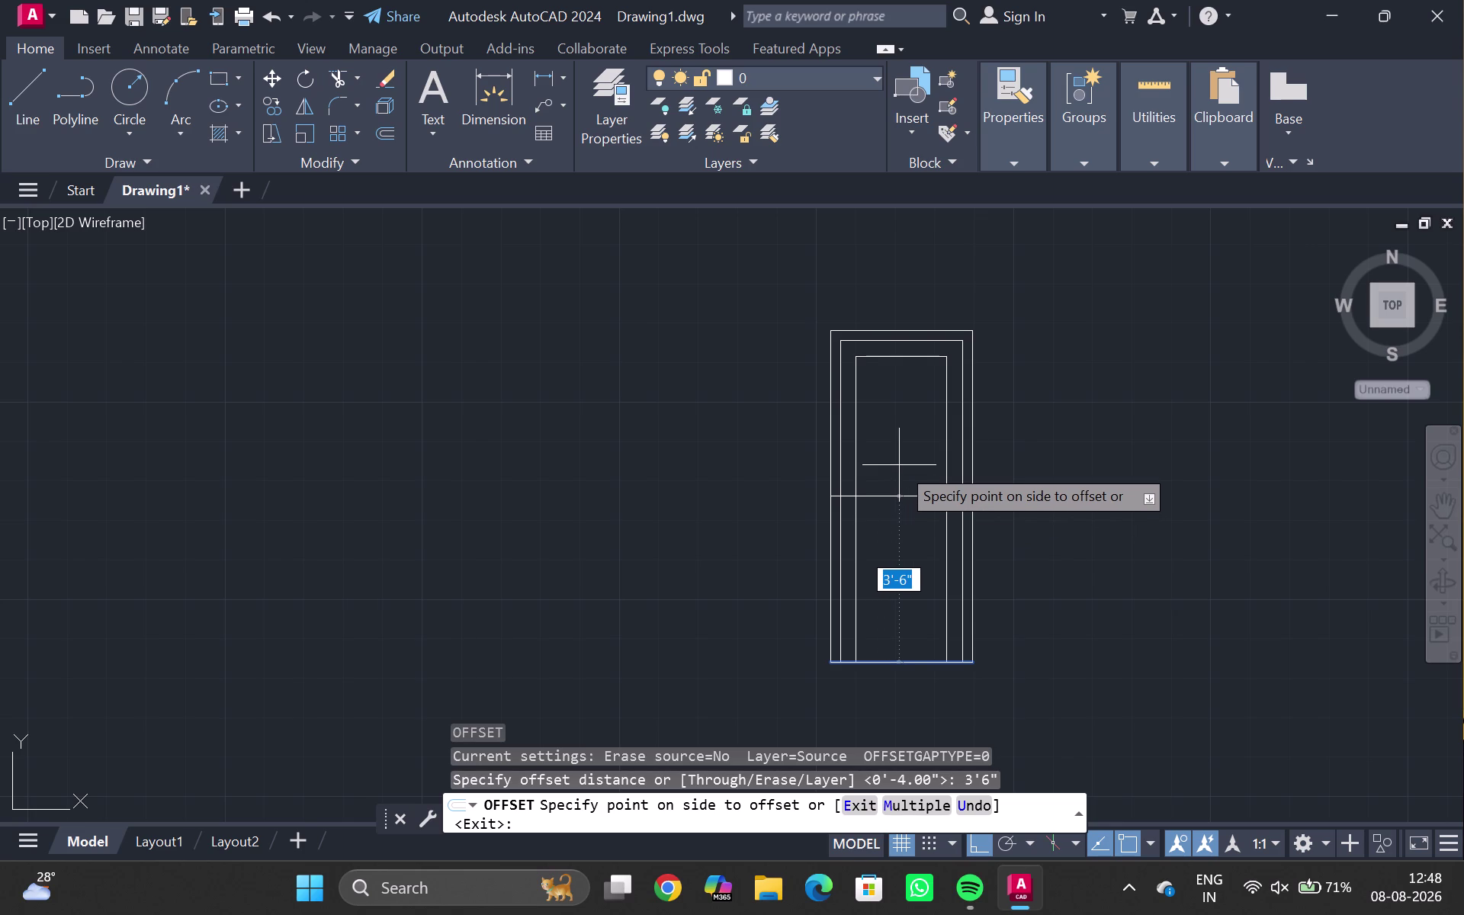
click(899, 465)
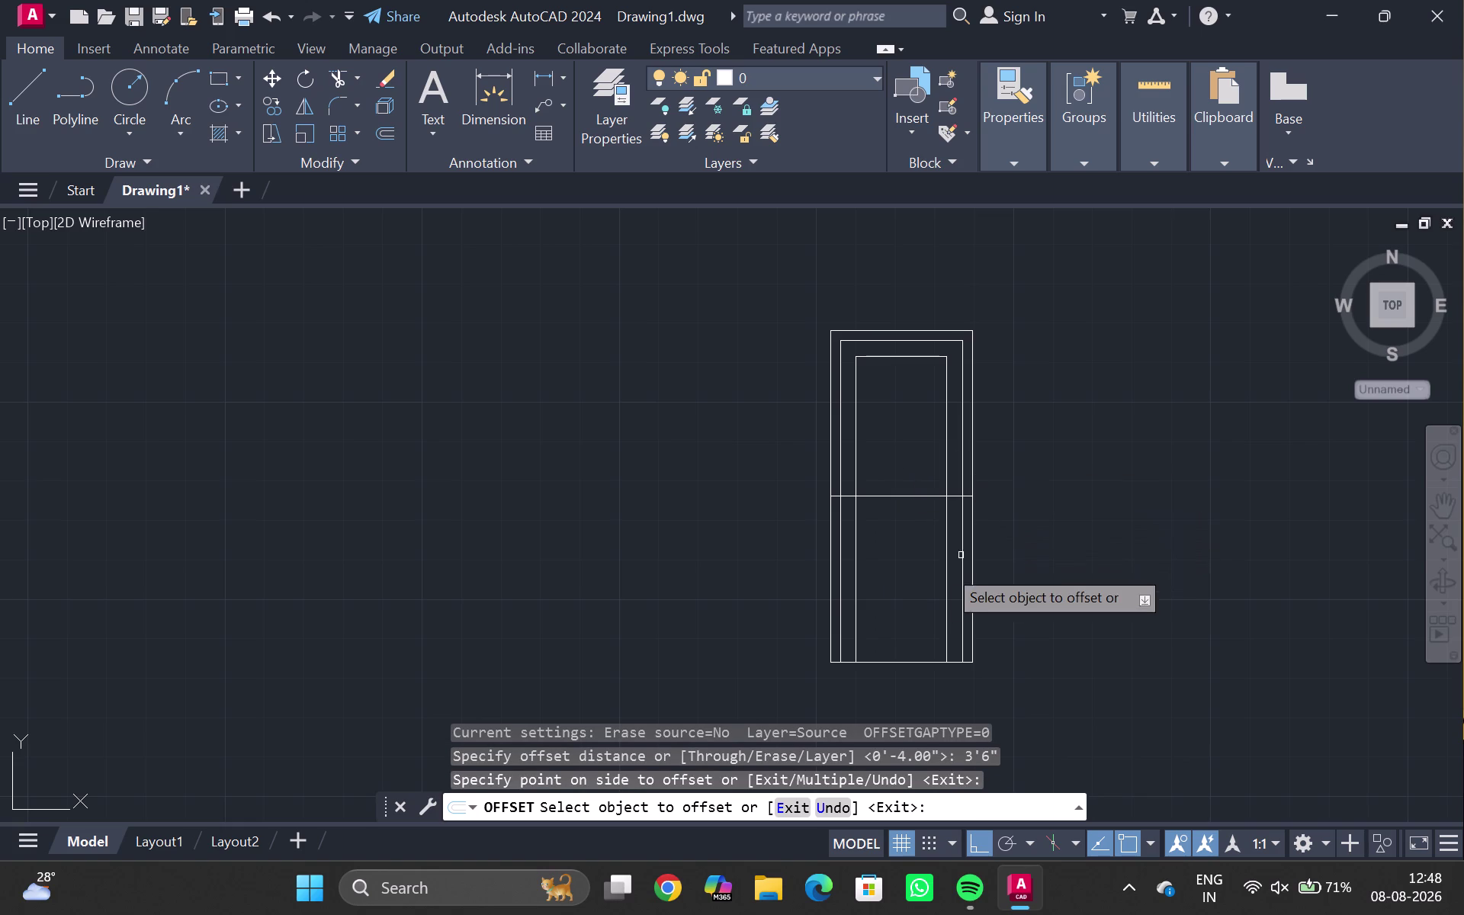
key(Escape)
Trim the horizontal line's ends outside the left and right inner jambs.
scroll(up, 3)
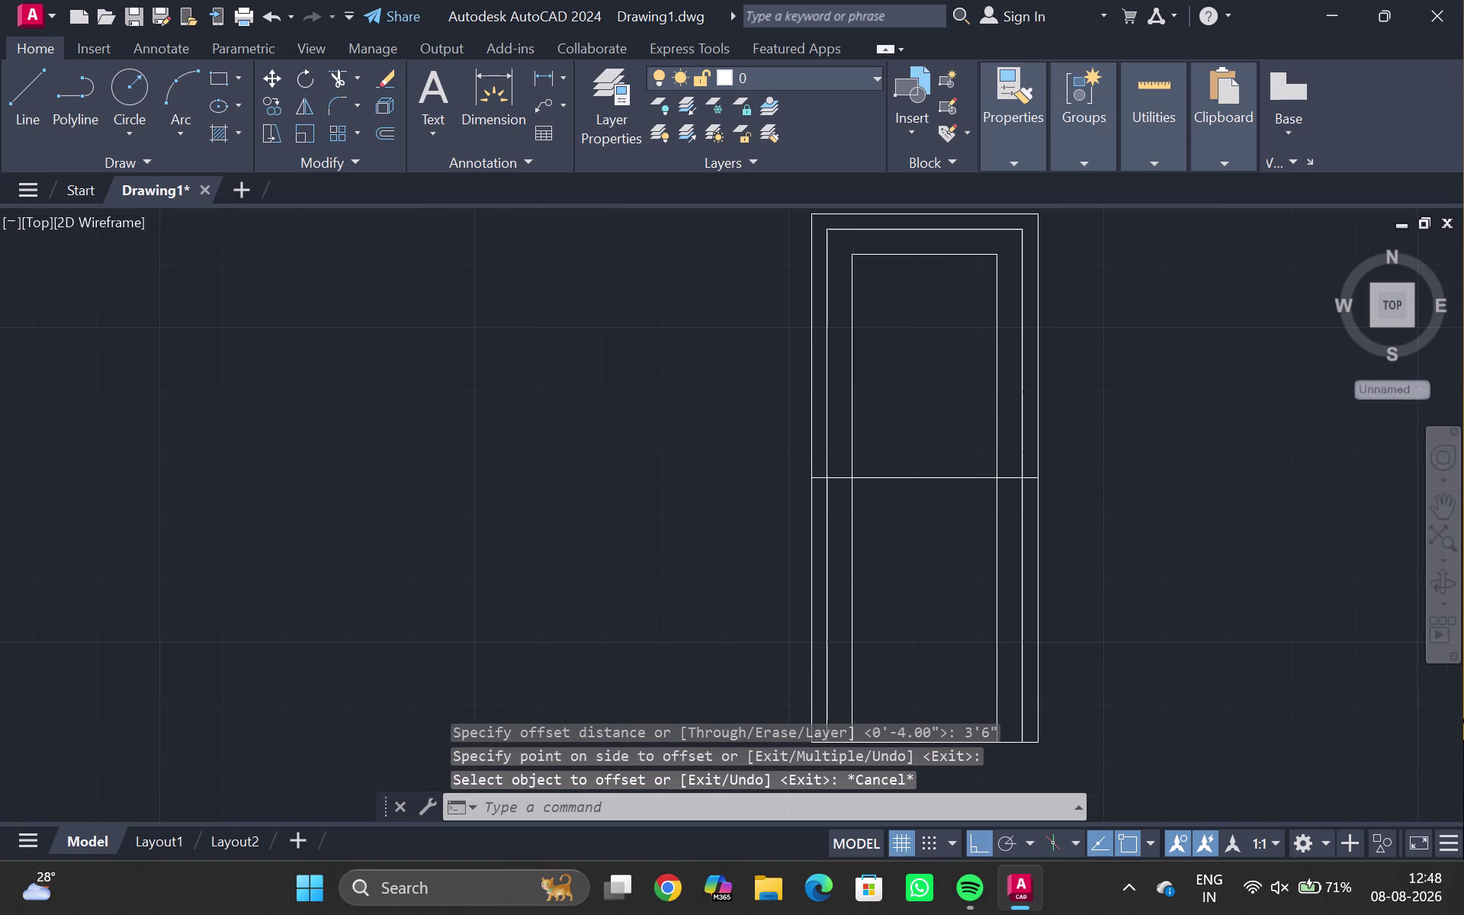
text(TR)
key(Return)
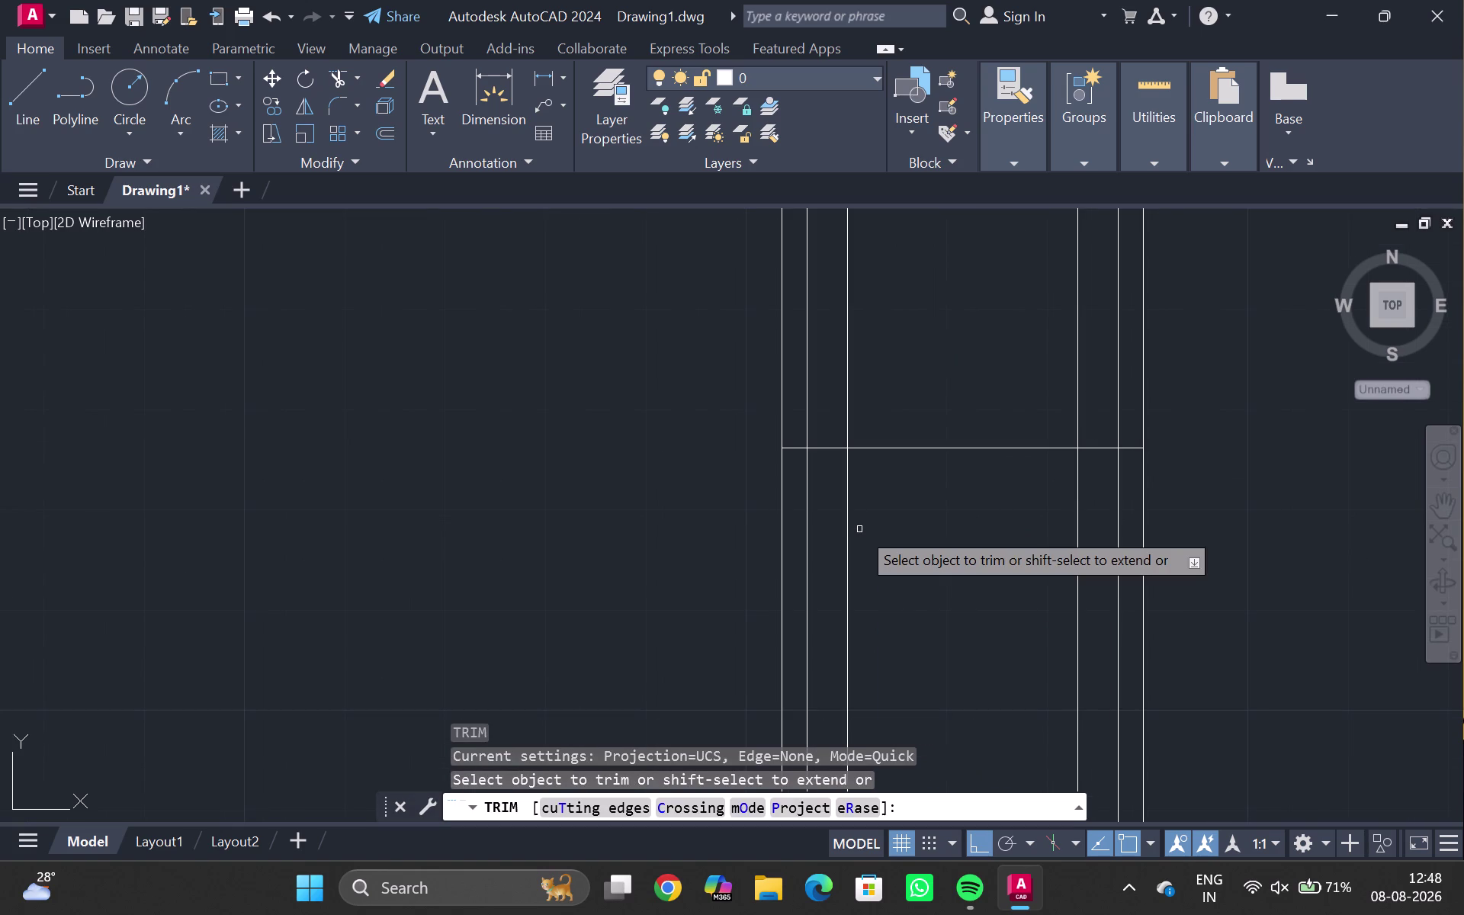
click(824, 442)
click(824, 445)
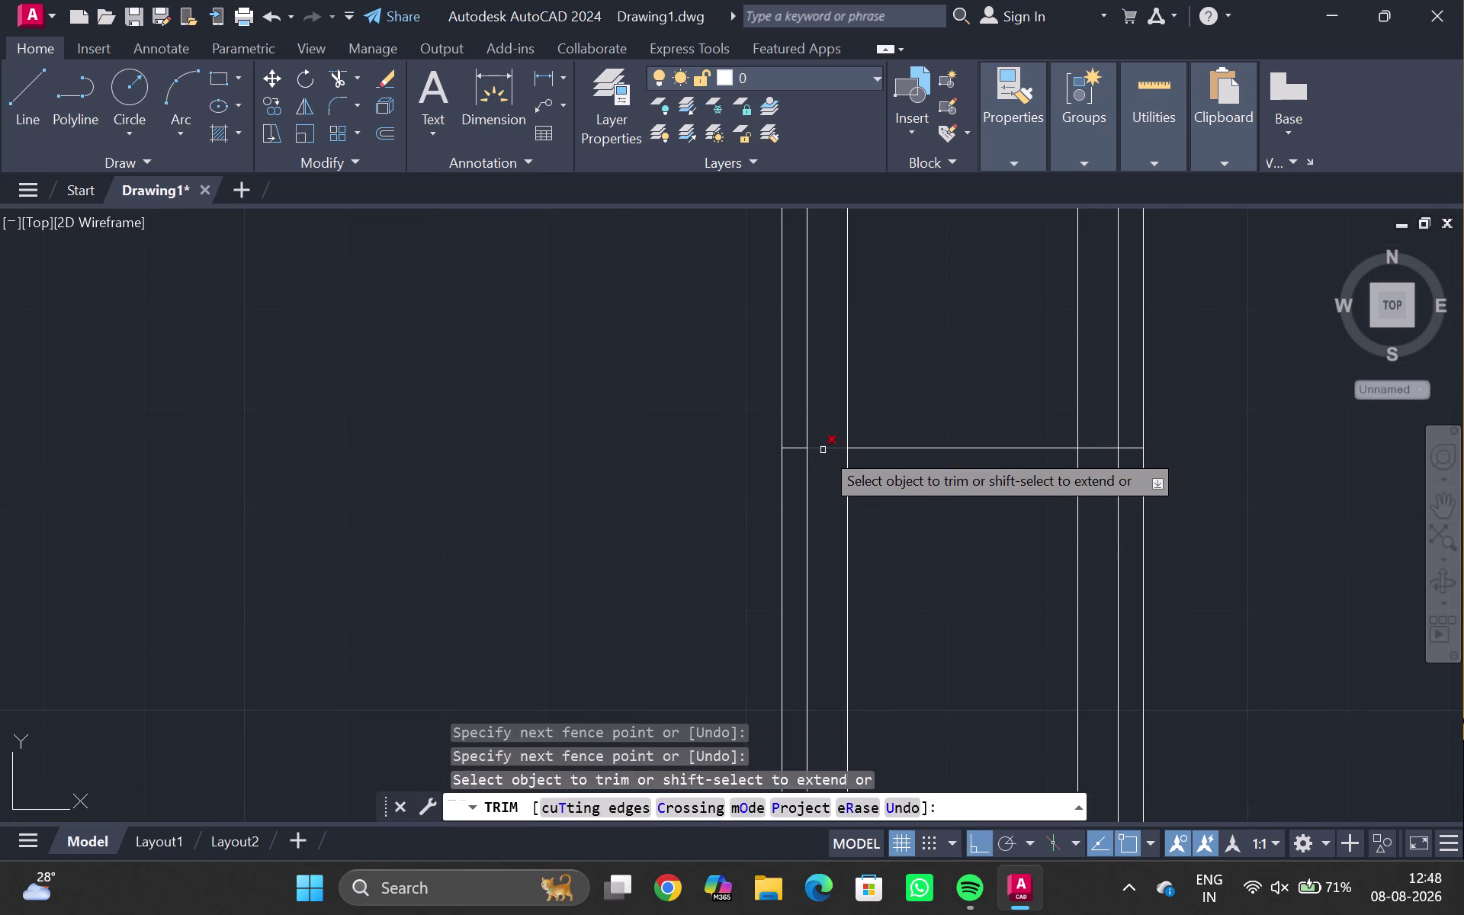
click(823, 453)
click(818, 440)
click(797, 452)
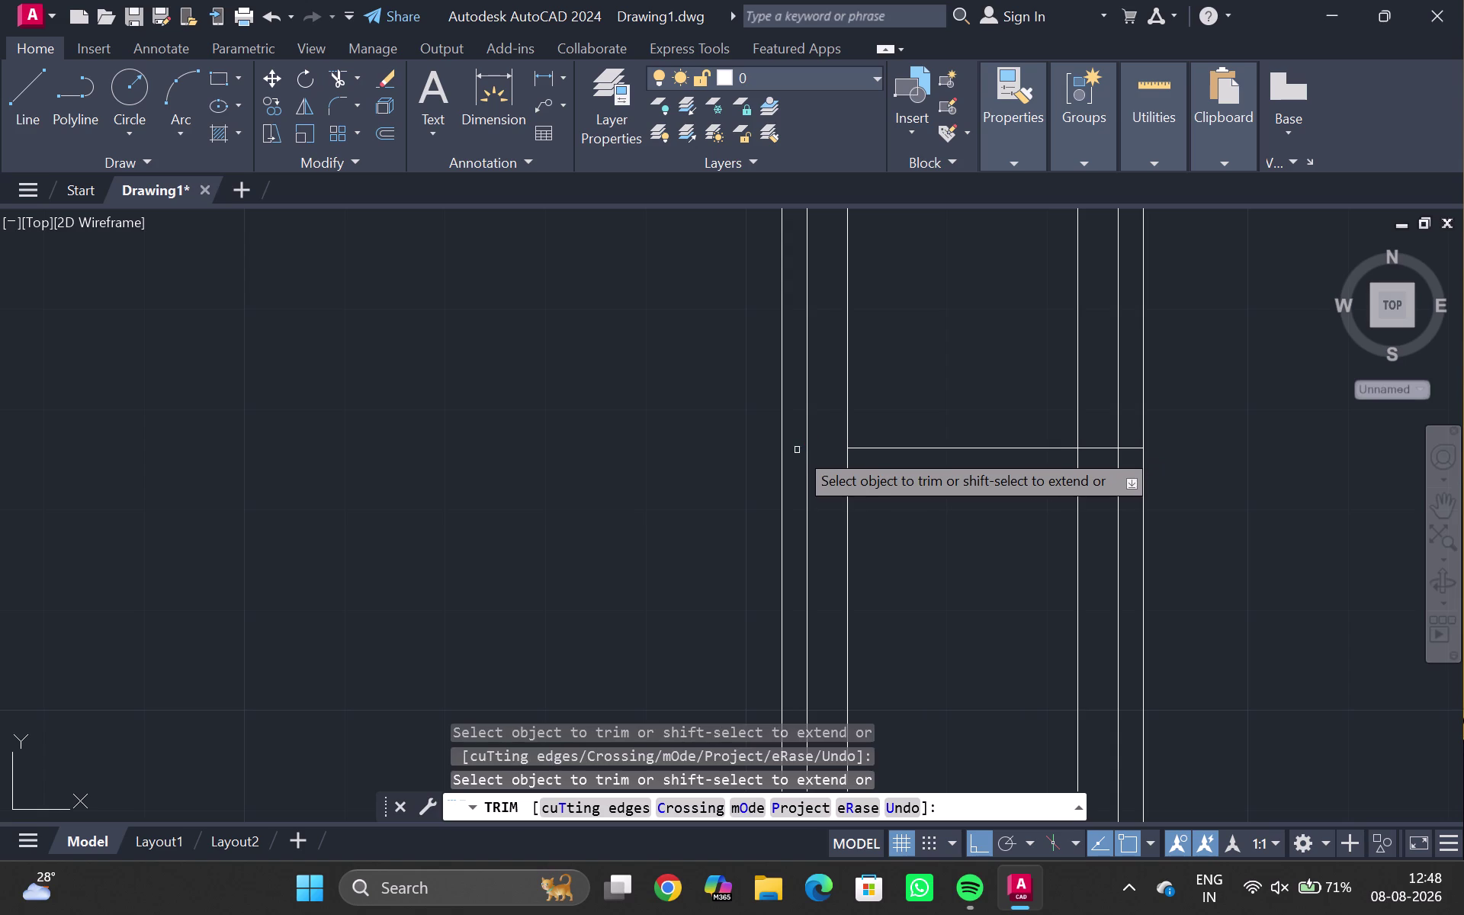
click(1101, 446)
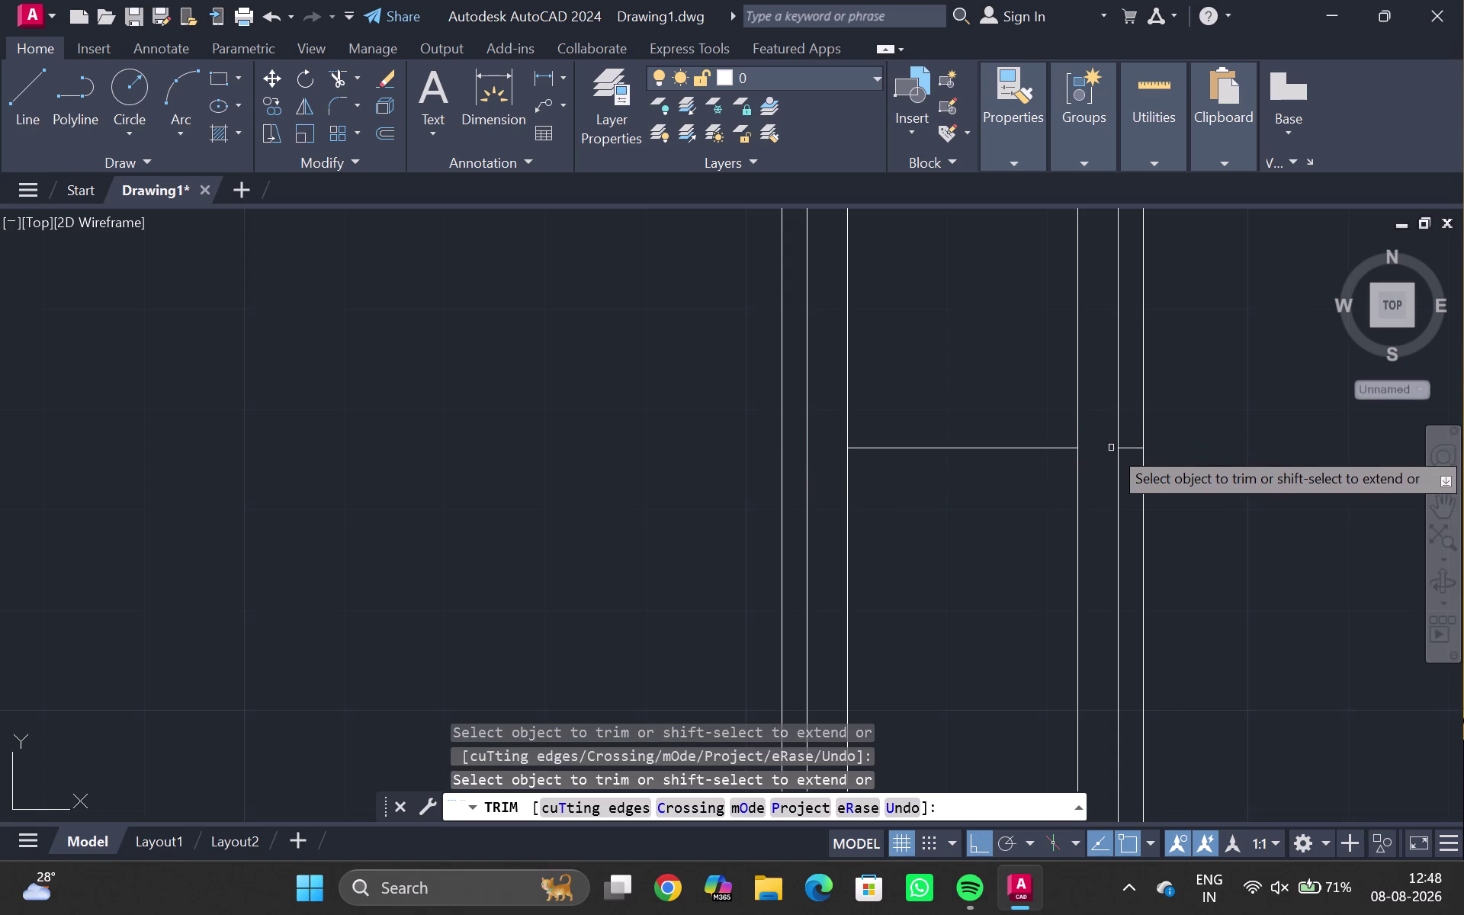
click(1129, 450)
key(Escape)
scroll(down, 3)
middle_drag(988, 412, 961, 475)
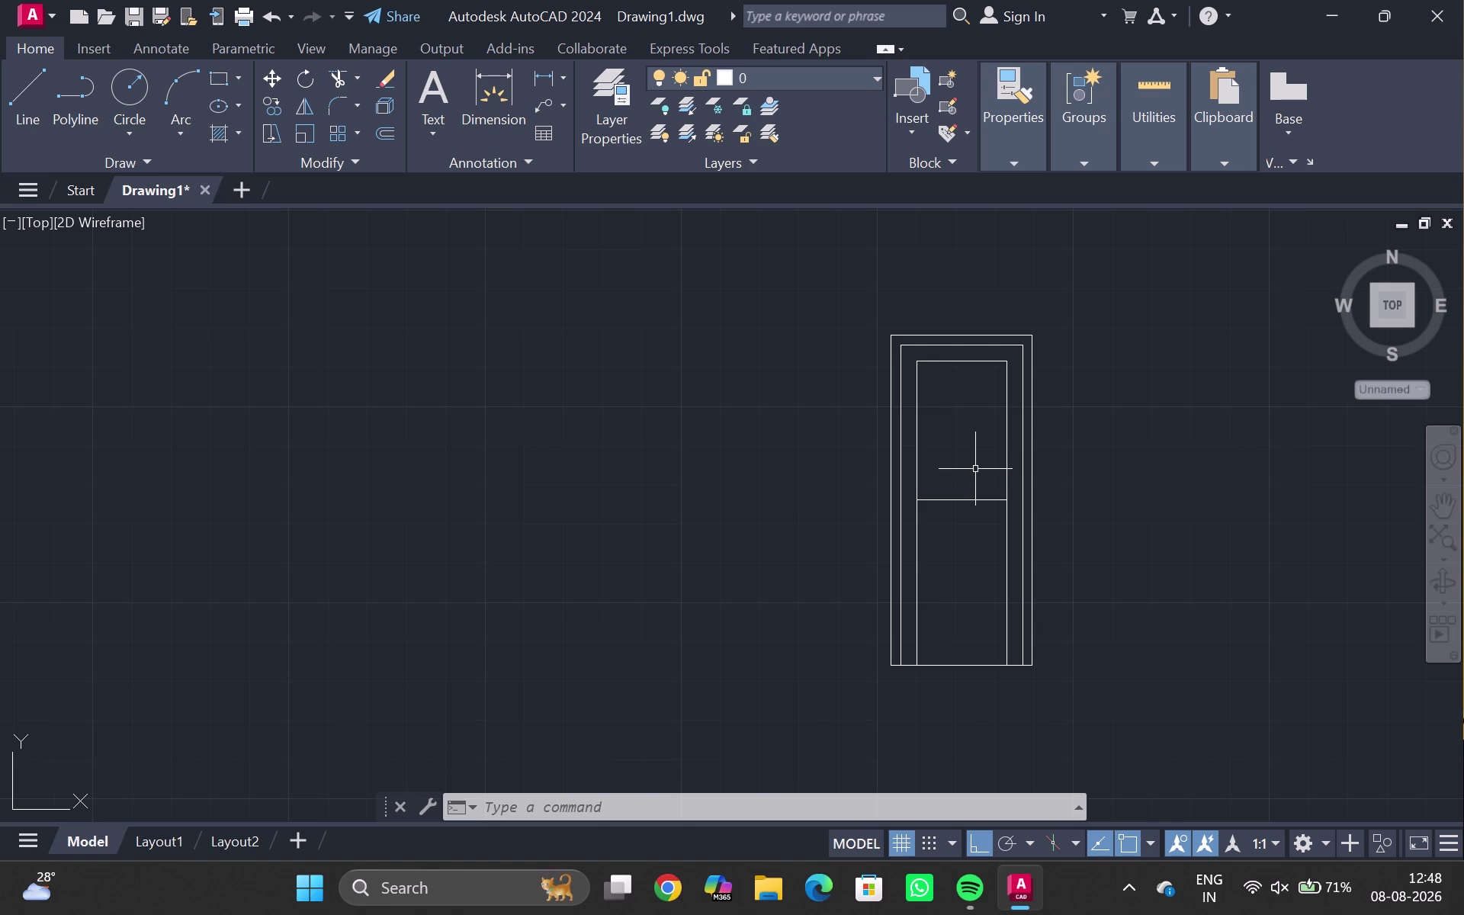
Offset the door's mid line 6" downward to form the rail.
scroll(up, 3)
click(956, 504)
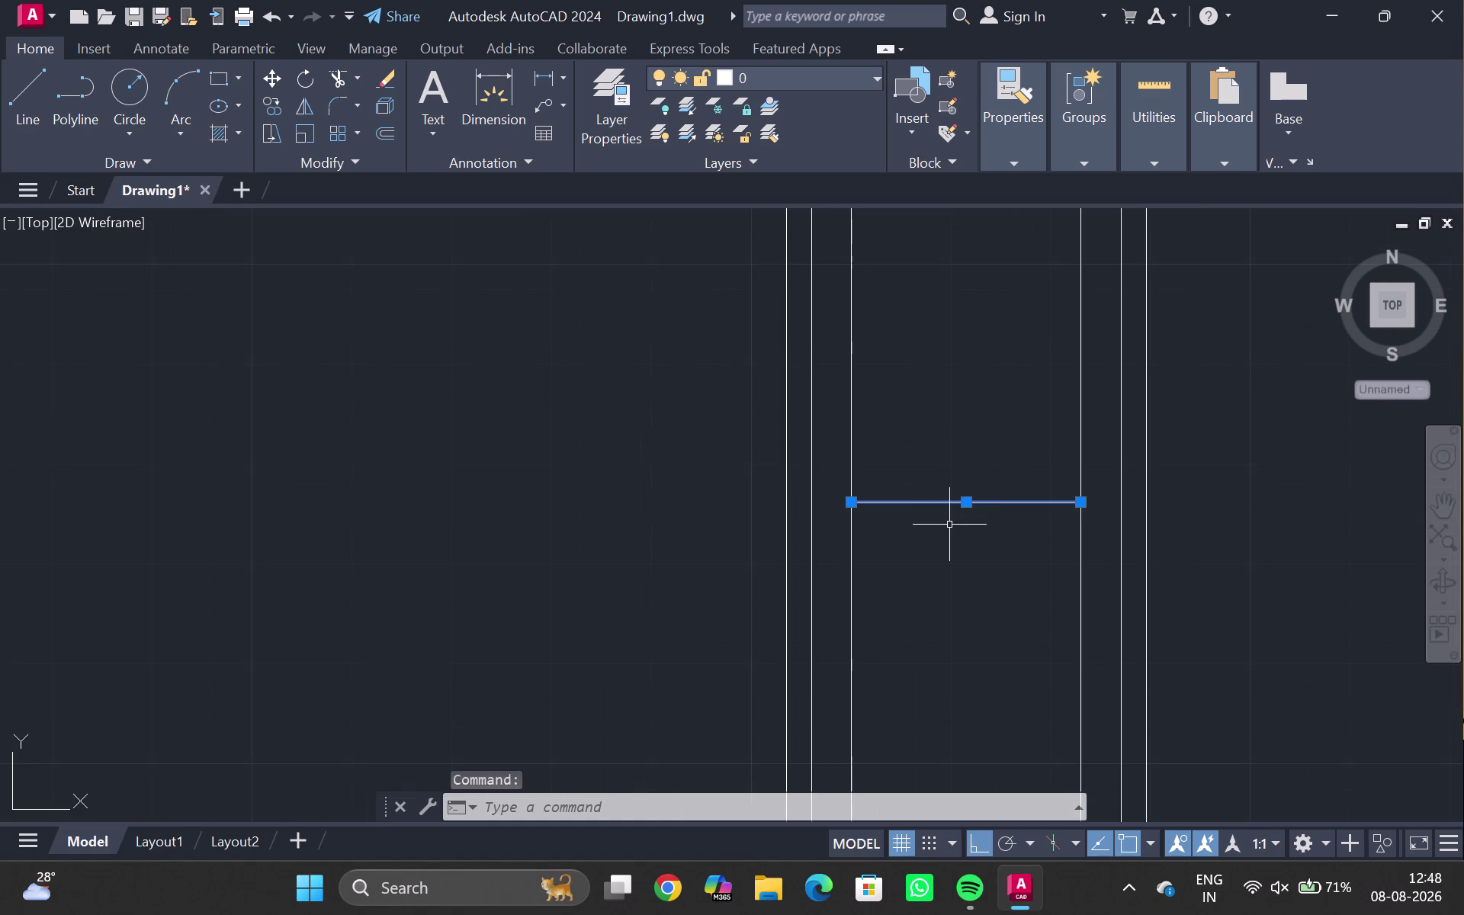
key(o)
key(Return)
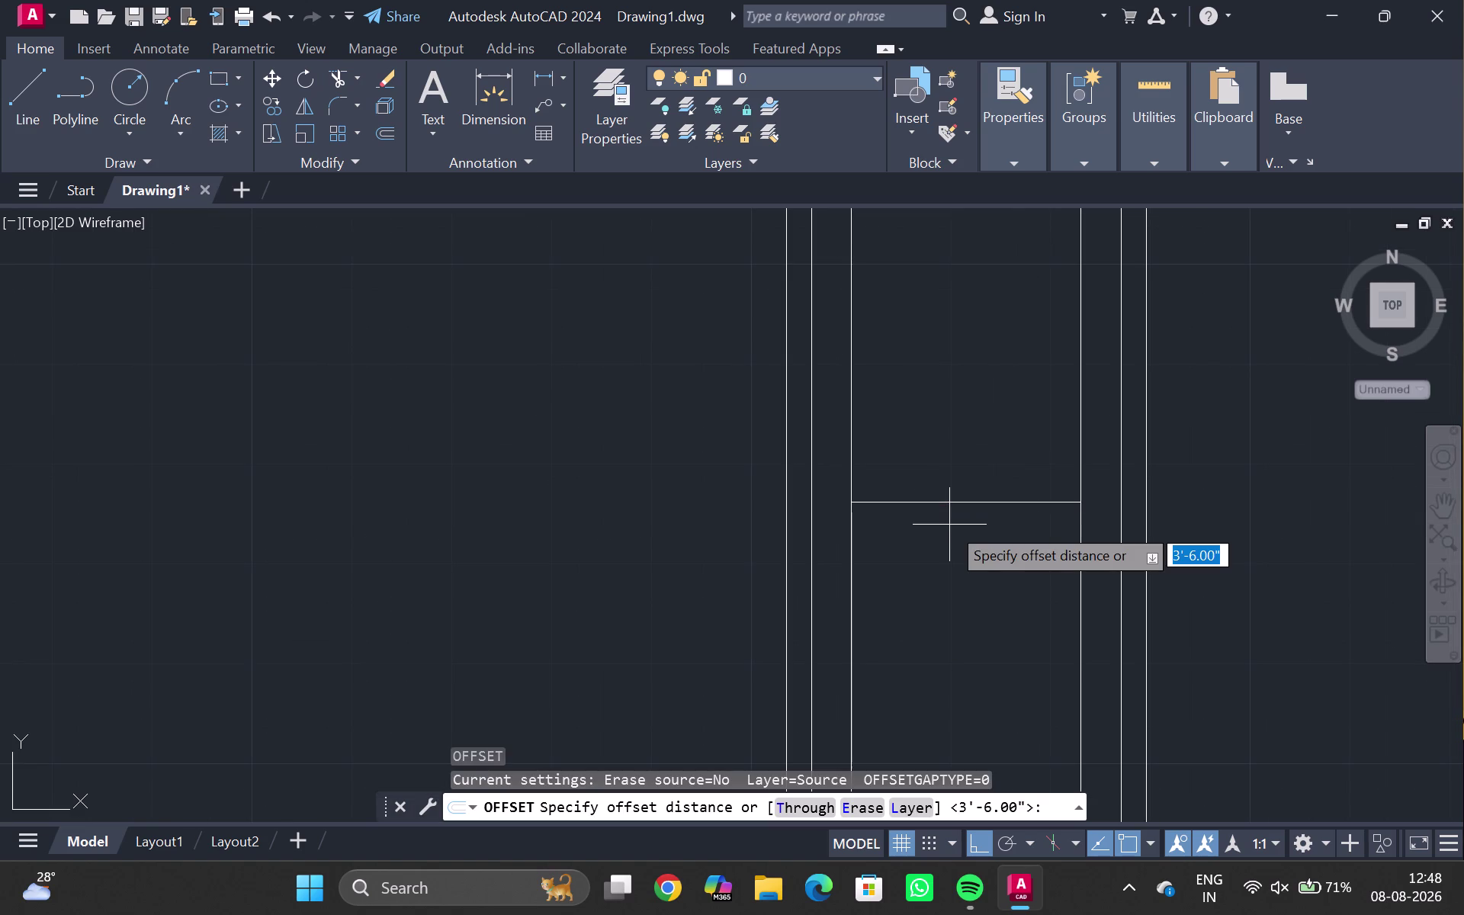
text(6")
key(Return)
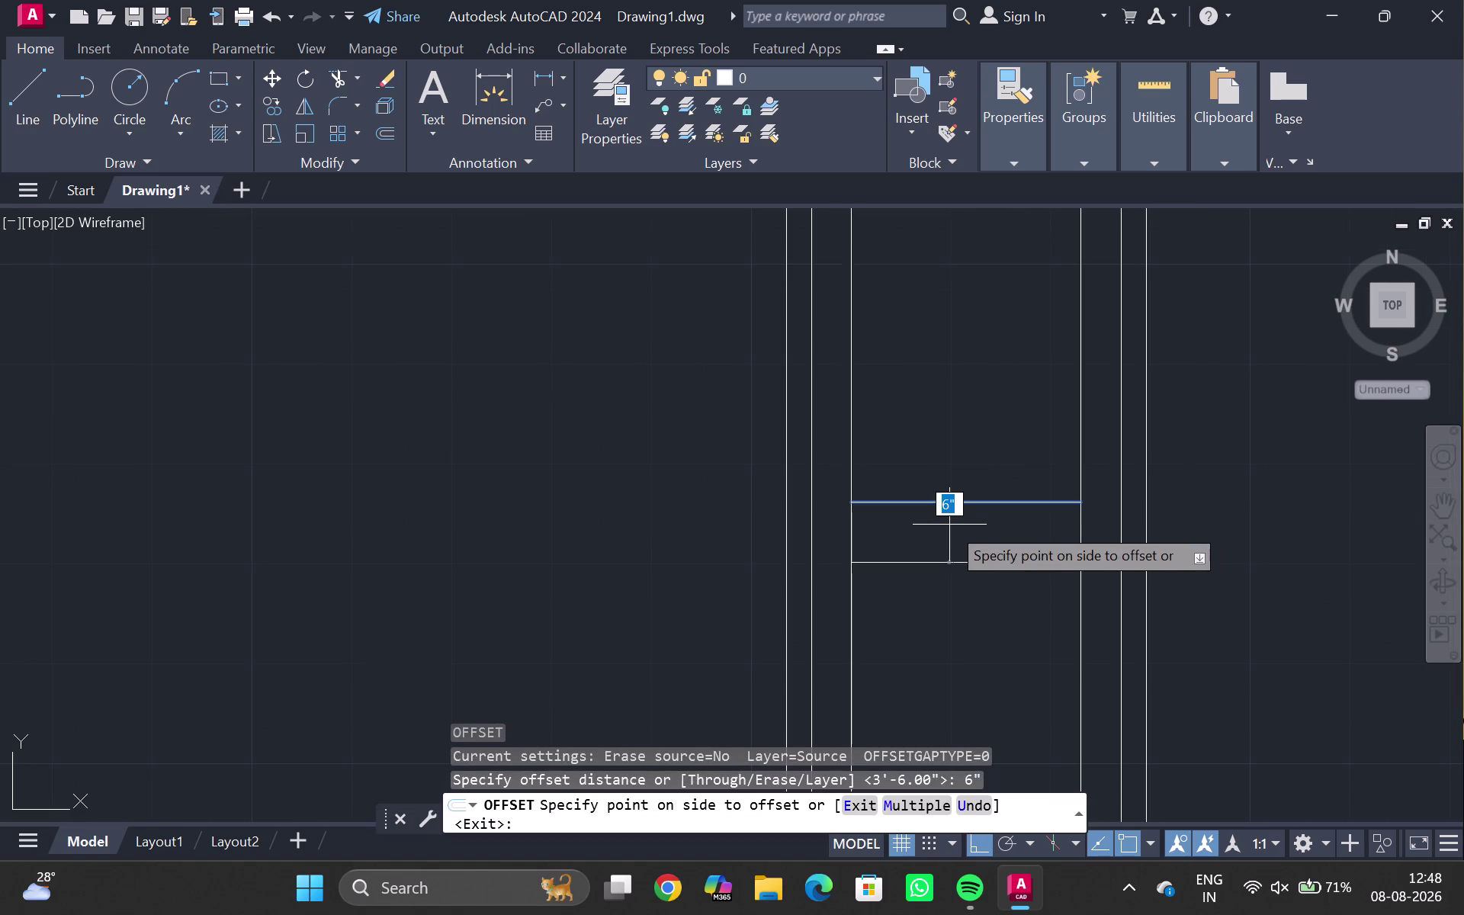
click(951, 646)
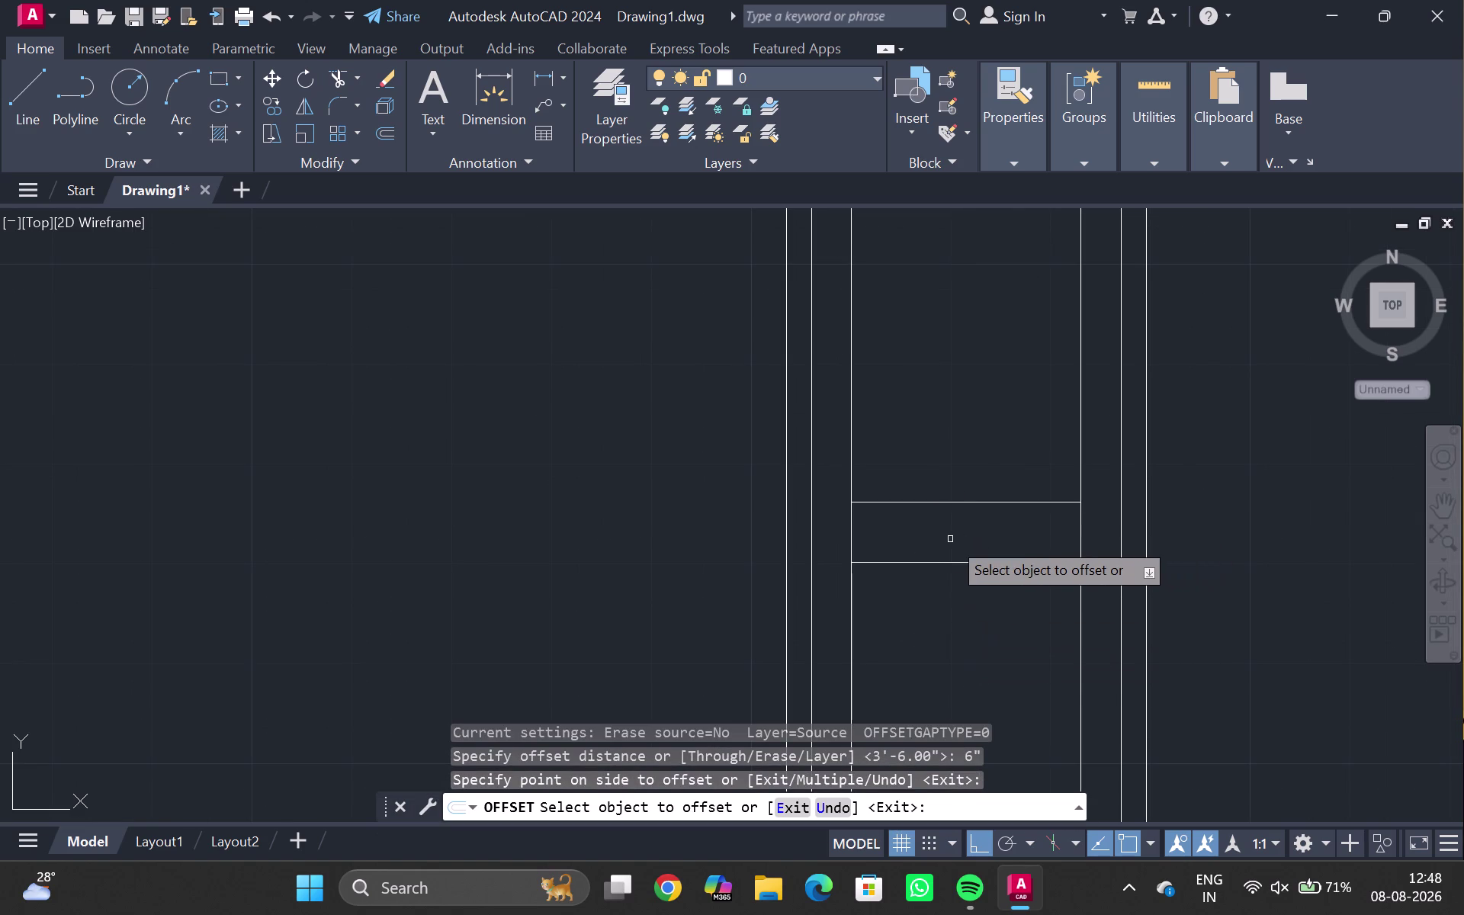
key(Escape)
Trim the jamb lines between the two rail lines to separate the panels.
text(TR)
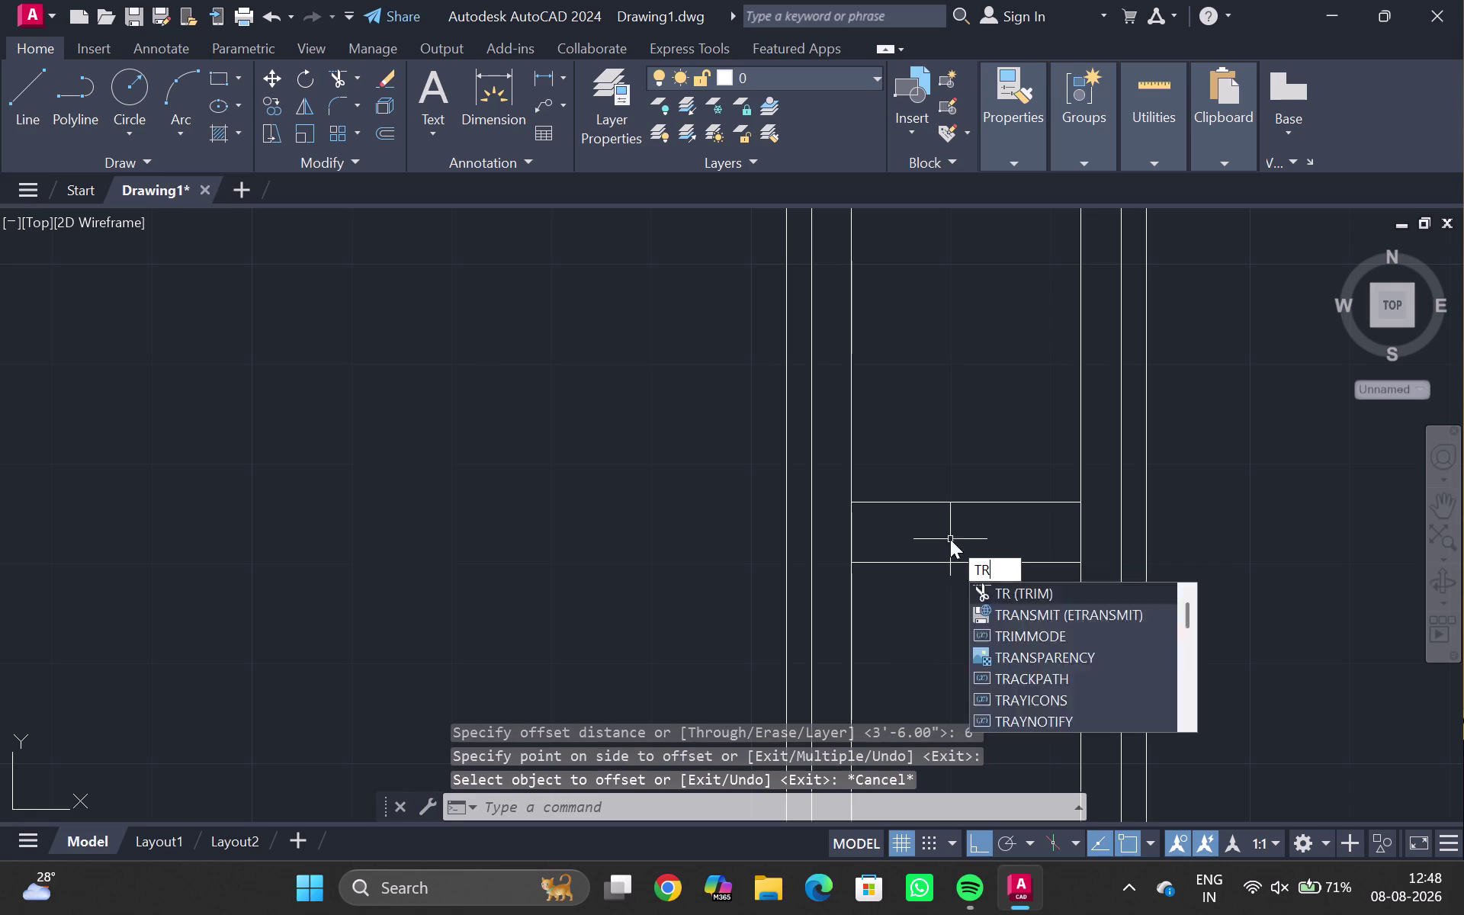
key(Return)
drag(877, 533, 798, 542)
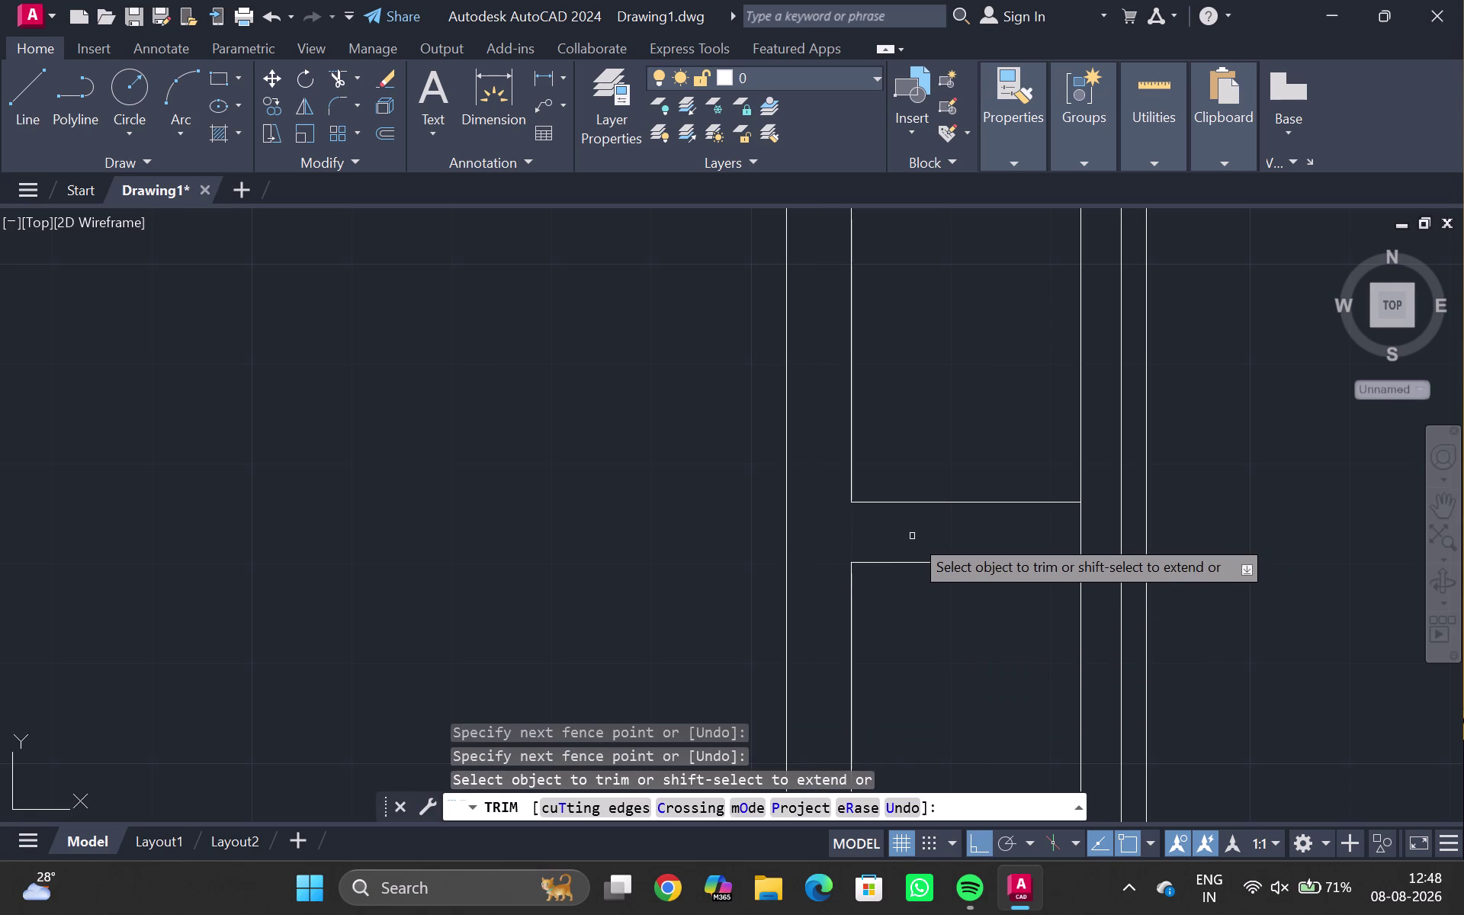
key(ctrl+z)
drag(897, 539, 839, 551)
drag(1009, 528, 1076, 538)
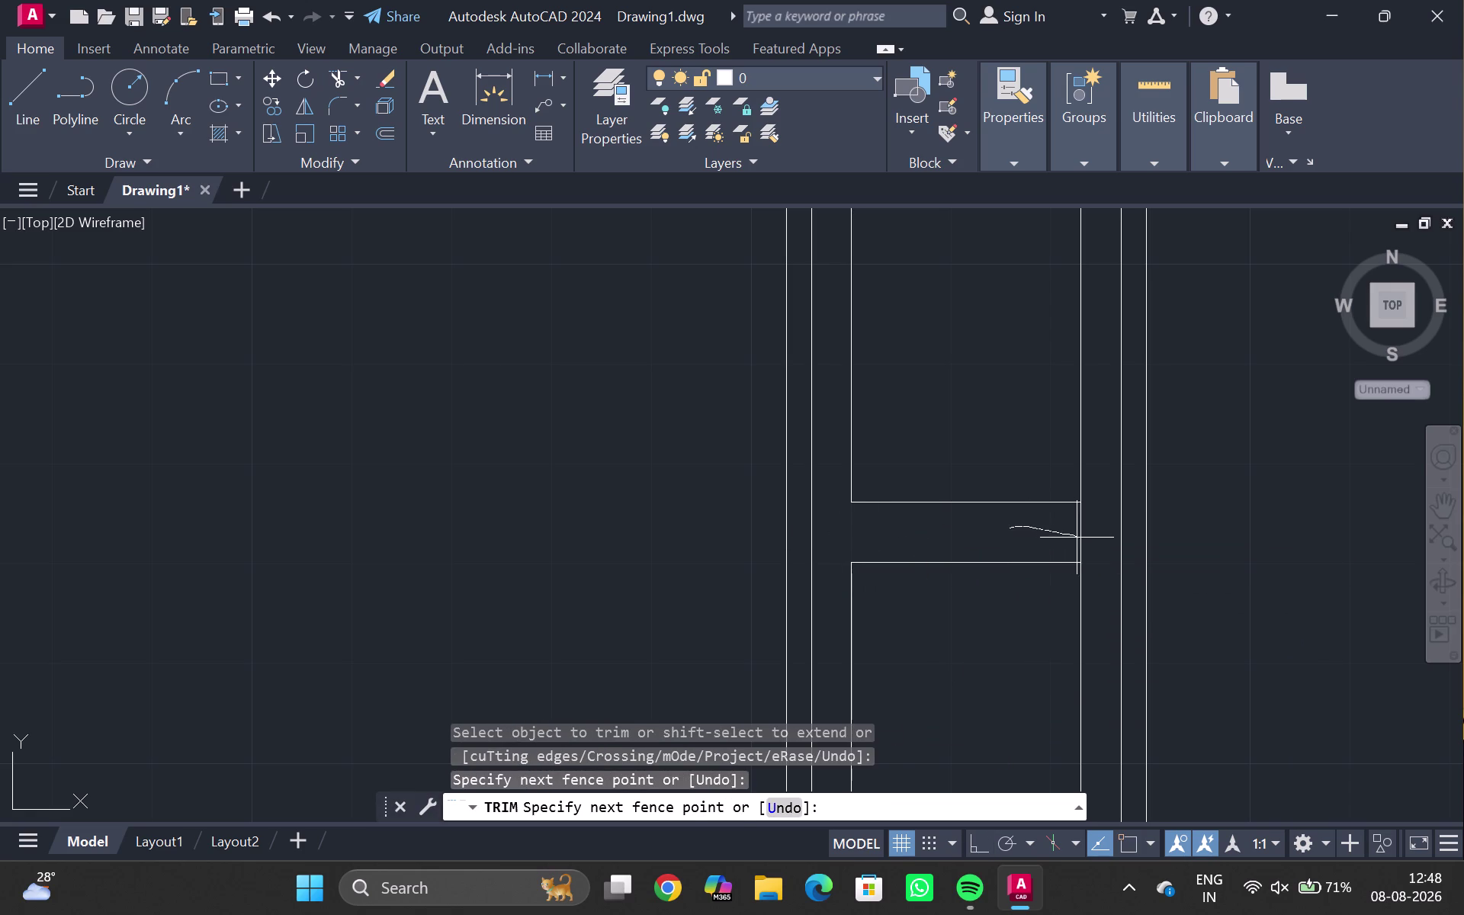
drag(1077, 537, 1095, 551)
key(Escape)
scroll(down, 3)
middle_drag(996, 613, 989, 517)
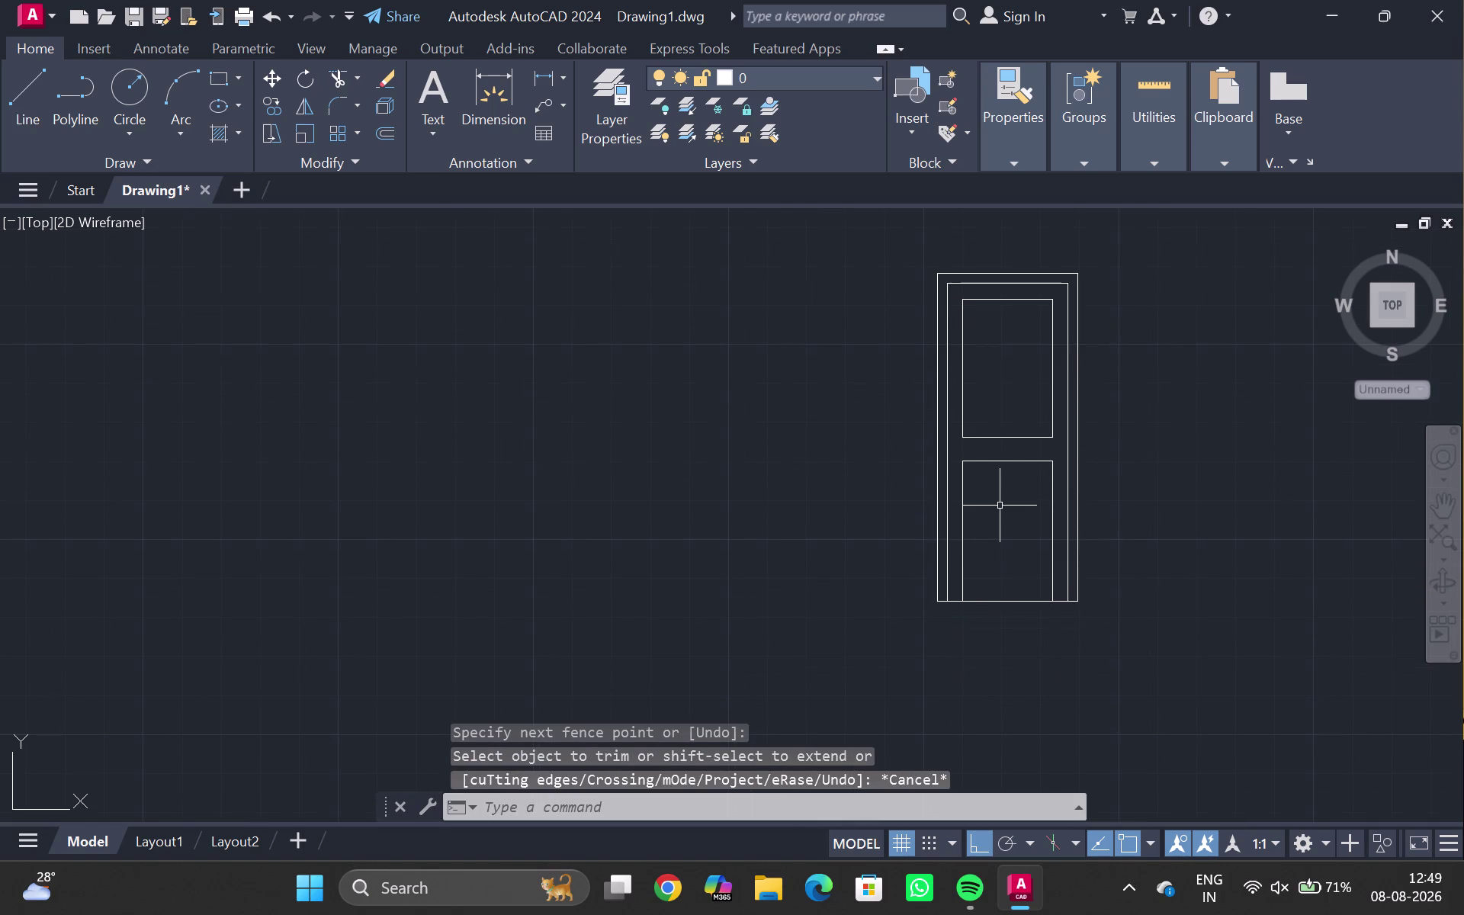
Select a door line and begin another offset for the lower panel.
click(991, 462)
key(o)
key(Return)
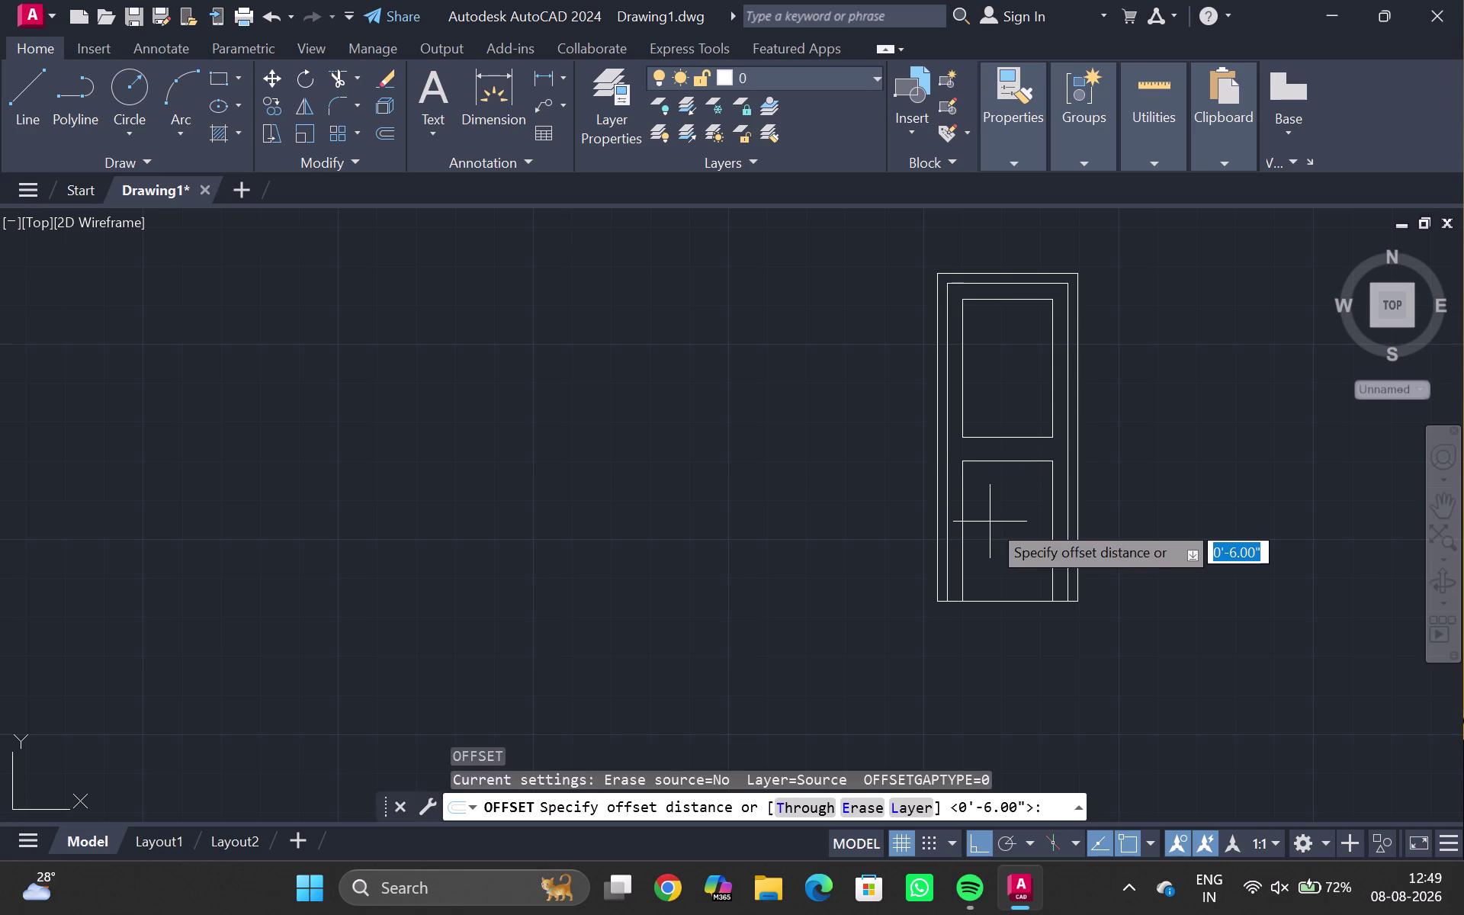
Offset the lower panel's top line 2'4" downward.
text(2')
text(4)
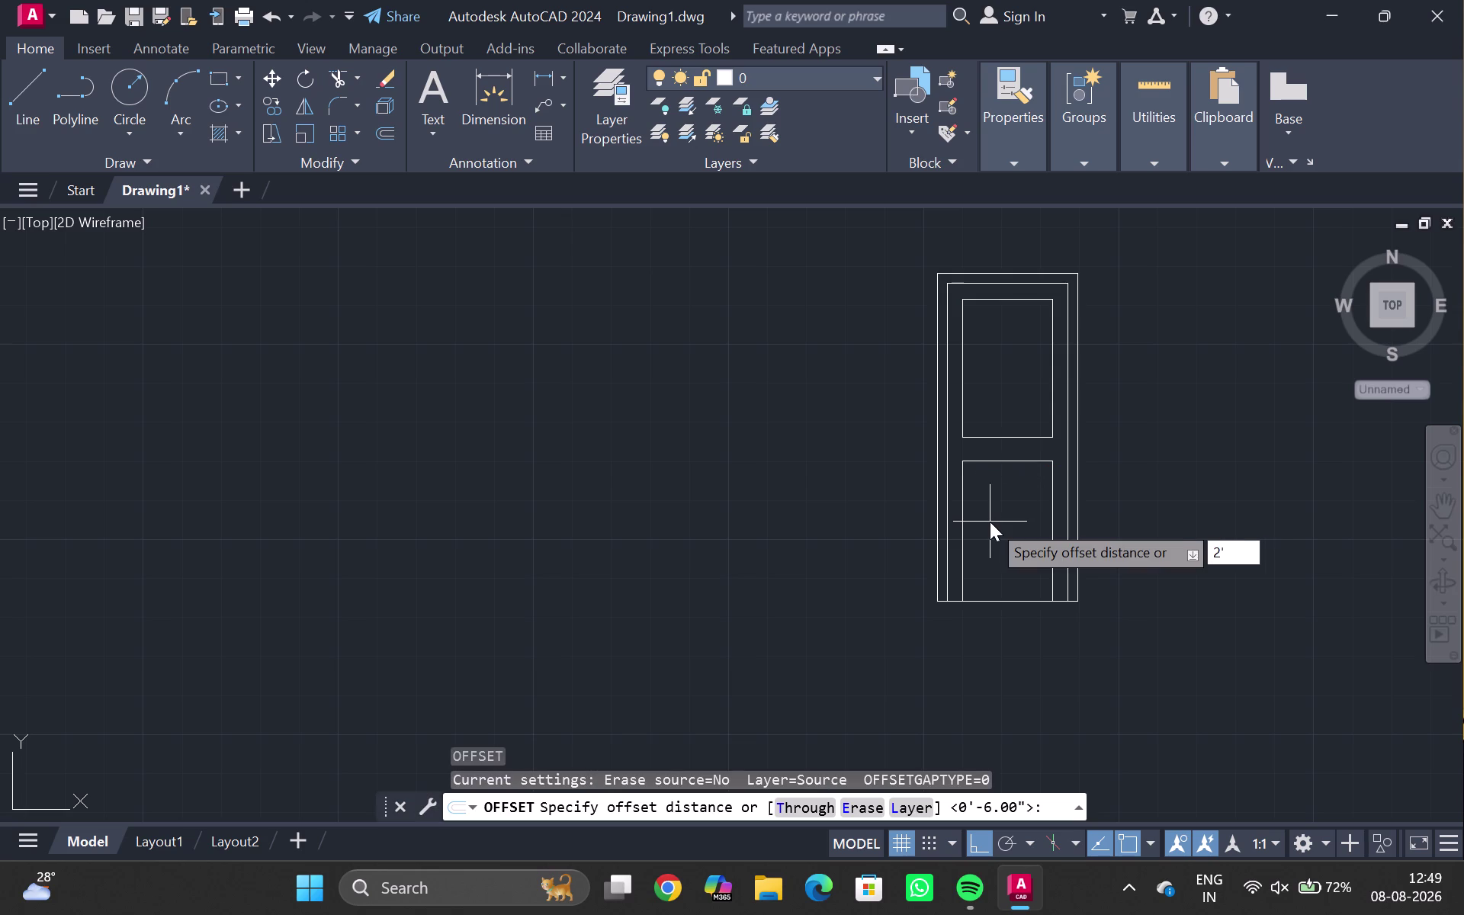
text(")
key(Return)
click(990, 522)
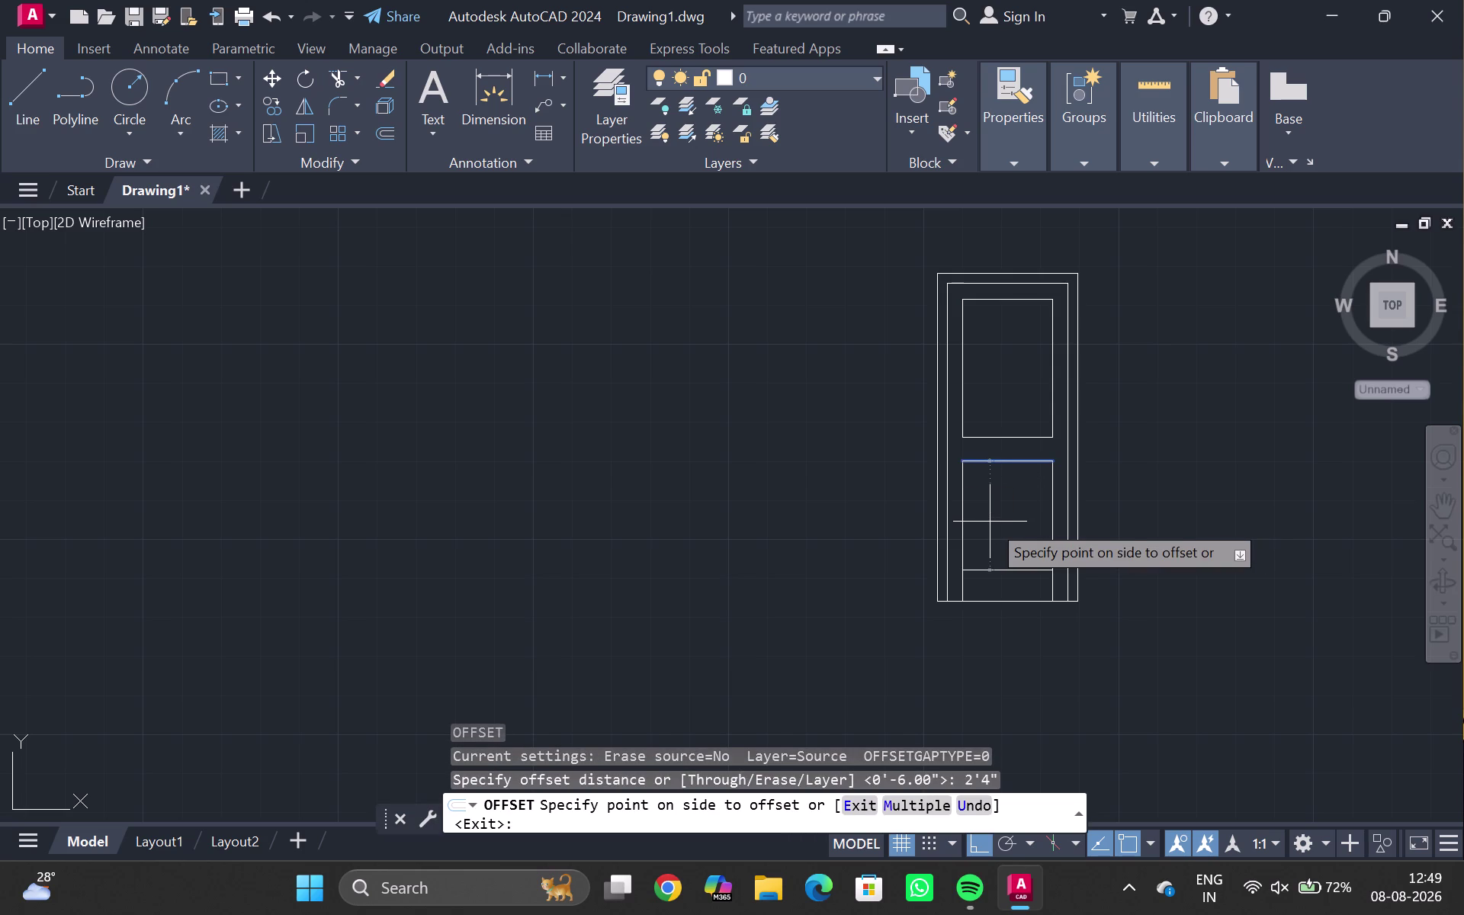
key(Escape)
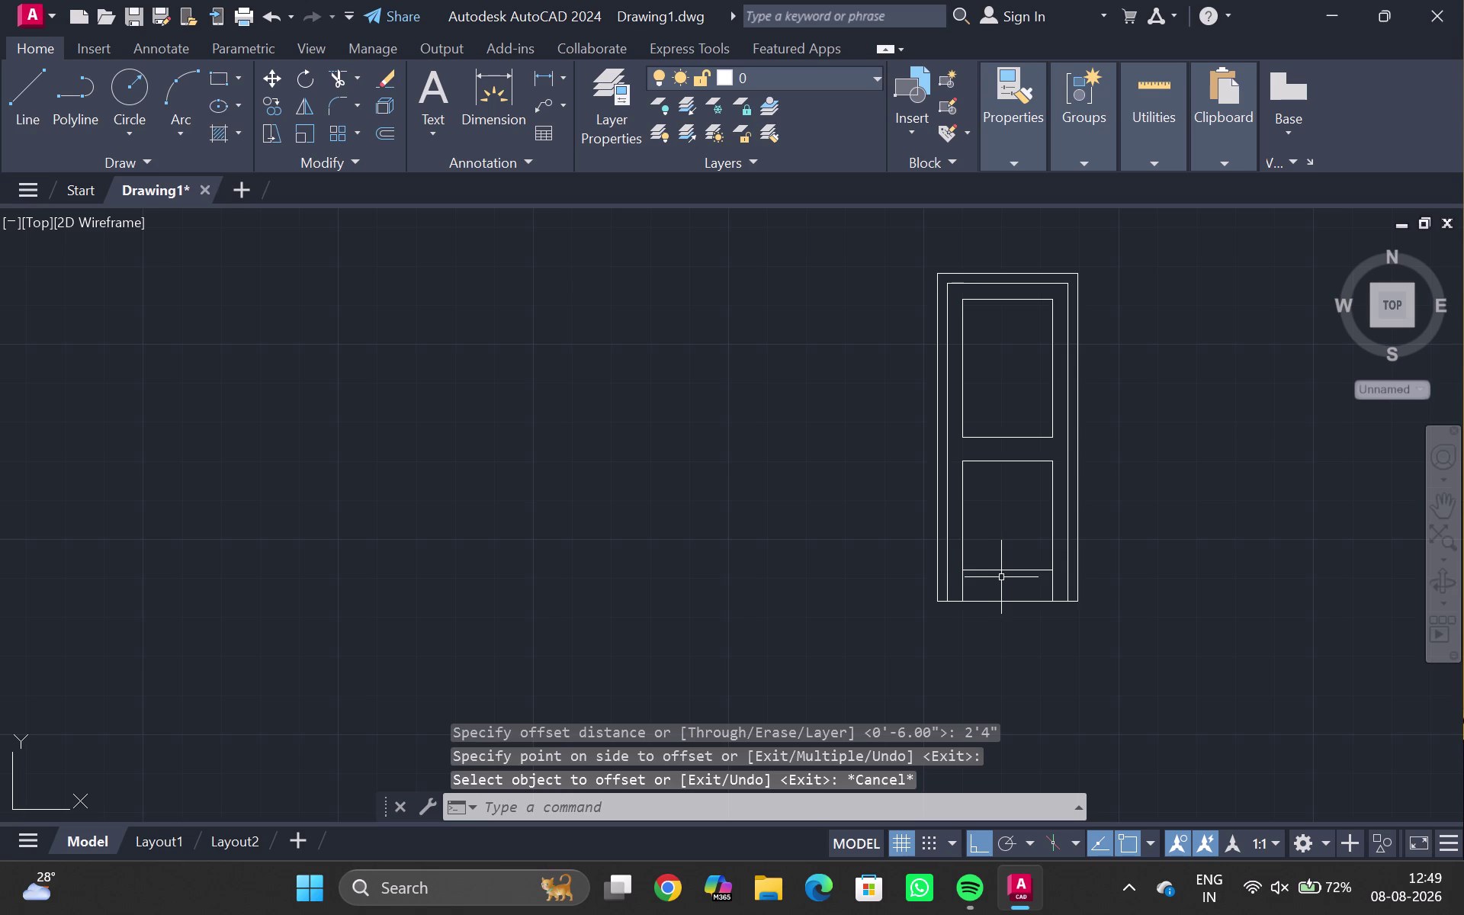
Trim the leftover jamb segments below the new bottom edge.
text(TR)
key(Return)
scroll(up, 3)
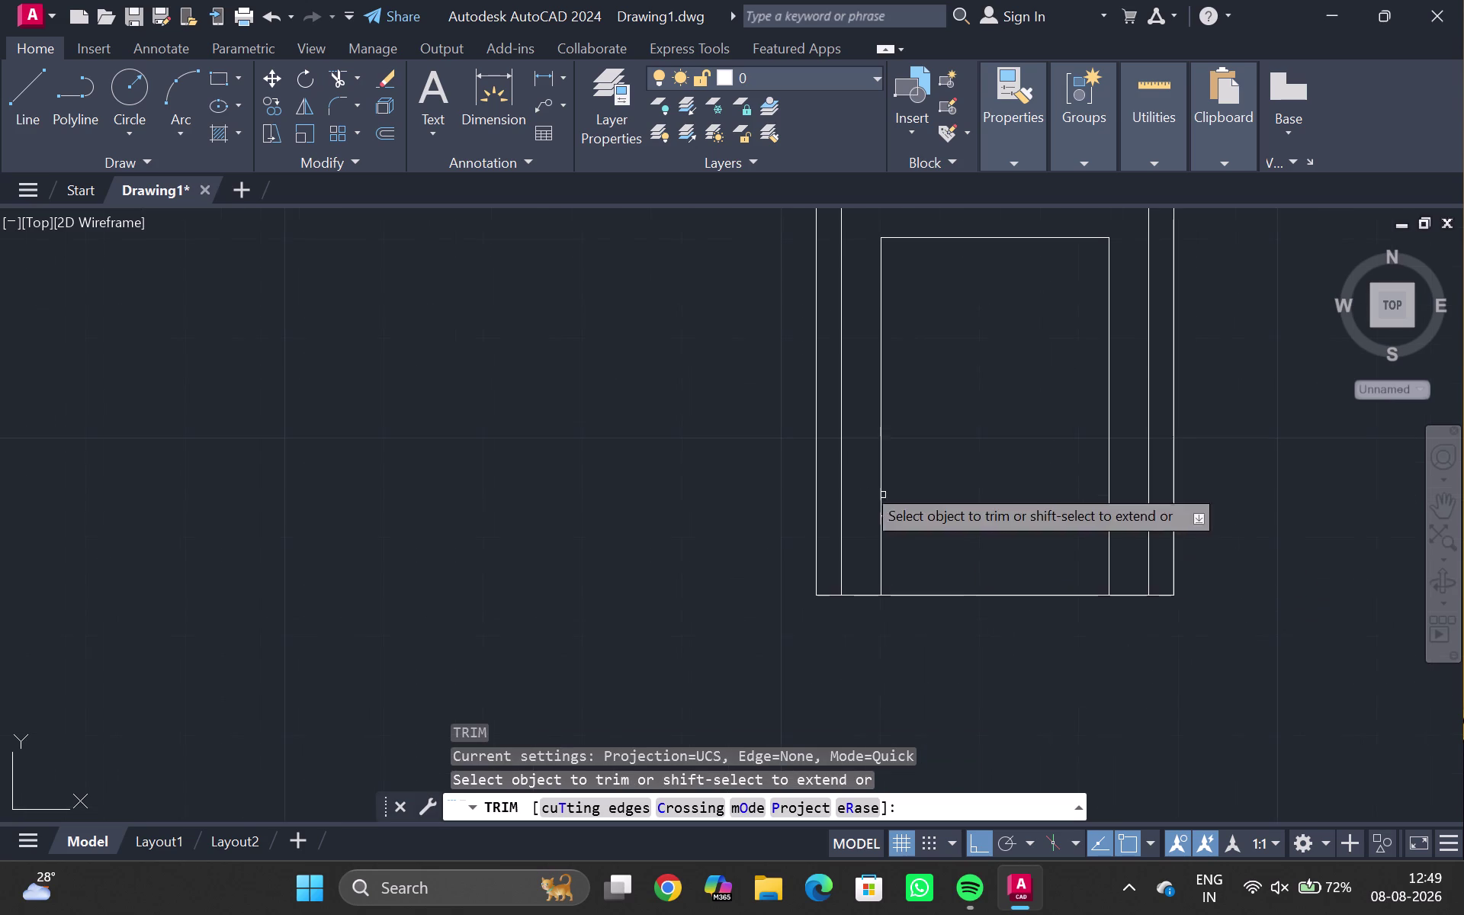
drag(870, 555, 1121, 542)
key(Escape)
scroll(down, 3)
scroll(down, 3)
middle_drag(990, 430, 960, 532)
scroll(up, 3)
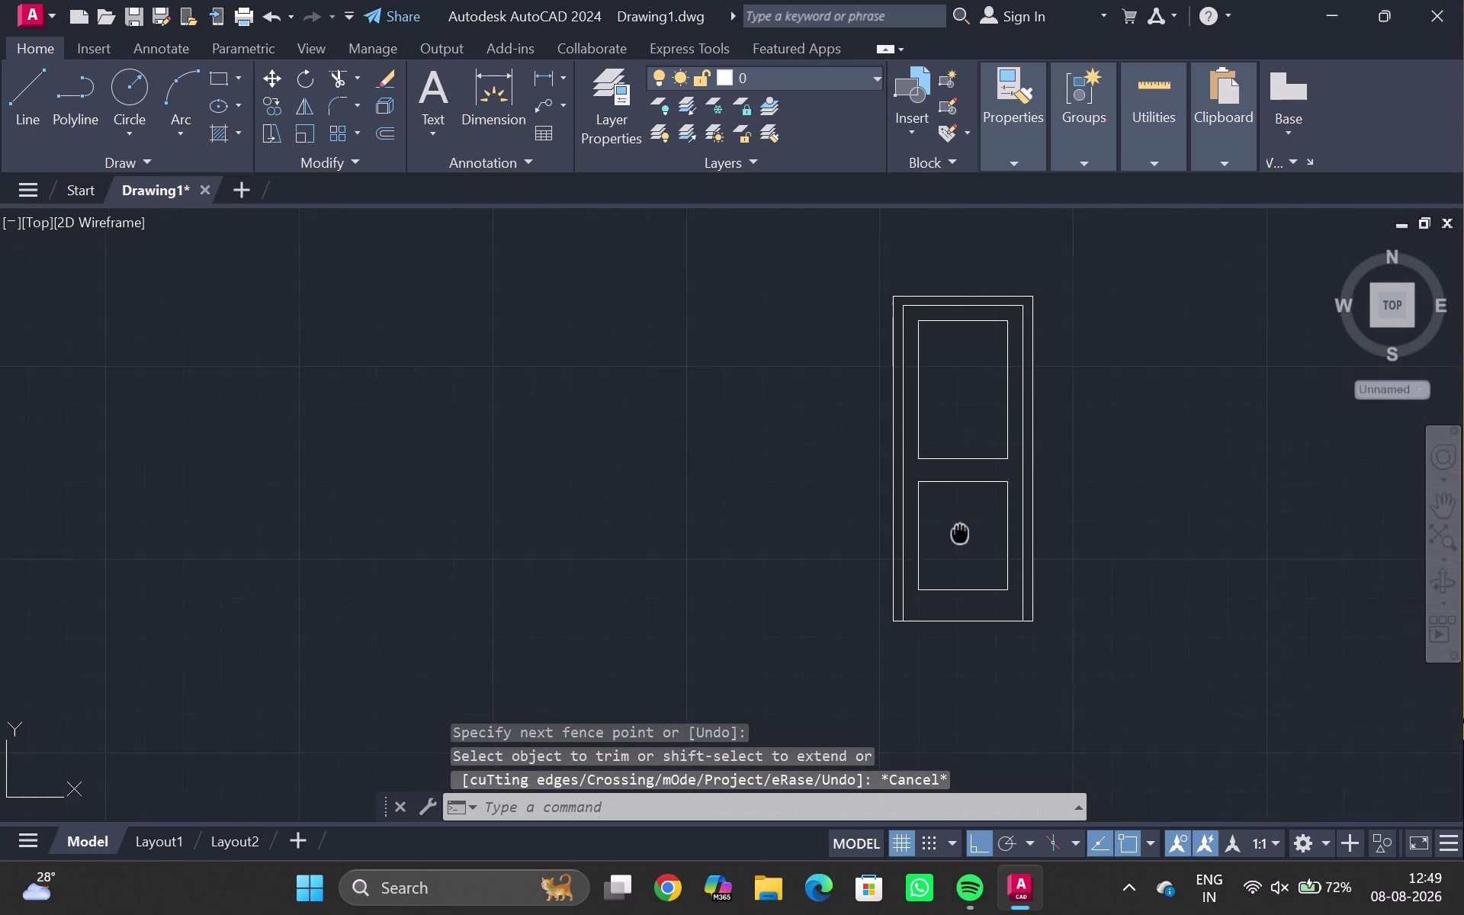
middle_drag(960, 532, 959, 530)
scroll(up, 3)
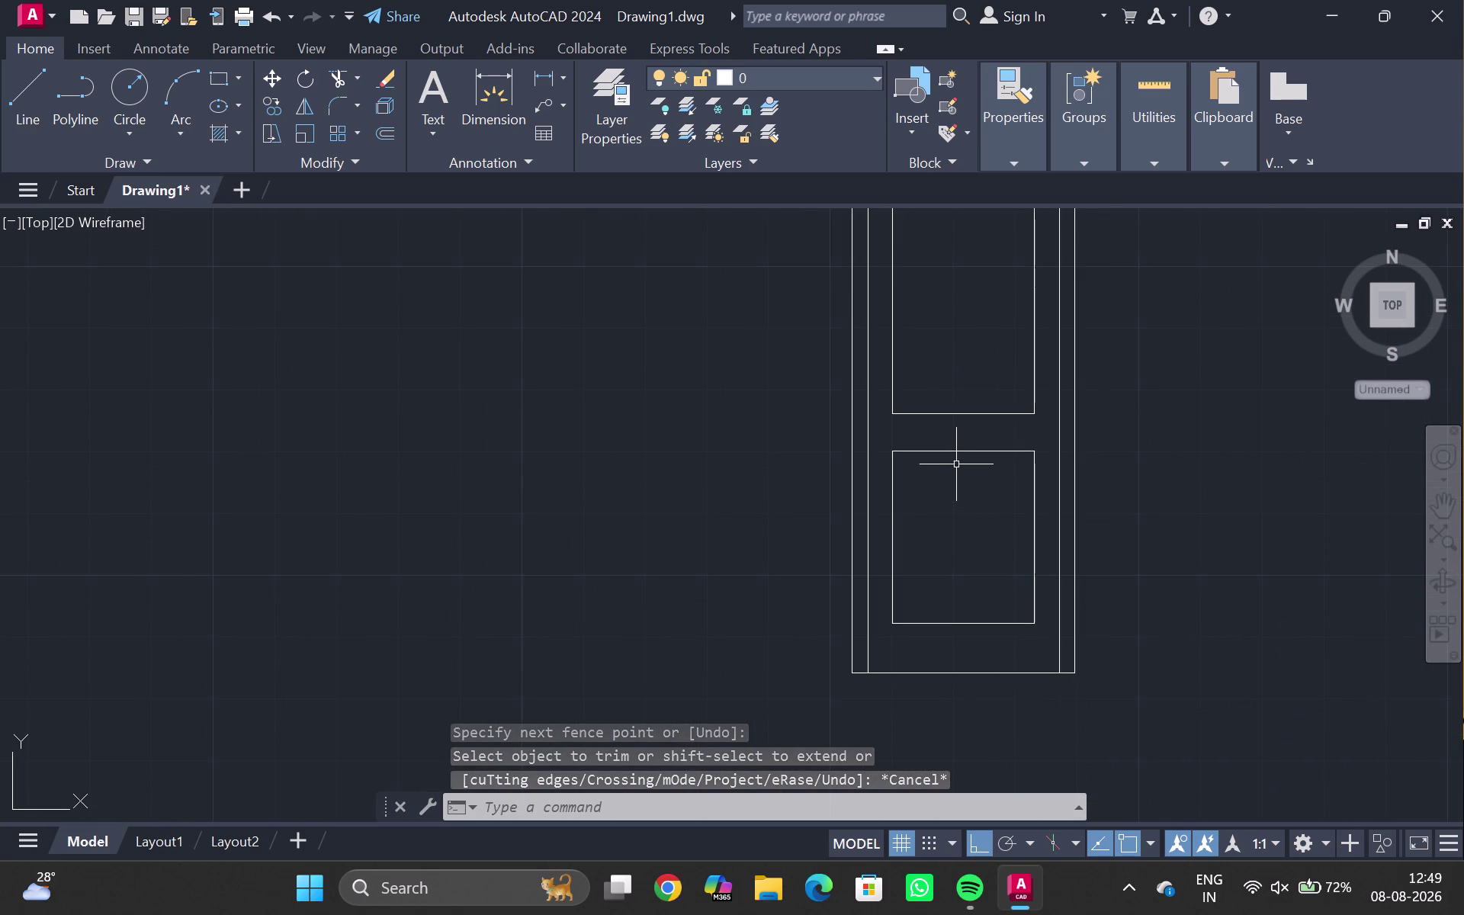
Select the lower panel's four edges and group them with G.
click(960, 449)
click(894, 499)
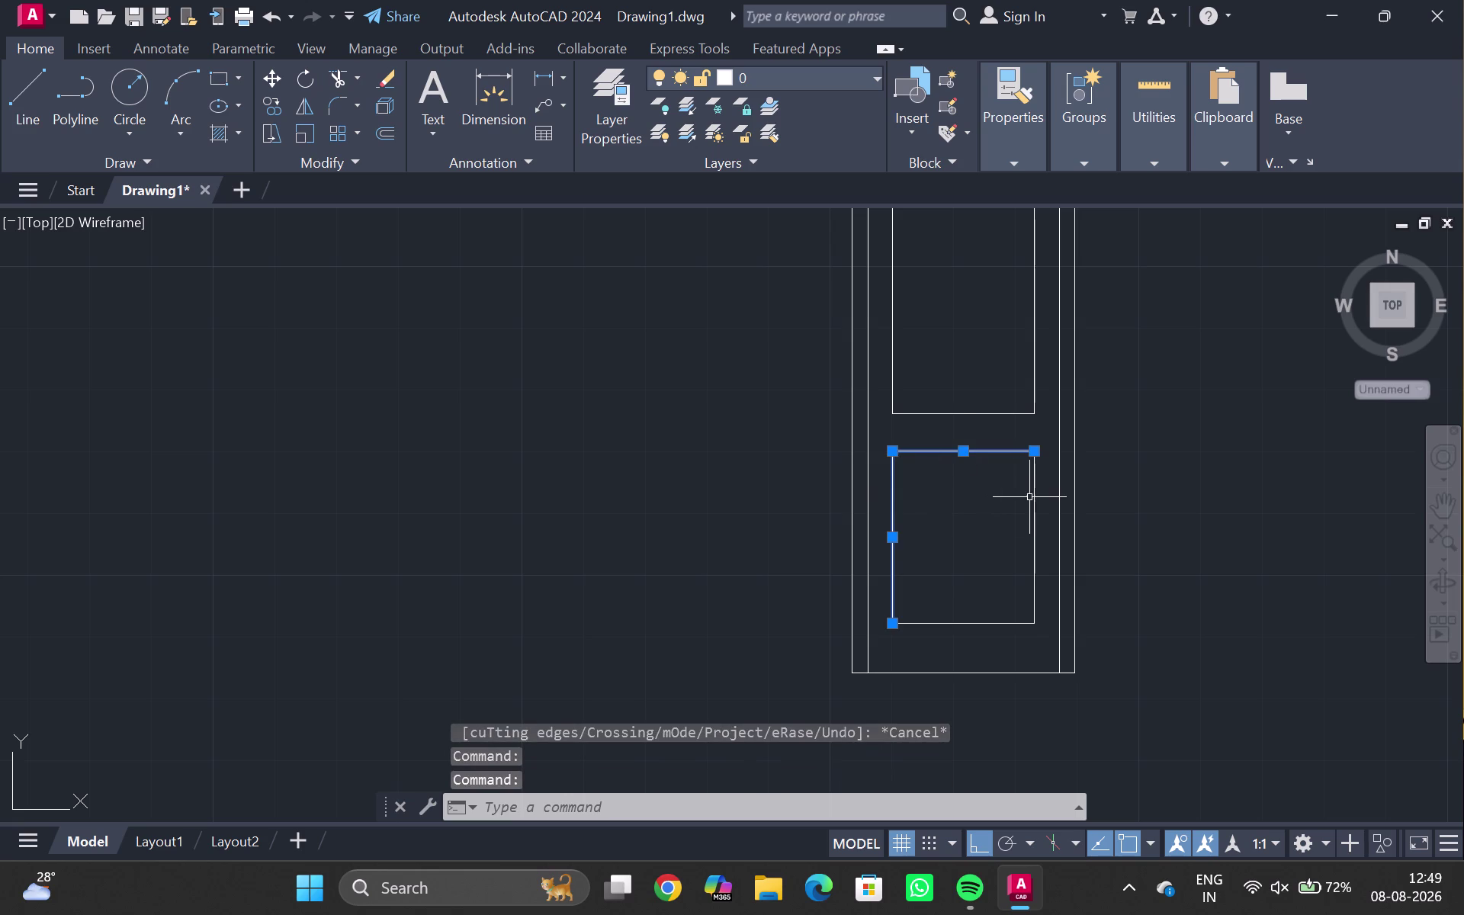
click(1030, 499)
click(988, 621)
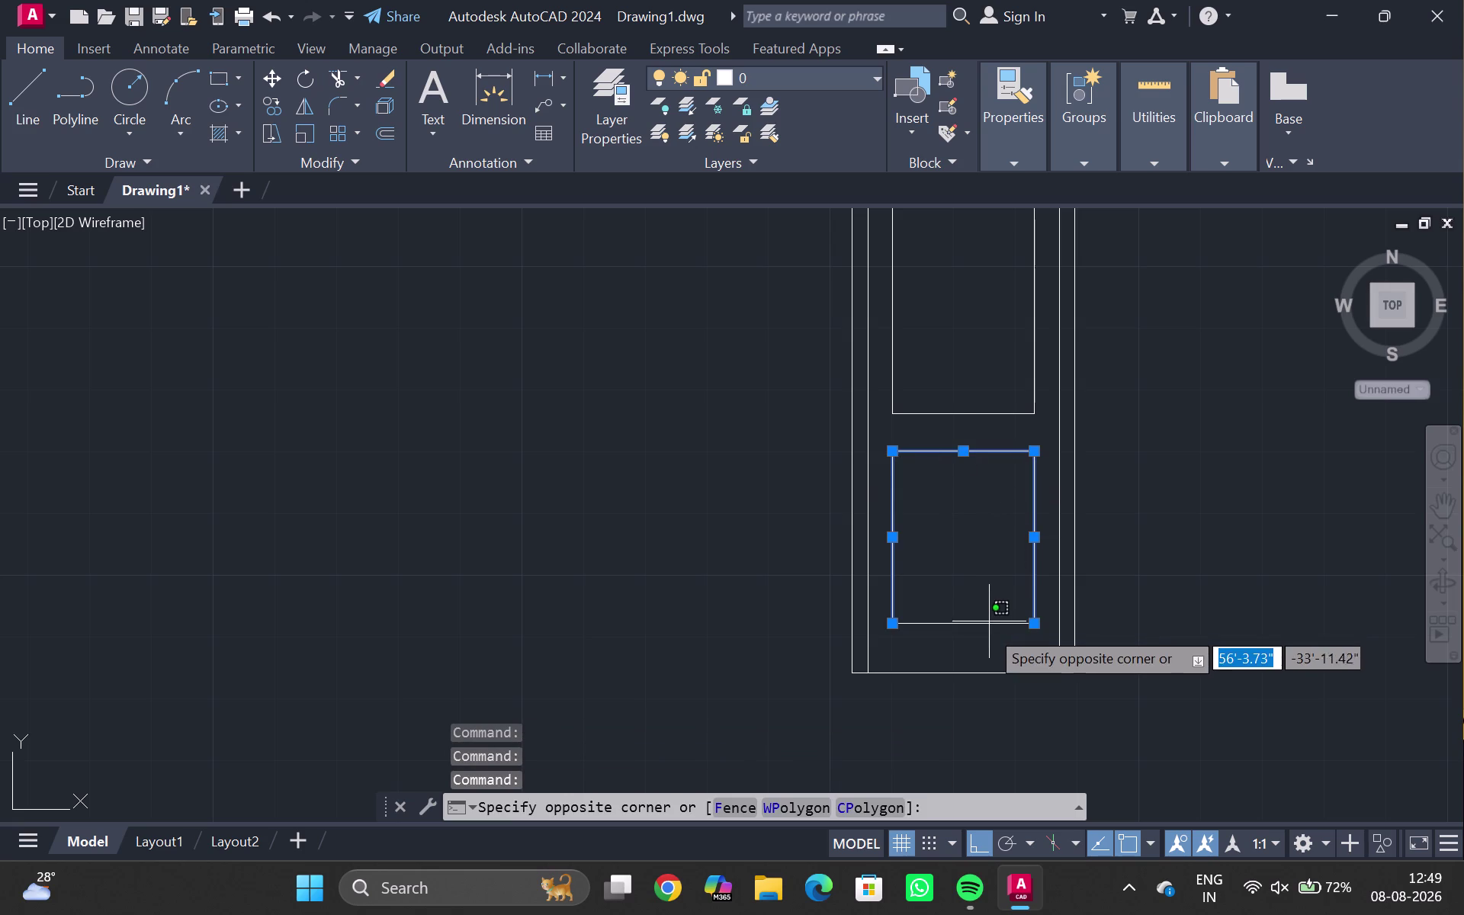
click(987, 627)
key(g)
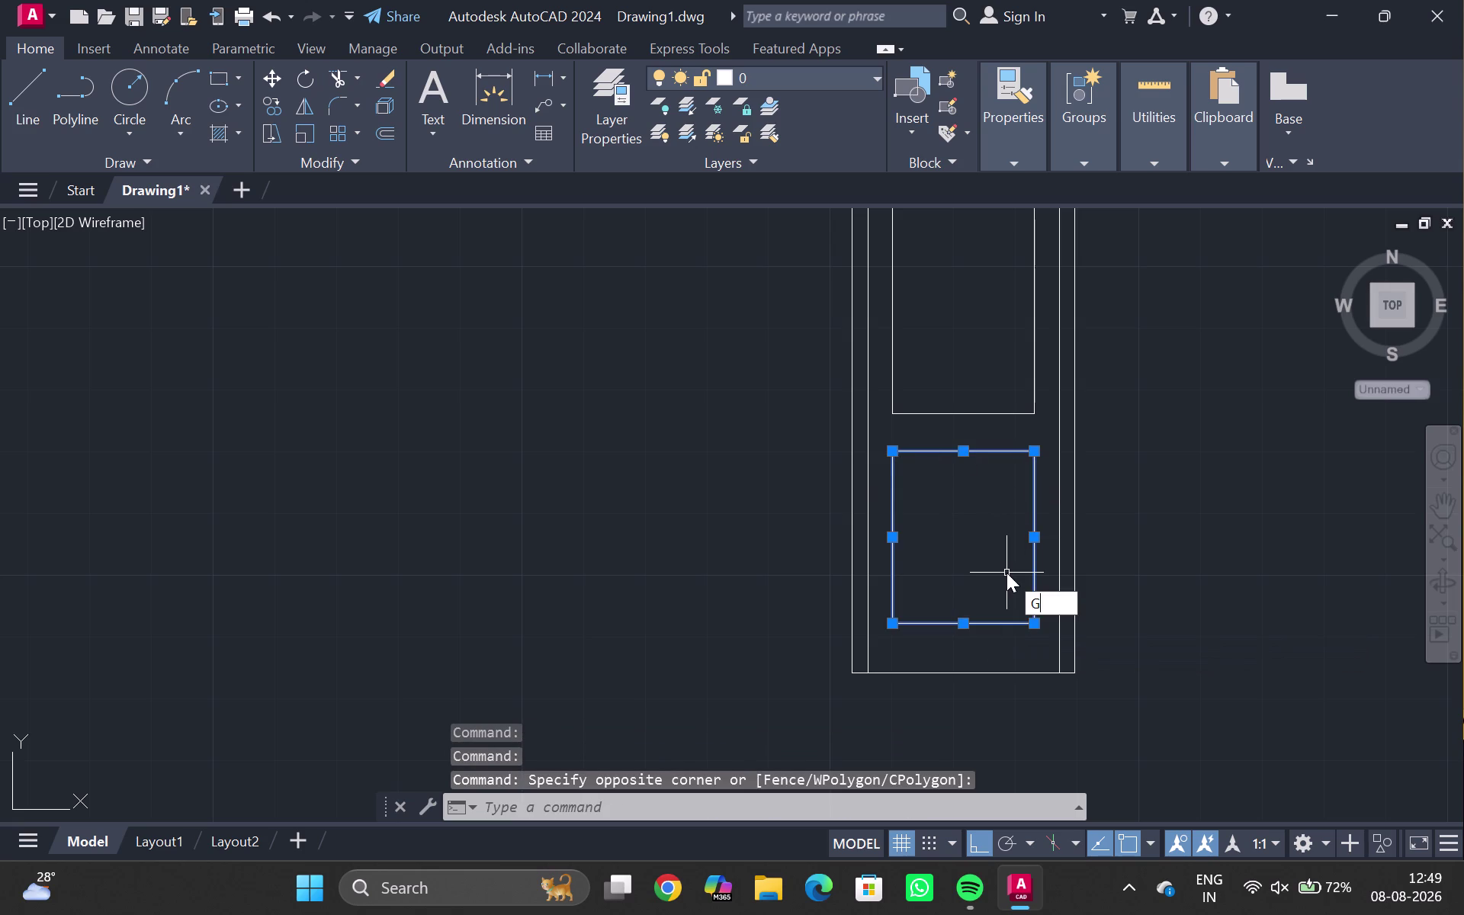
key(Return)
Select the upper panel's left, bottom and right edges.
click(892, 362)
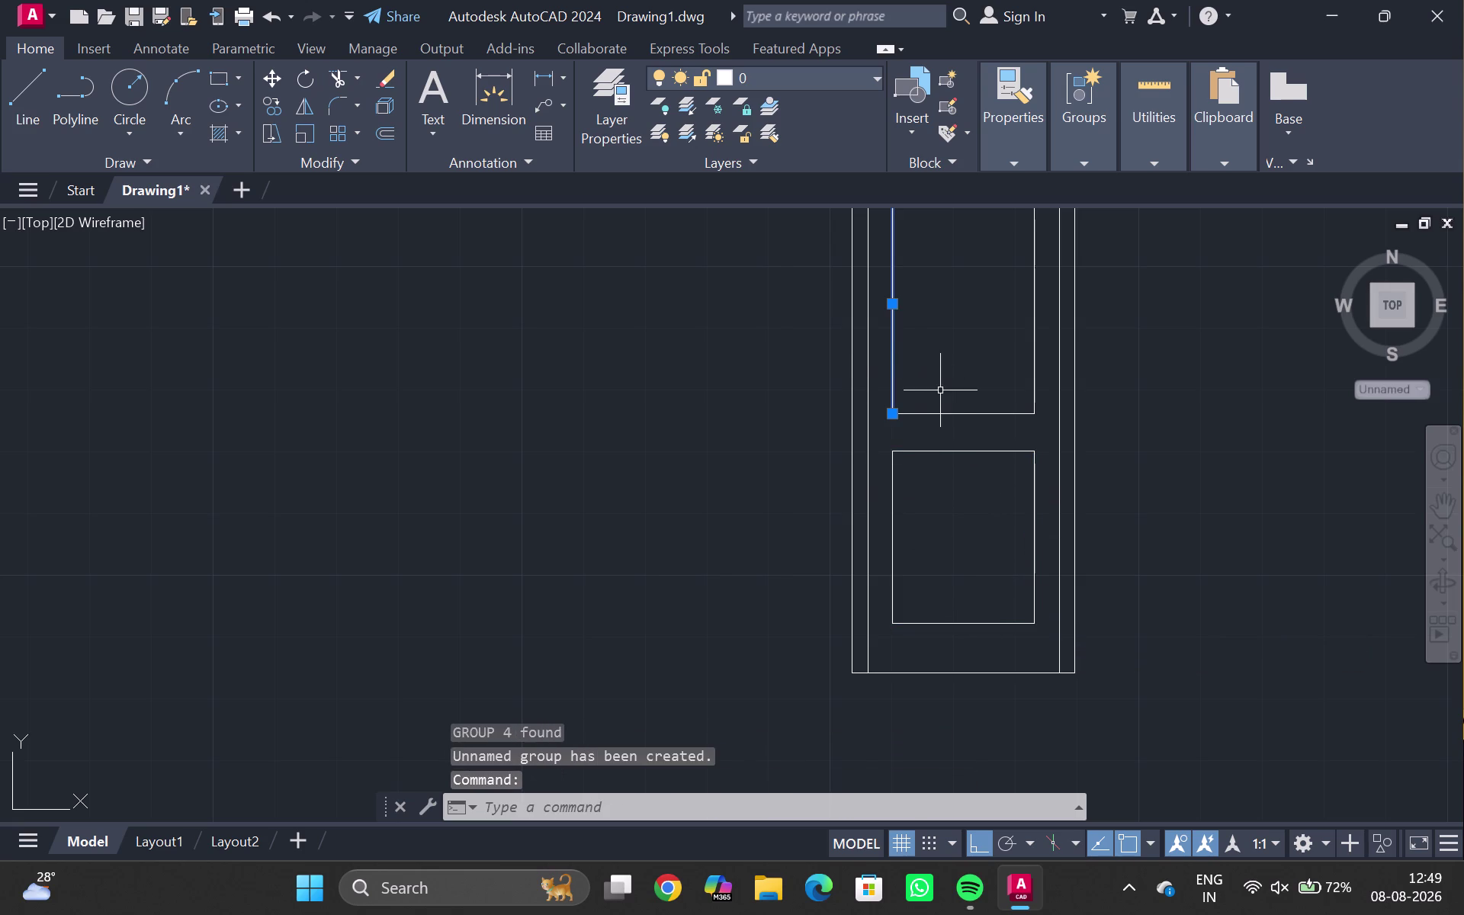
click(946, 412)
click(1030, 322)
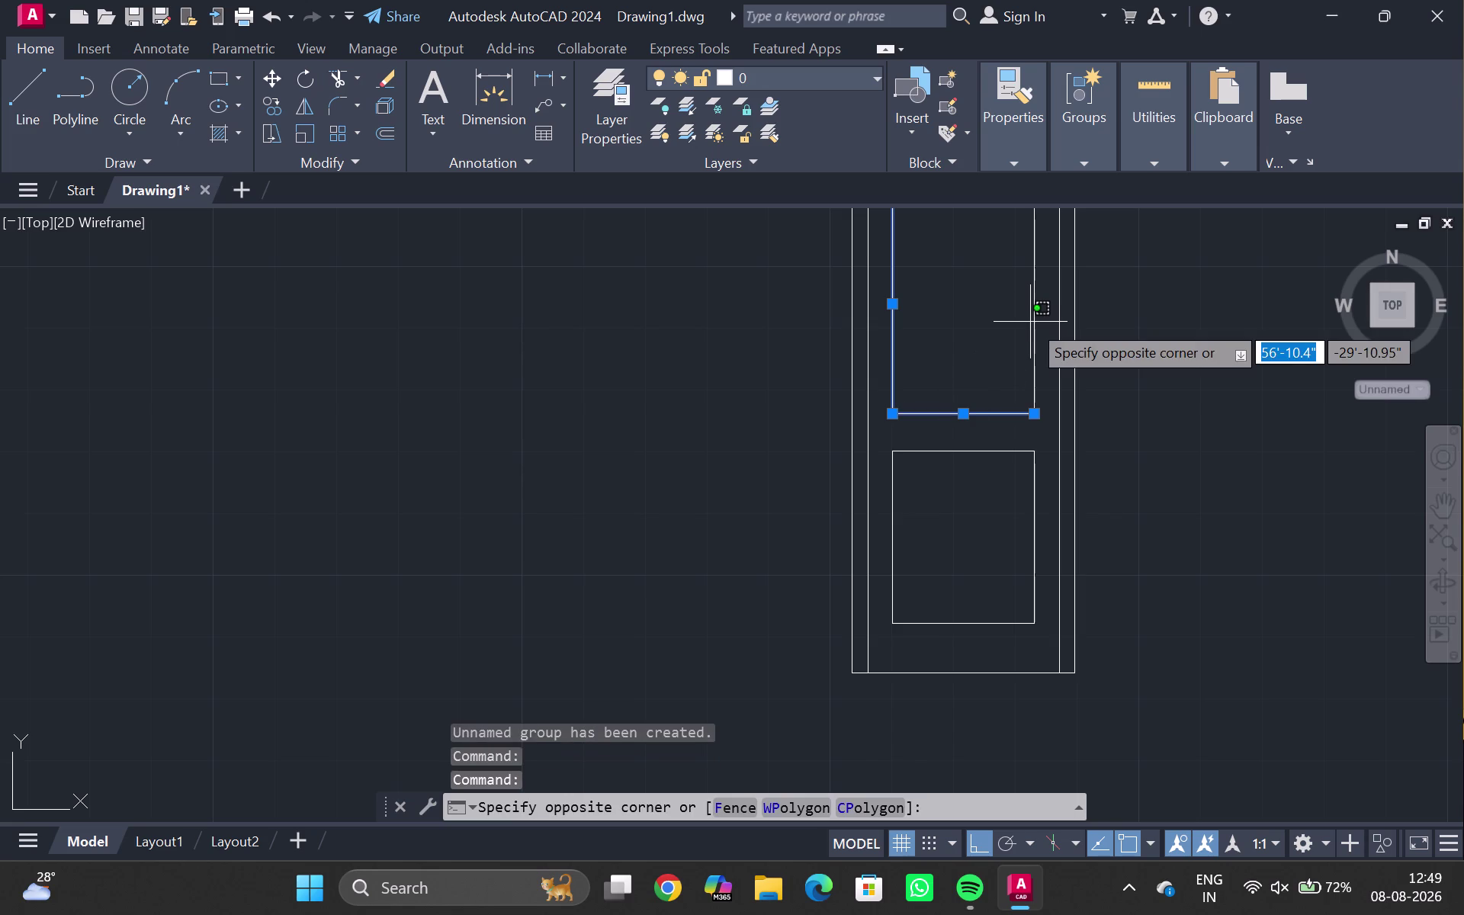
click(1030, 322)
Add the upper panel's top edge and join its edges into one polyline.
click(1037, 318)
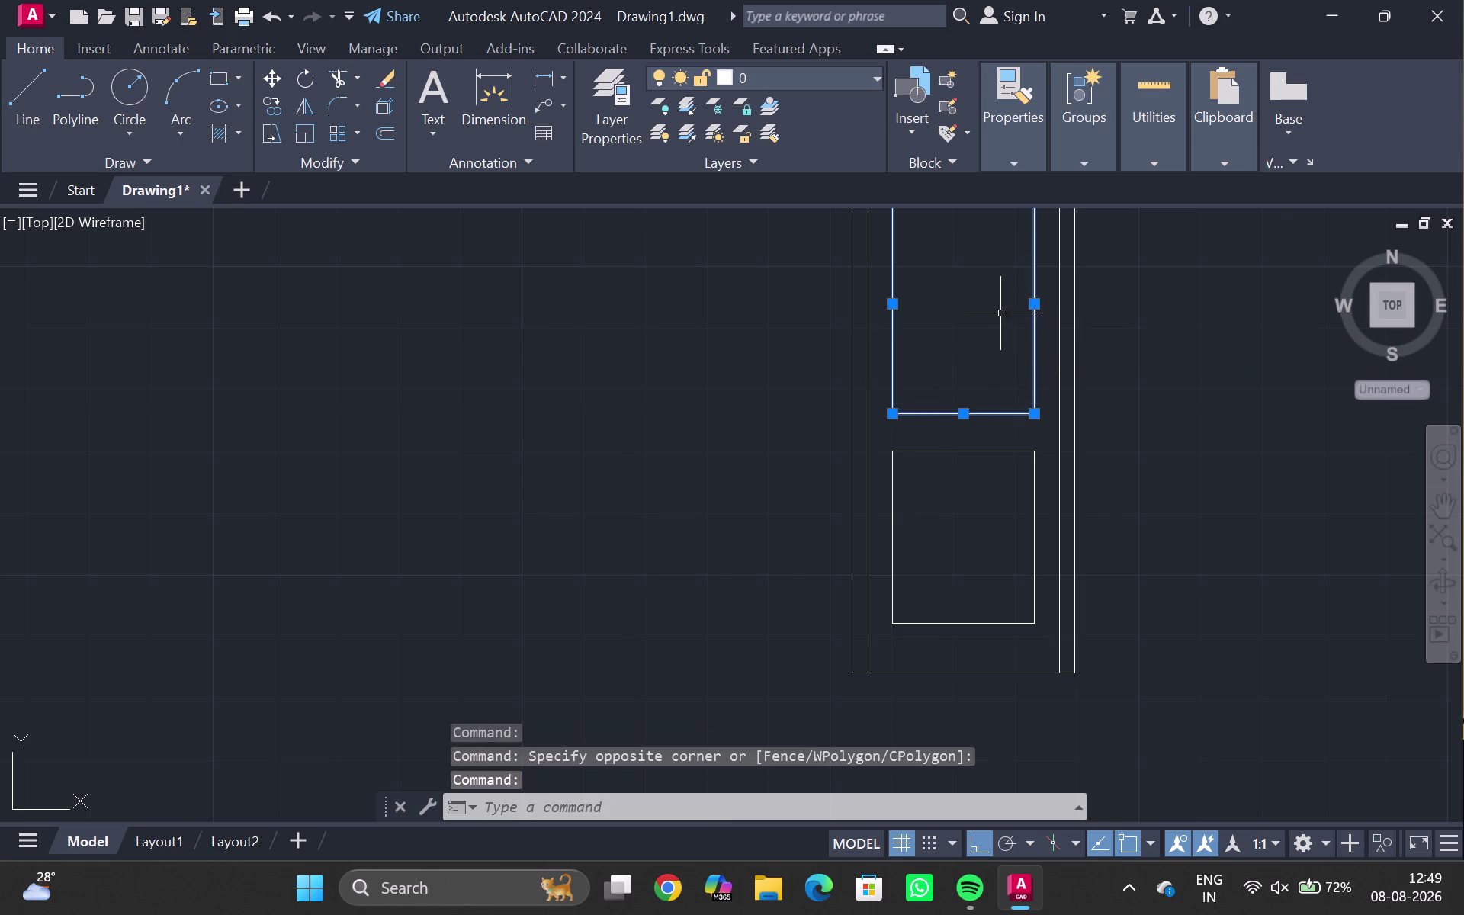
scroll(down, 3)
middle_drag(994, 310, 980, 401)
scroll(up, 3)
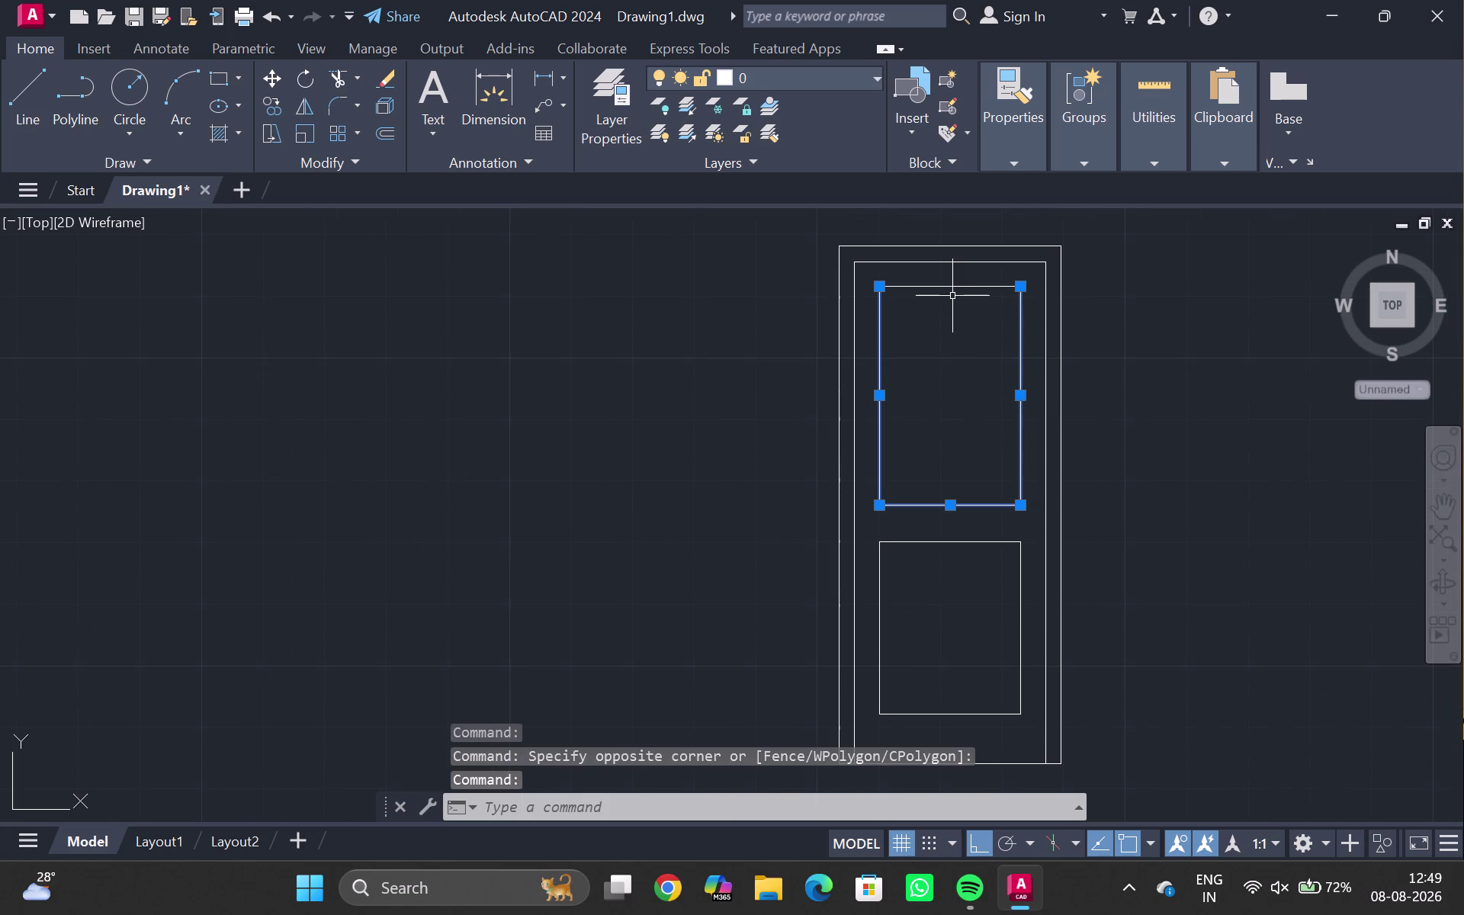
click(949, 289)
key(j)
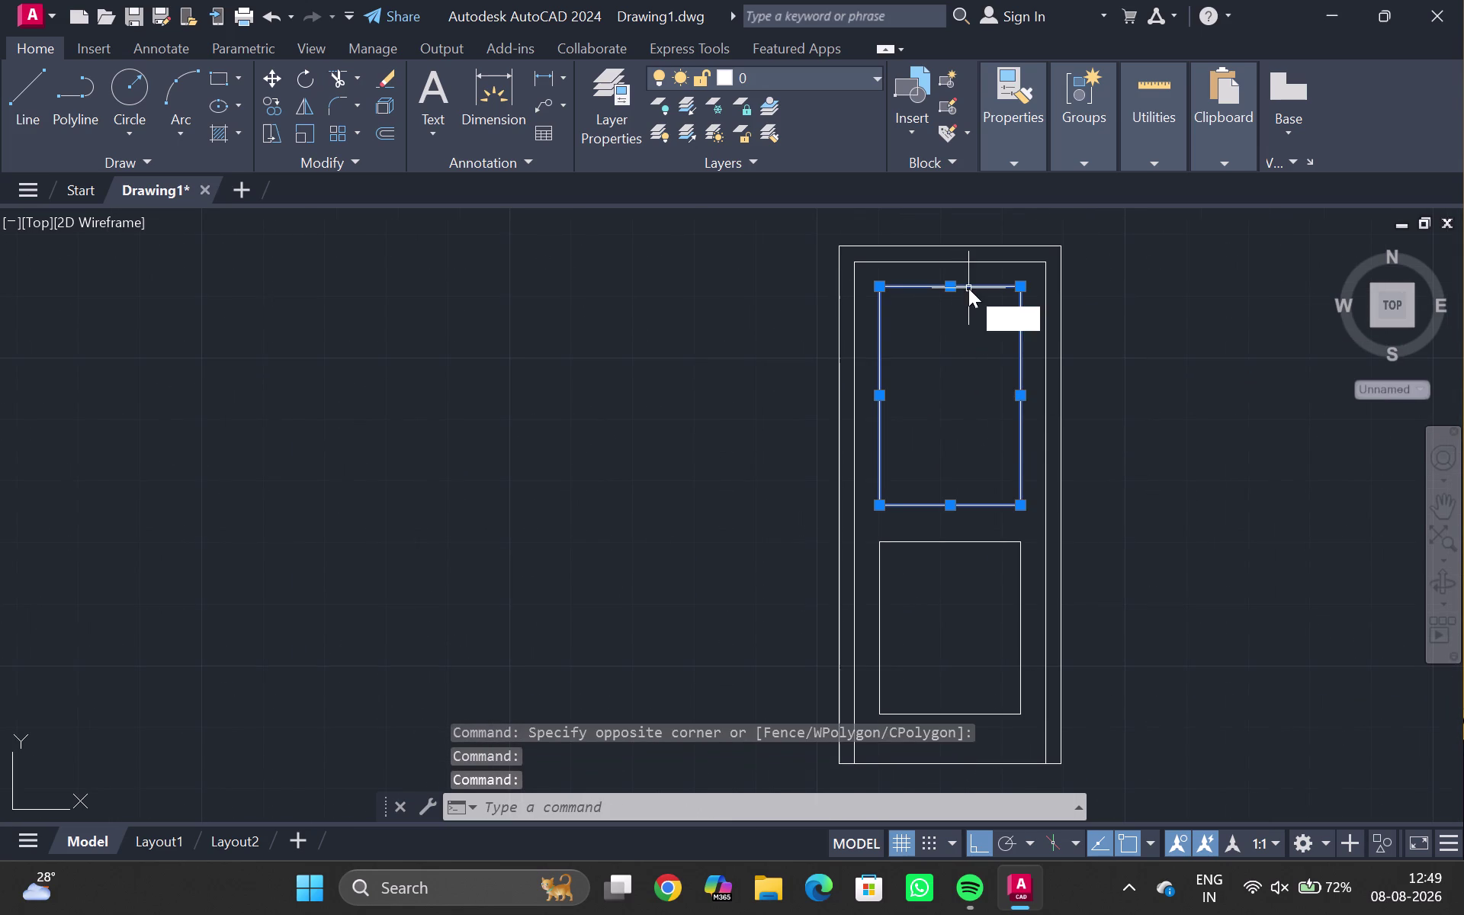
key(Return)
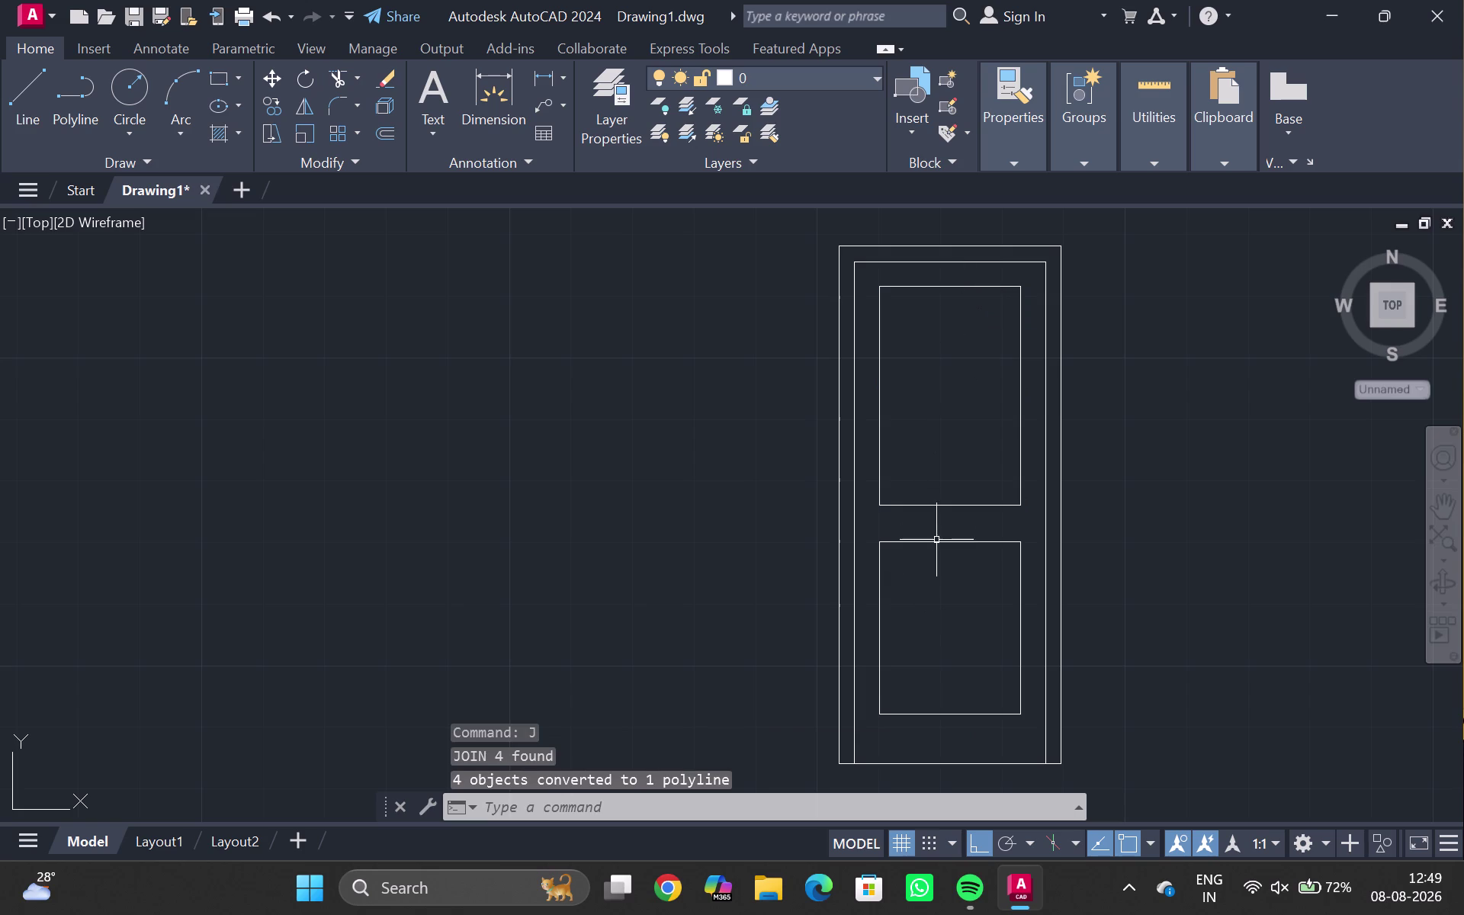
Attempt to explode the lower panel group, cancelling when it fails.
click(934, 544)
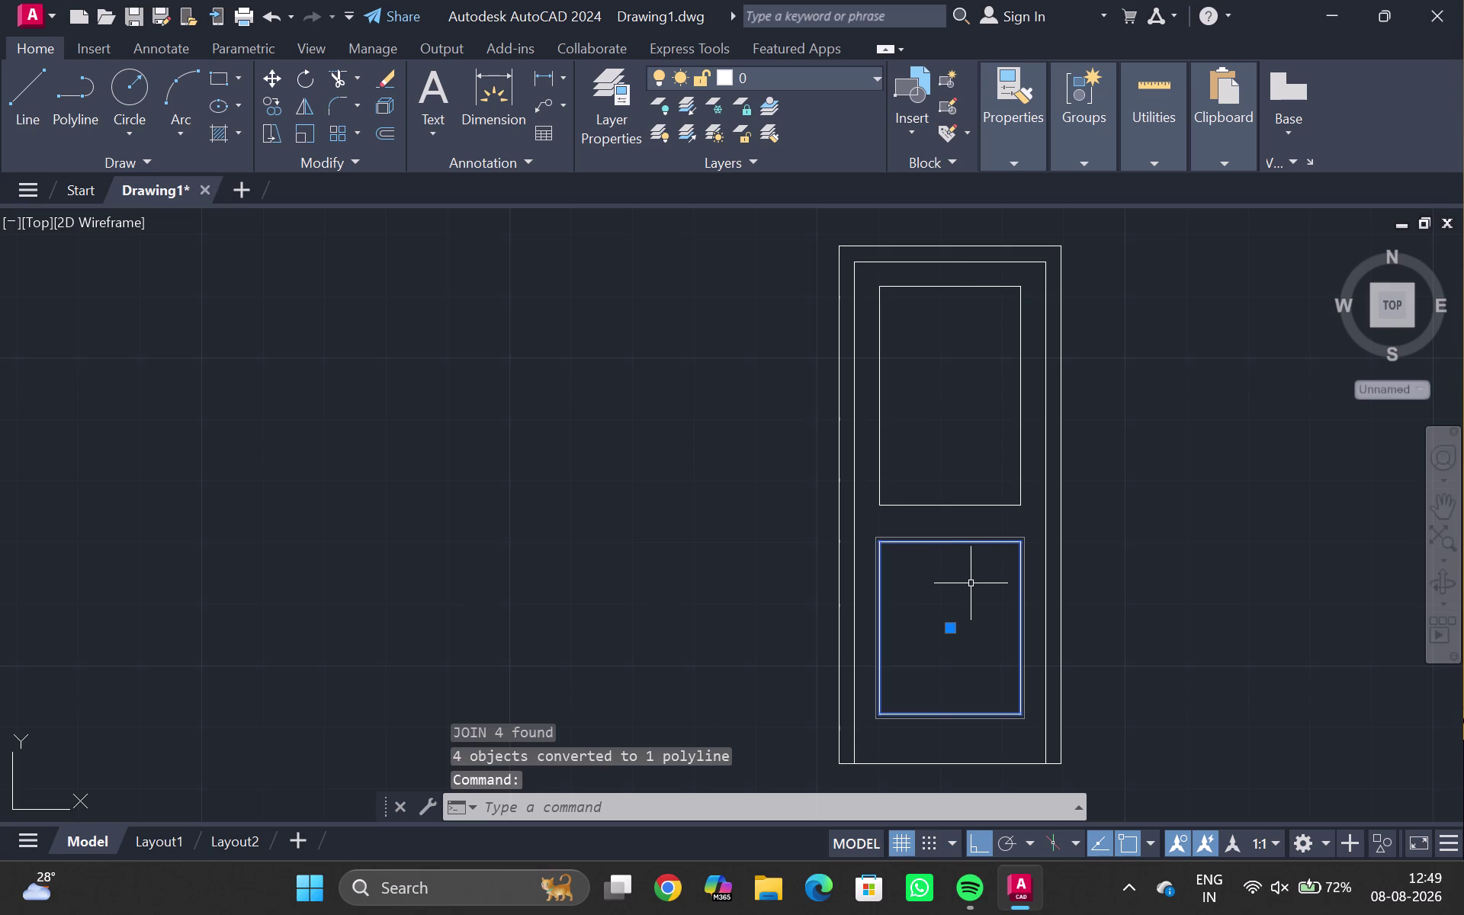
key(Escape)
click(957, 538)
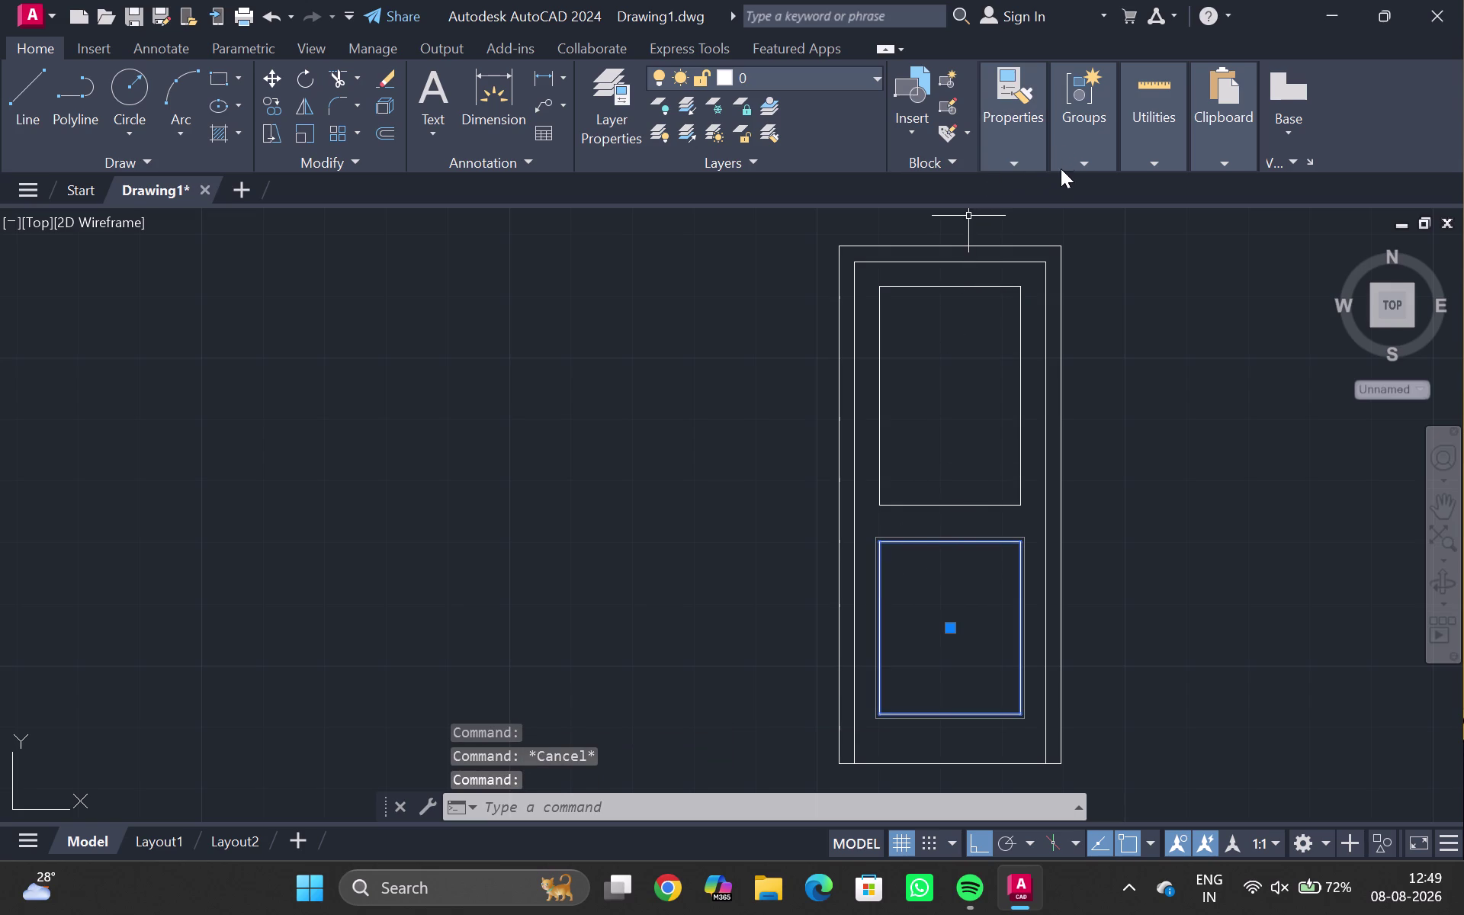
key(x)
key(Return)
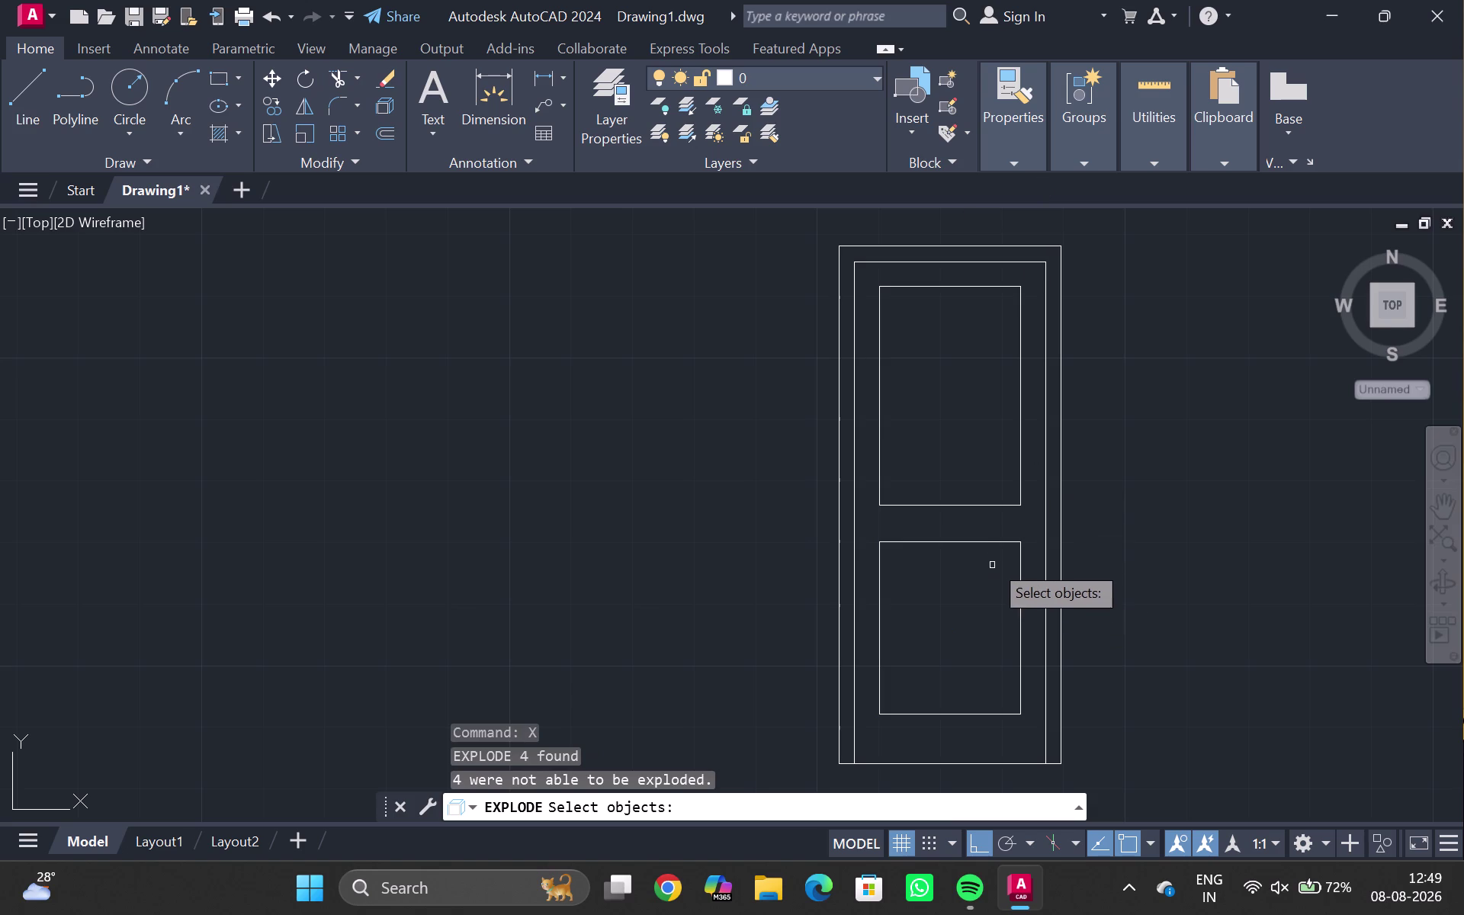
click(984, 543)
click(993, 541)
double_click(994, 542)
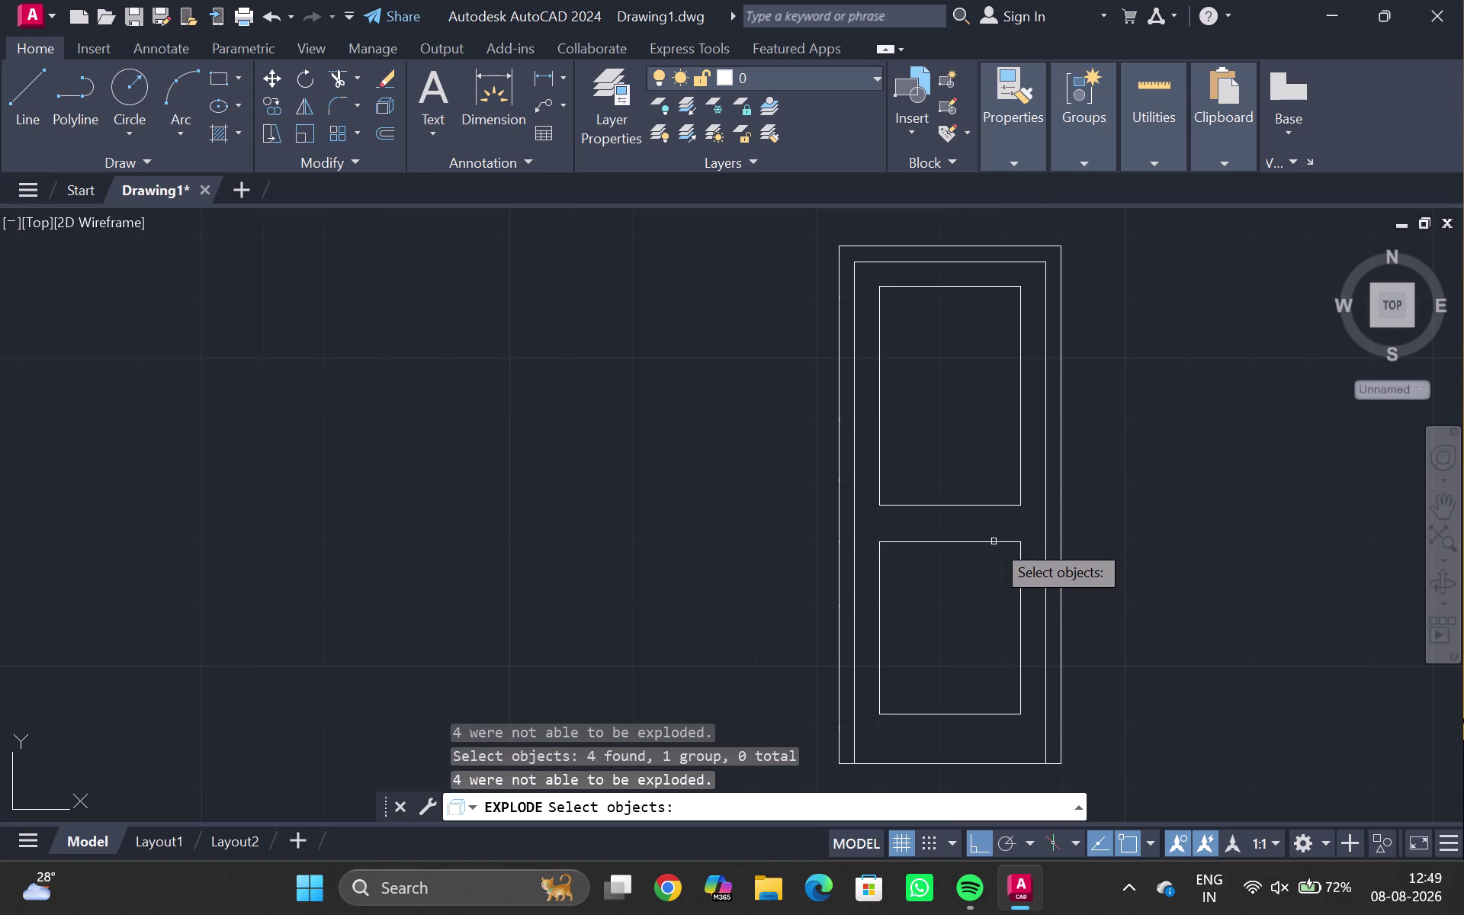
key(Escape)
click(973, 540)
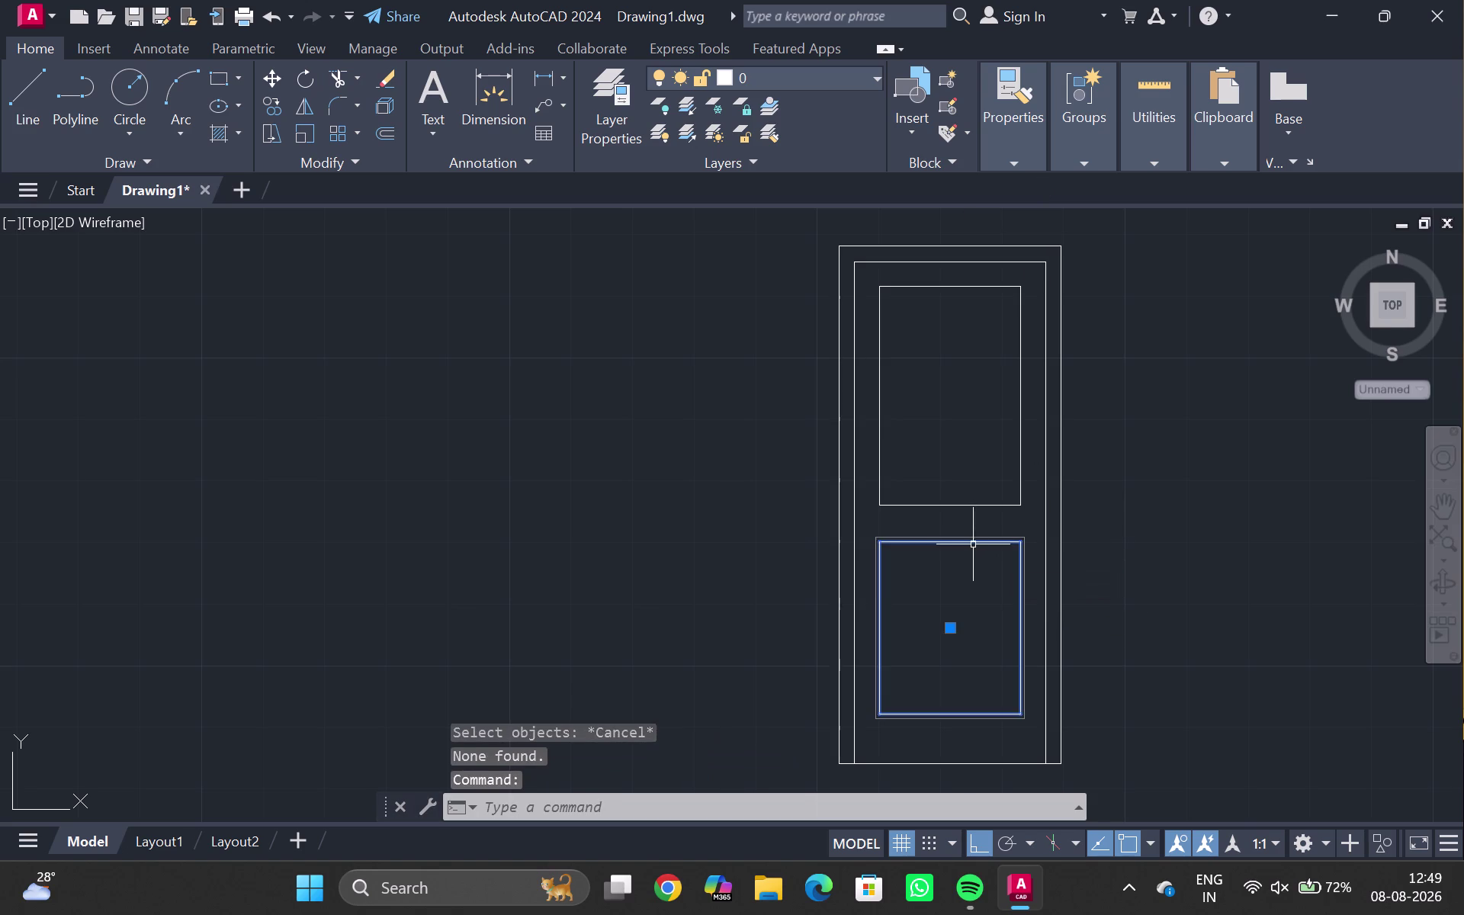
key(Escape)
Ungroup the lower panel via Home > Groups > Ungroup.
click(979, 539)
click(1088, 148)
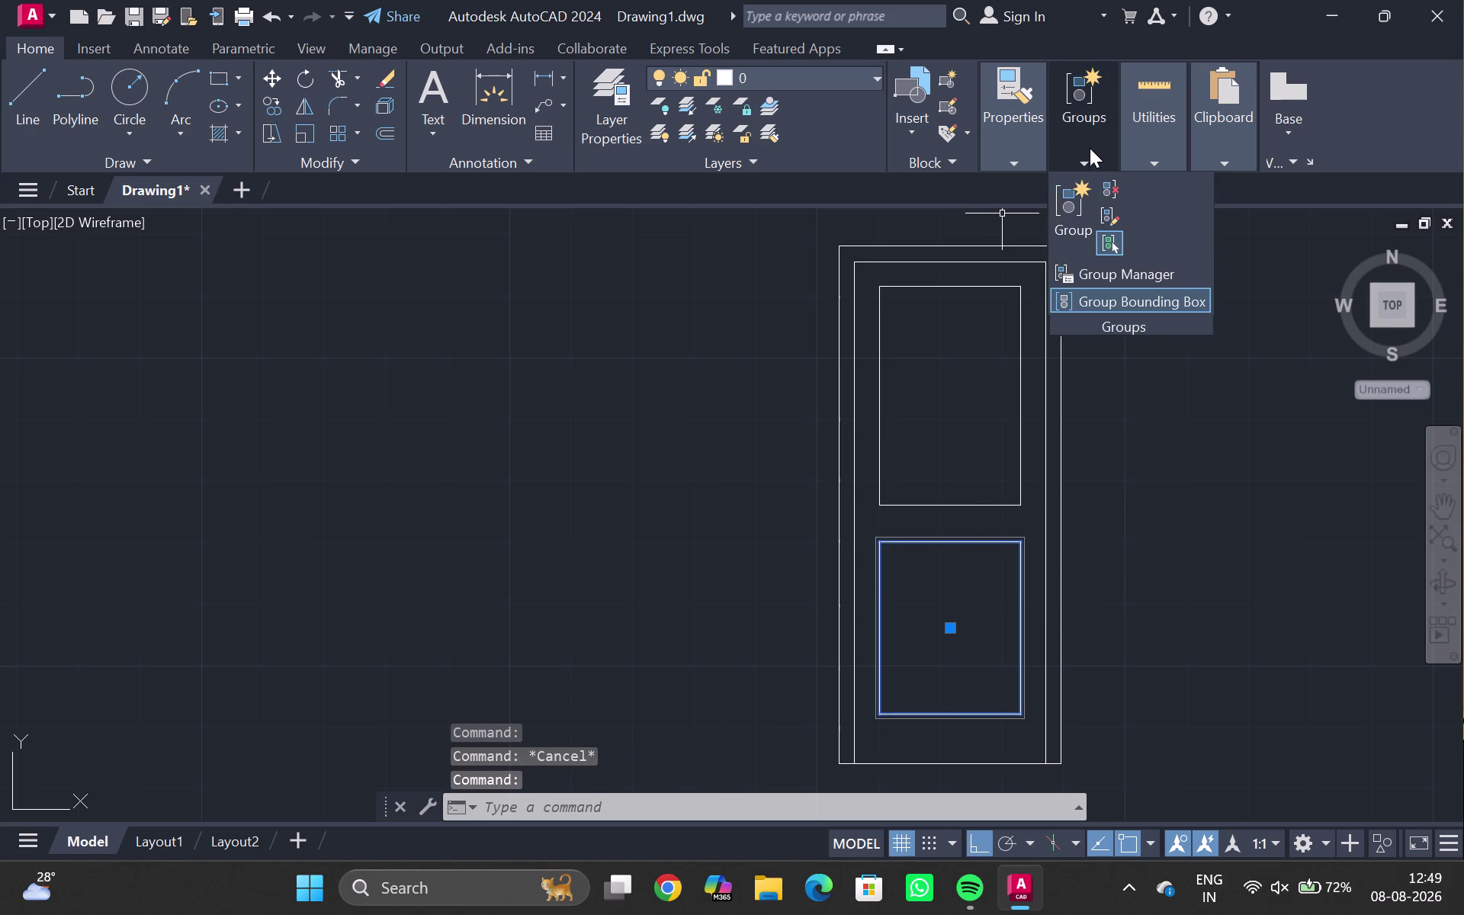
click(1103, 189)
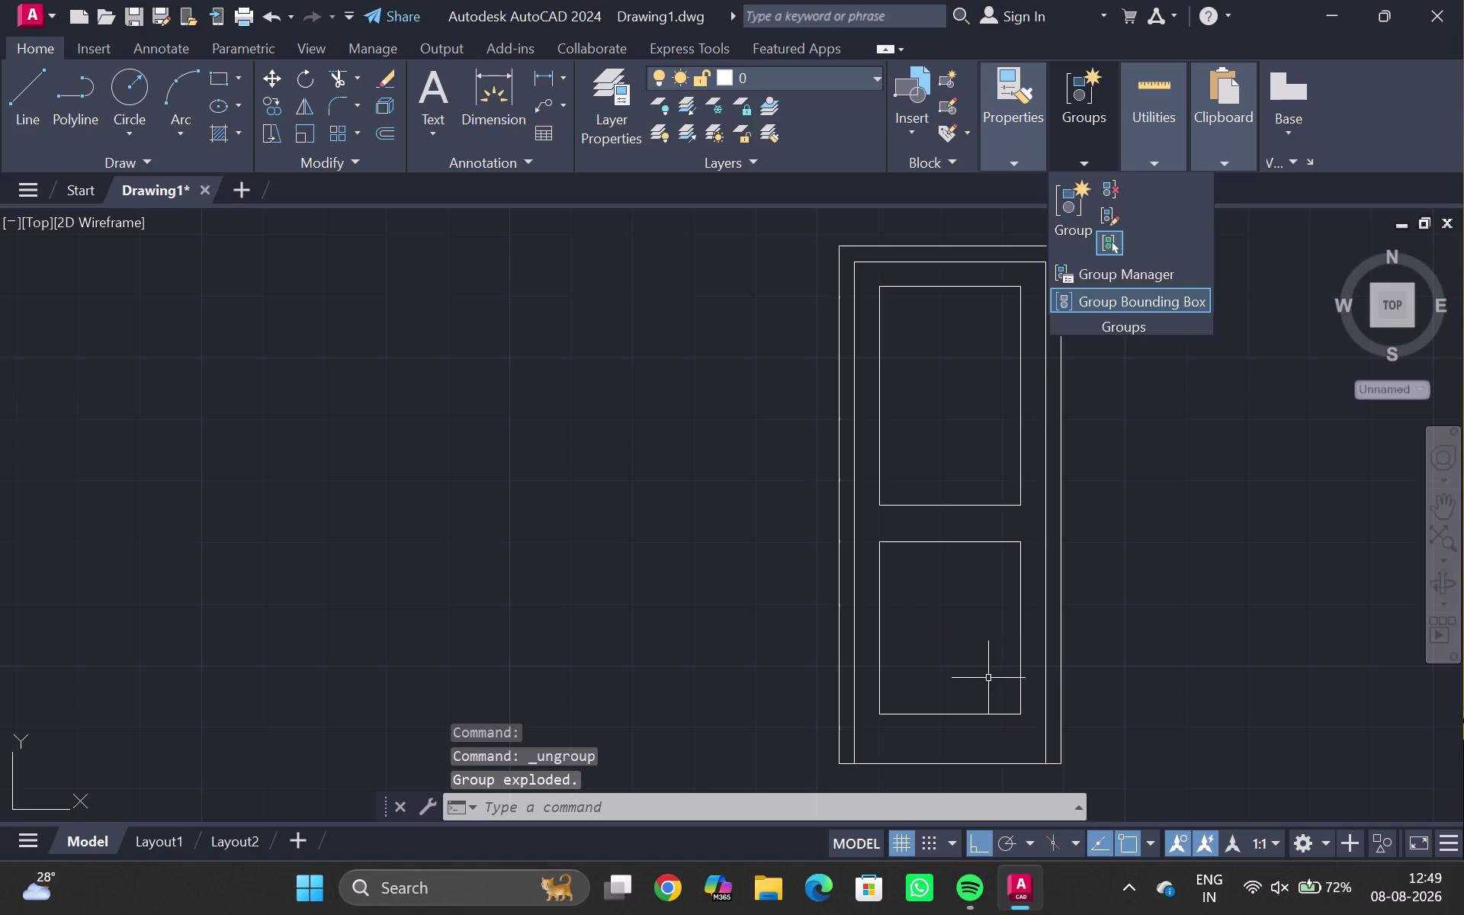
click(974, 541)
key(Escape)
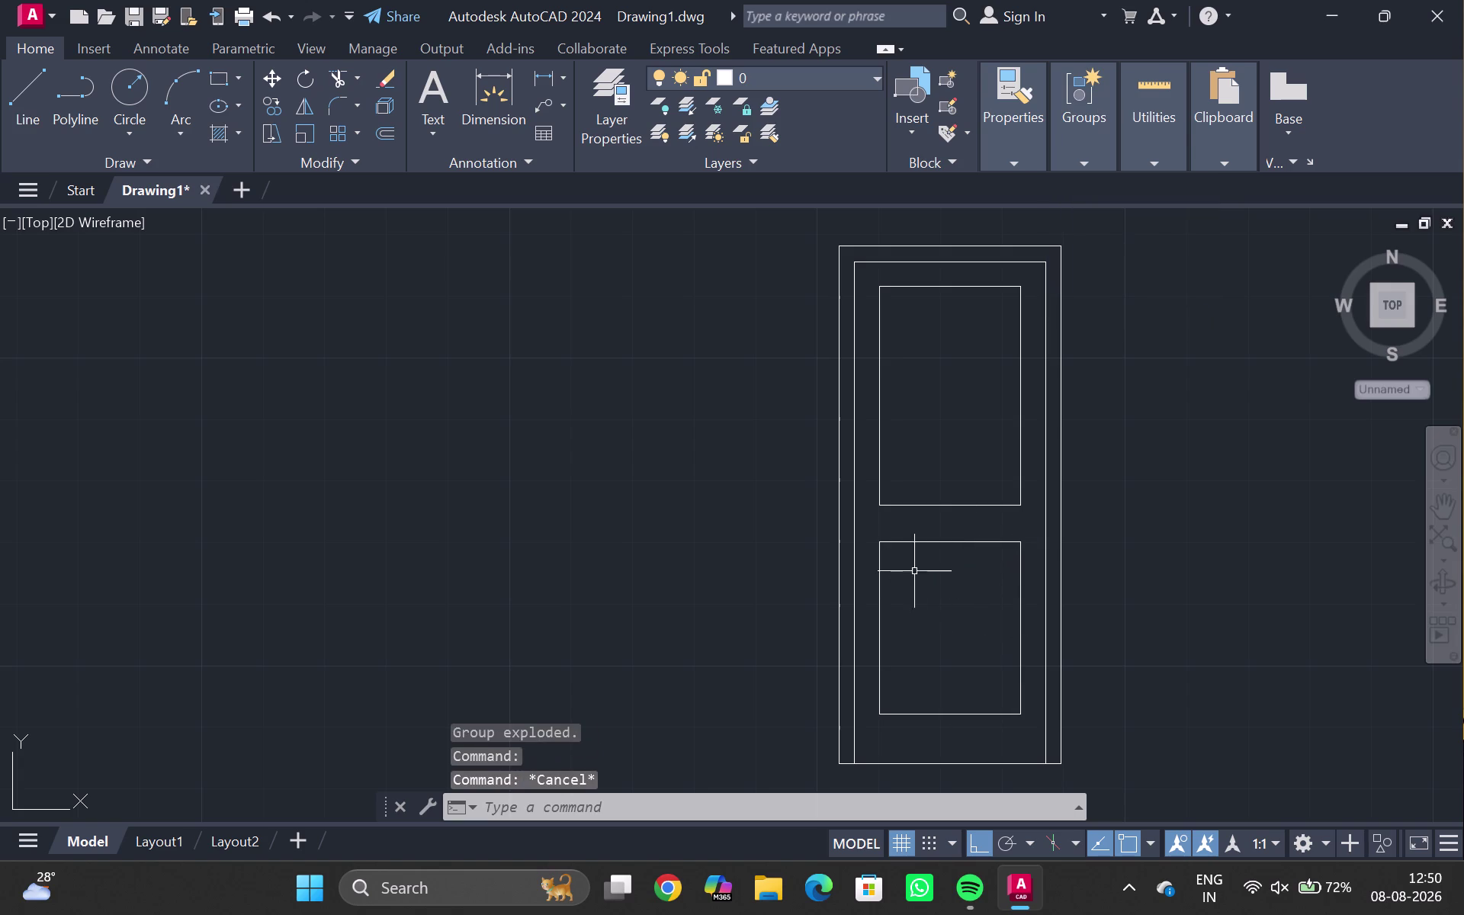
Reselect the lower panel's outline edges to check they are separate.
click(913, 539)
click(877, 586)
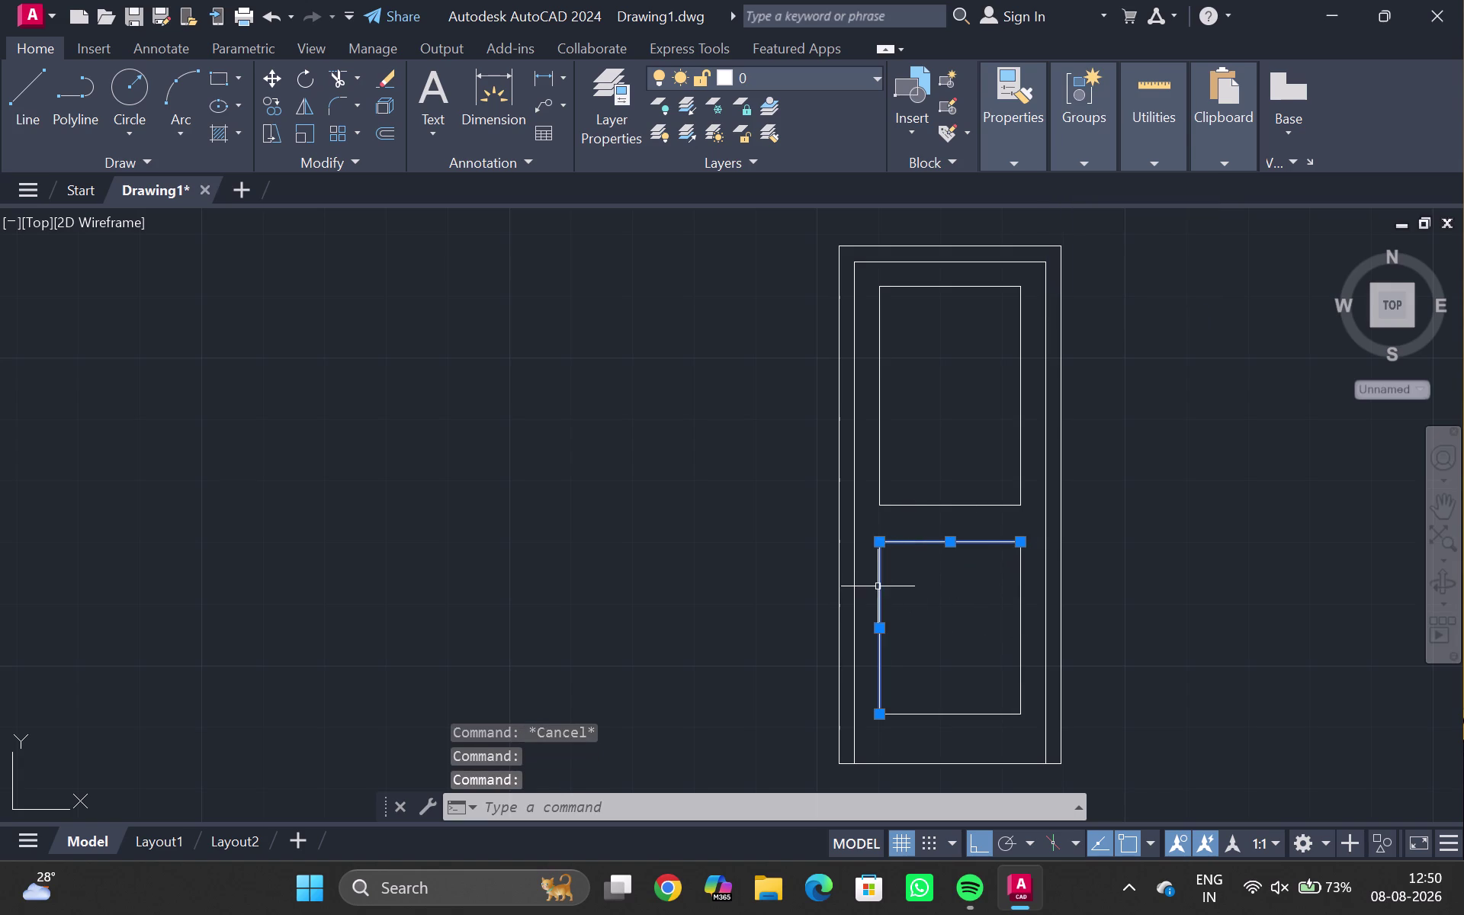
click(1020, 574)
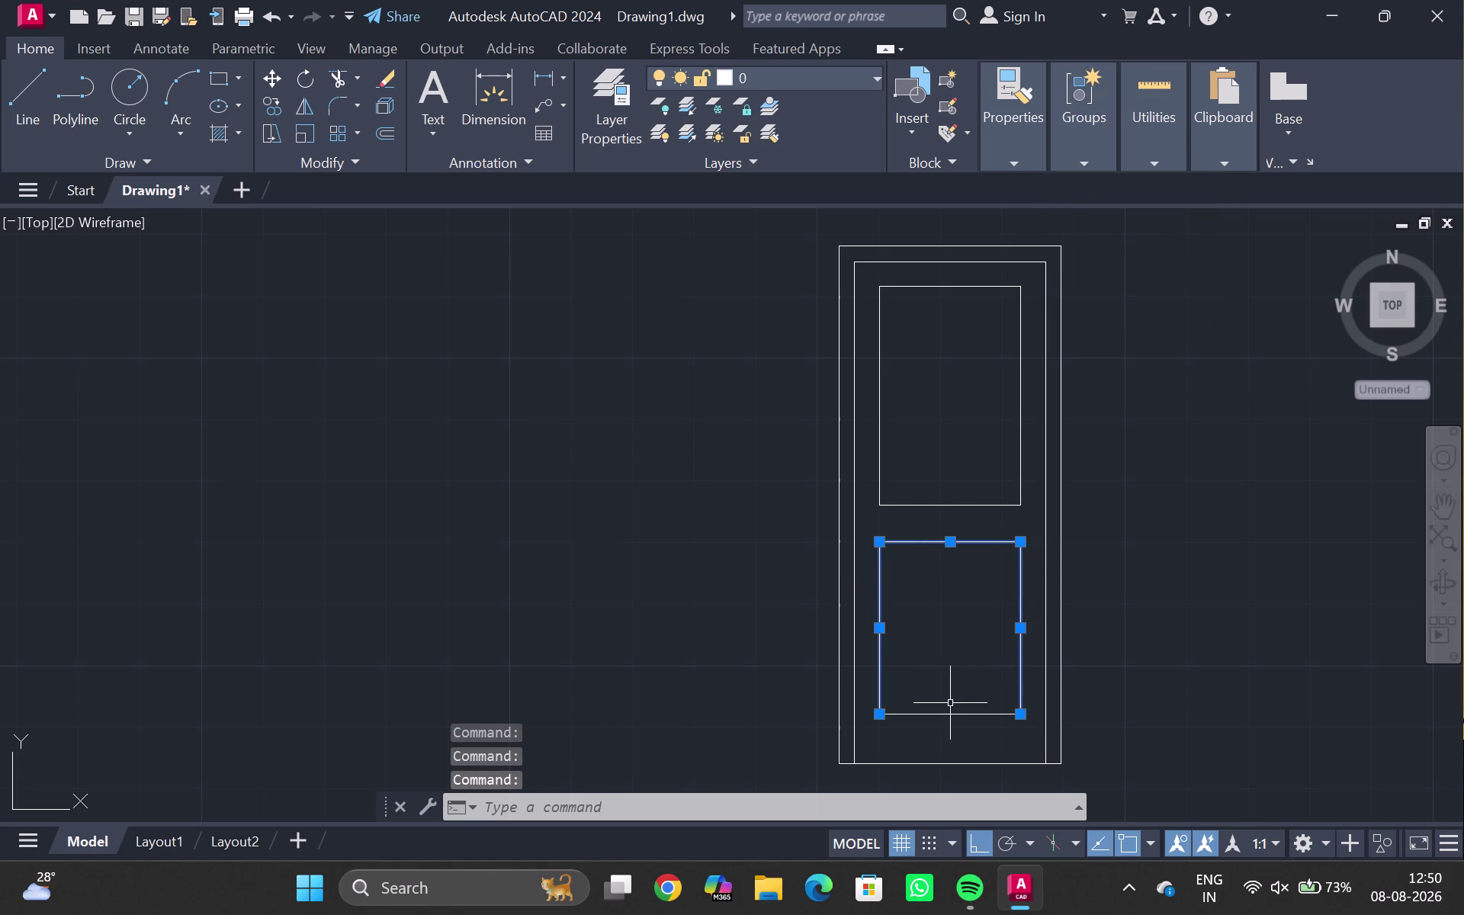
click(946, 709)
click(947, 715)
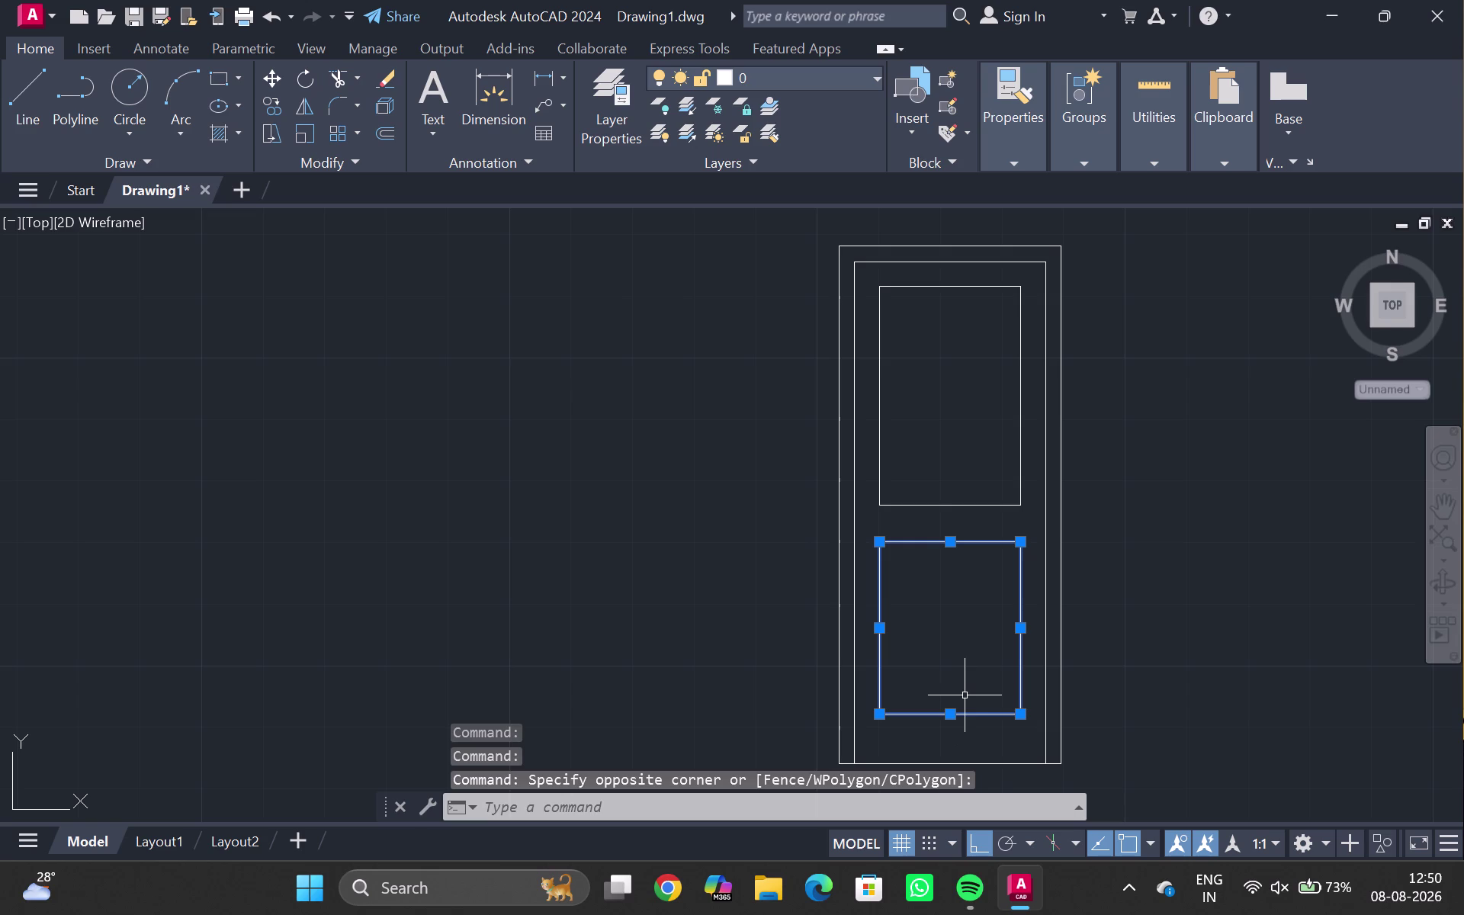
Offset both the upper and lower panel outlines 1" inward.
key(j)
key(Return)
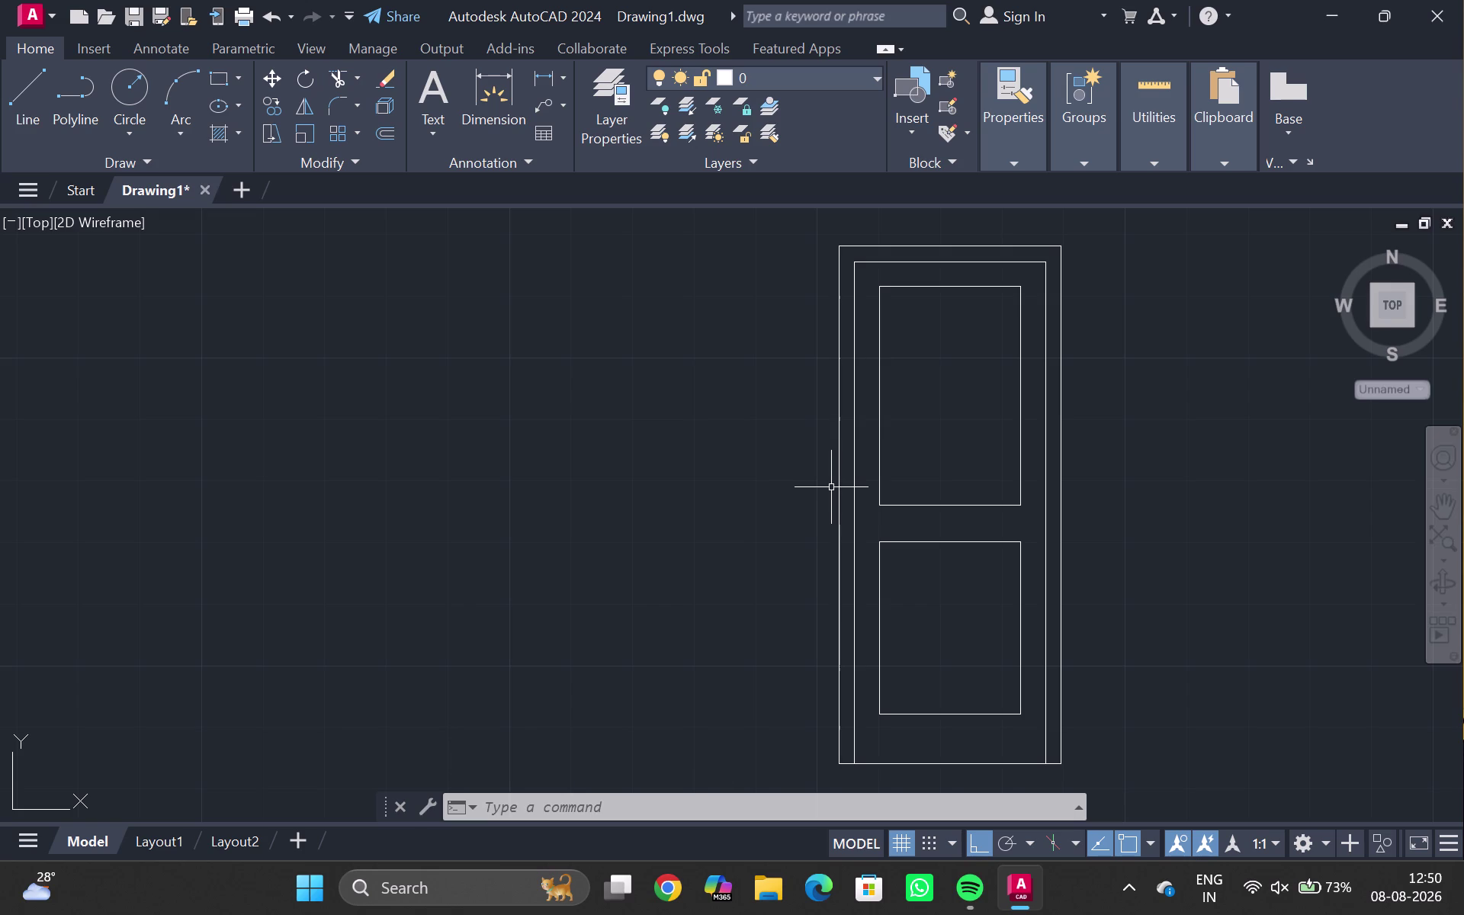
click(877, 427)
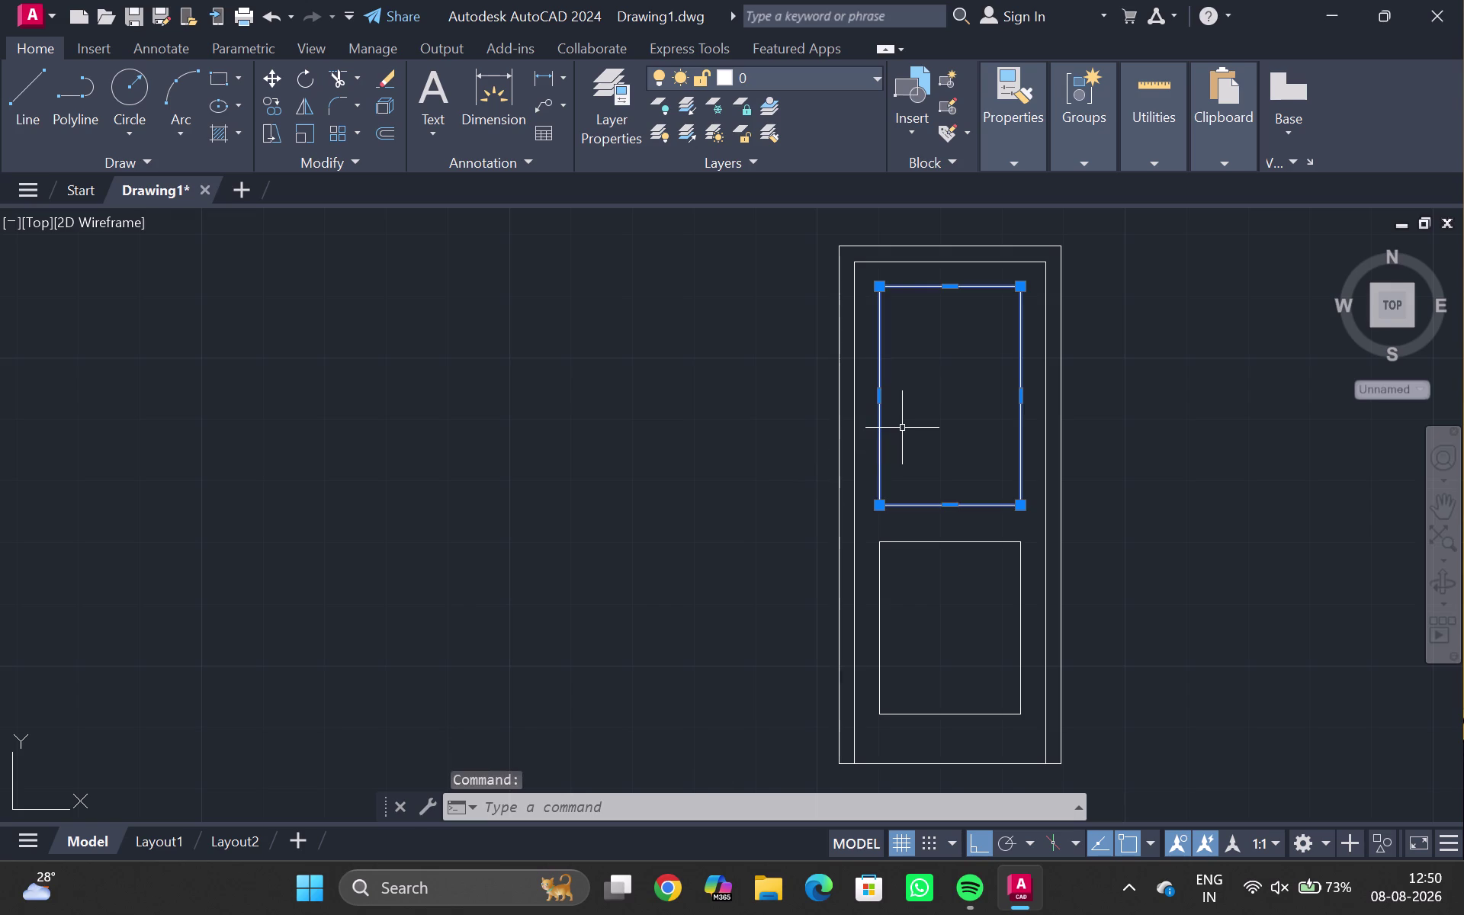
key(o)
key(Return)
text(1)
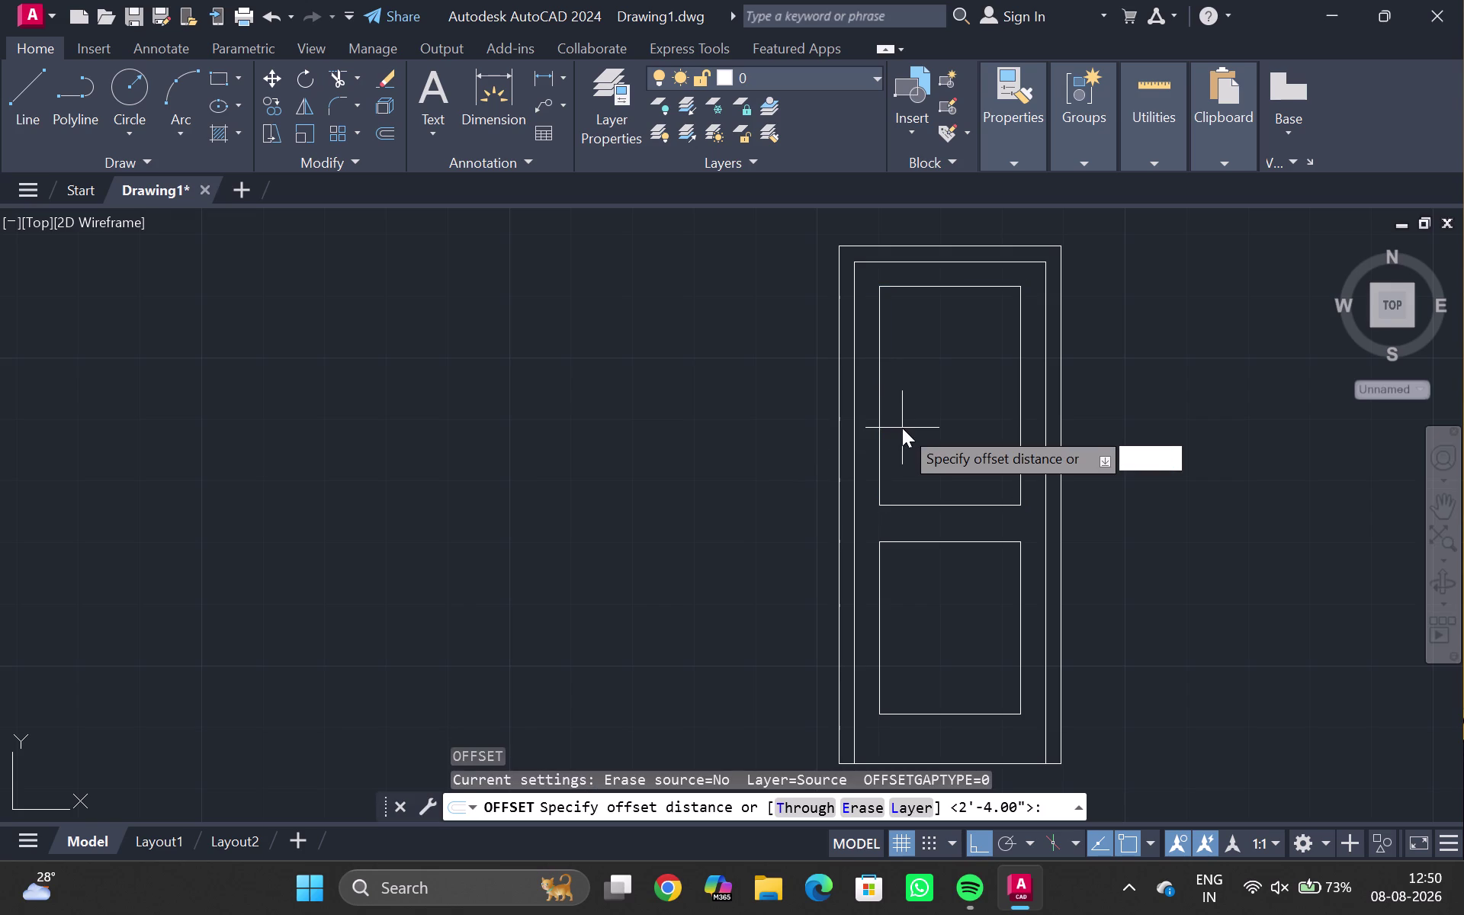
text(")
key(Return)
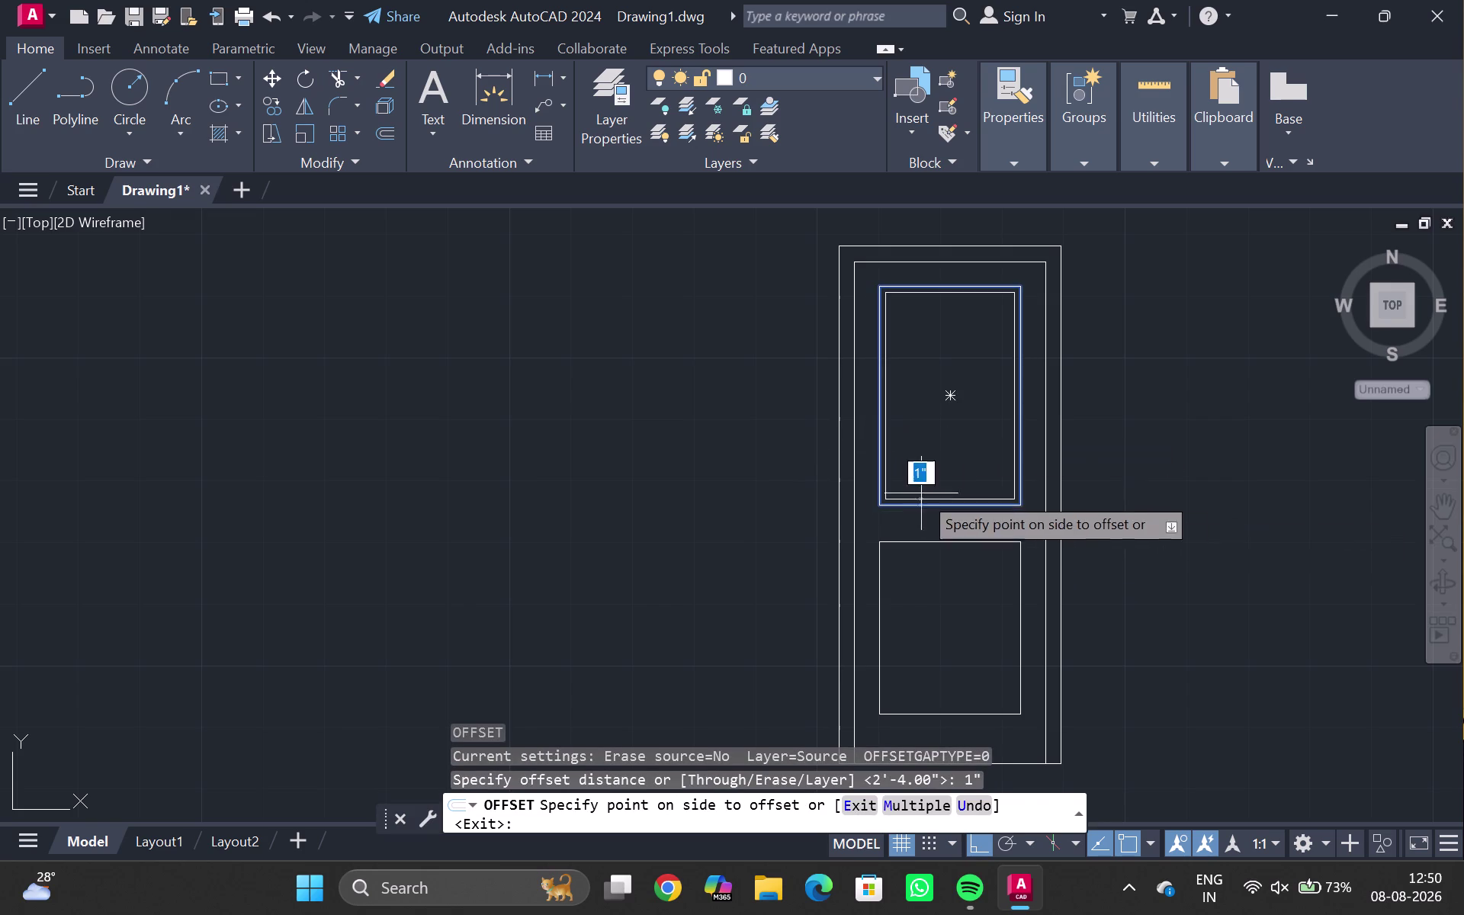
click(913, 466)
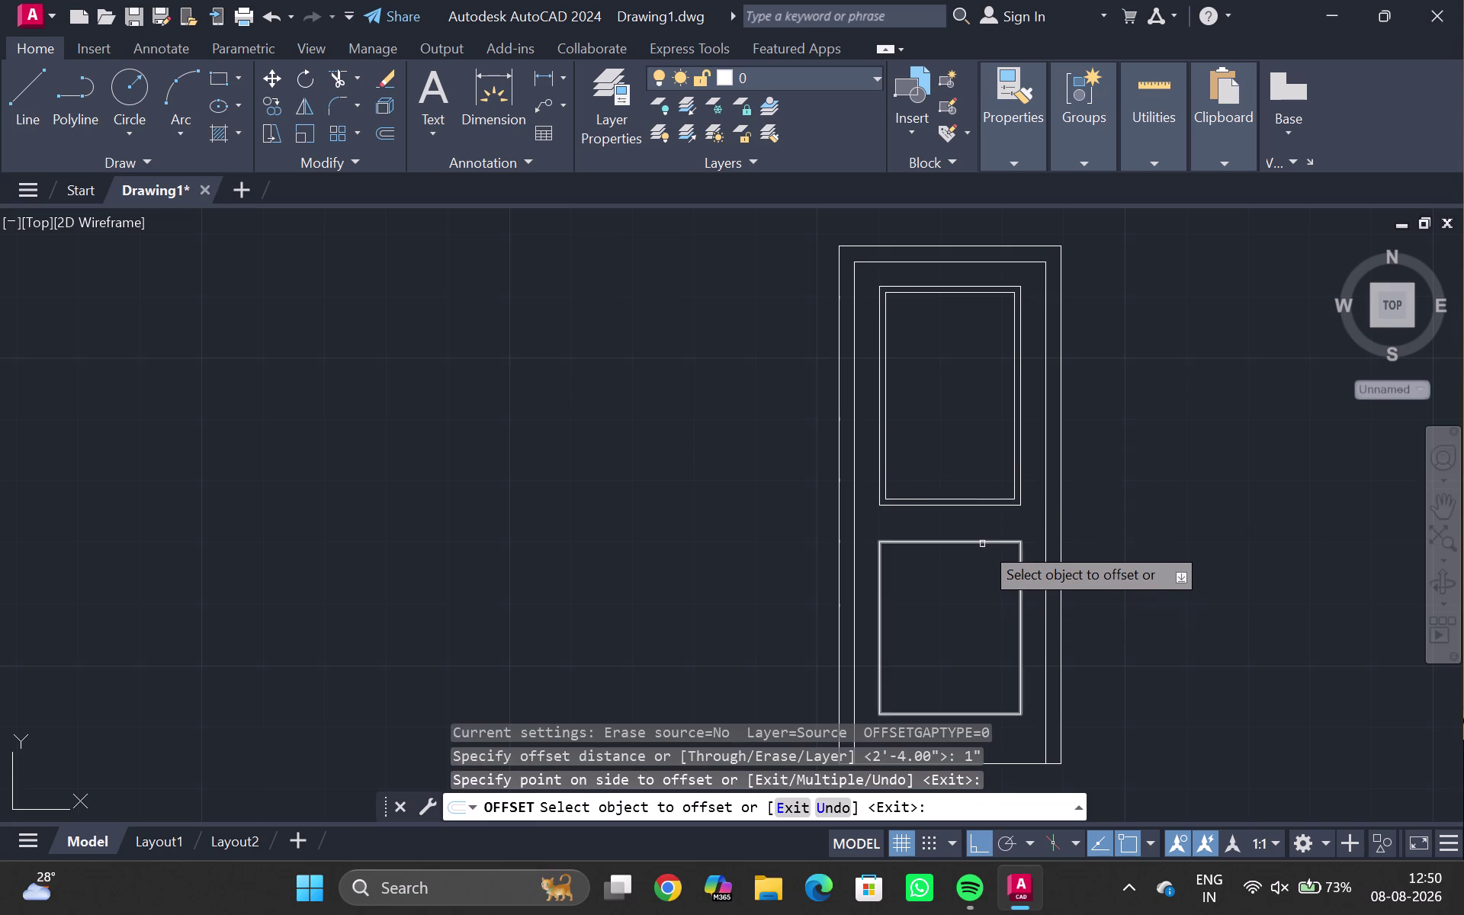
click(981, 543)
click(965, 584)
key(Escape)
Window-select the whole door and combine it into one group.
scroll(down, 3)
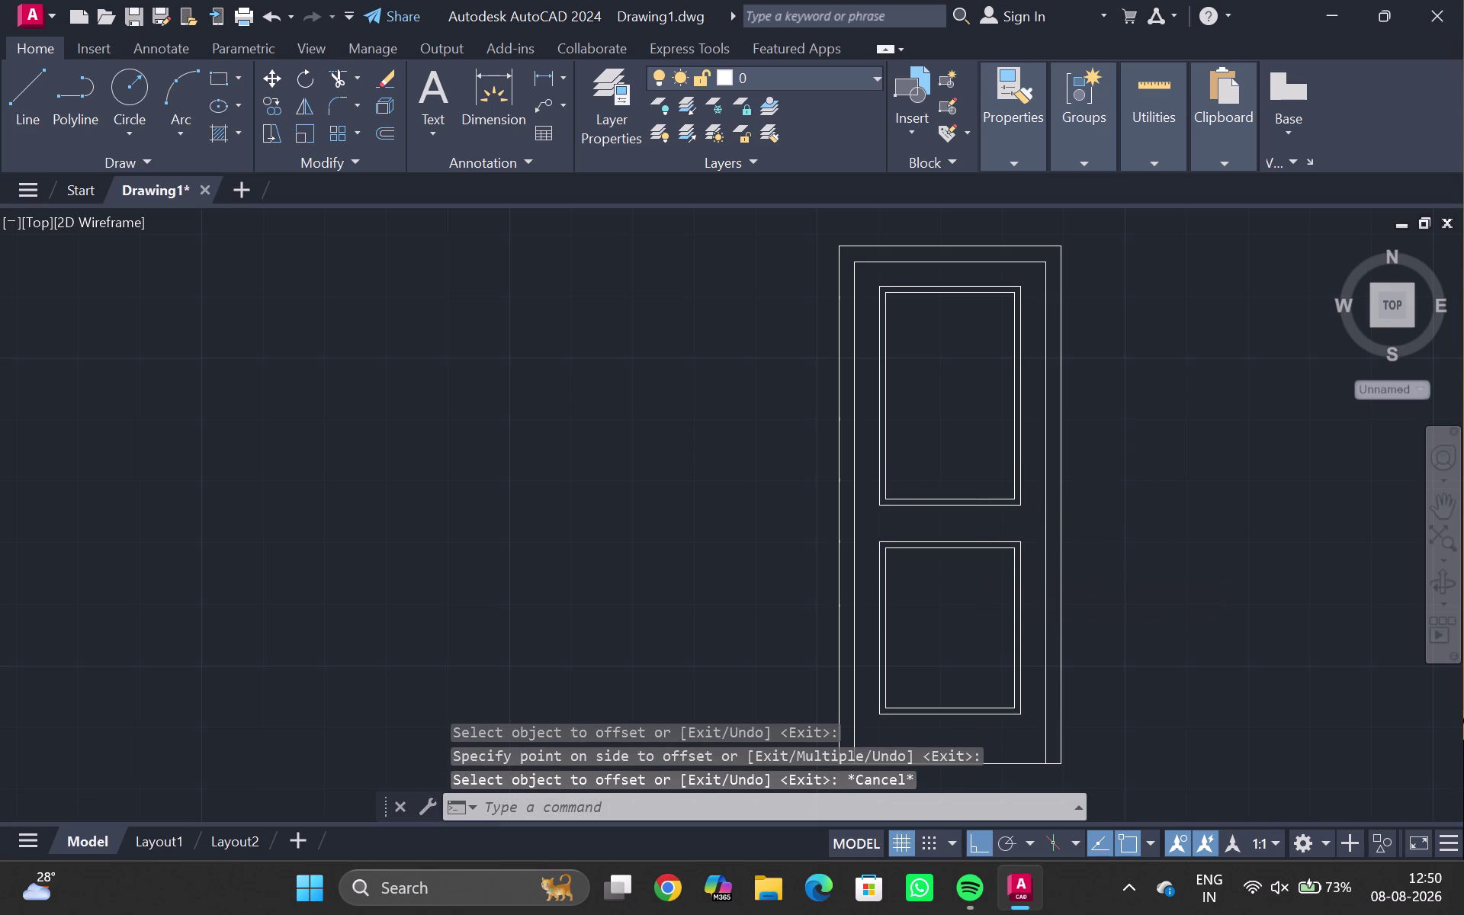
middle_drag(991, 578, 993, 471)
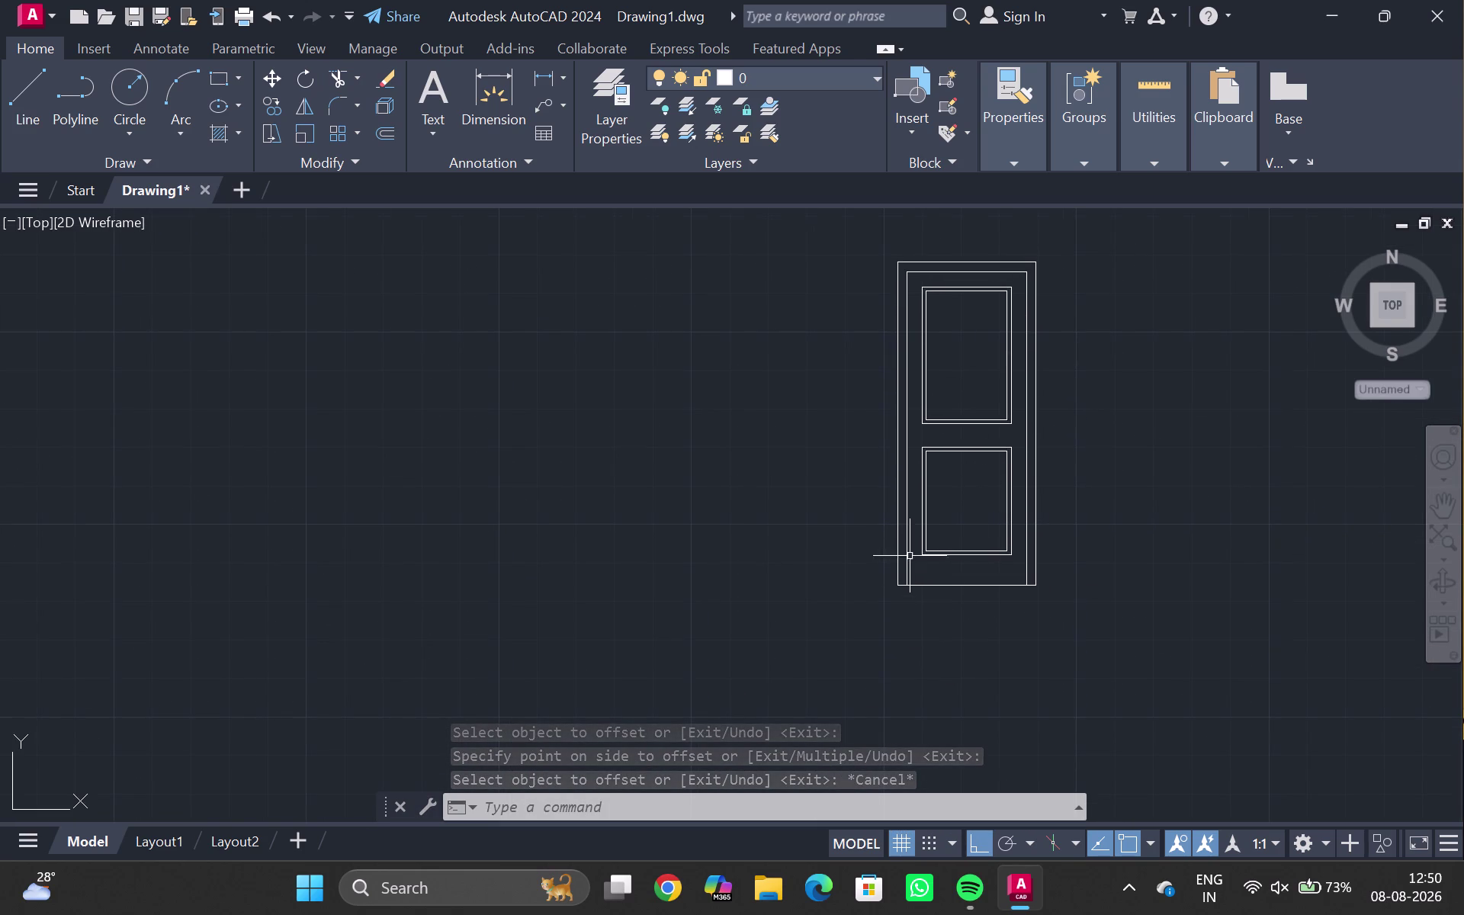
middle_drag(812, 332, 743, 483)
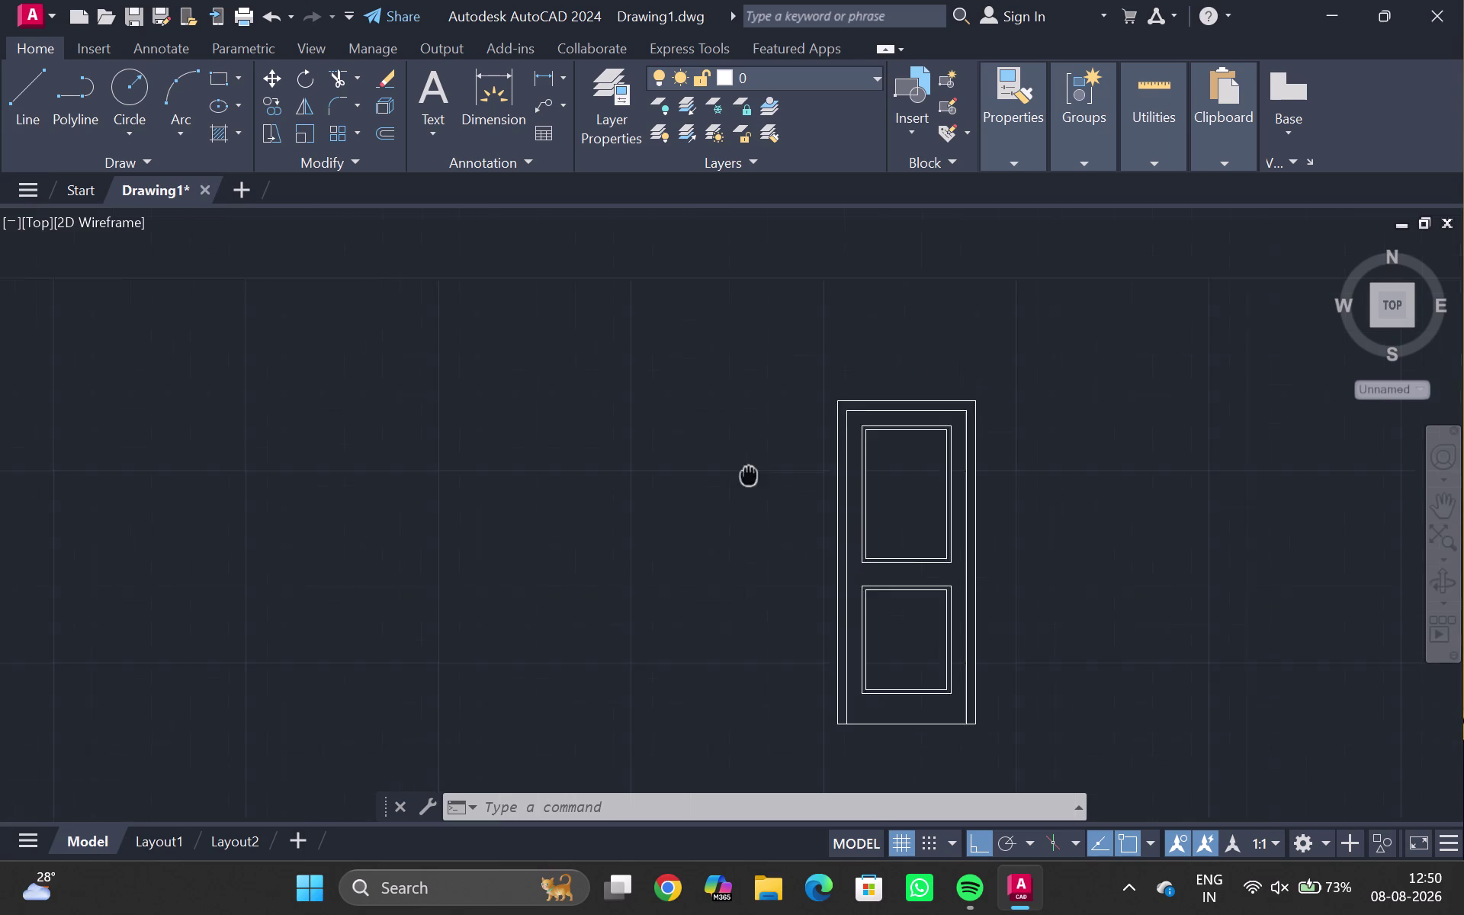
middle_drag(743, 483, 741, 484)
drag(748, 388, 711, 638)
key(g)
key(Return)
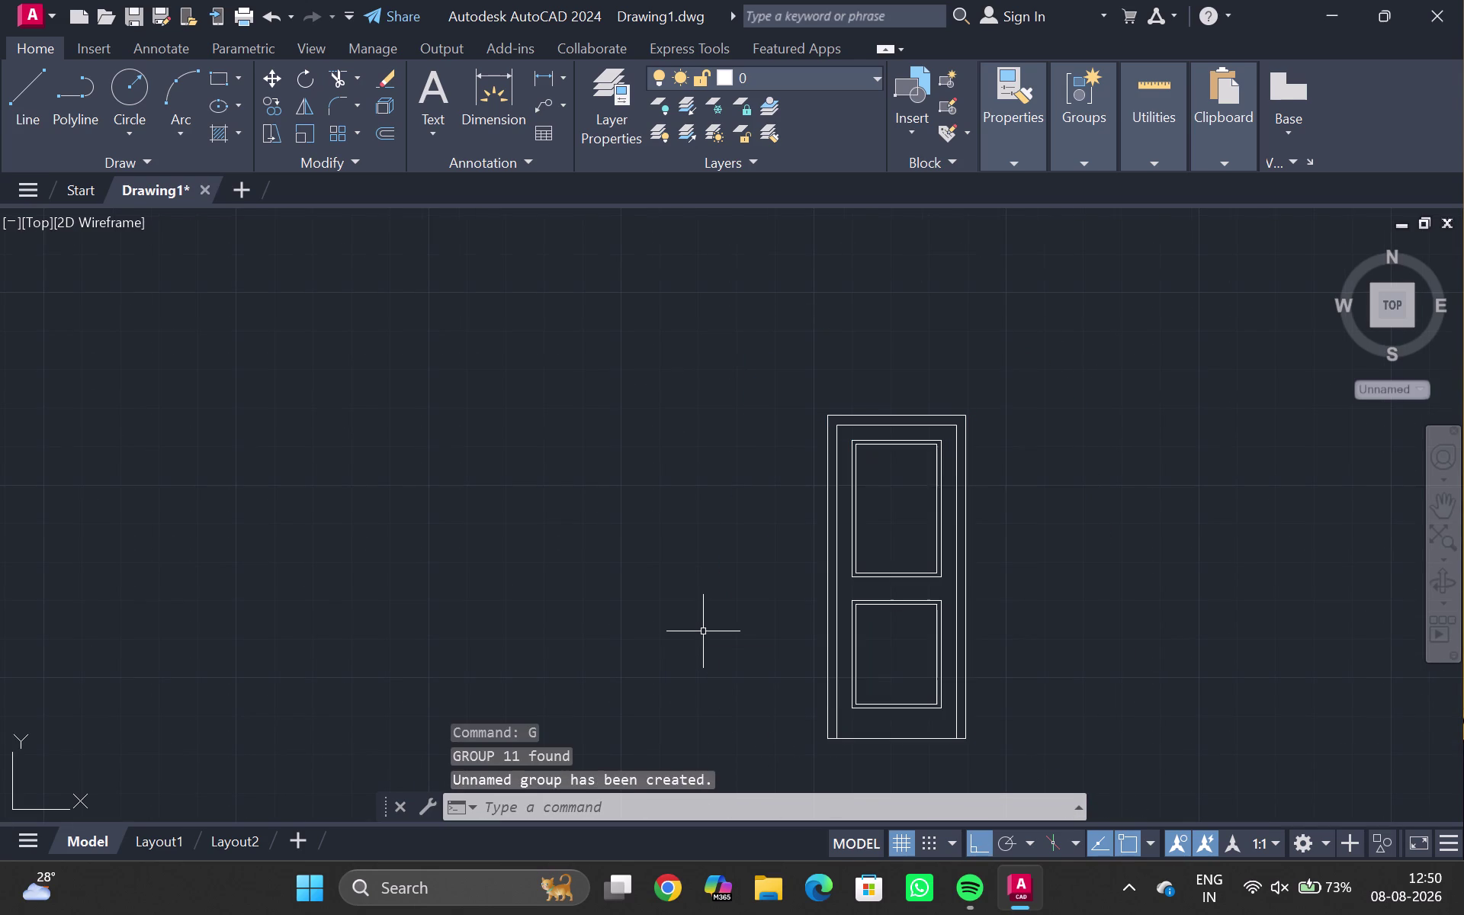
scroll(up, 3)
scroll(down, 3)
middle_drag(913, 618, 910, 579)
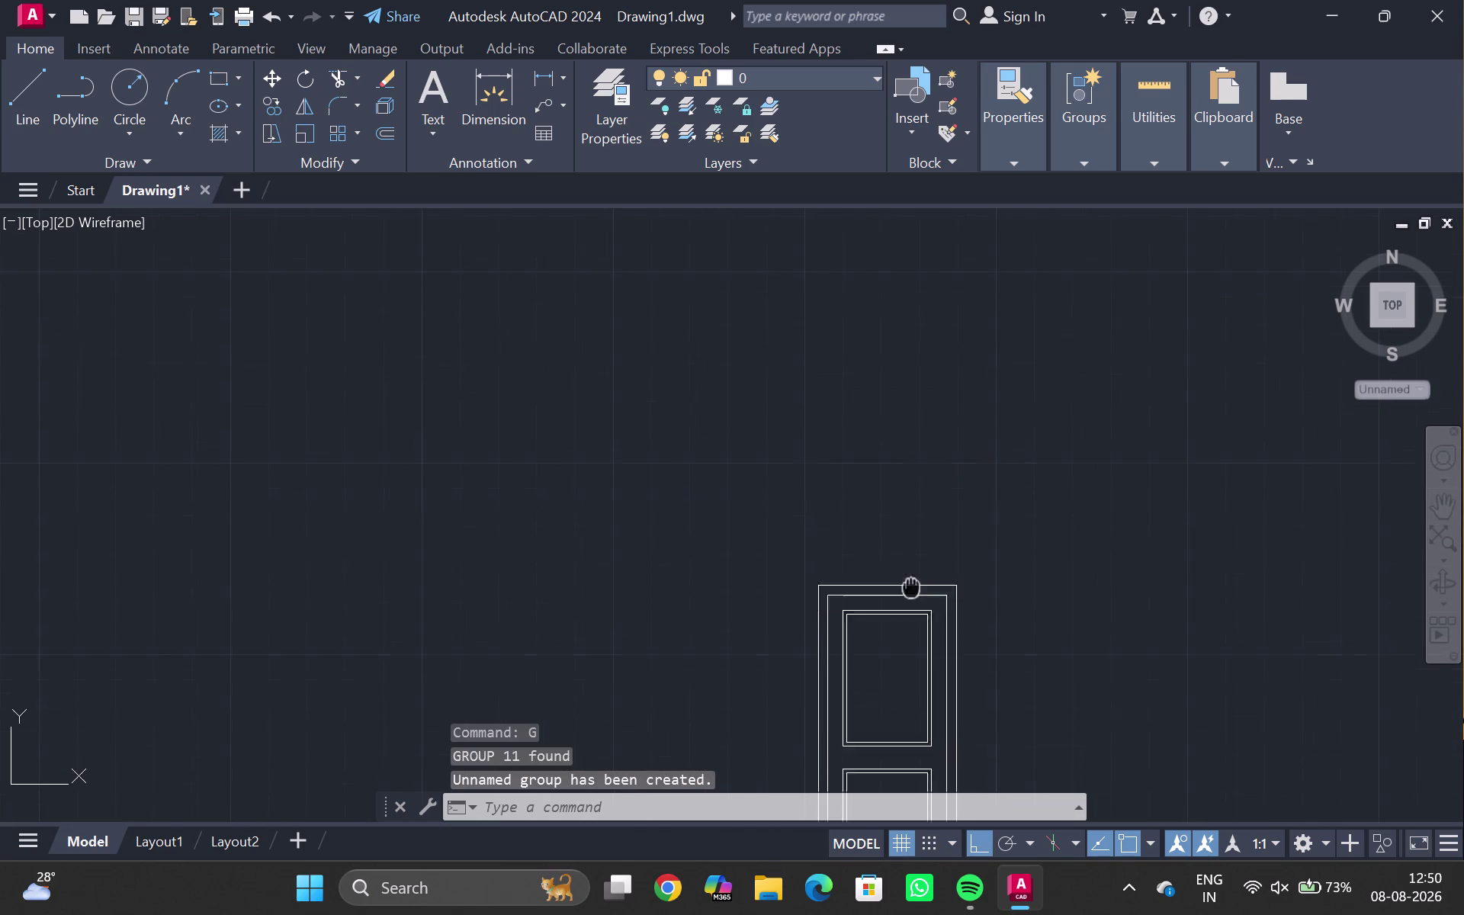
middle_drag(911, 580, 867, 373)
click(863, 509)
Copy the door group using its bottom-right corner as the base point.
triple_click(879, 524)
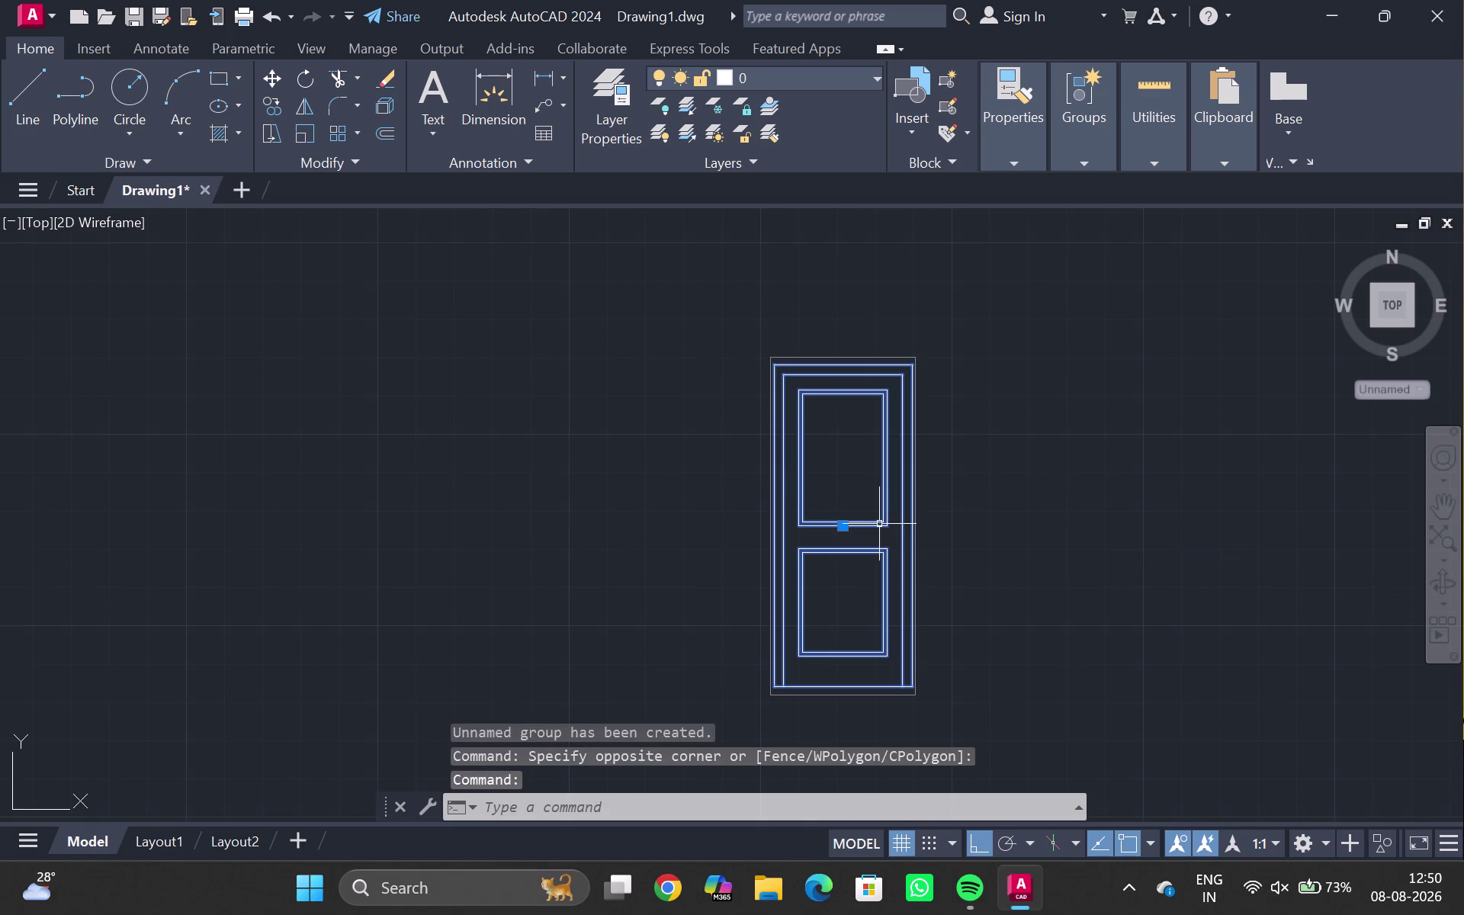
text(CO)
key(Return)
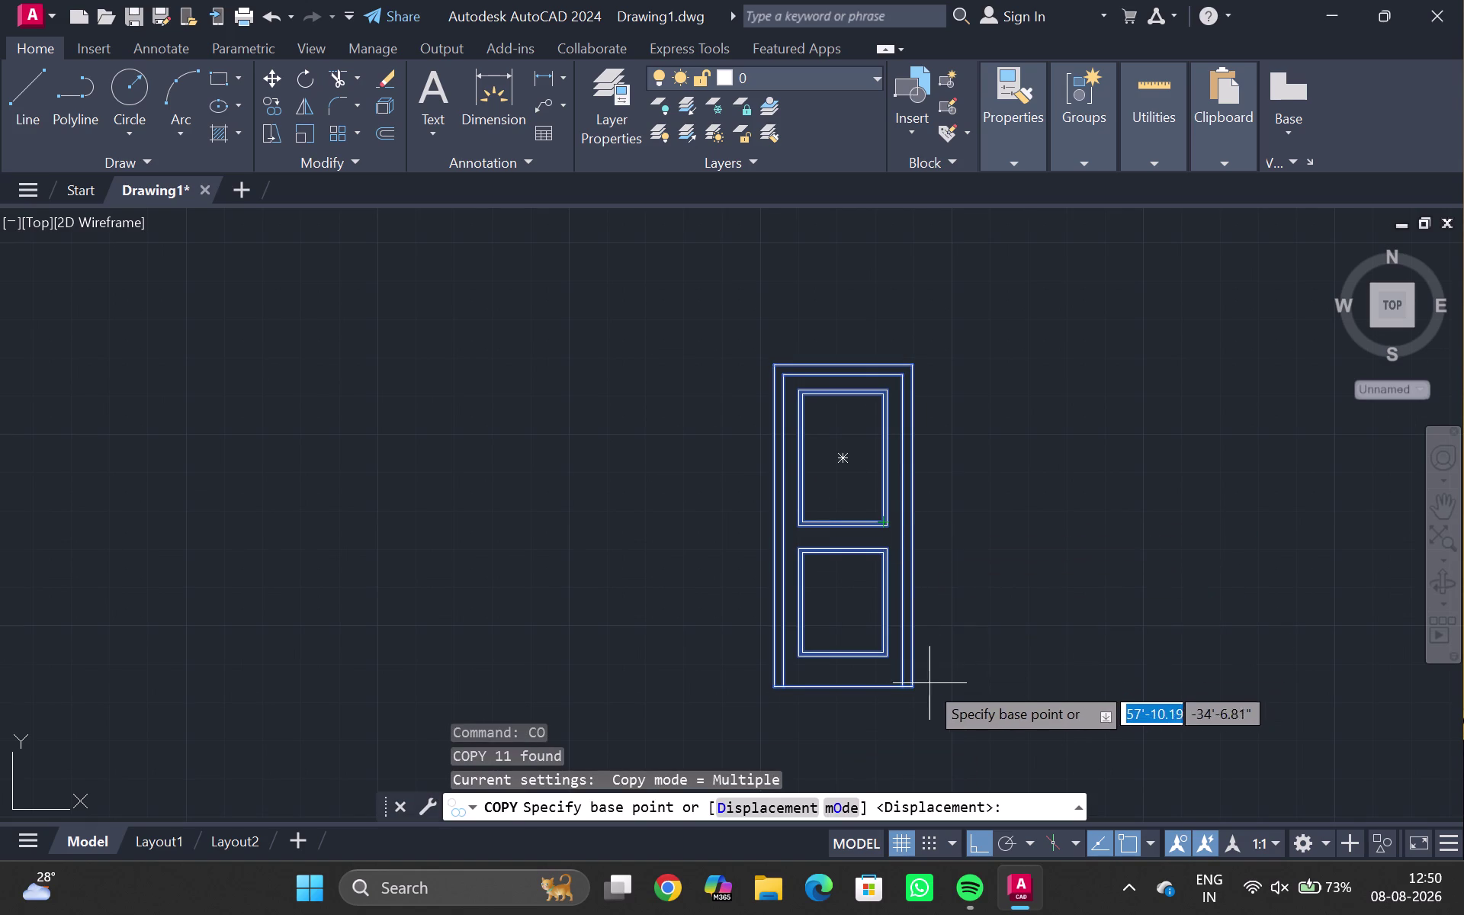
click(921, 686)
scroll(down, 3)
middle_drag(462, 521, 499, 515)
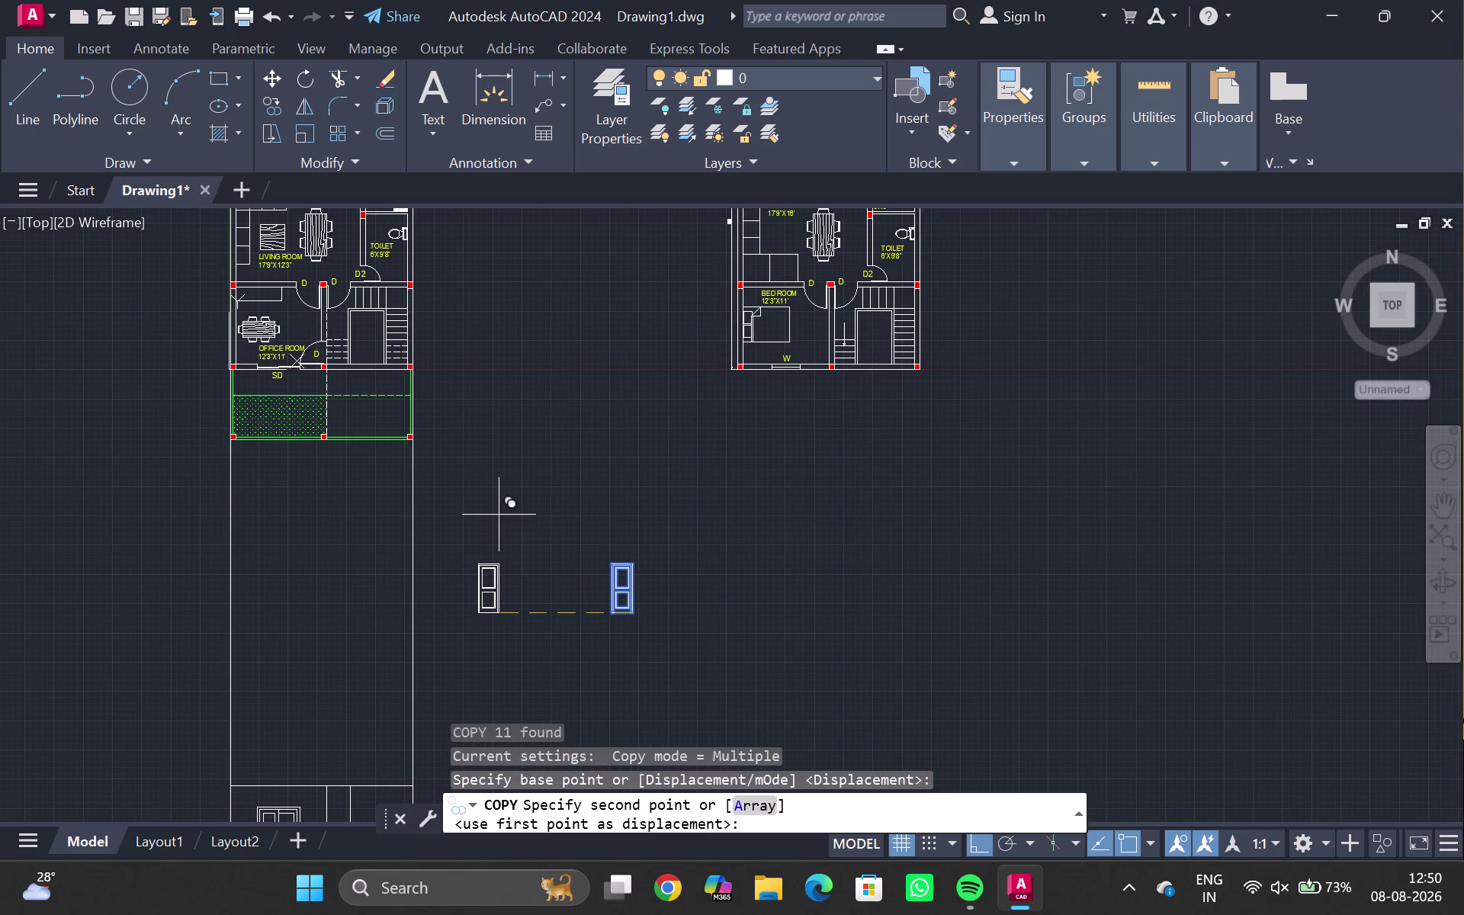
key(ctrl+F8)
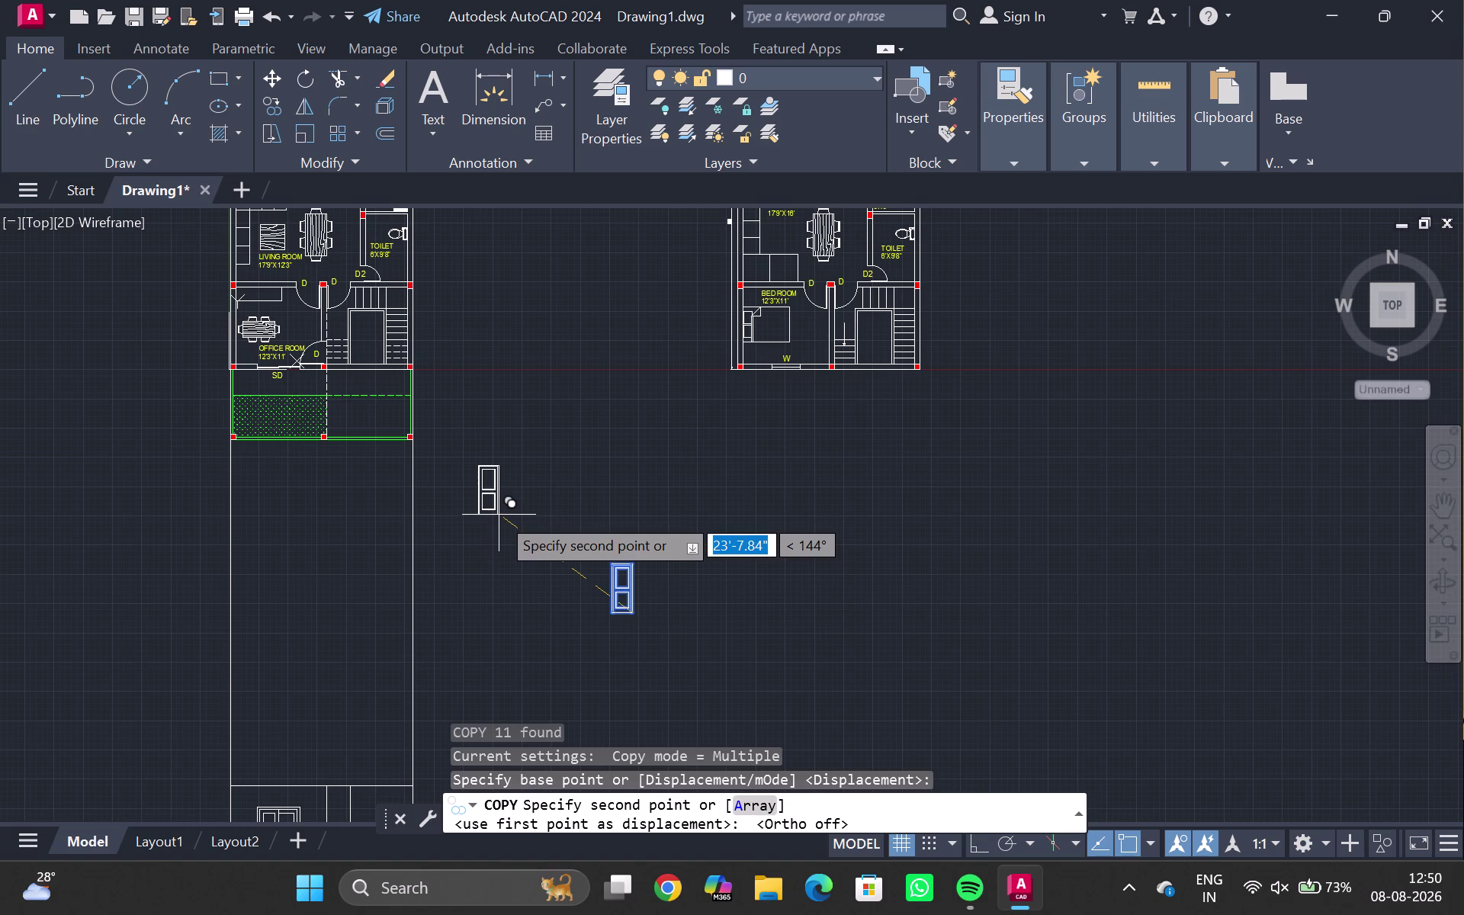
Place the copied door in the wall elevation beside the sliding door.
middle_drag(466, 533, 550, 331)
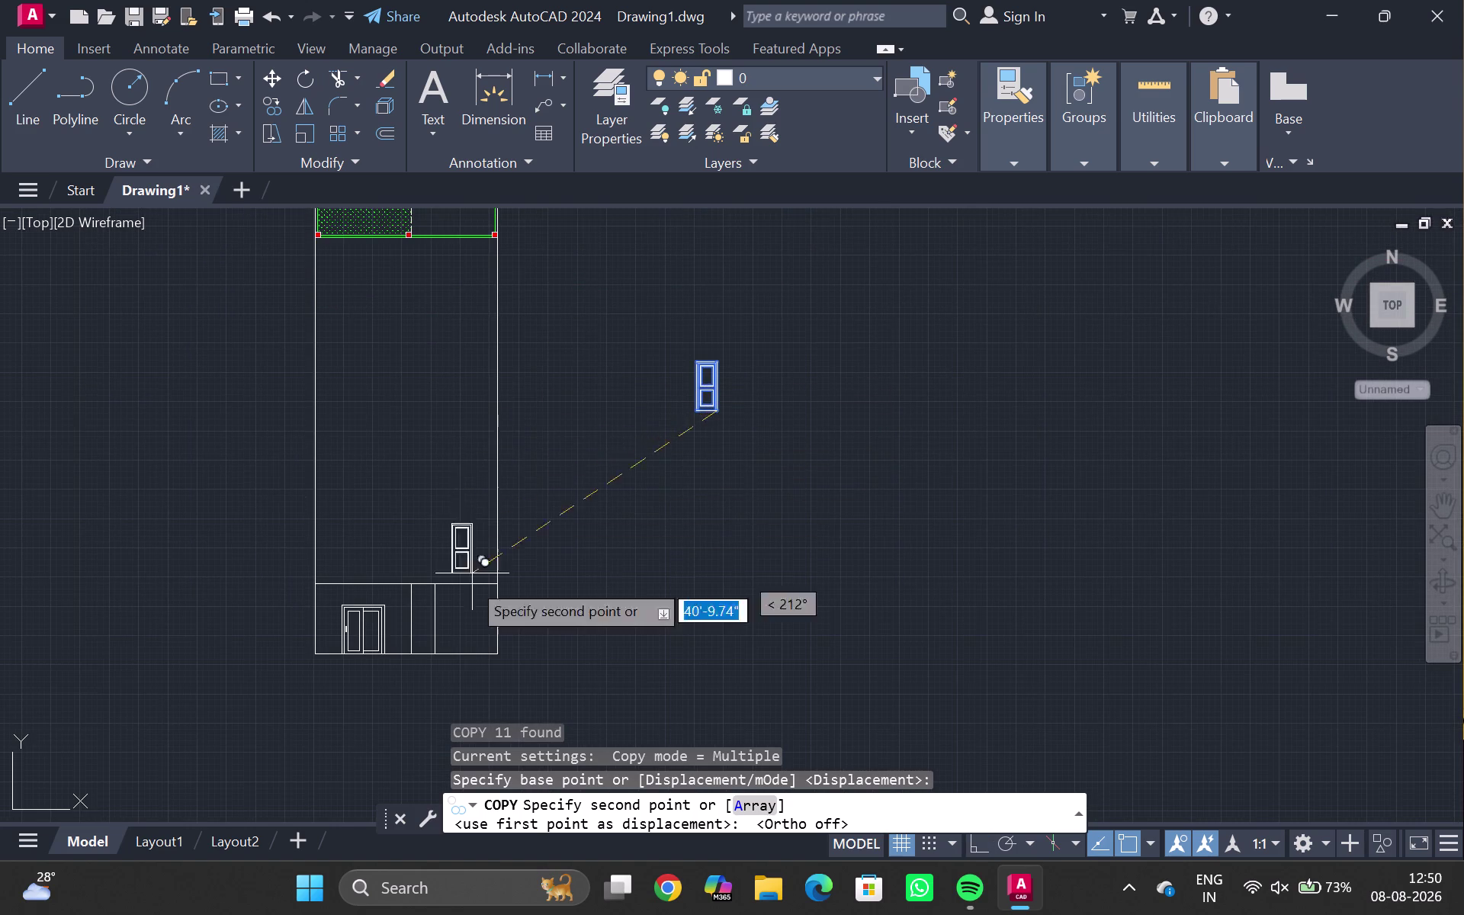
middle_drag(445, 682, 449, 628)
scroll(up, 3)
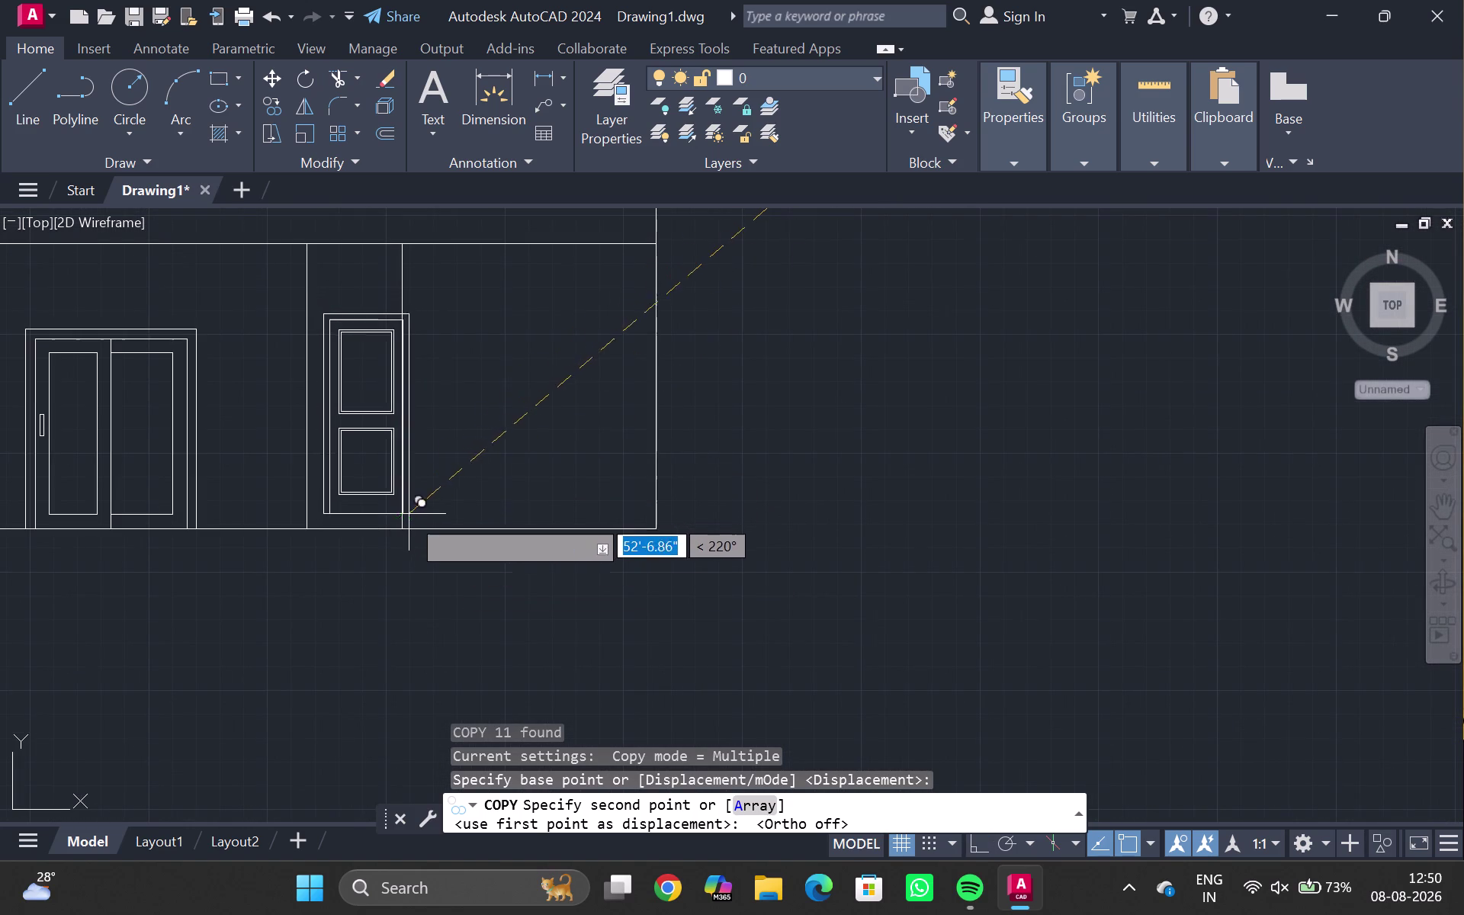
scroll(up, 3)
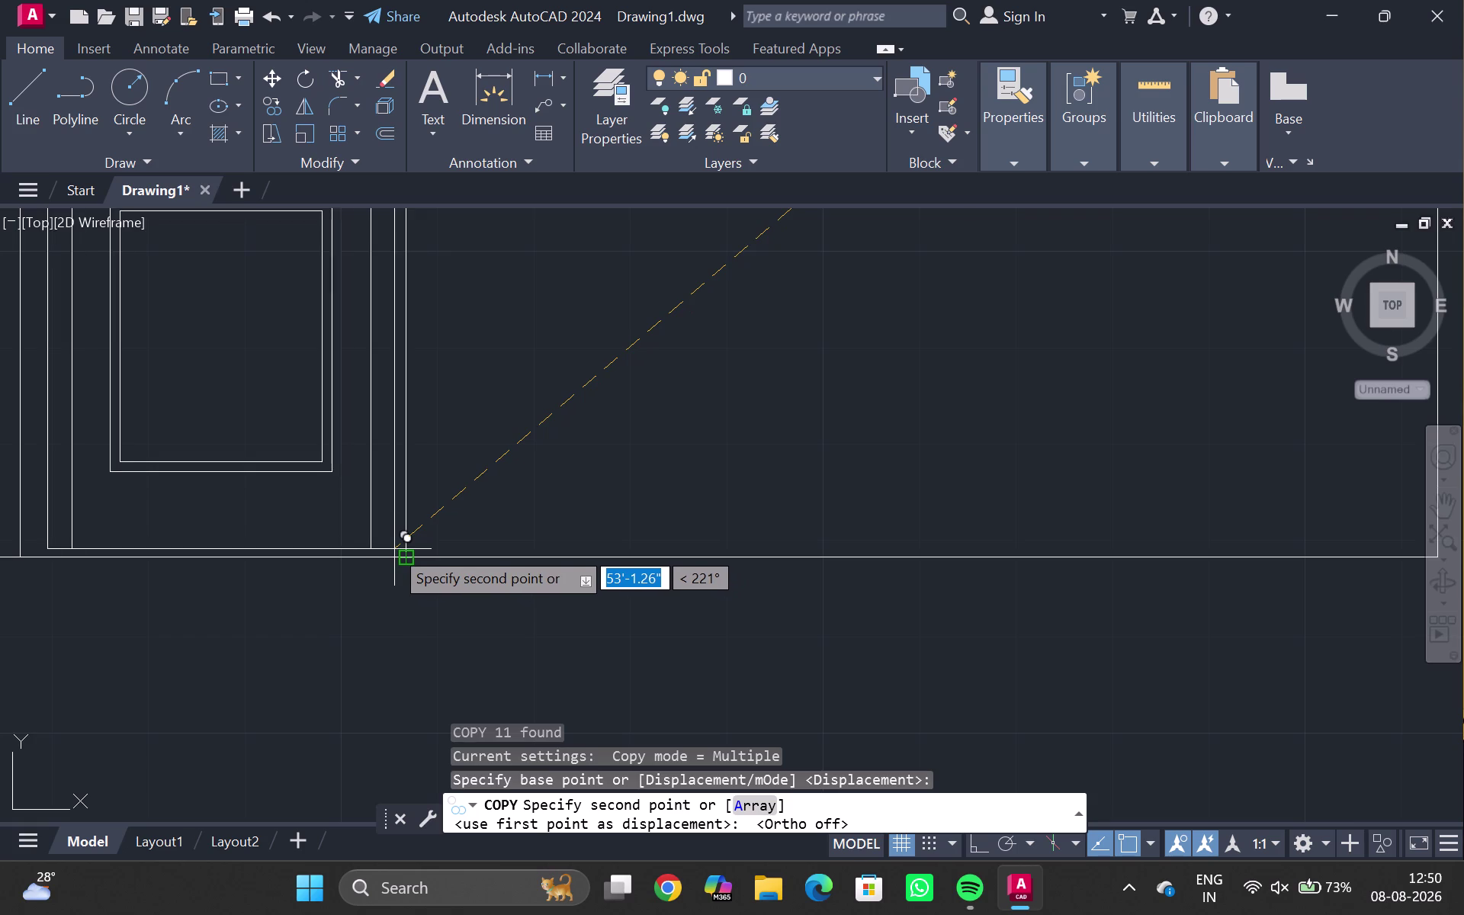
scroll(down, 3)
scroll(down, 3)
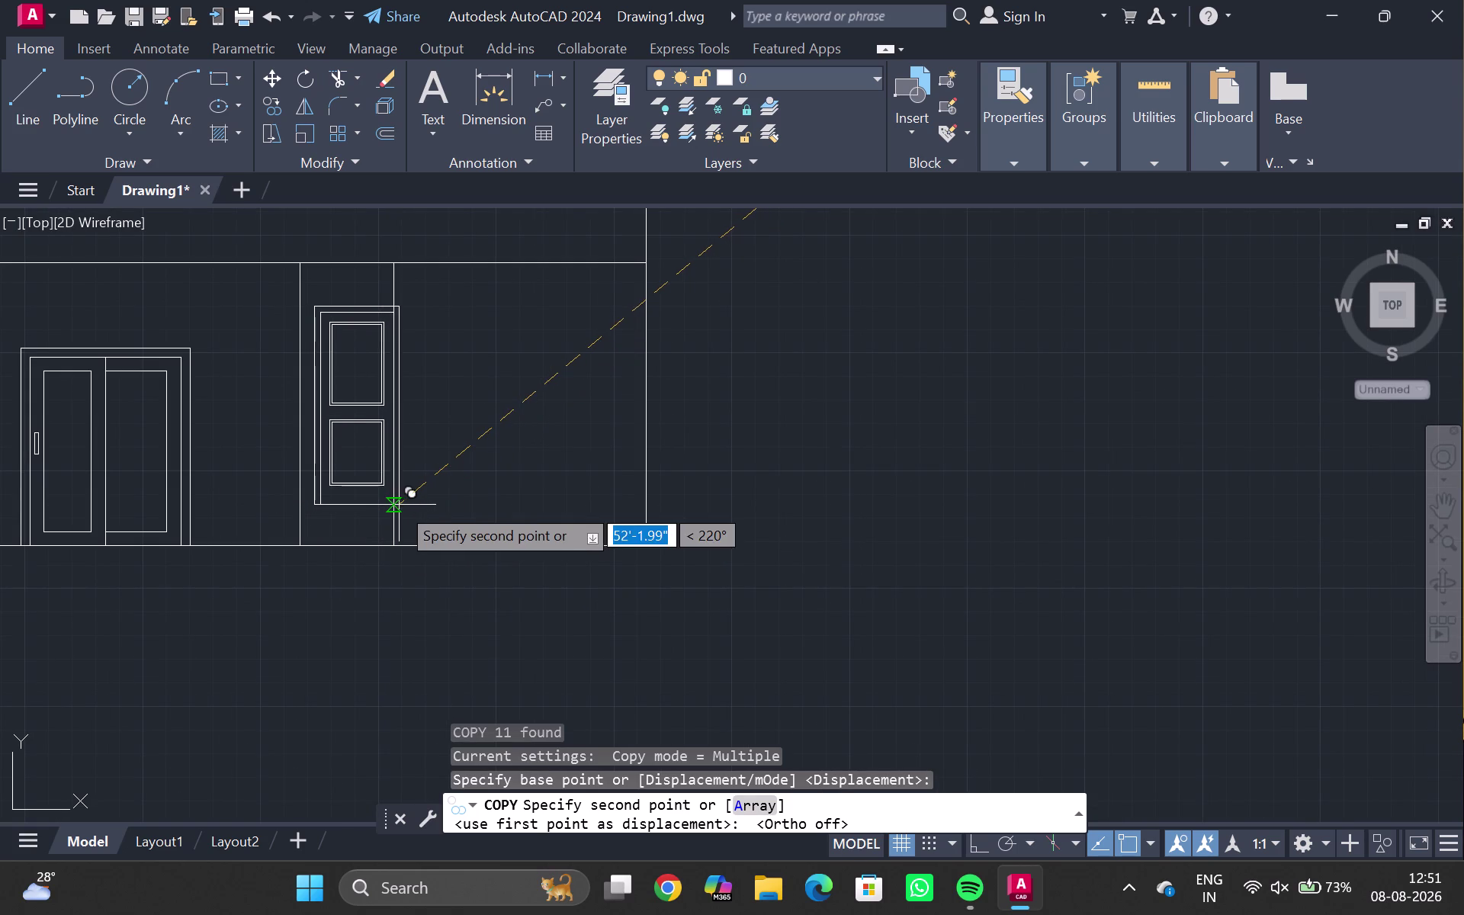
scroll(down, 3)
middle_click(405, 487)
scroll(up, 3)
scroll(up, 3)
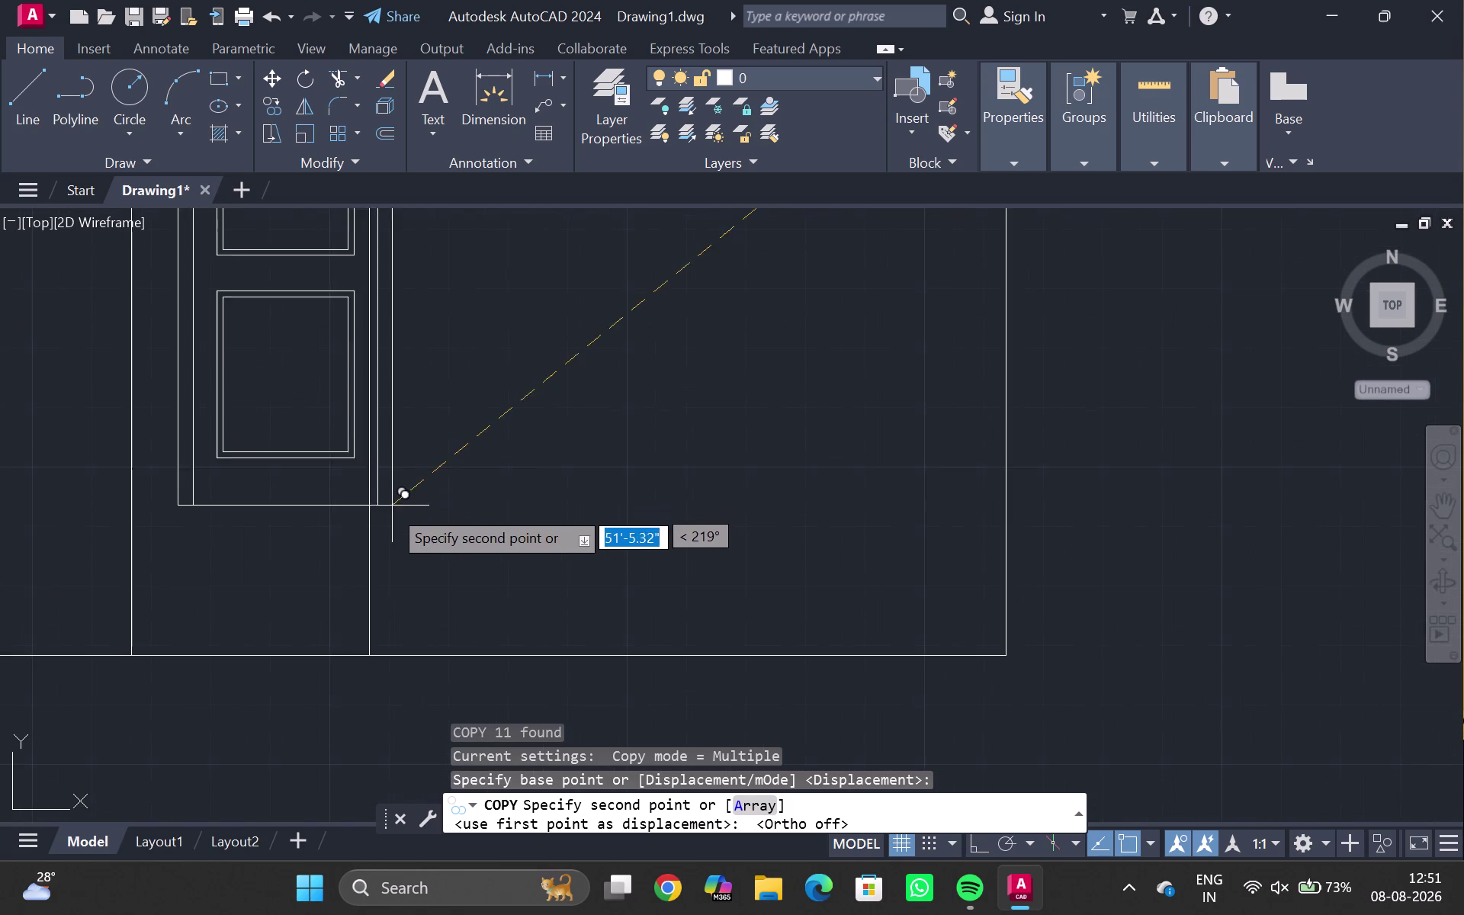
scroll(down, 3)
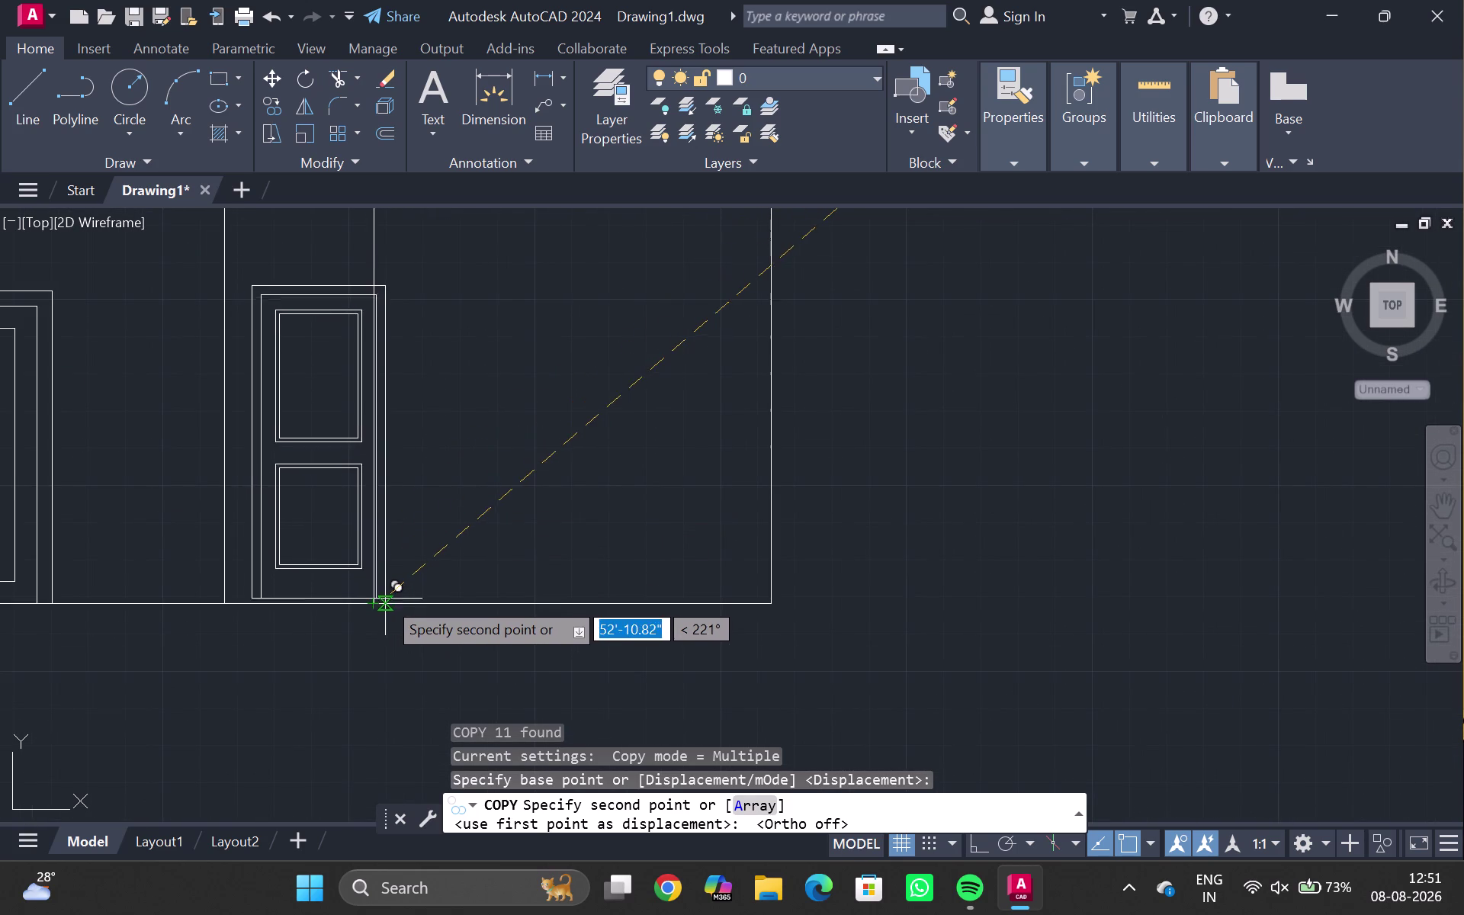
scroll(up, 3)
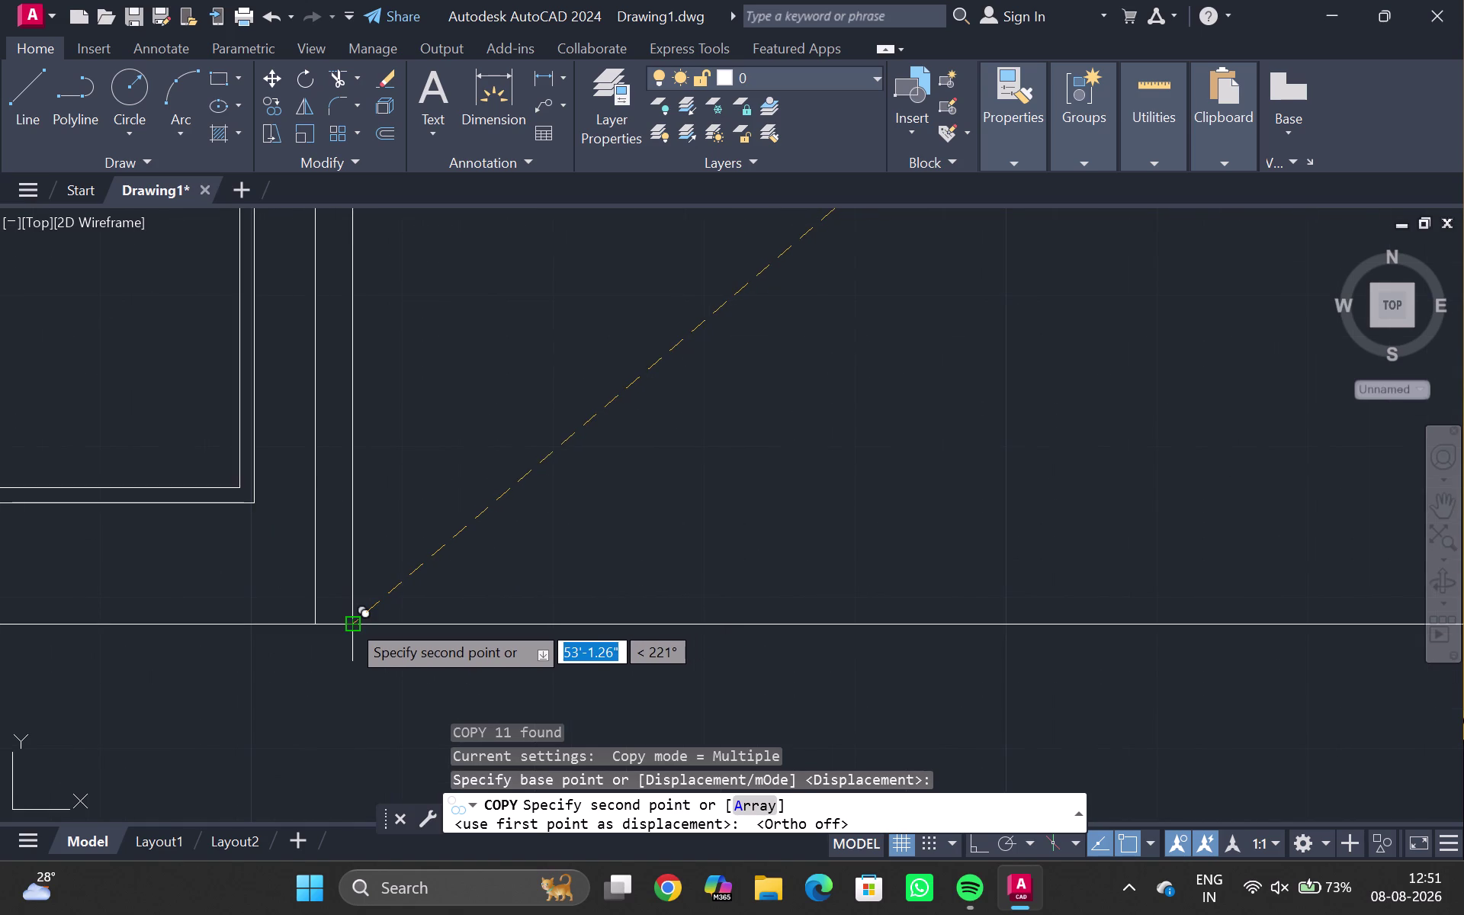
click(351, 621)
key(Escape)
Pan over the elevation showing both doors toward the floor plan.
scroll(down, 3)
scroll(down, 3)
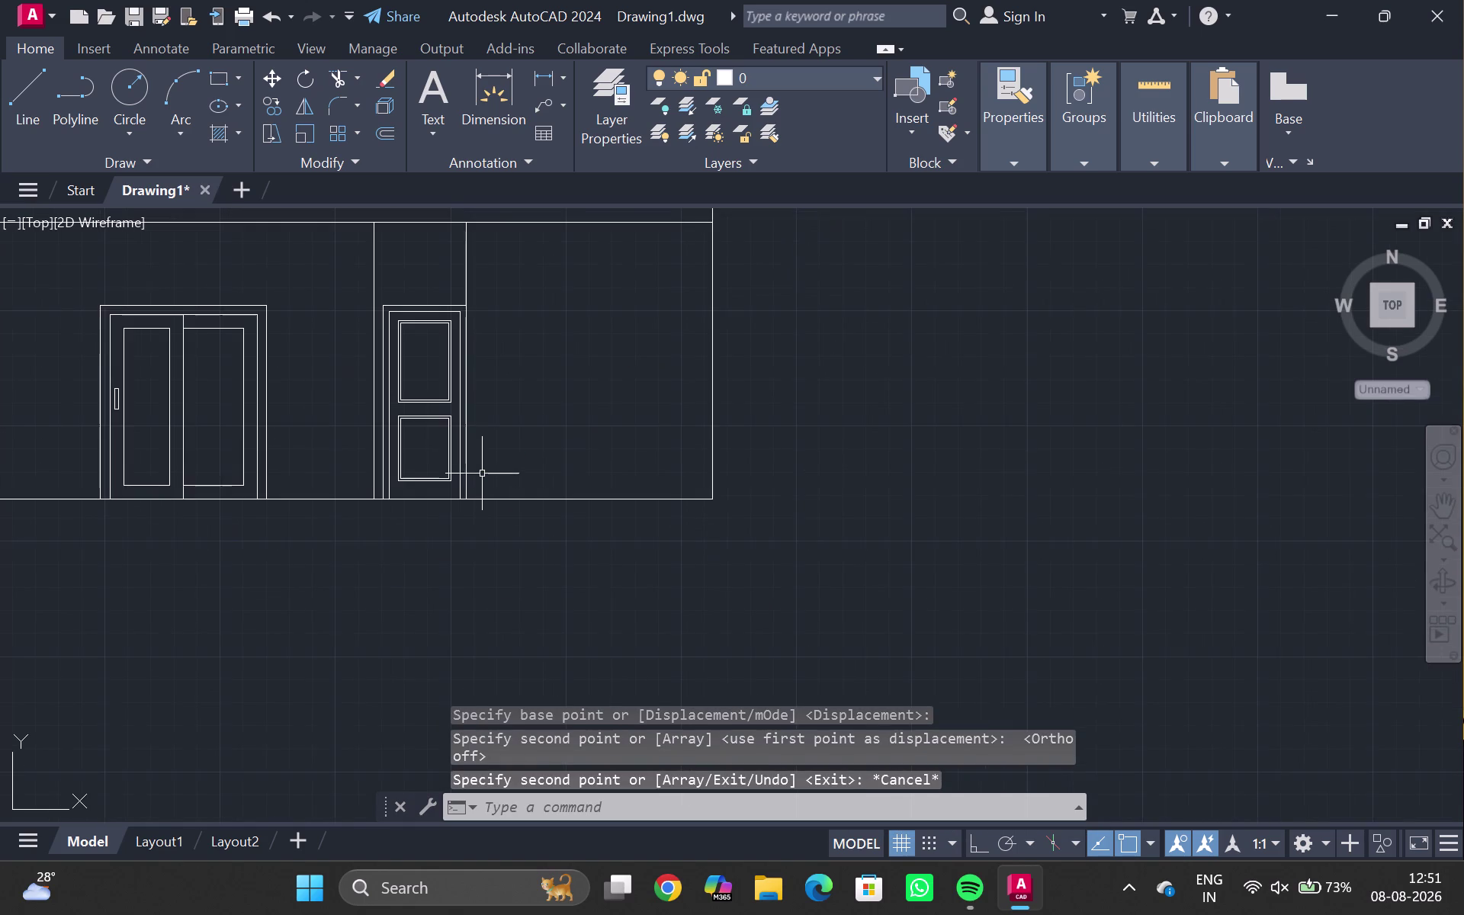
middle_drag(484, 472, 452, 716)
middle_drag(492, 448, 506, 532)
scroll(down, 3)
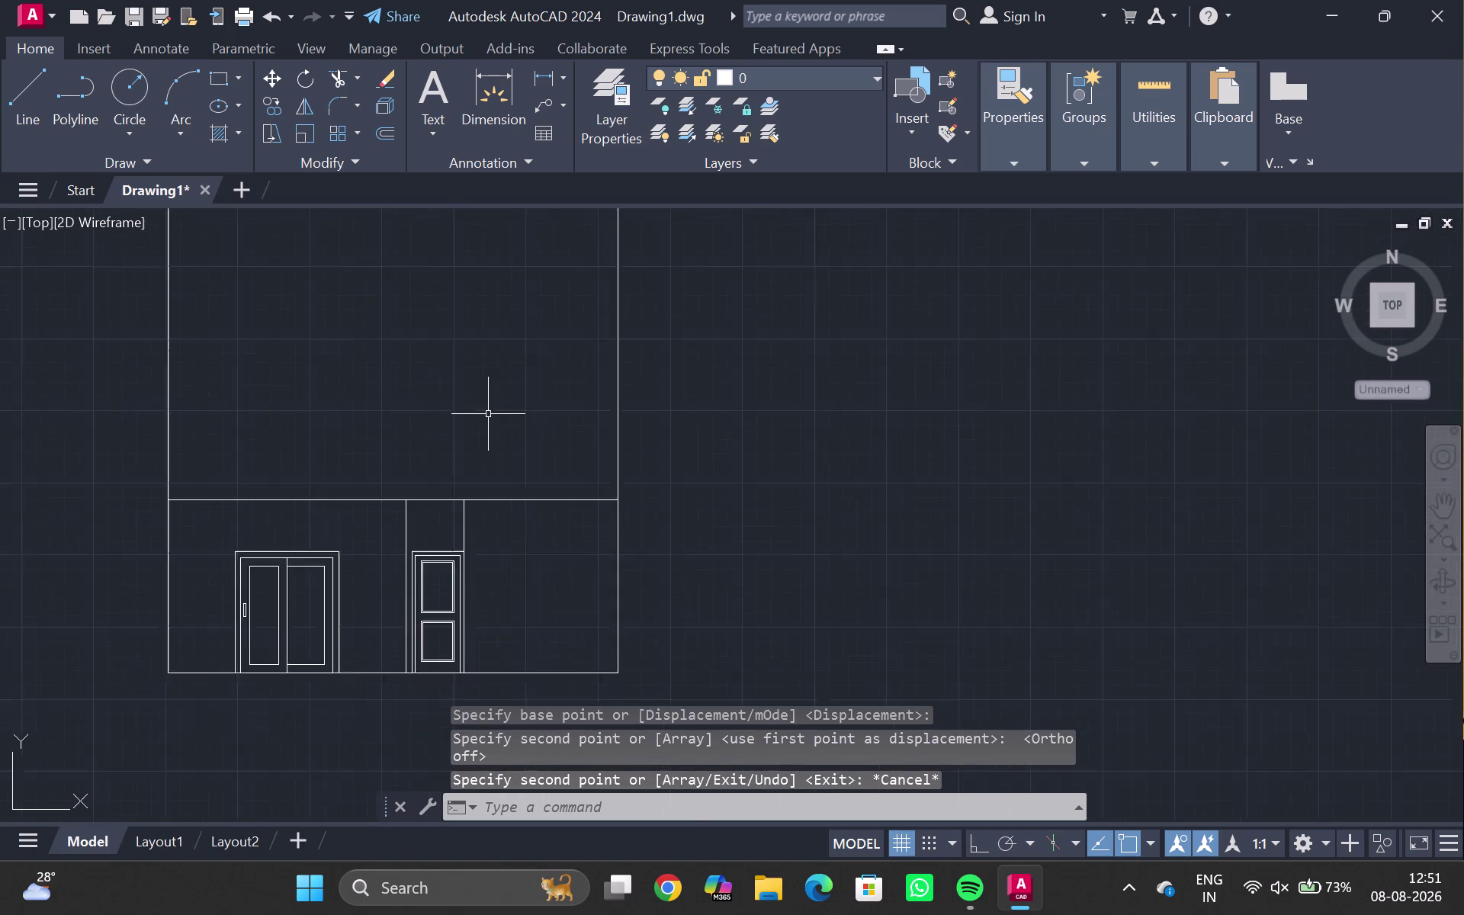
middle_drag(480, 407, 454, 679)
middle_drag(450, 310, 412, 568)
middle_drag(411, 442, 398, 609)
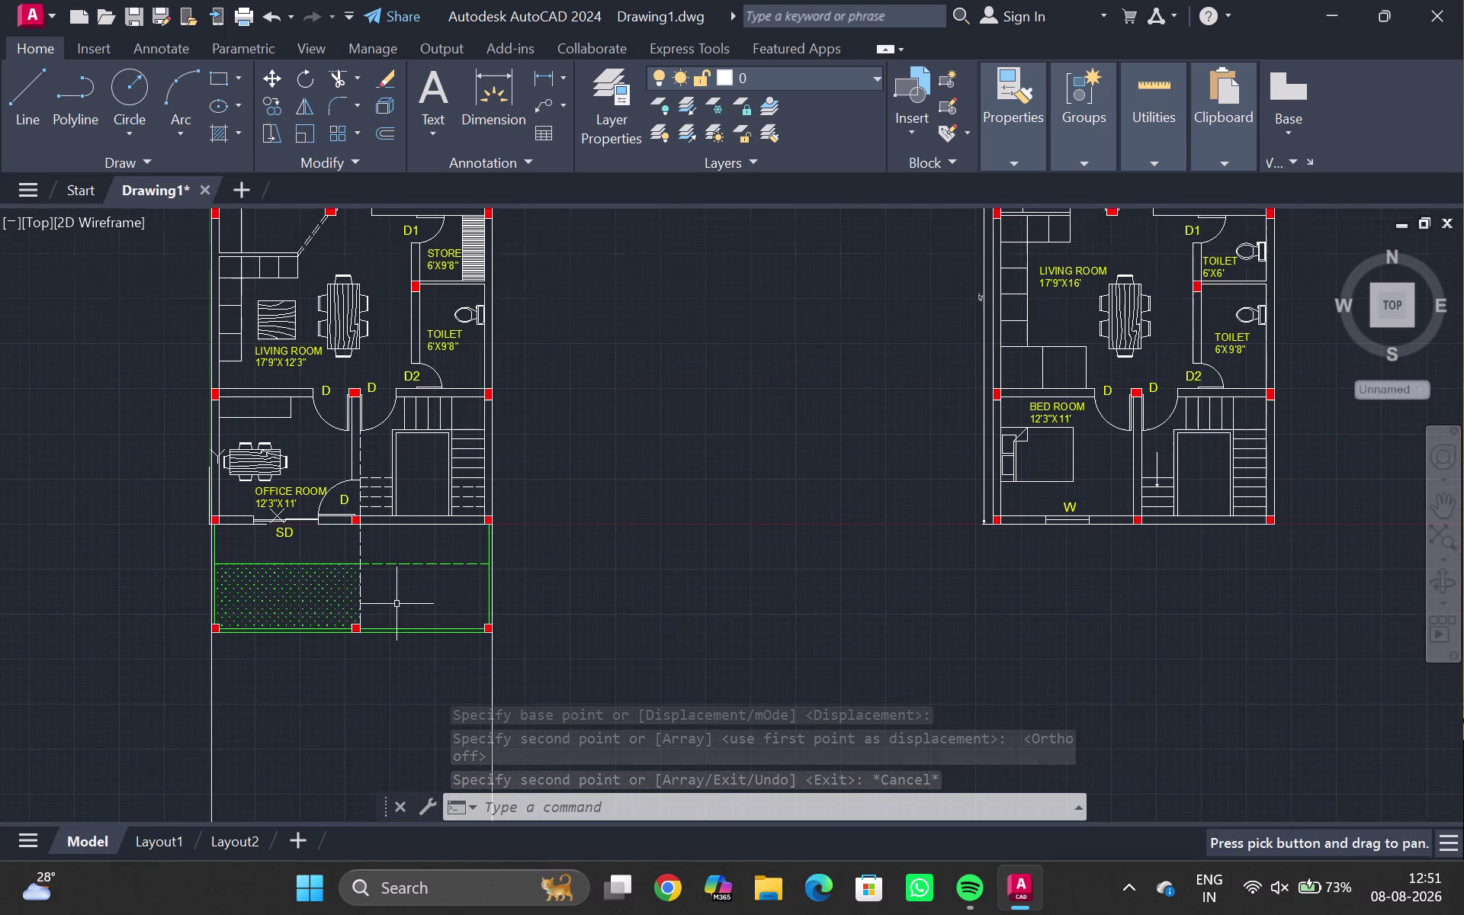
scroll(up, 3)
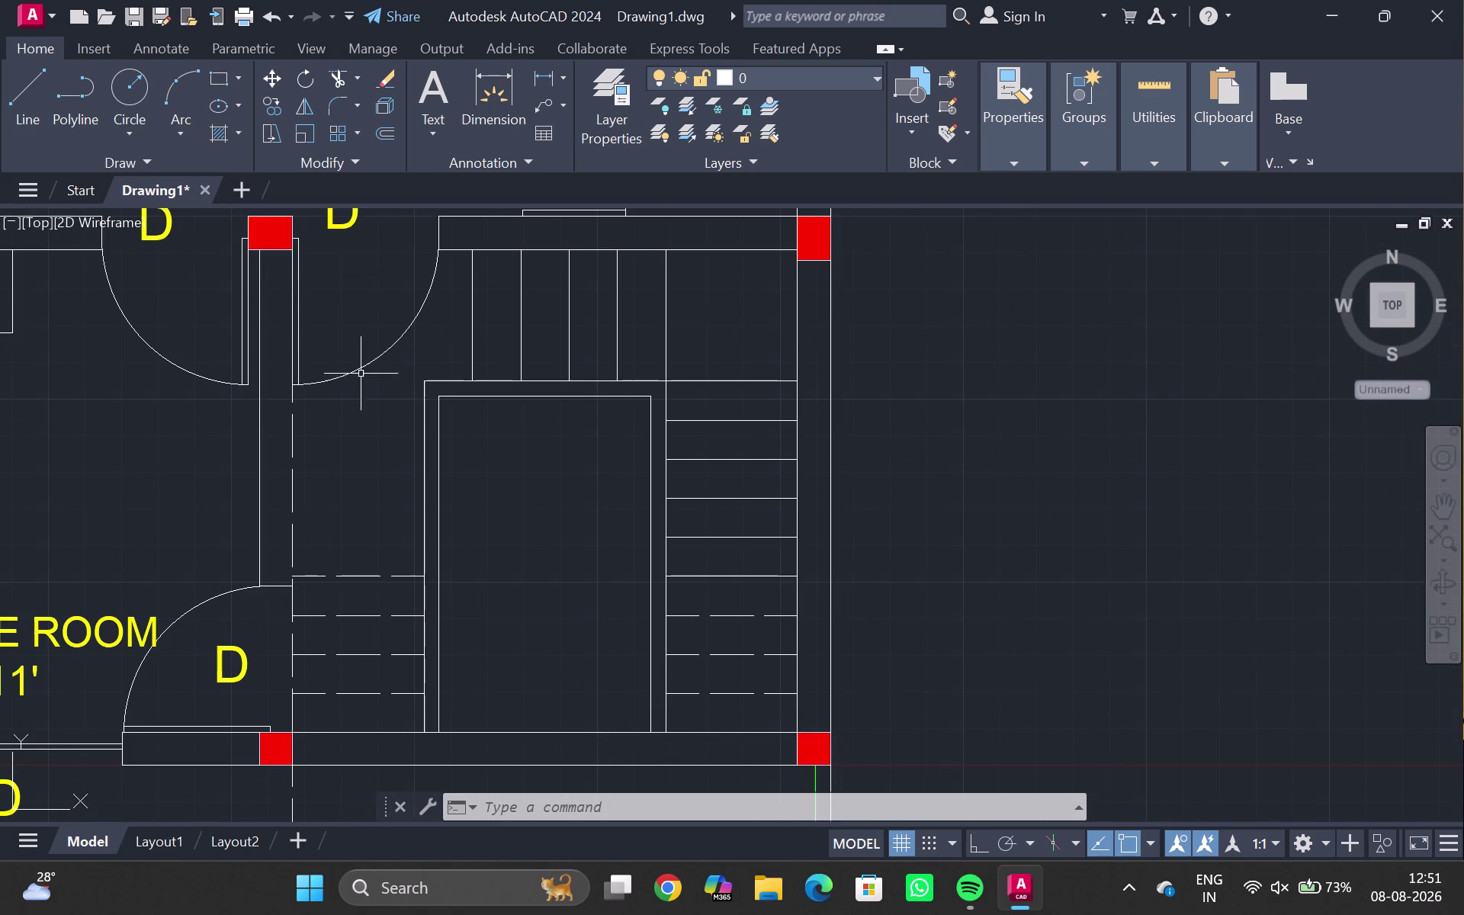
scroll(down, 3)
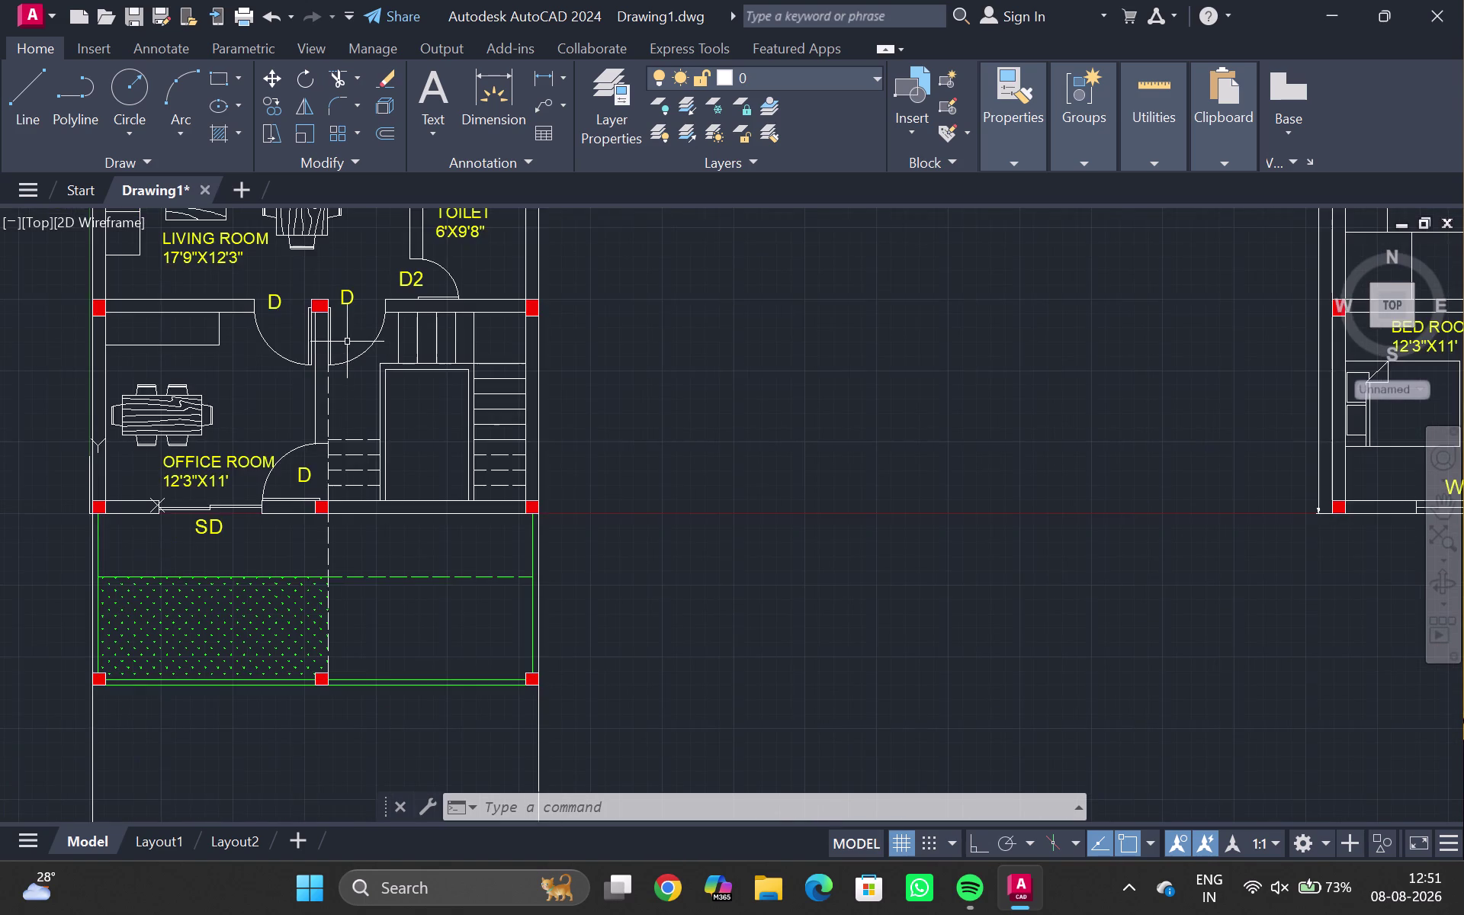
scroll(up, 3)
text(DL)
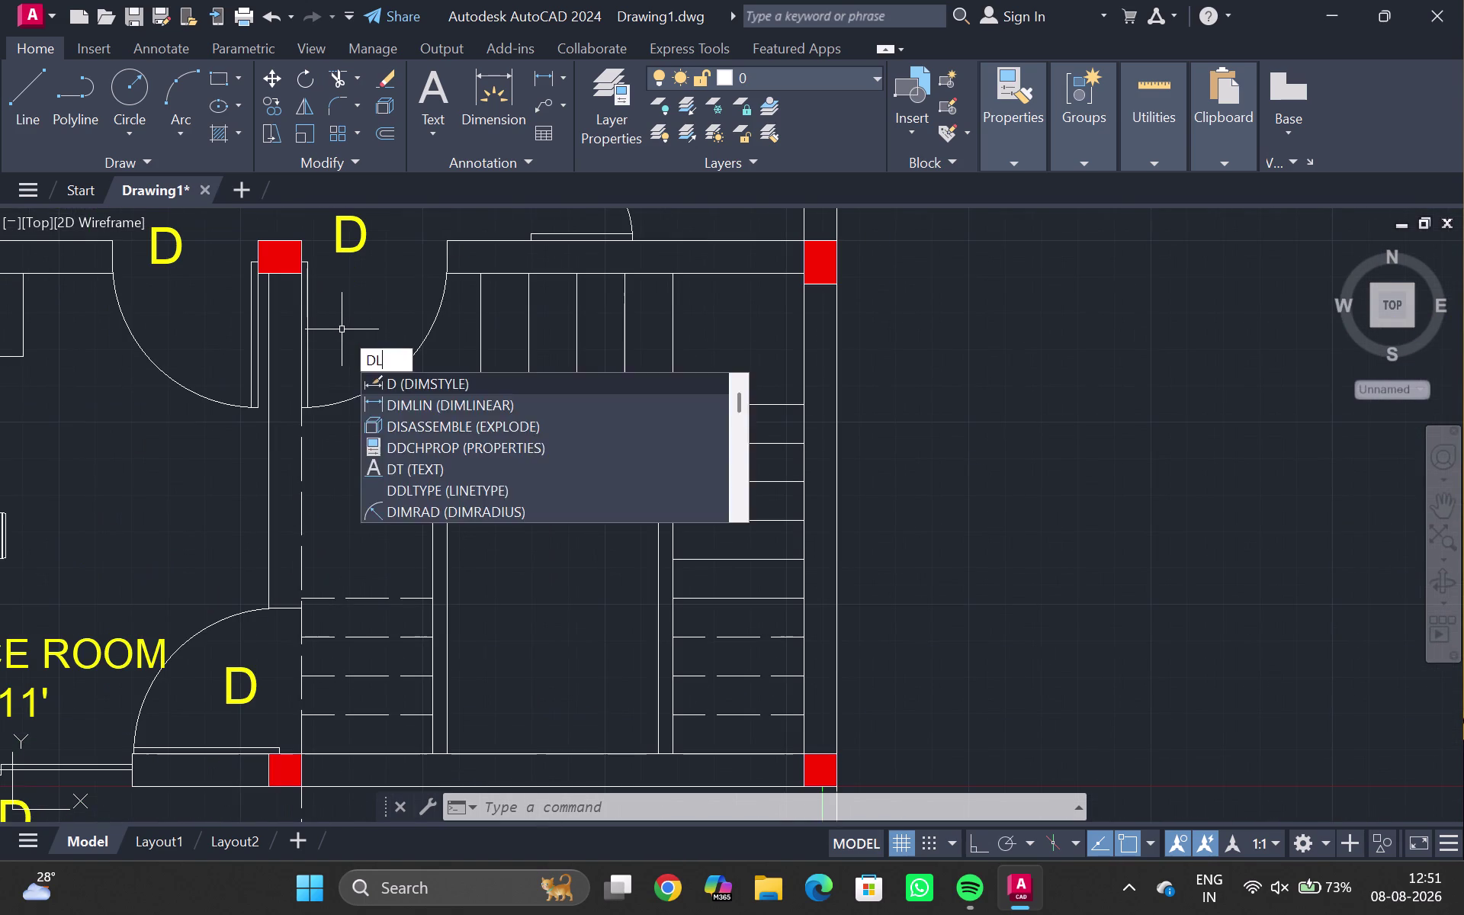
text(I)
key(Return)
scroll(up, 3)
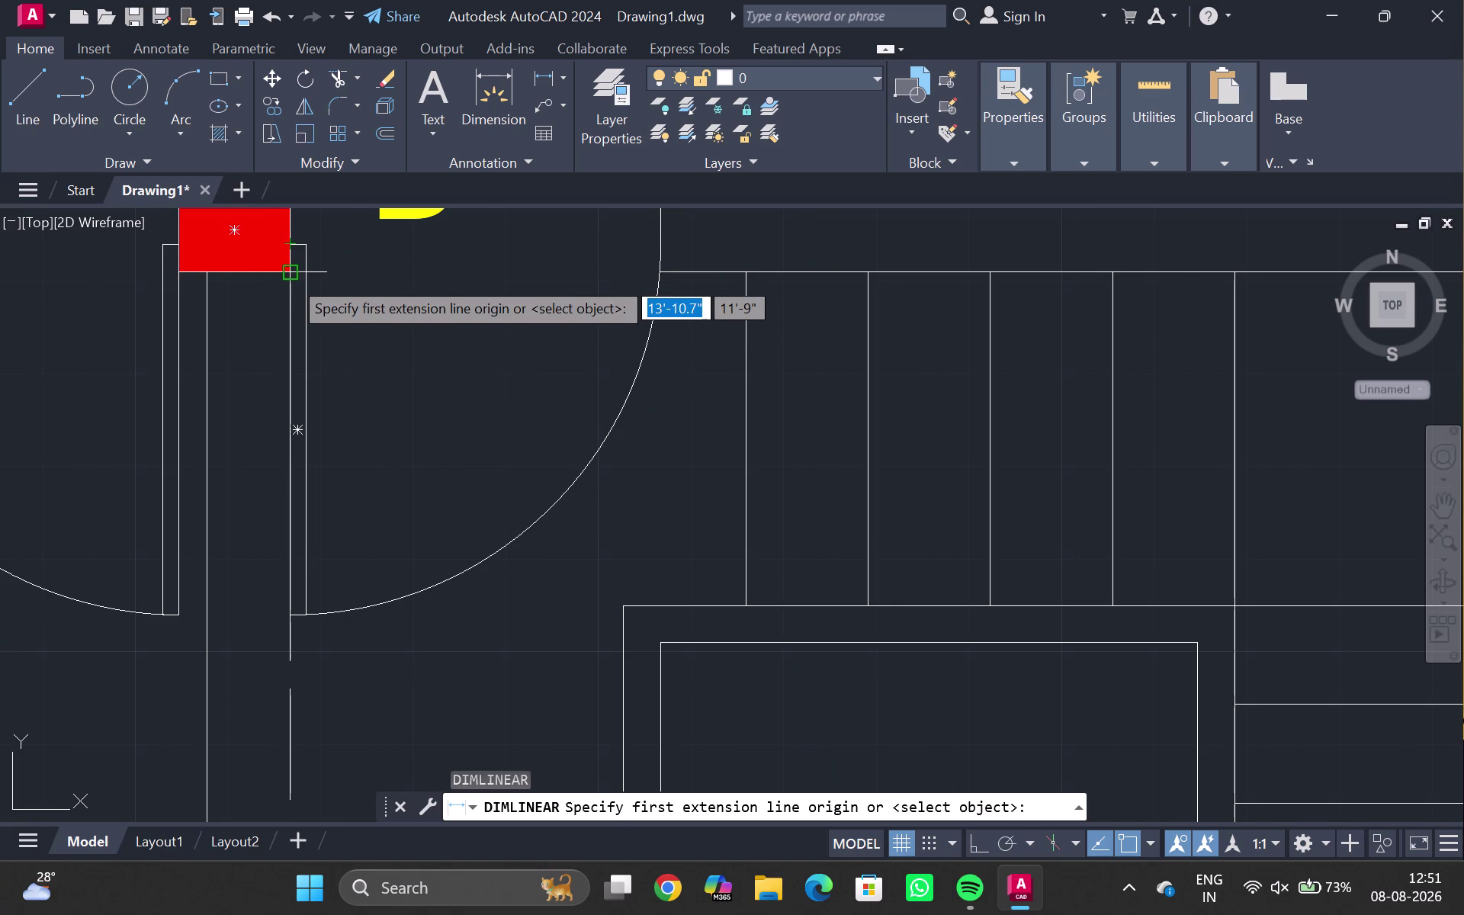
click(290, 277)
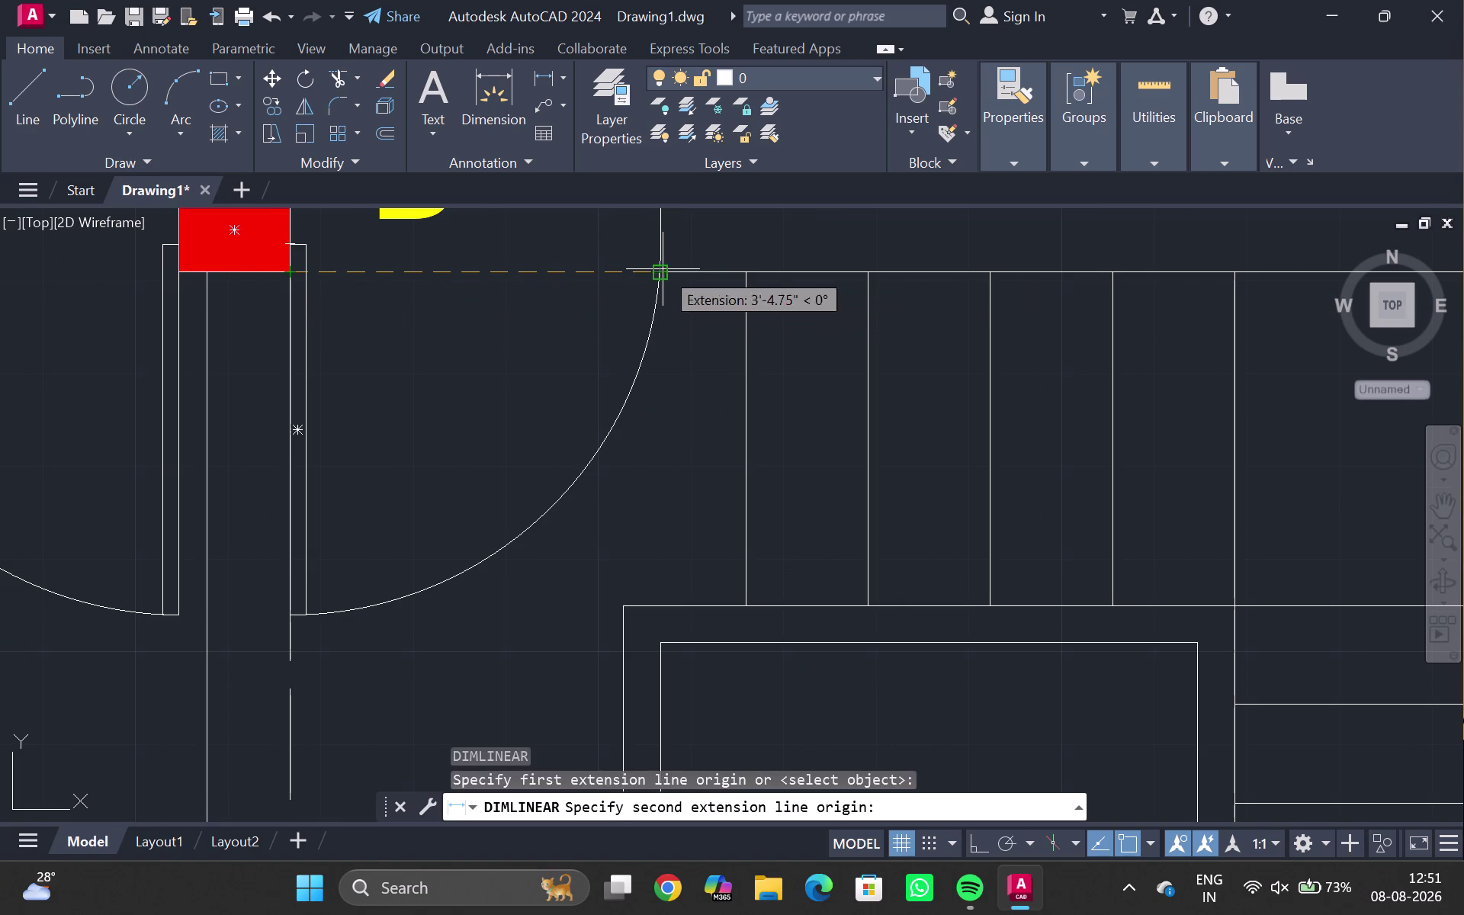
click(658, 271)
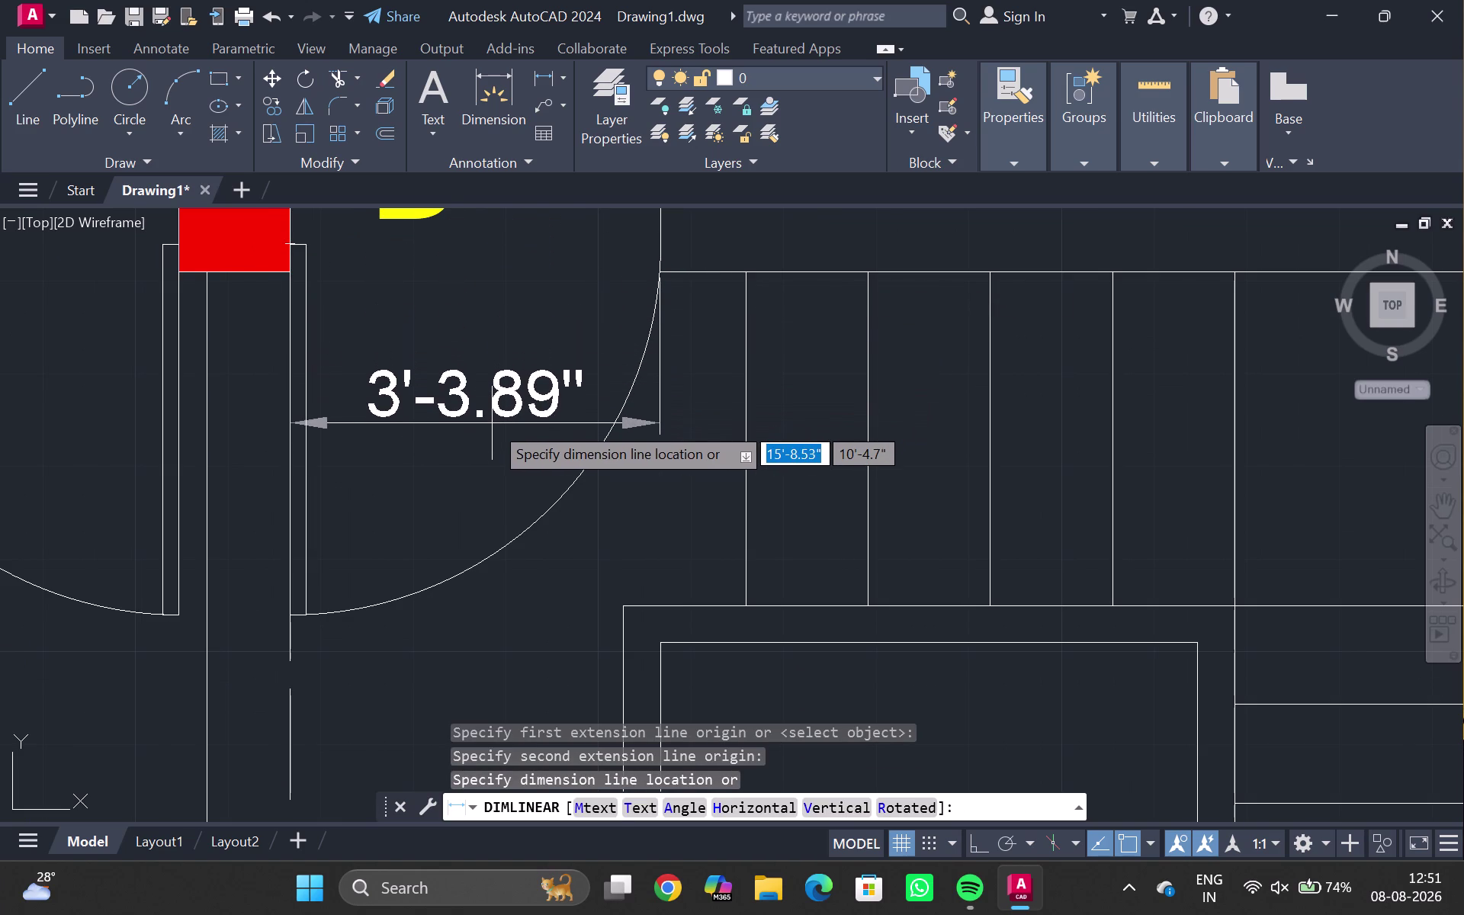
scroll(down, 3)
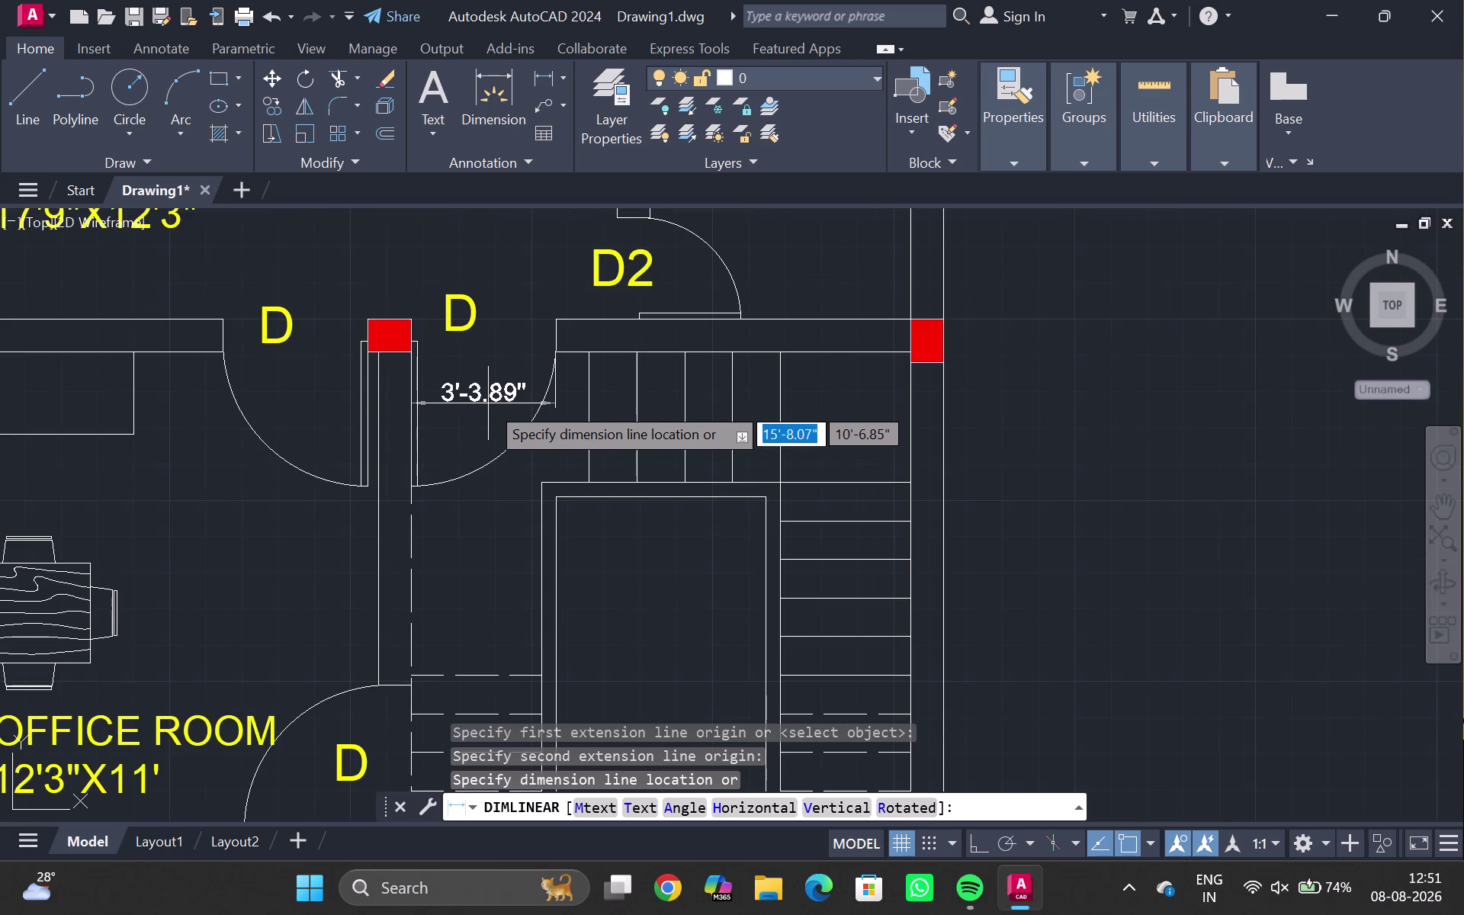
middle_drag(487, 403, 487, 456)
key(Escape)
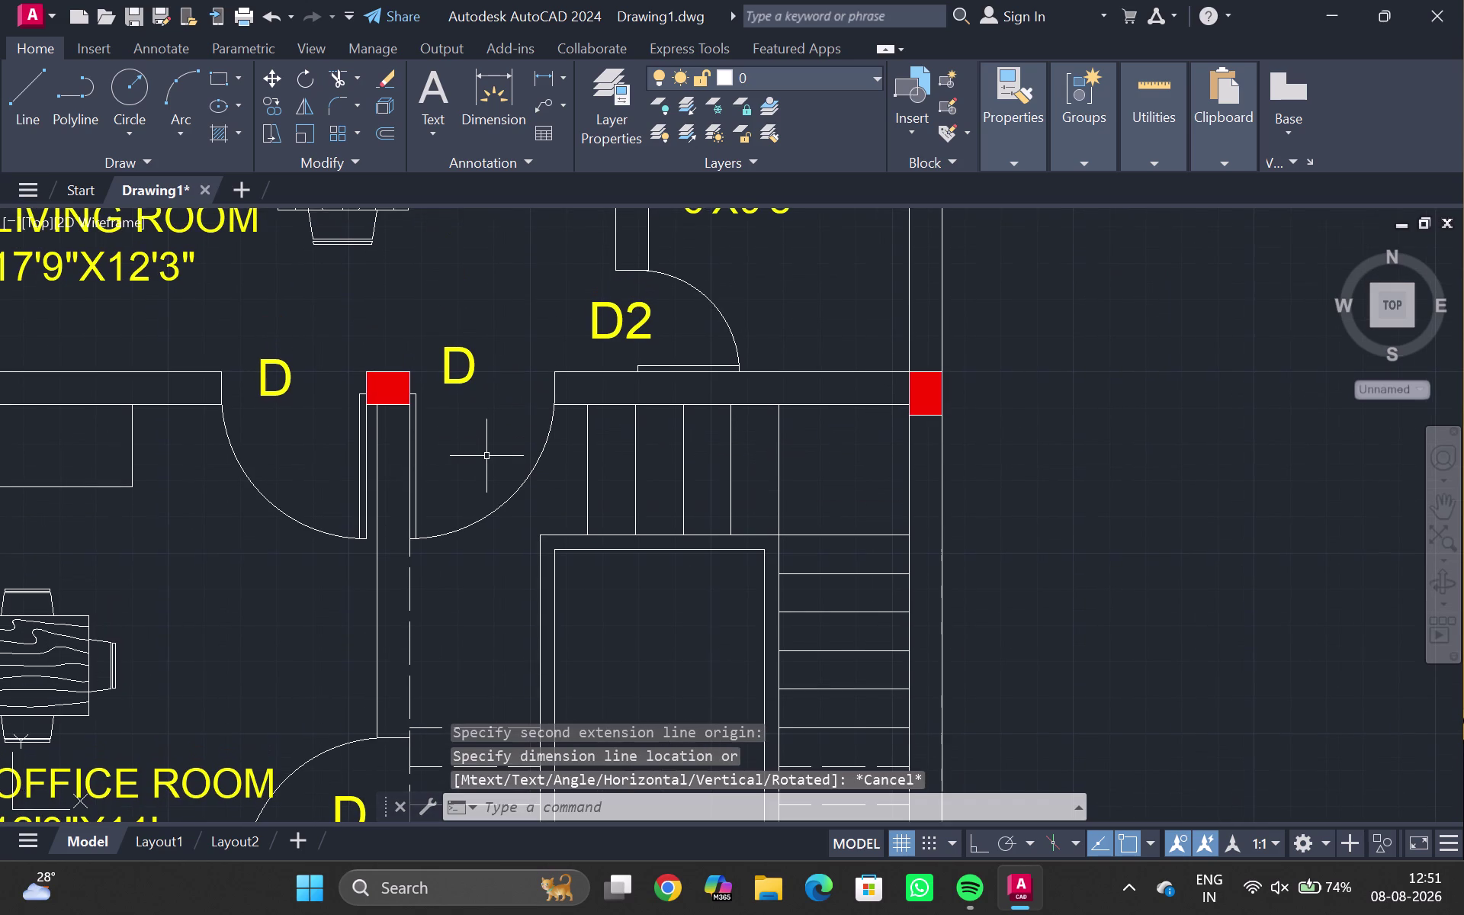
scroll(down, 3)
middle_drag(476, 509, 476, 229)
Navigate to the panelled door in the elevation and select, then deselect, its lines.
scroll(up, 3)
scroll(down, 3)
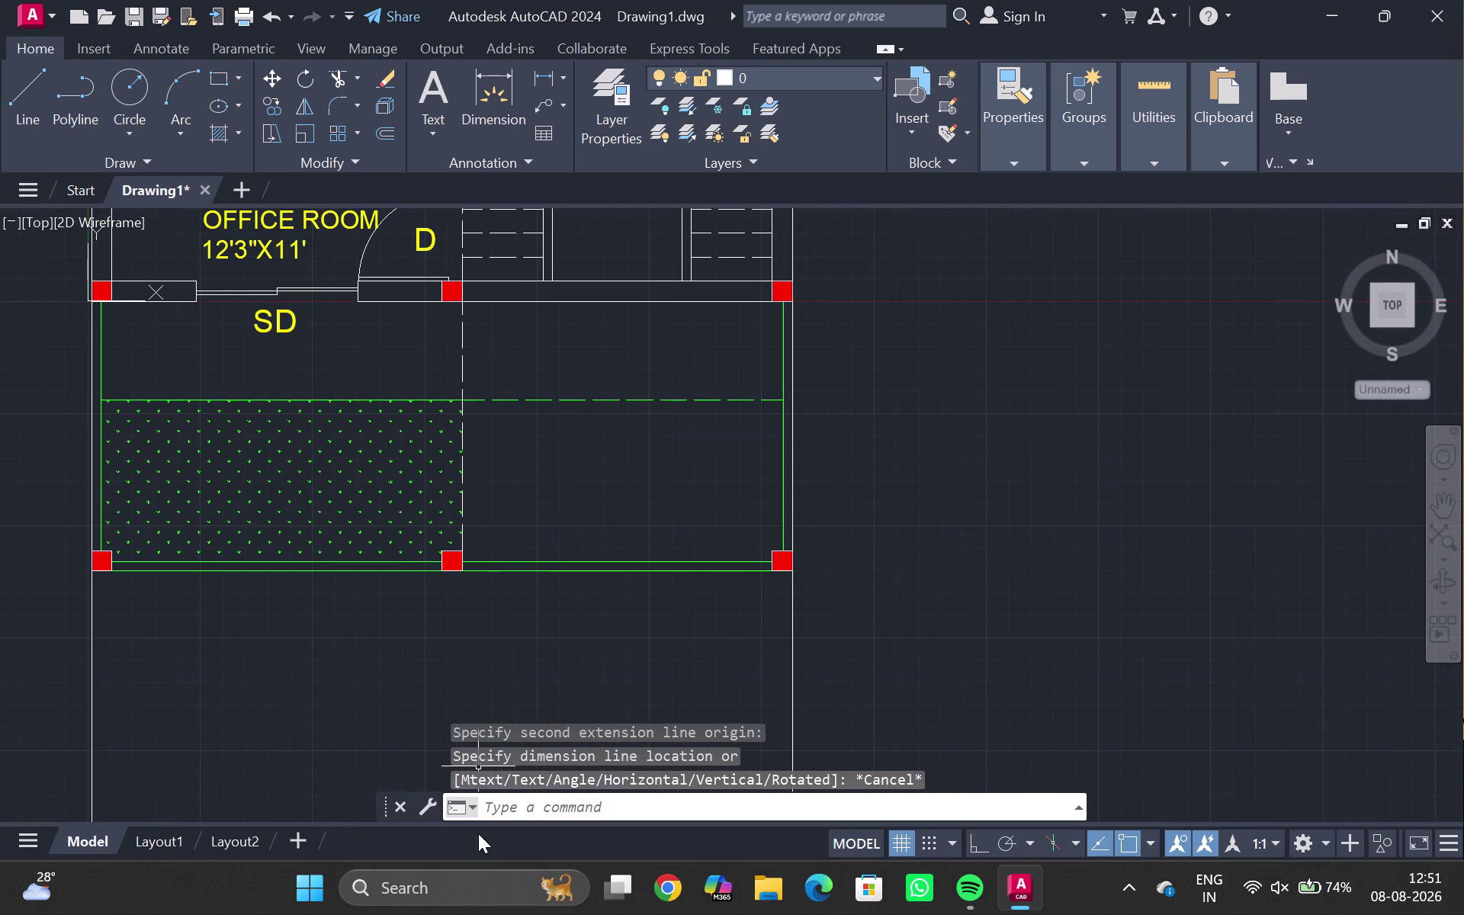
middle_drag(481, 828, 501, 450)
middle_drag(539, 598, 557, 296)
scroll(down, 3)
middle_drag(555, 530, 559, 177)
scroll(up, 3)
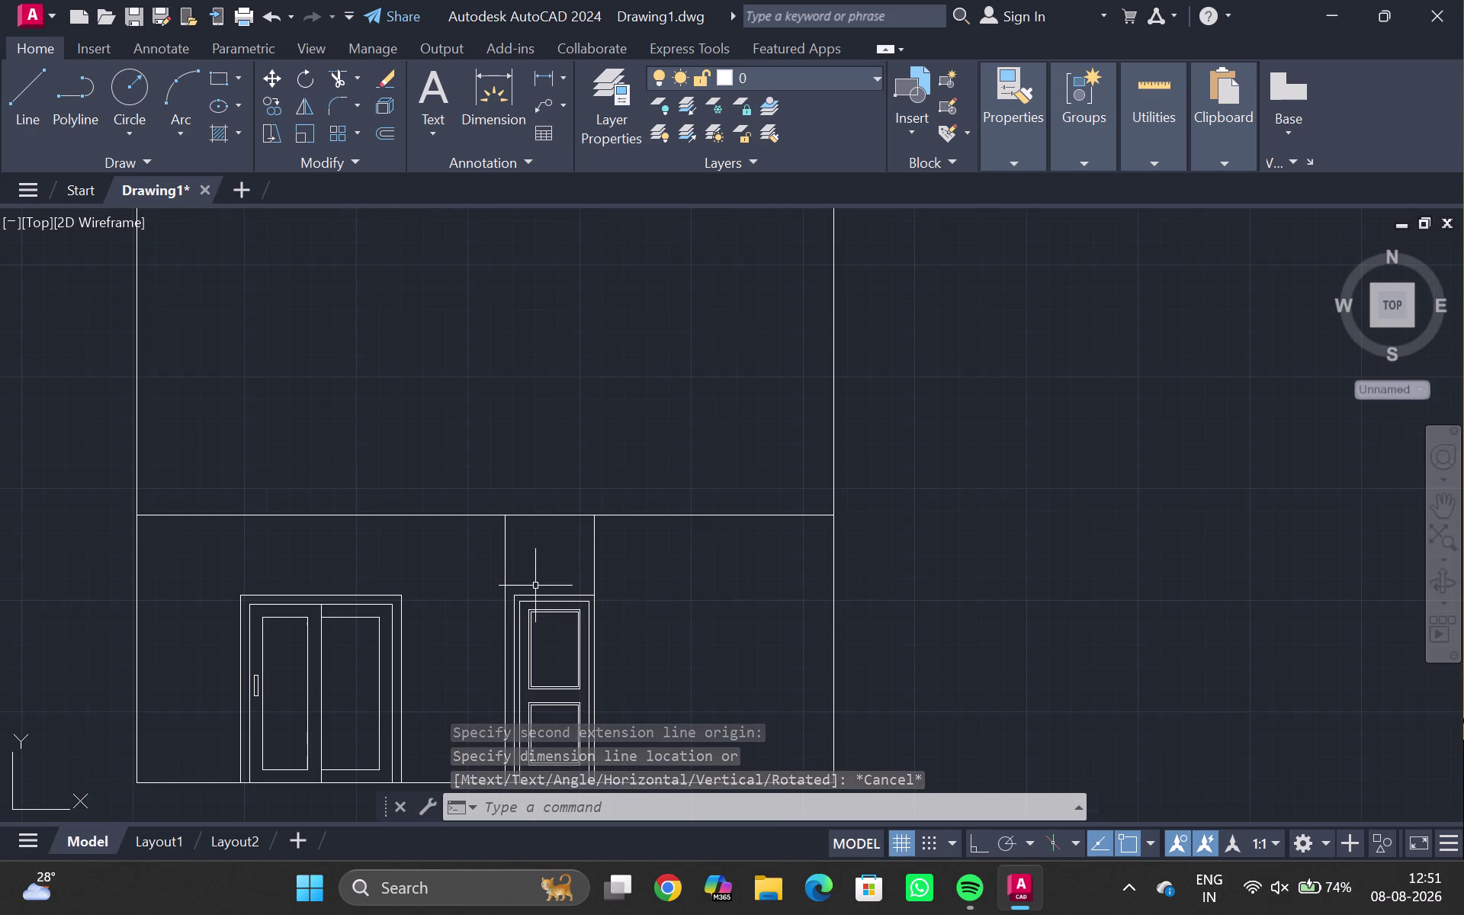
middle_drag(535, 583, 535, 464)
scroll(up, 3)
click(515, 507)
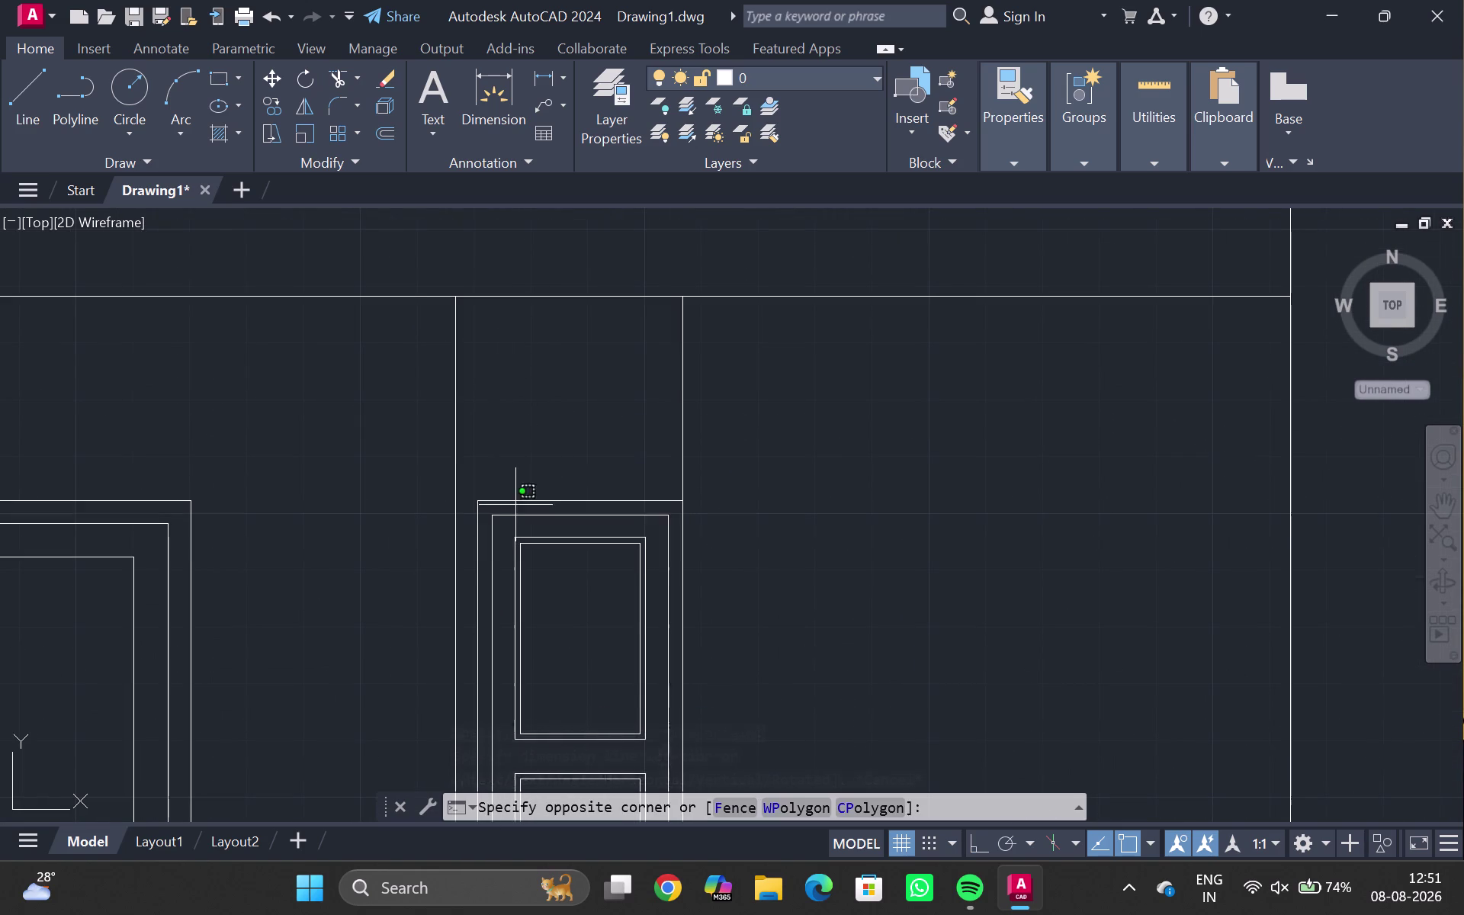
double_click(517, 499)
click(537, 519)
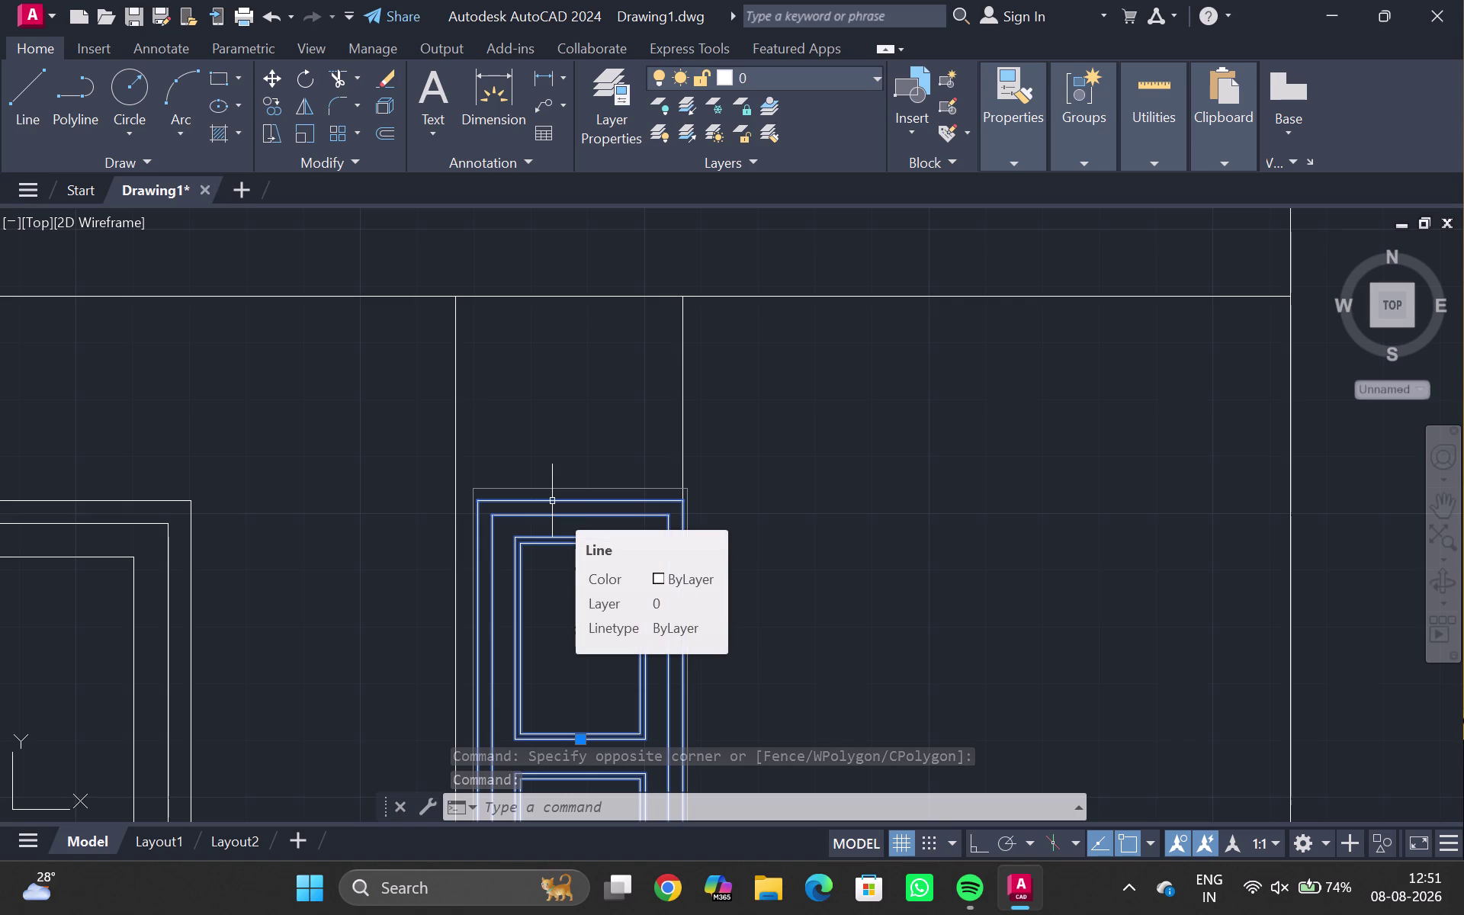
key(Escape)
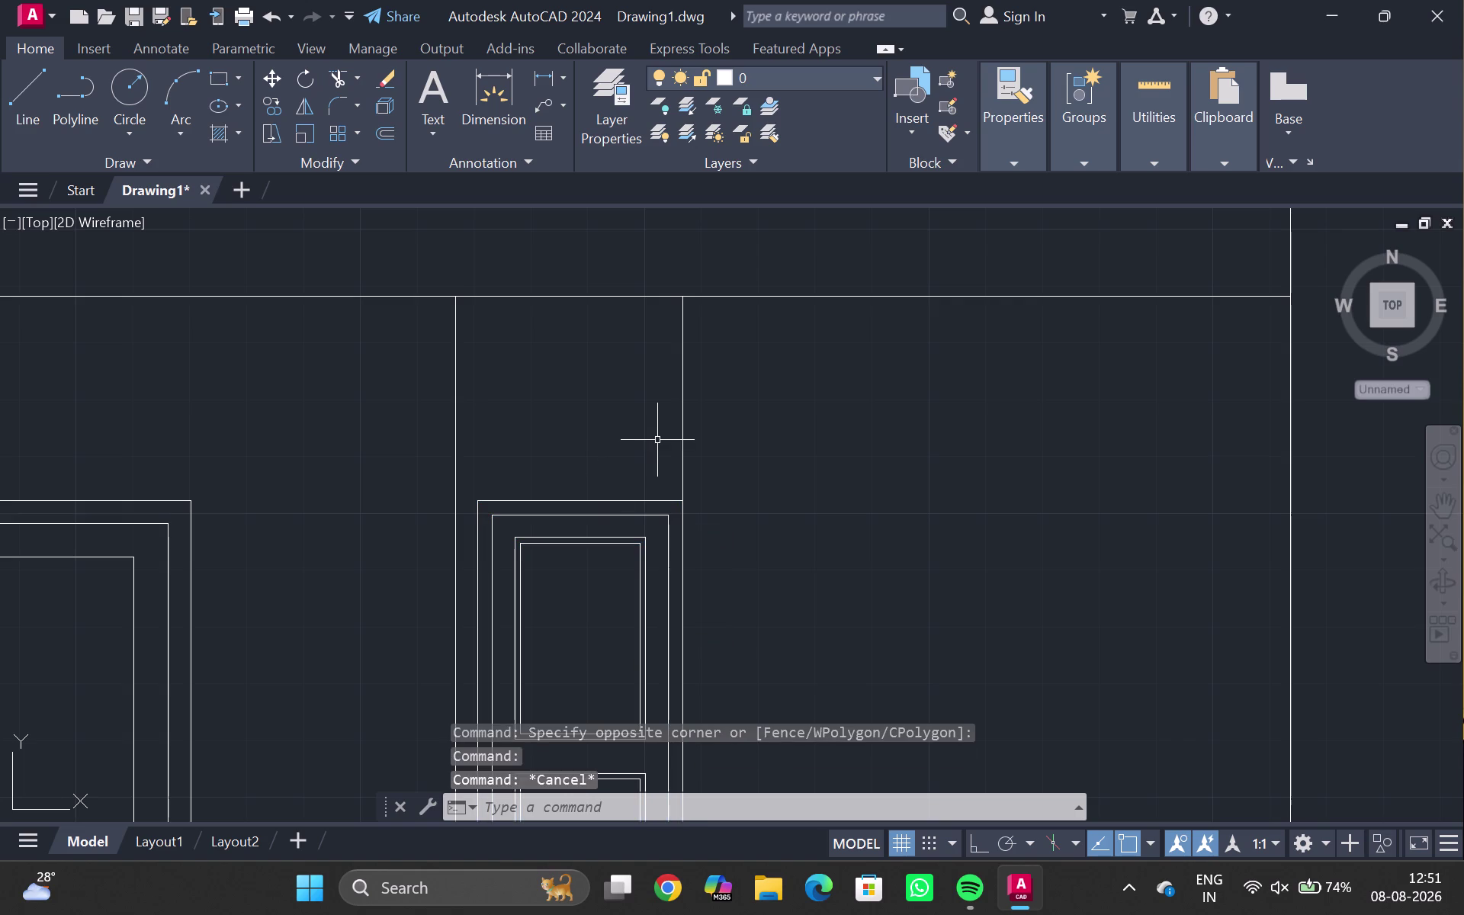
Start TRIM and fence across the stray wall line above the panelled door.
text(TR)
key(Return)
drag(657, 443, 712, 426)
scroll(down, 3)
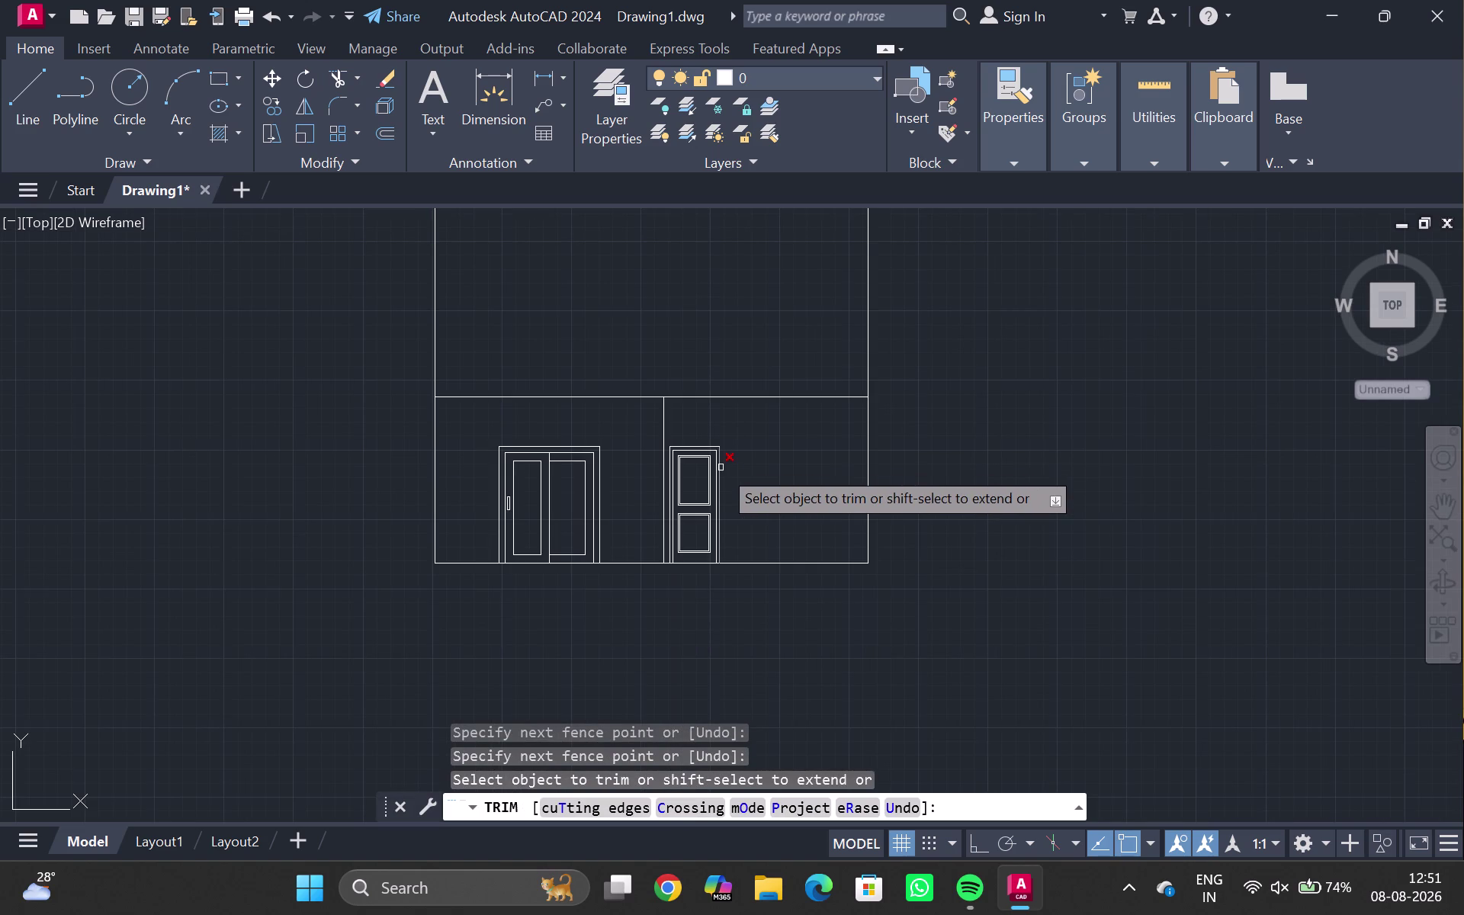
End the trim and pick the horizontal door-head line across the wall.
key(Escape)
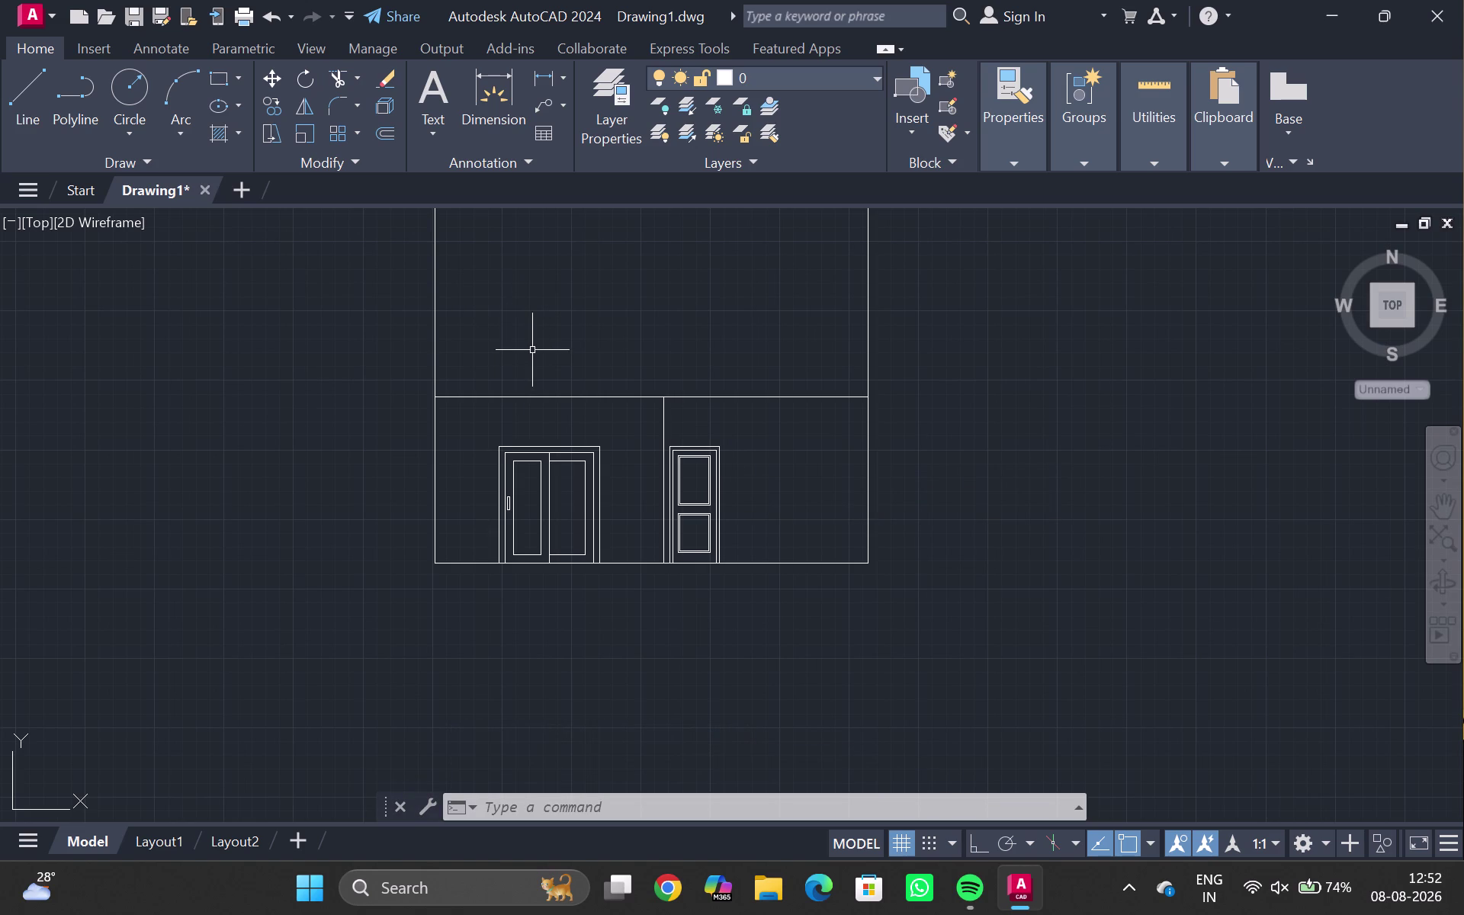
click(535, 398)
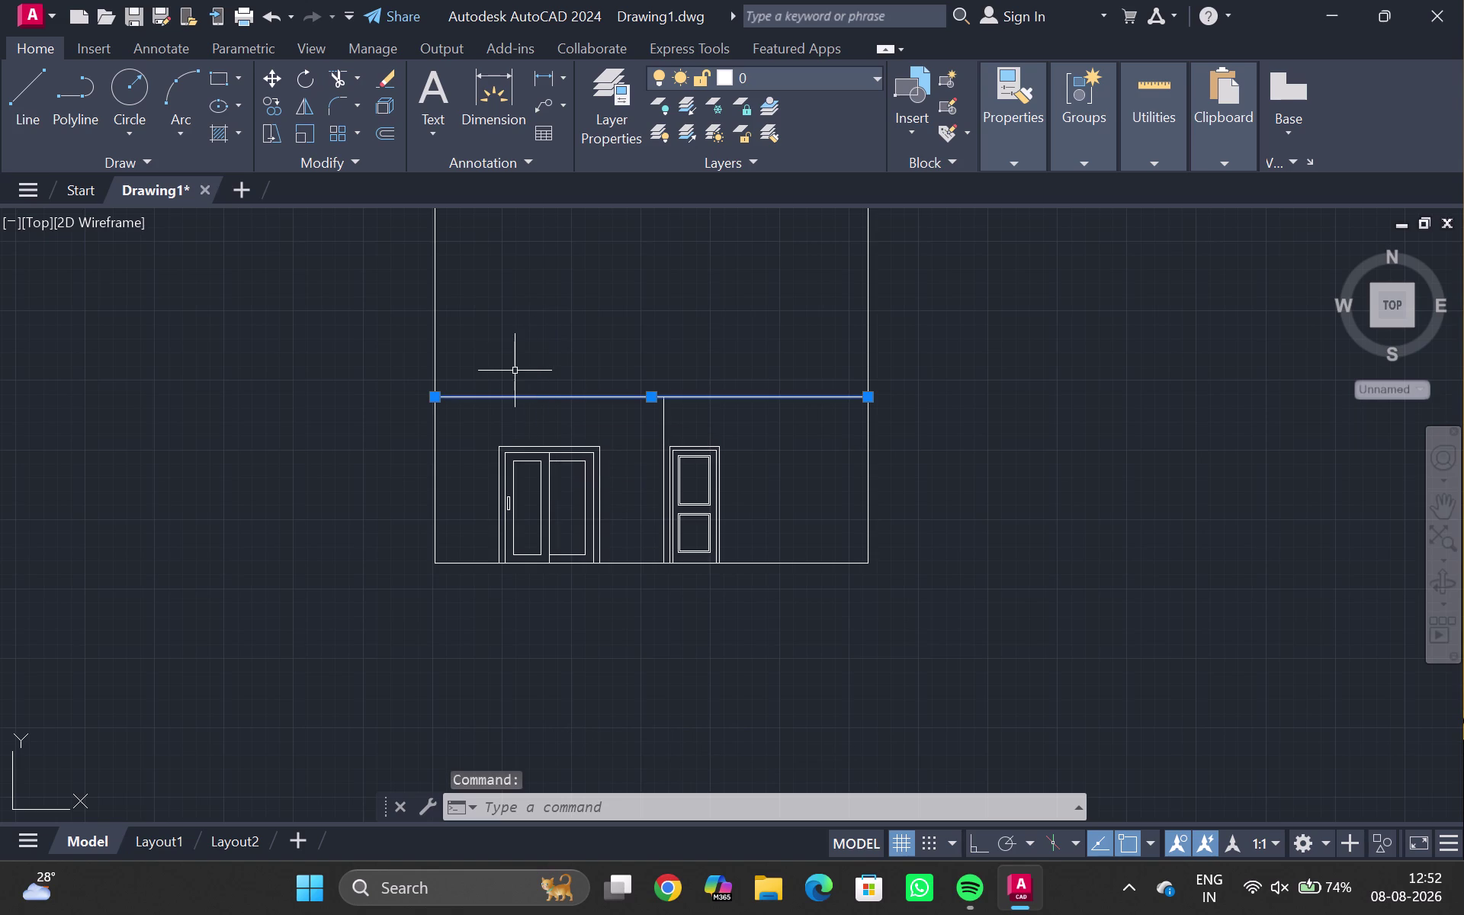
Offset the door-head line 9 inches upward.
key(o)
key(Return)
key(9)
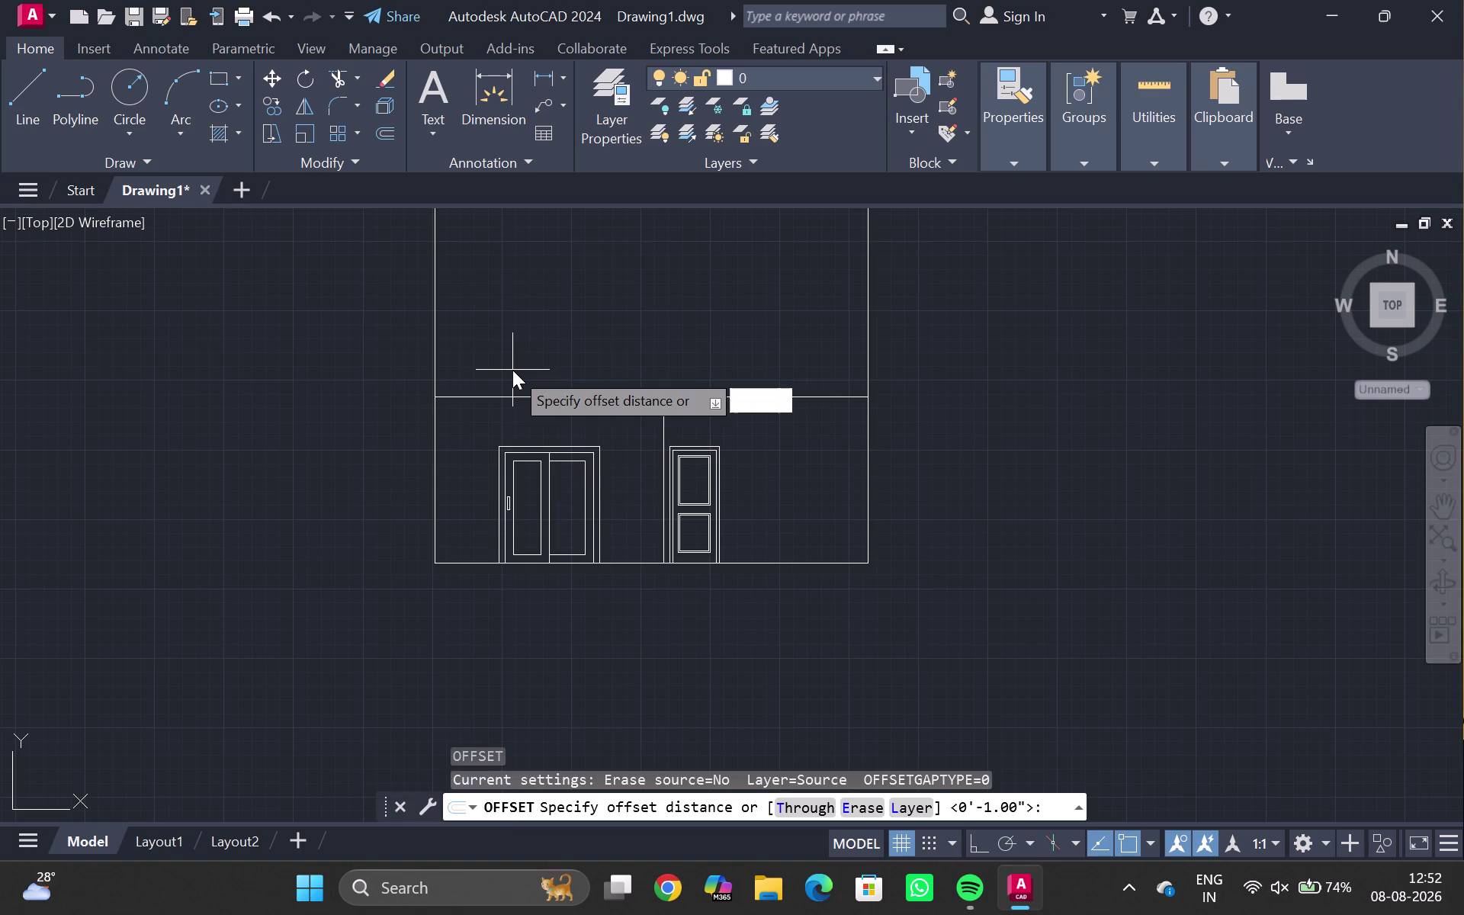
key(shift+quotedbl)
key(Return)
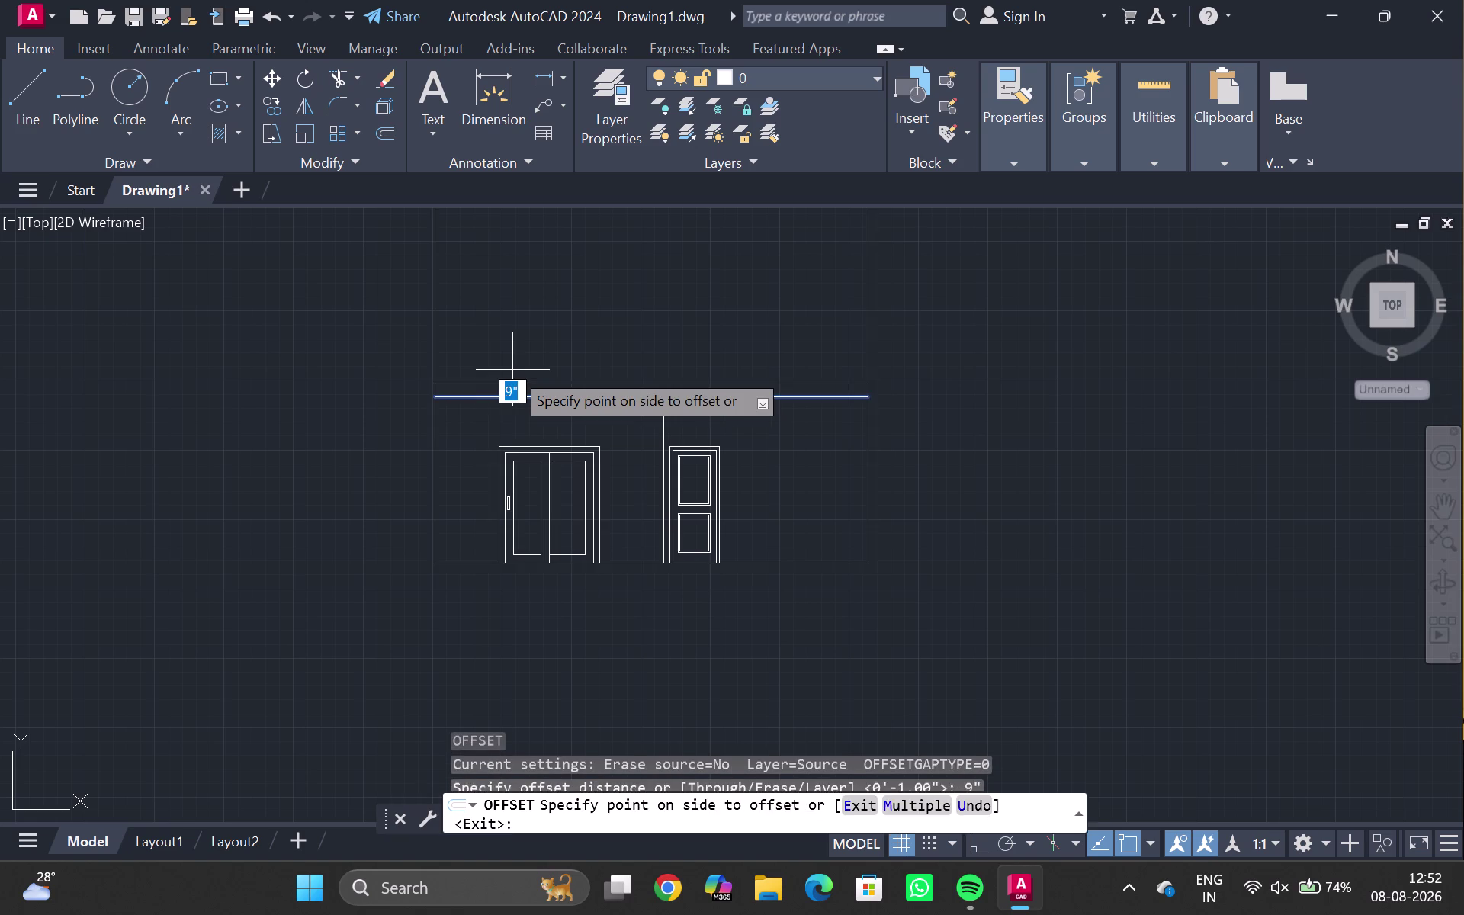
click(512, 369)
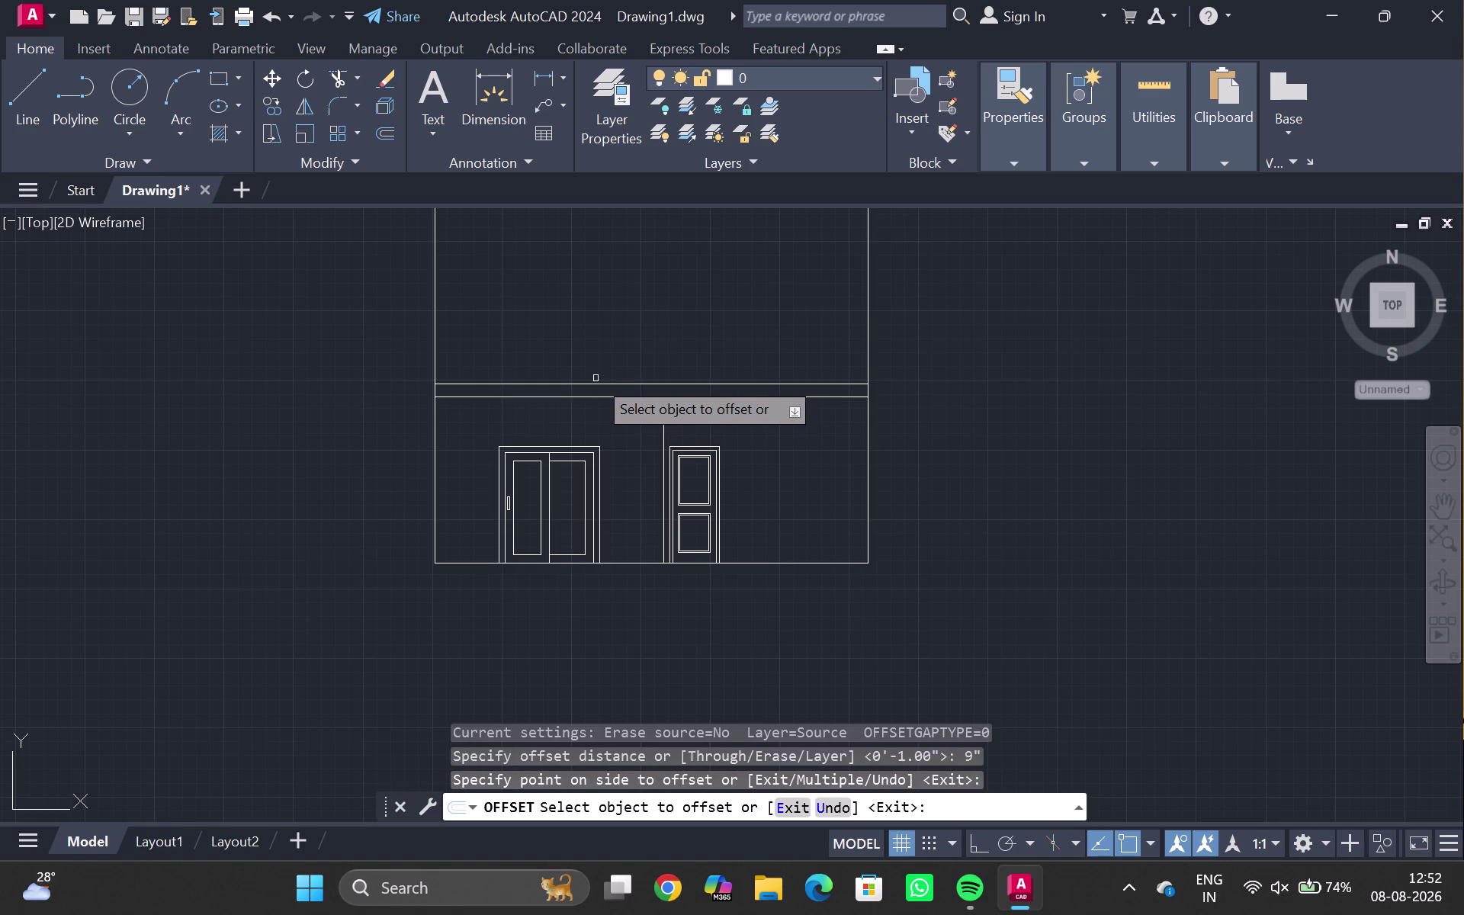
Offset the new line a further 10 feet upward.
click(596, 385)
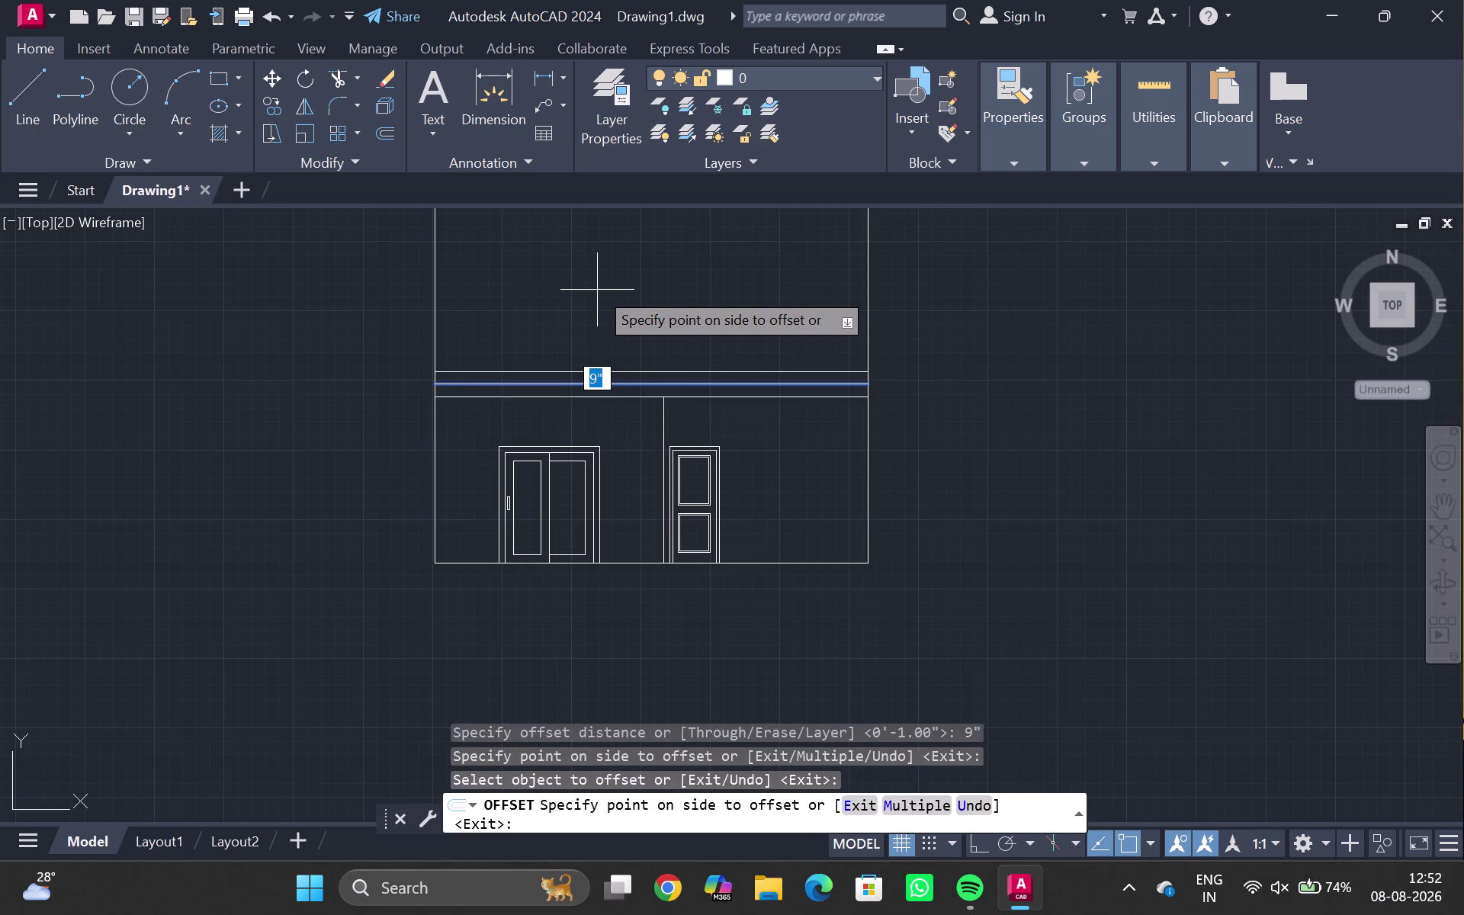
text(10)
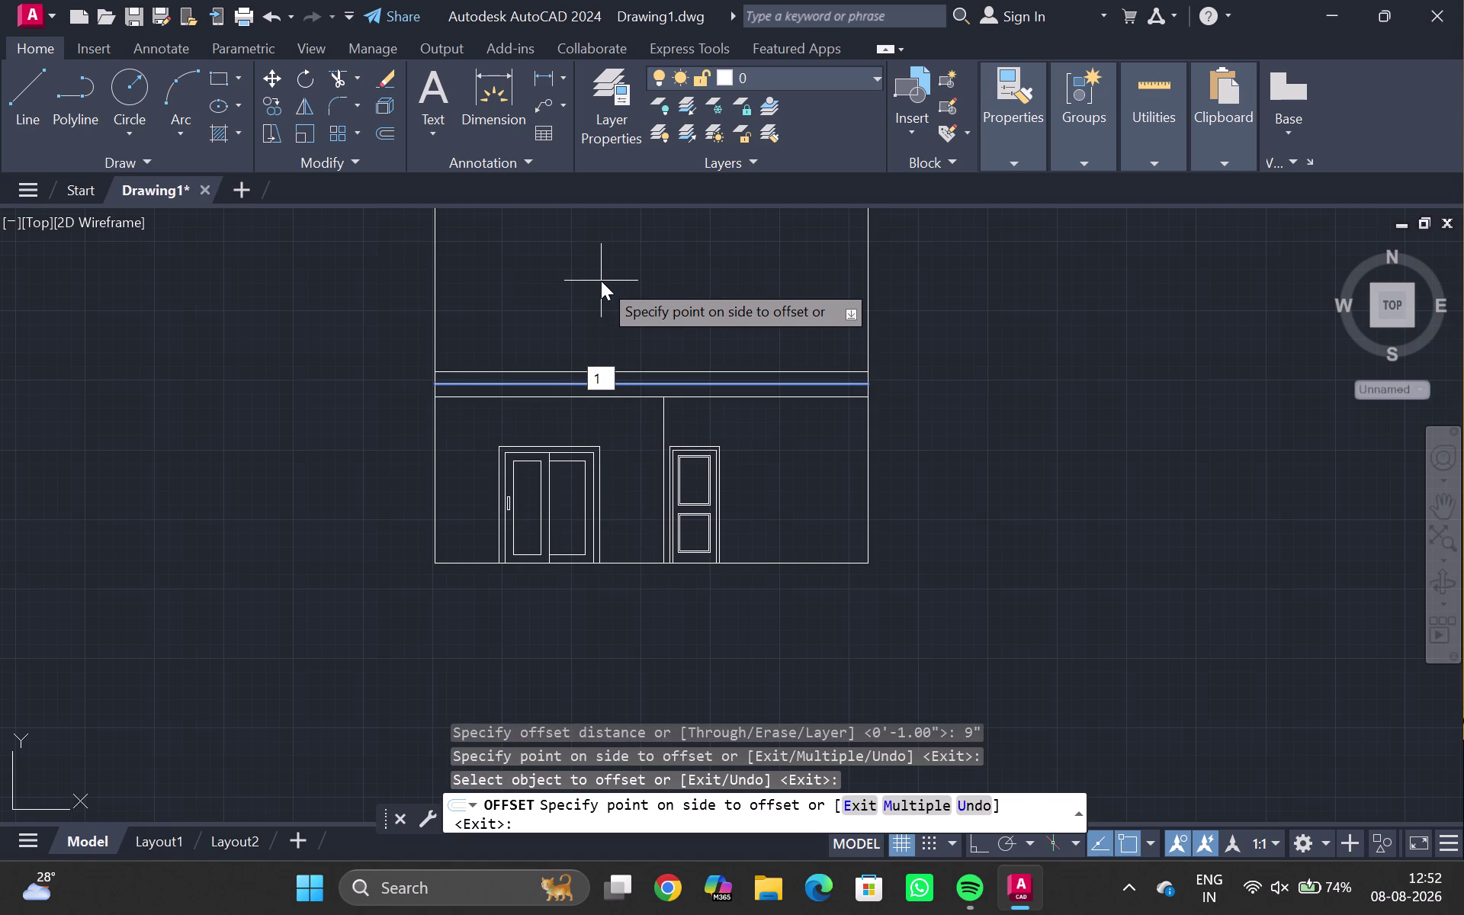
text(')
key(Return)
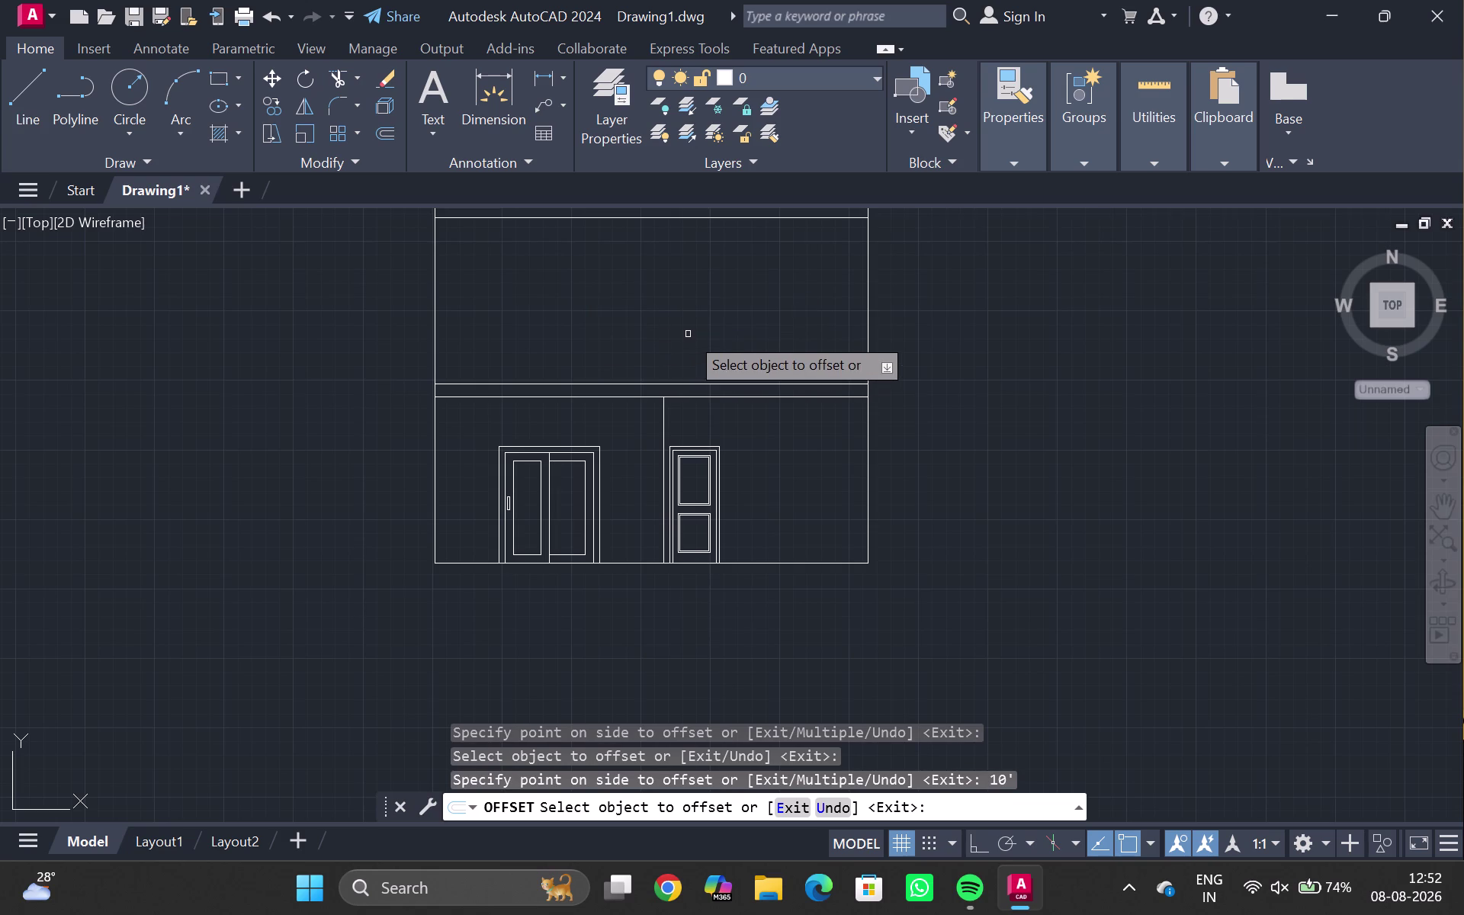
key(Escape)
Pan back to the wall elevation and start the HATCH command.
scroll(down, 3)
middle_drag(701, 319, 496, 513)
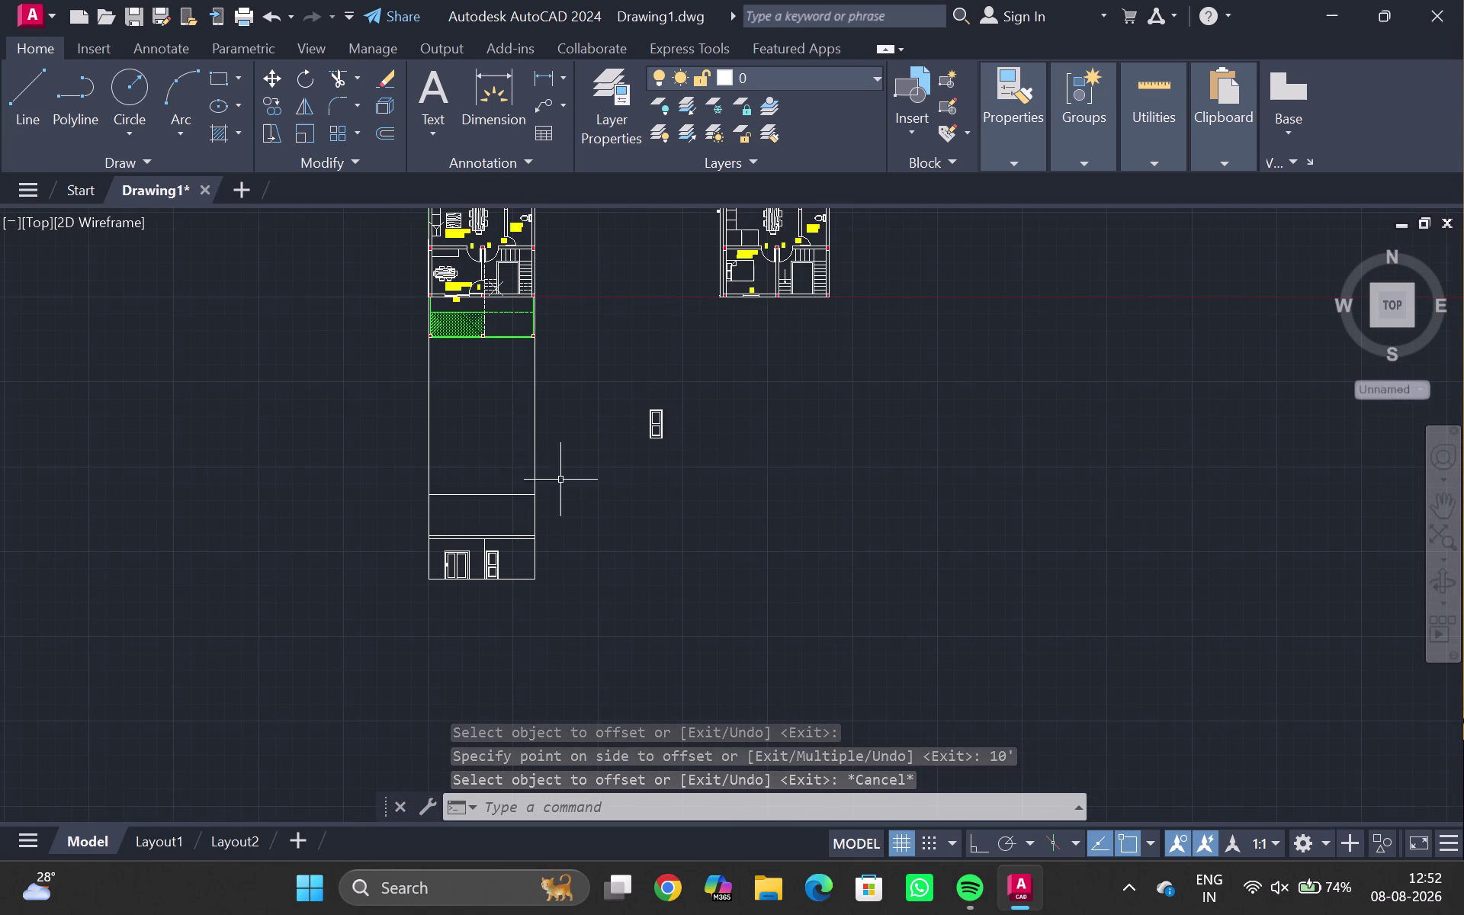
scroll(up, 3)
middle_drag(512, 525, 569, 485)
scroll(up, 3)
middle_click(500, 483)
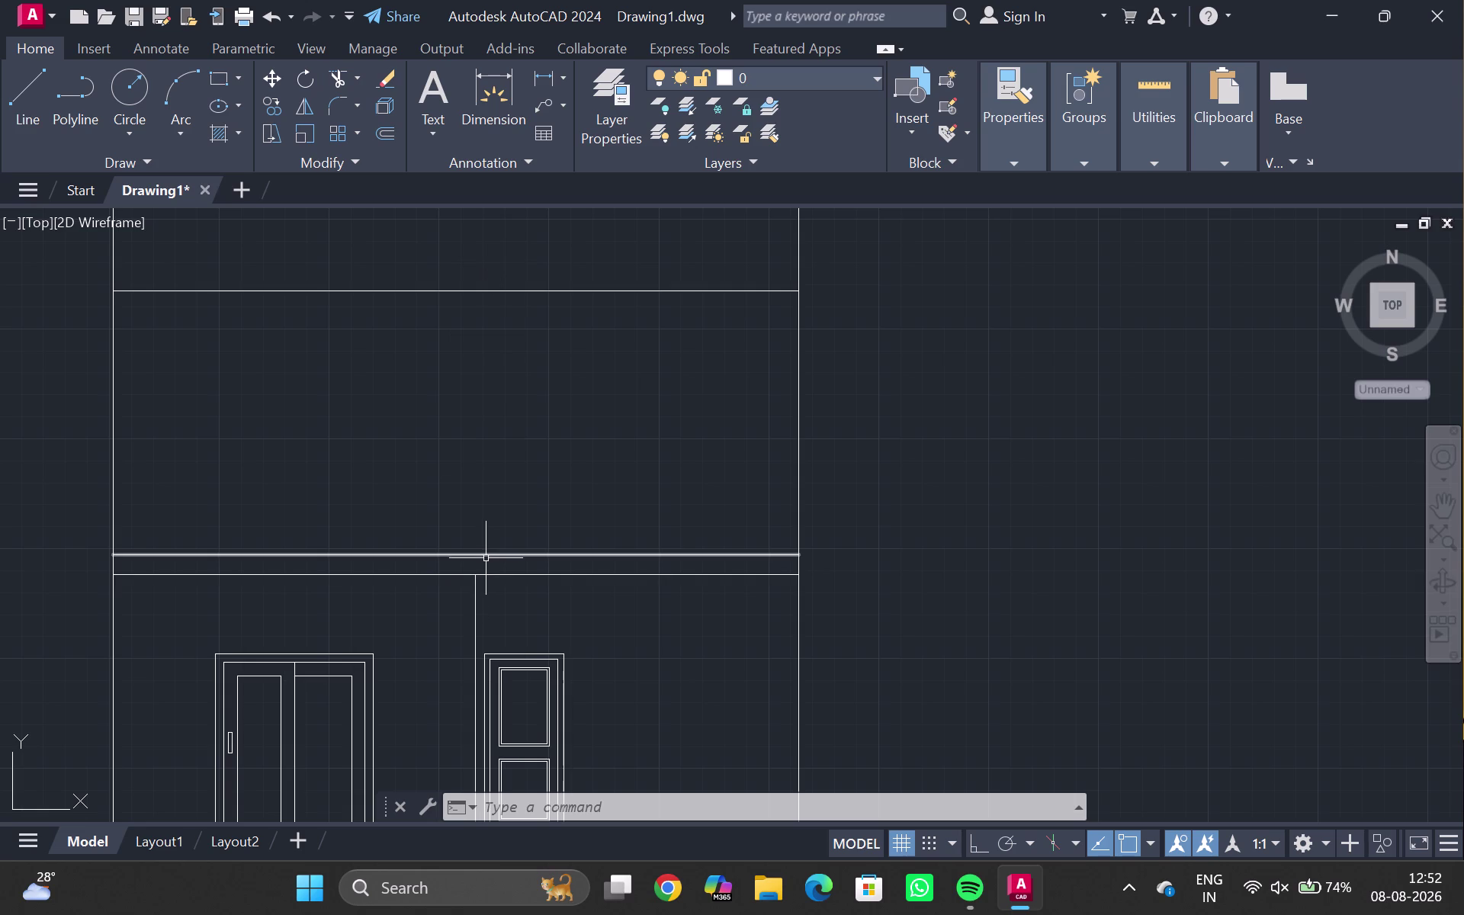
scroll(up, 3)
key(h)
key(Return)
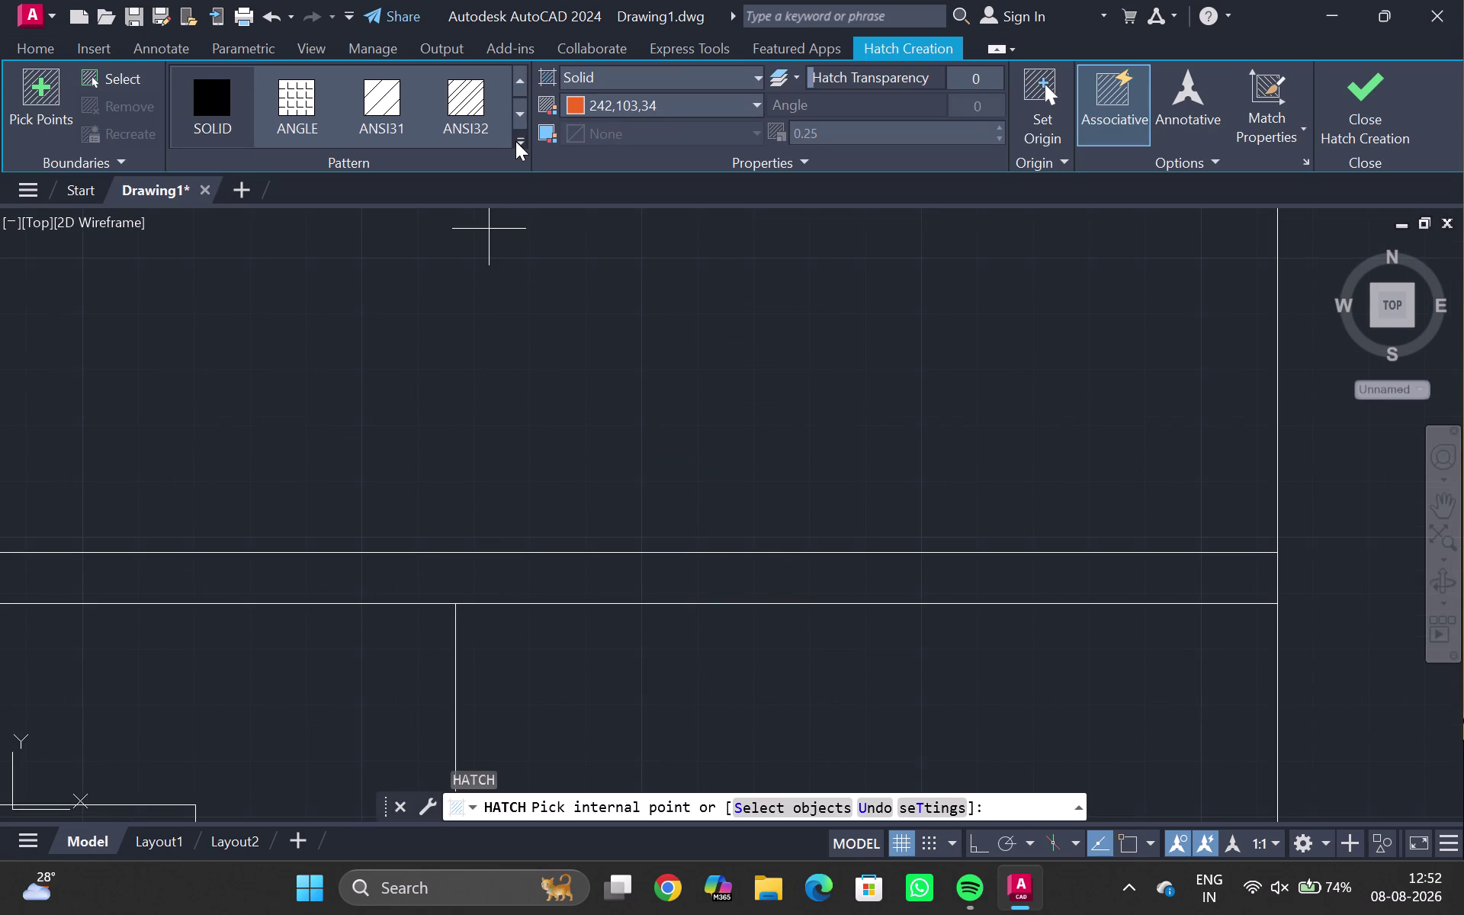
Browse the hatch patterns and set the hatch scale to 0.02.
click(518, 140)
click(461, 355)
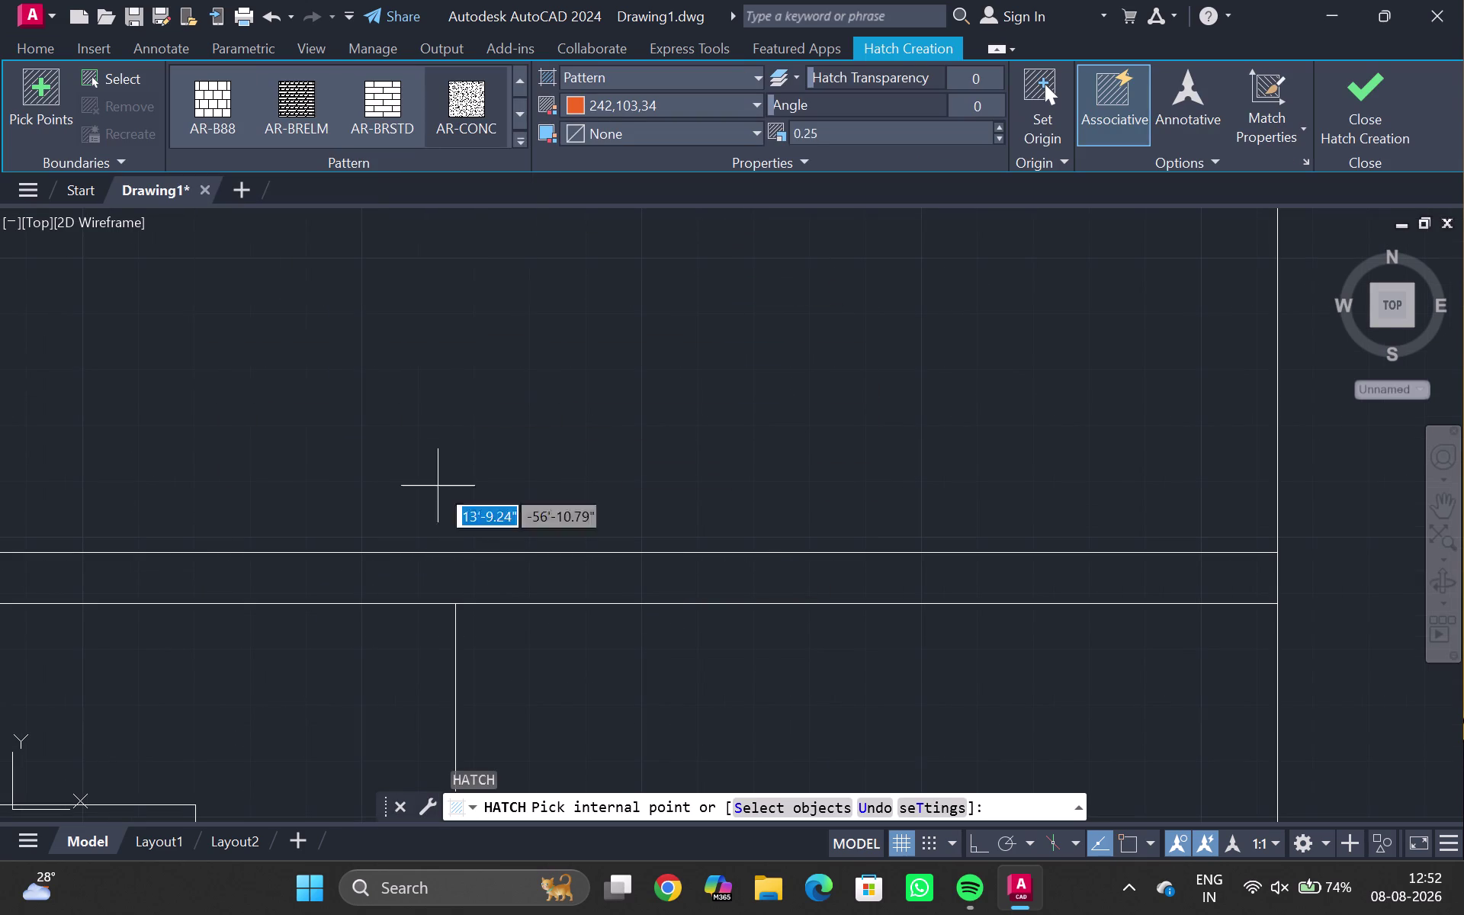
click(428, 575)
scroll(down, 3)
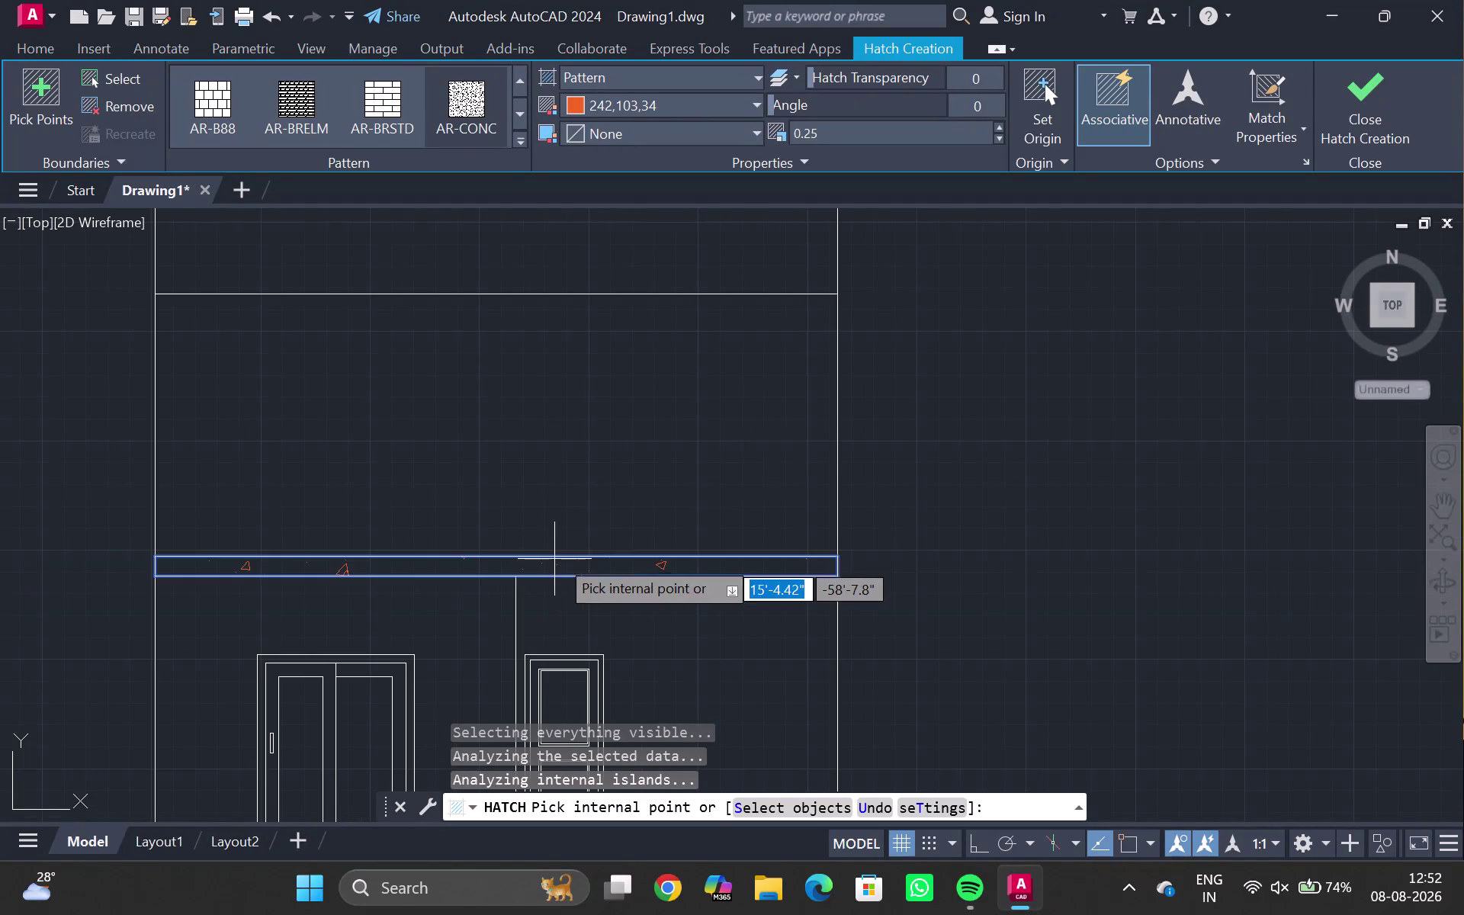
click(870, 140)
key(BackSpace)
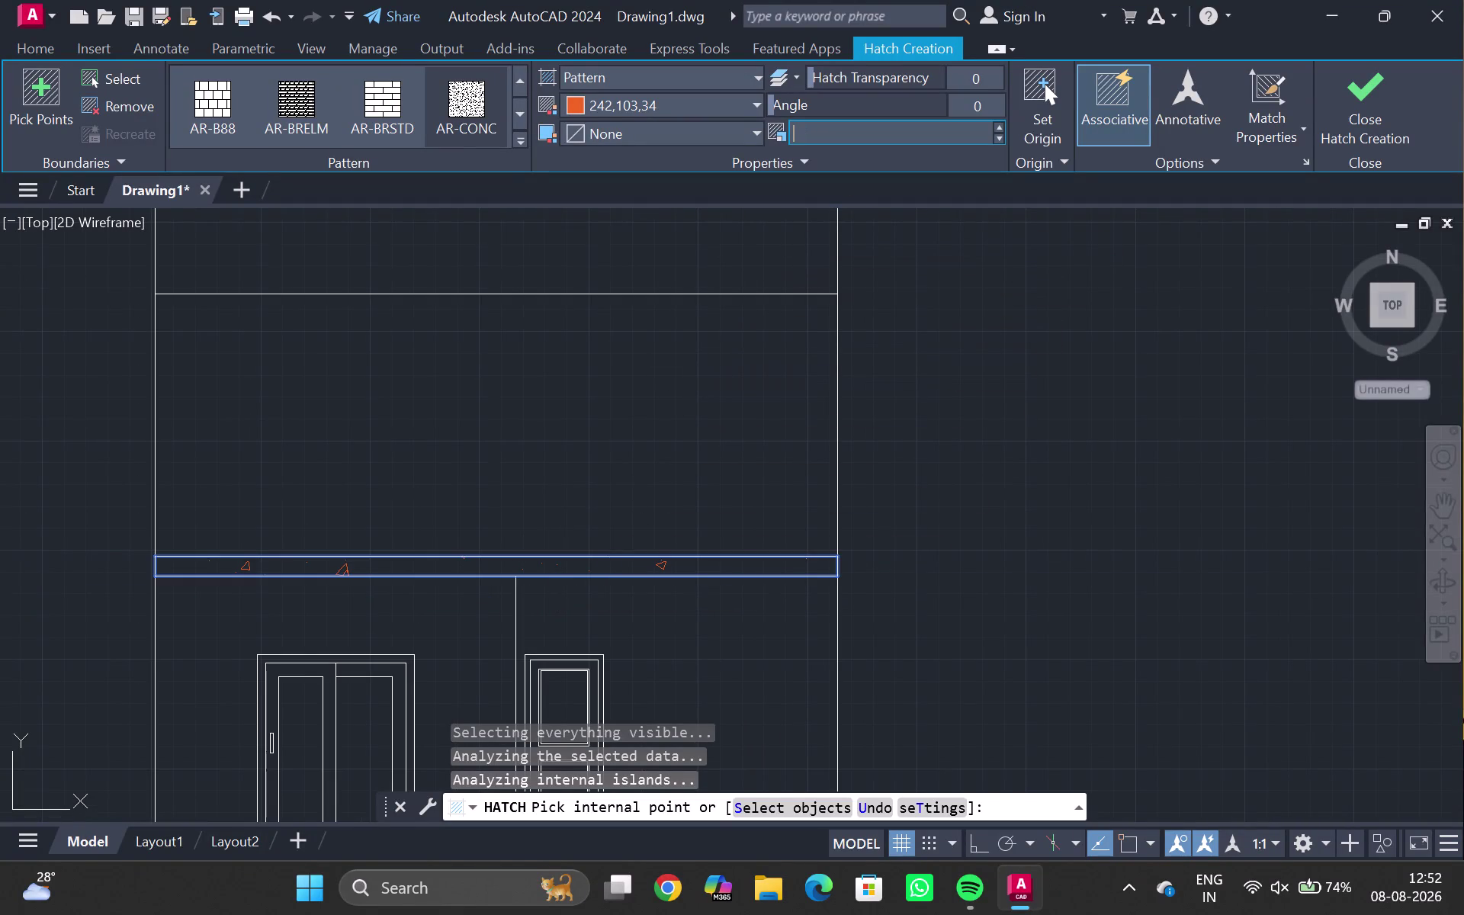
key(BackSpace)
text(0)
text(.0)
key(2)
key(Return)
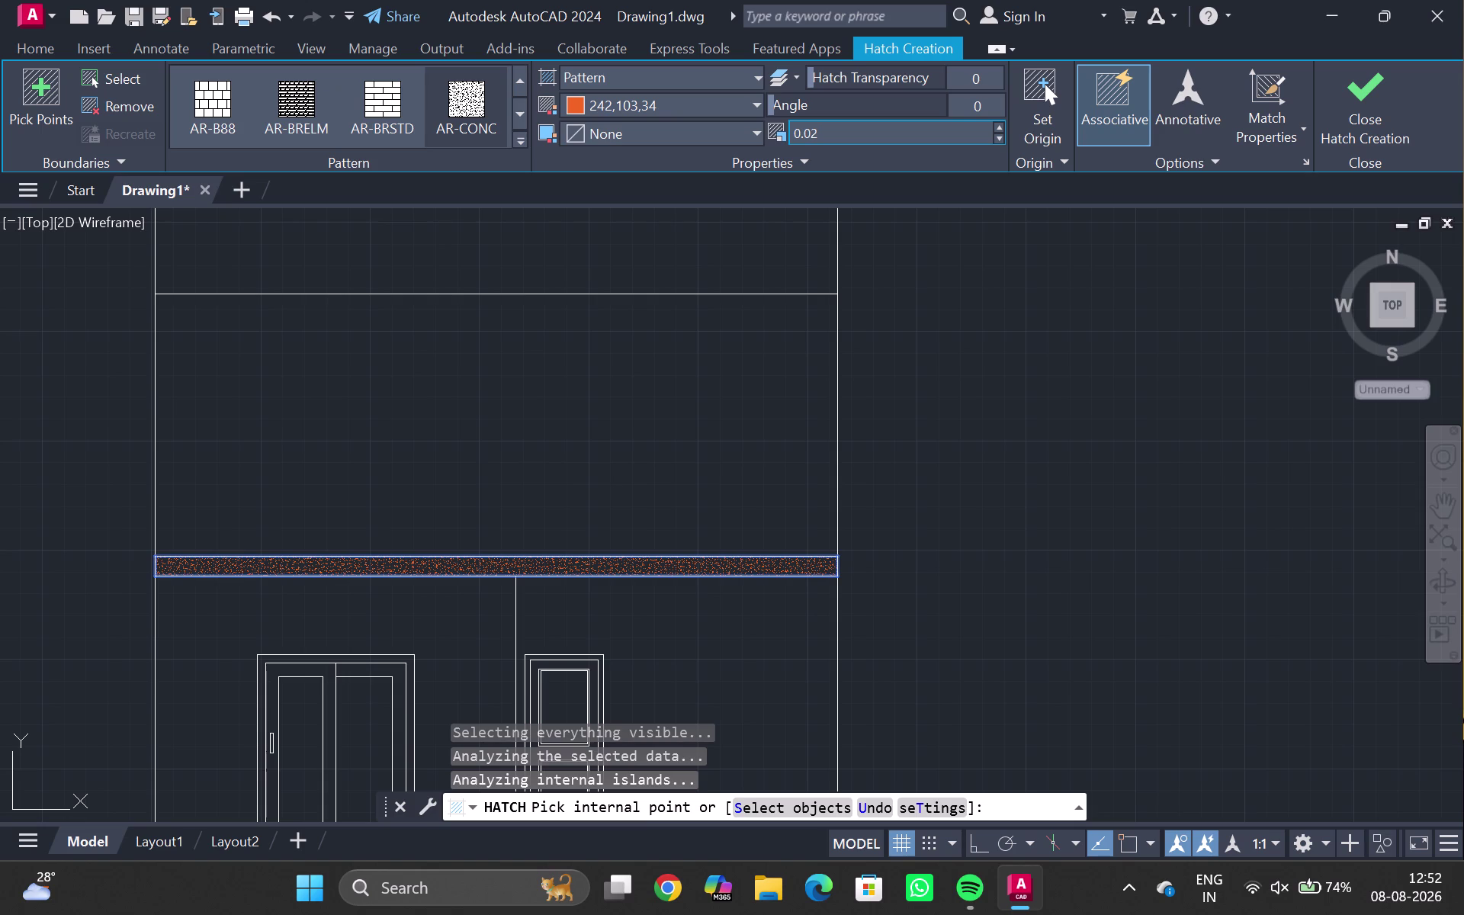
Change the hatch scale to 0.15.
click(858, 131)
key(BackSpace)
key(BackSpace)
text(0)
text(.)
key(1)
key(5)
key(Return)
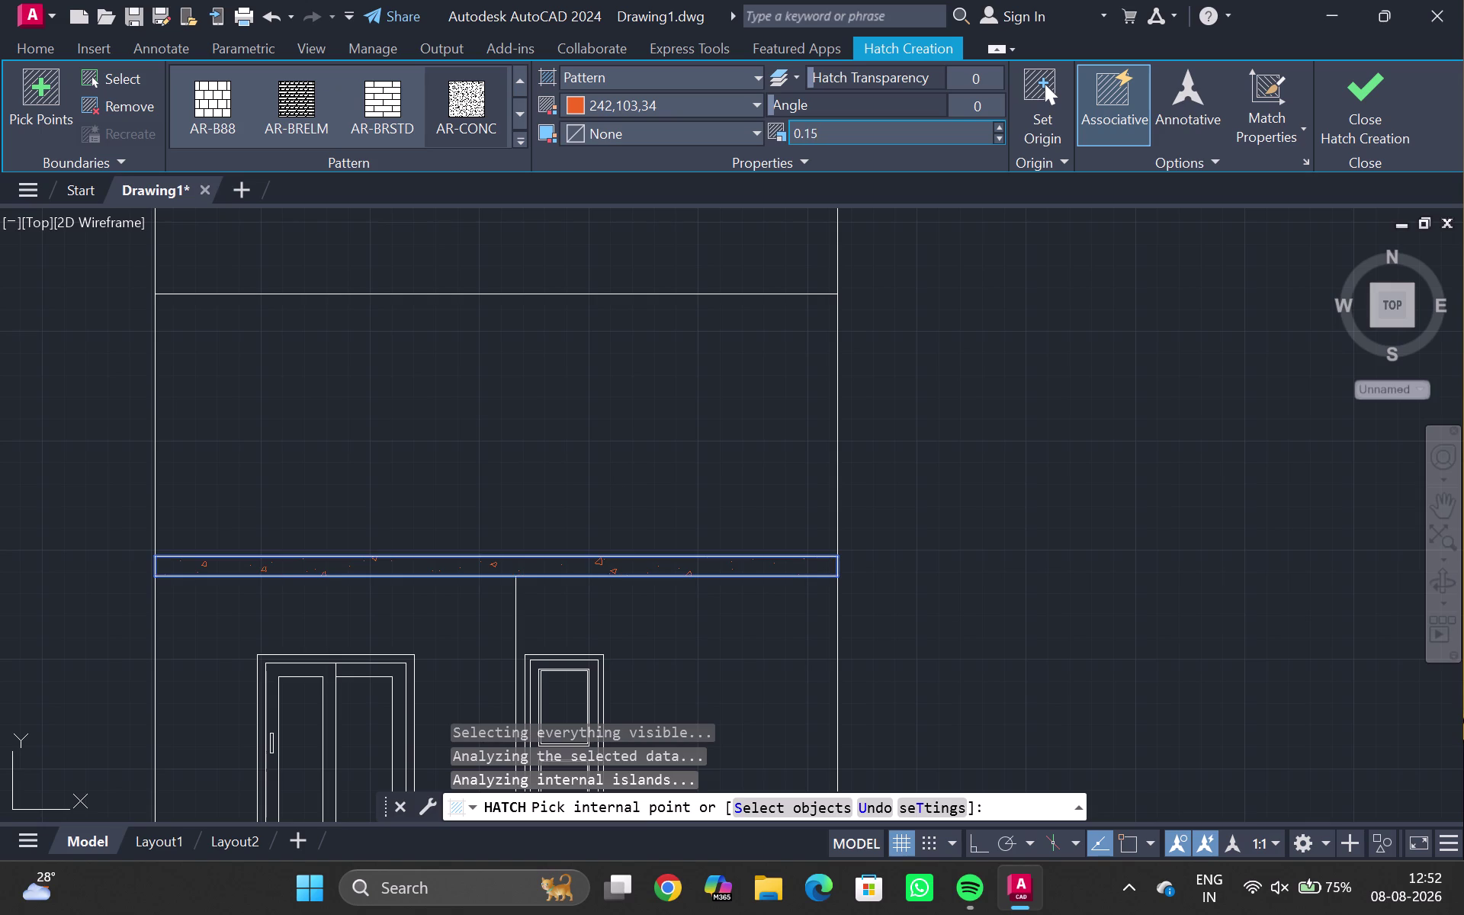
key(BackSpace)
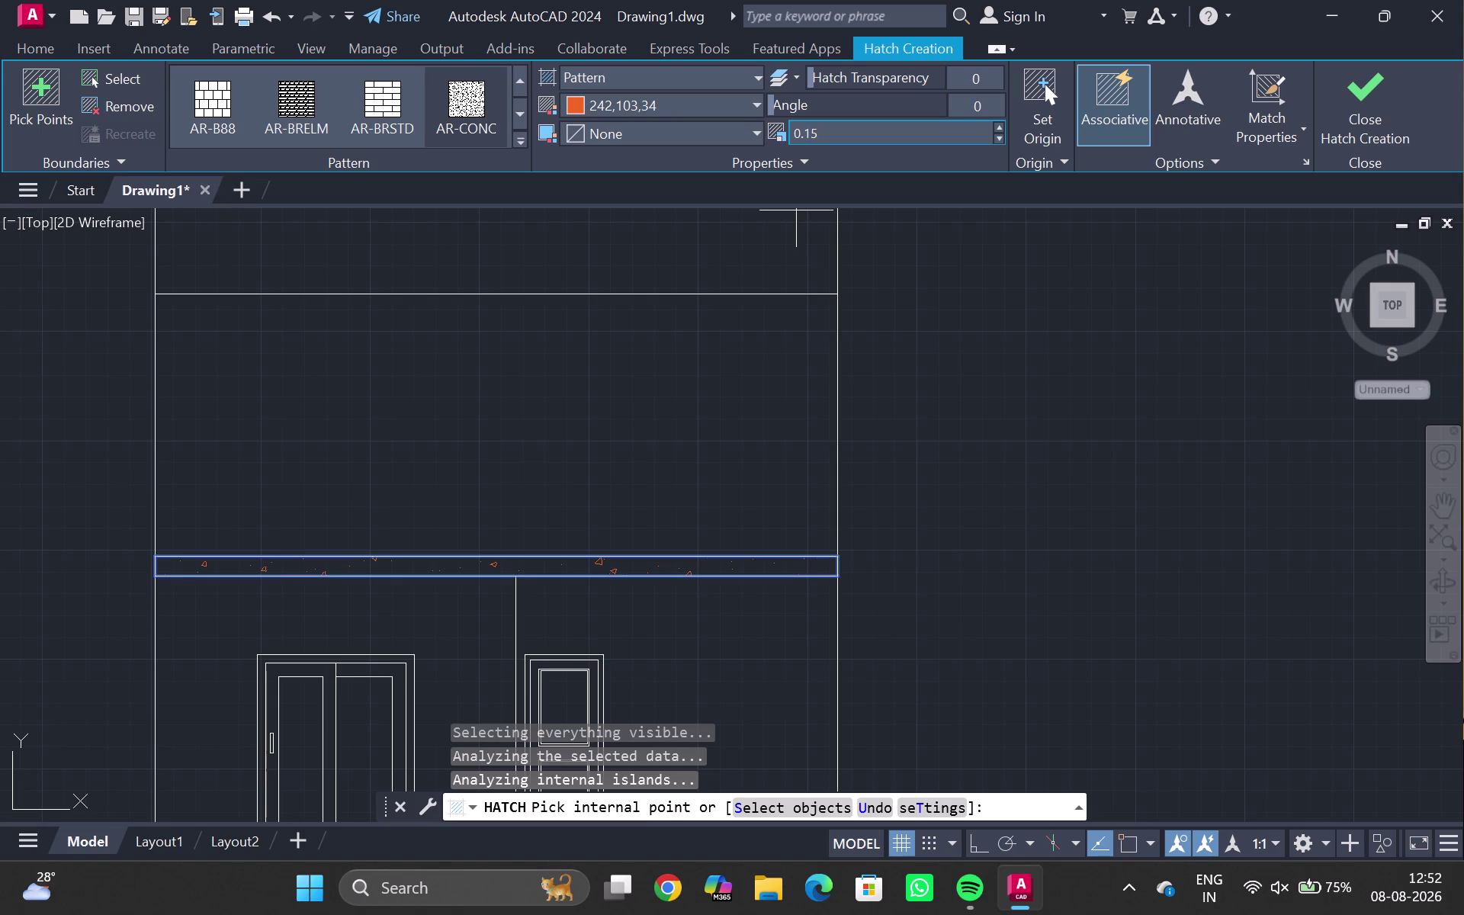
Try a larger hatch scale of 0.6.
click(848, 127)
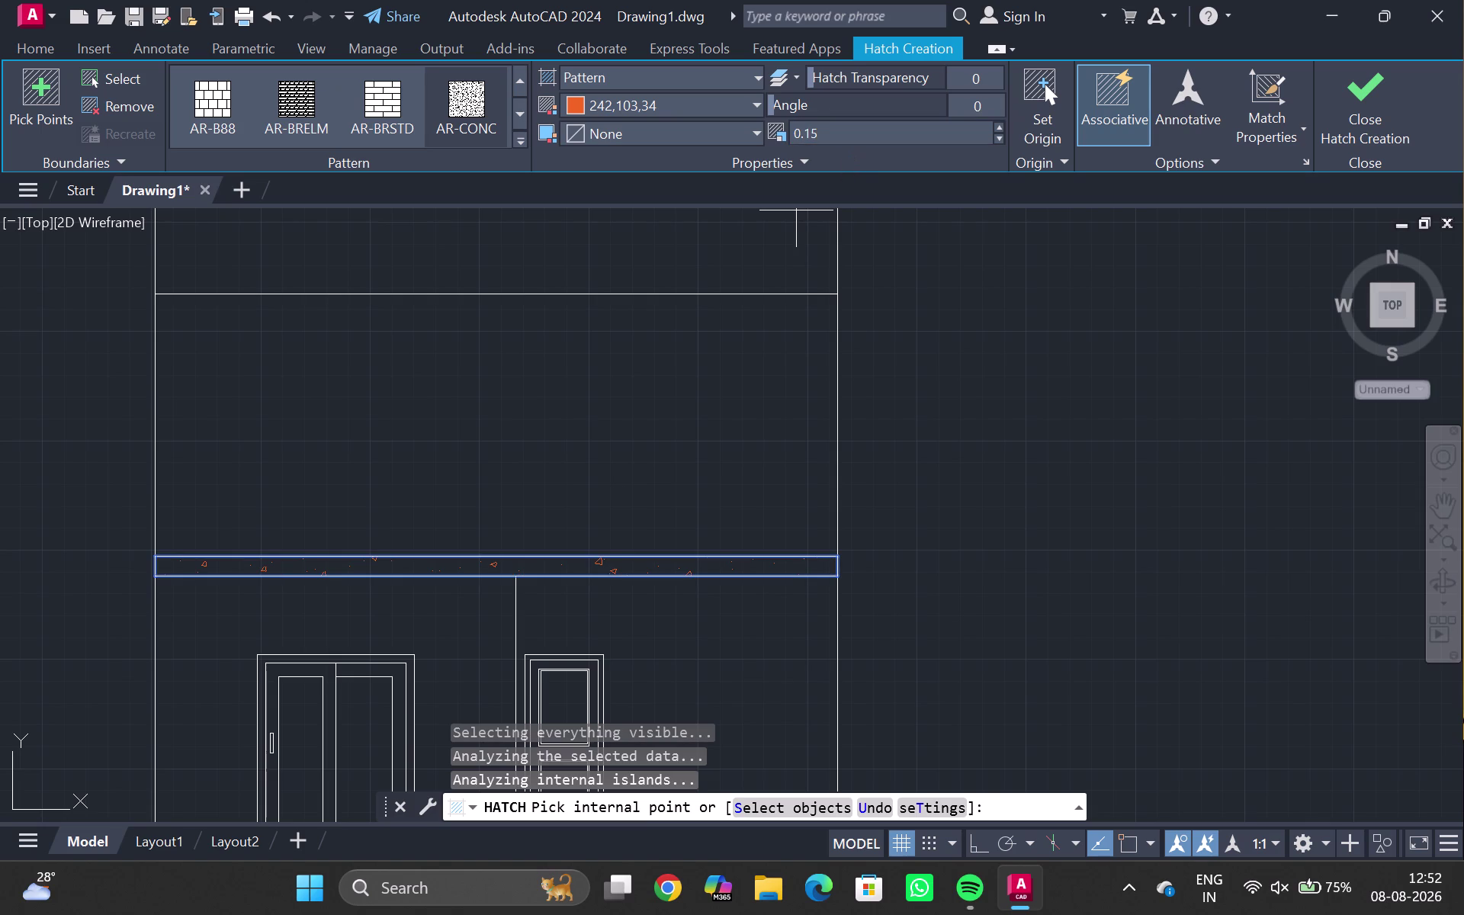
click(850, 135)
key(BackSpace)
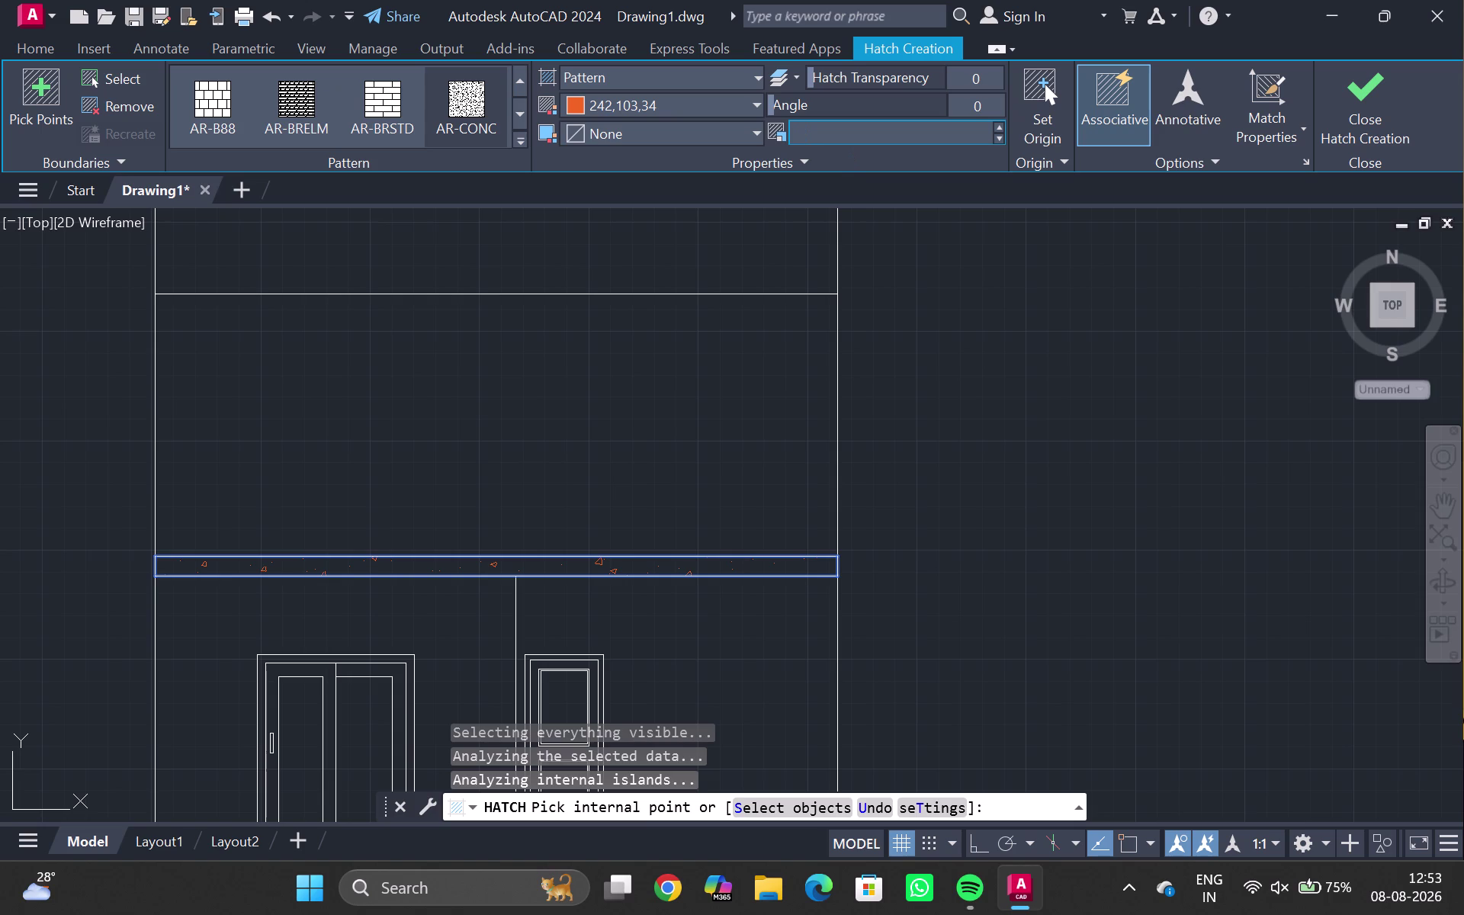
text(0.)
key(6)
key(Return)
Rotate the hatch angle to 157 and set the scale to 0.2.
drag(807, 104, 881, 92)
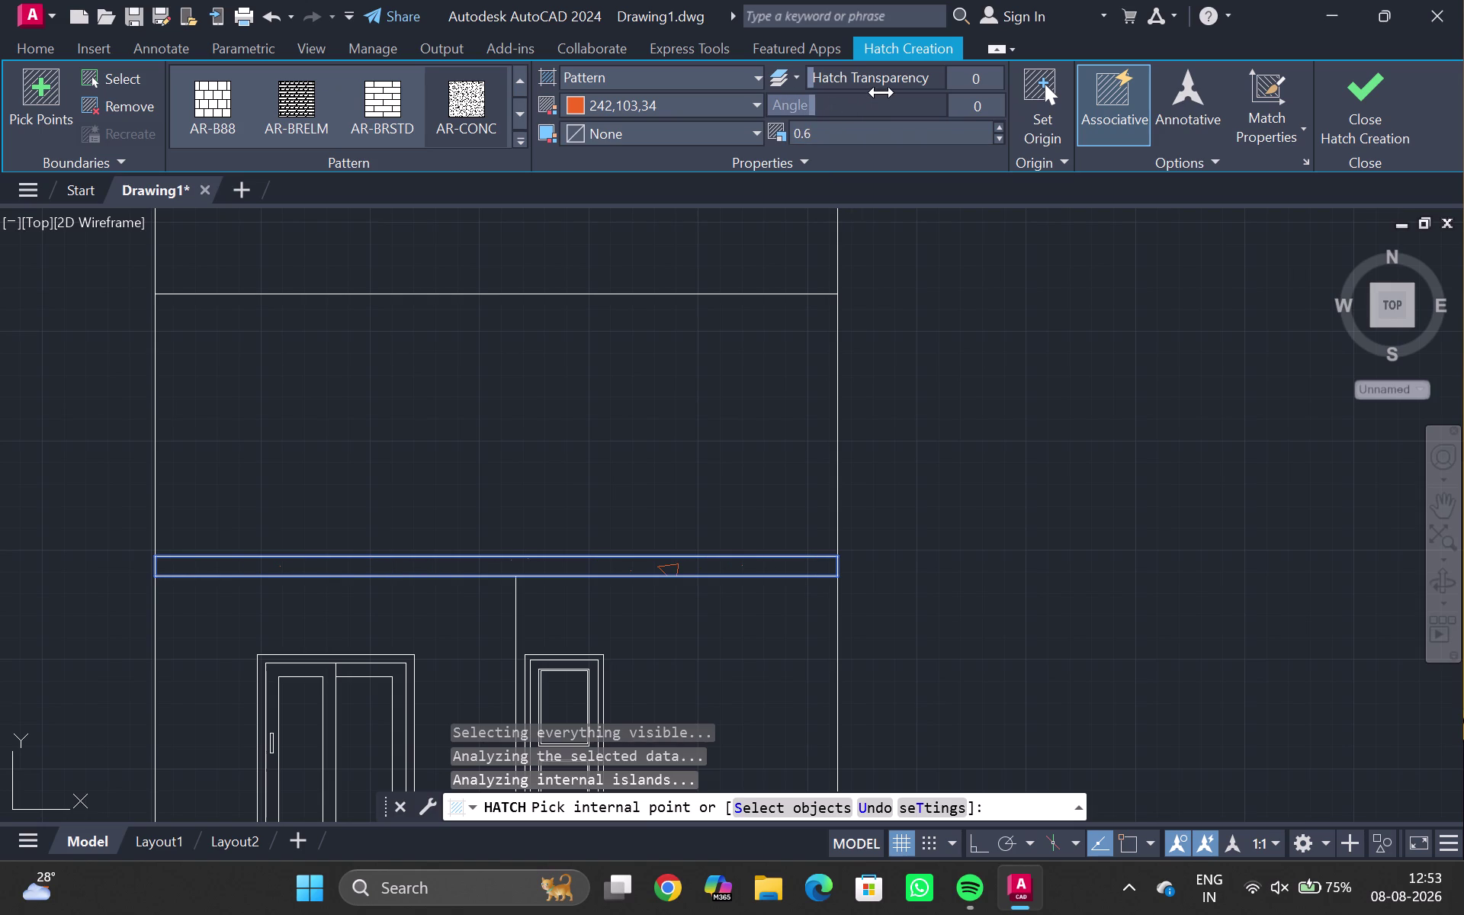
drag(881, 92, 871, 98)
drag(830, 109, 844, 106)
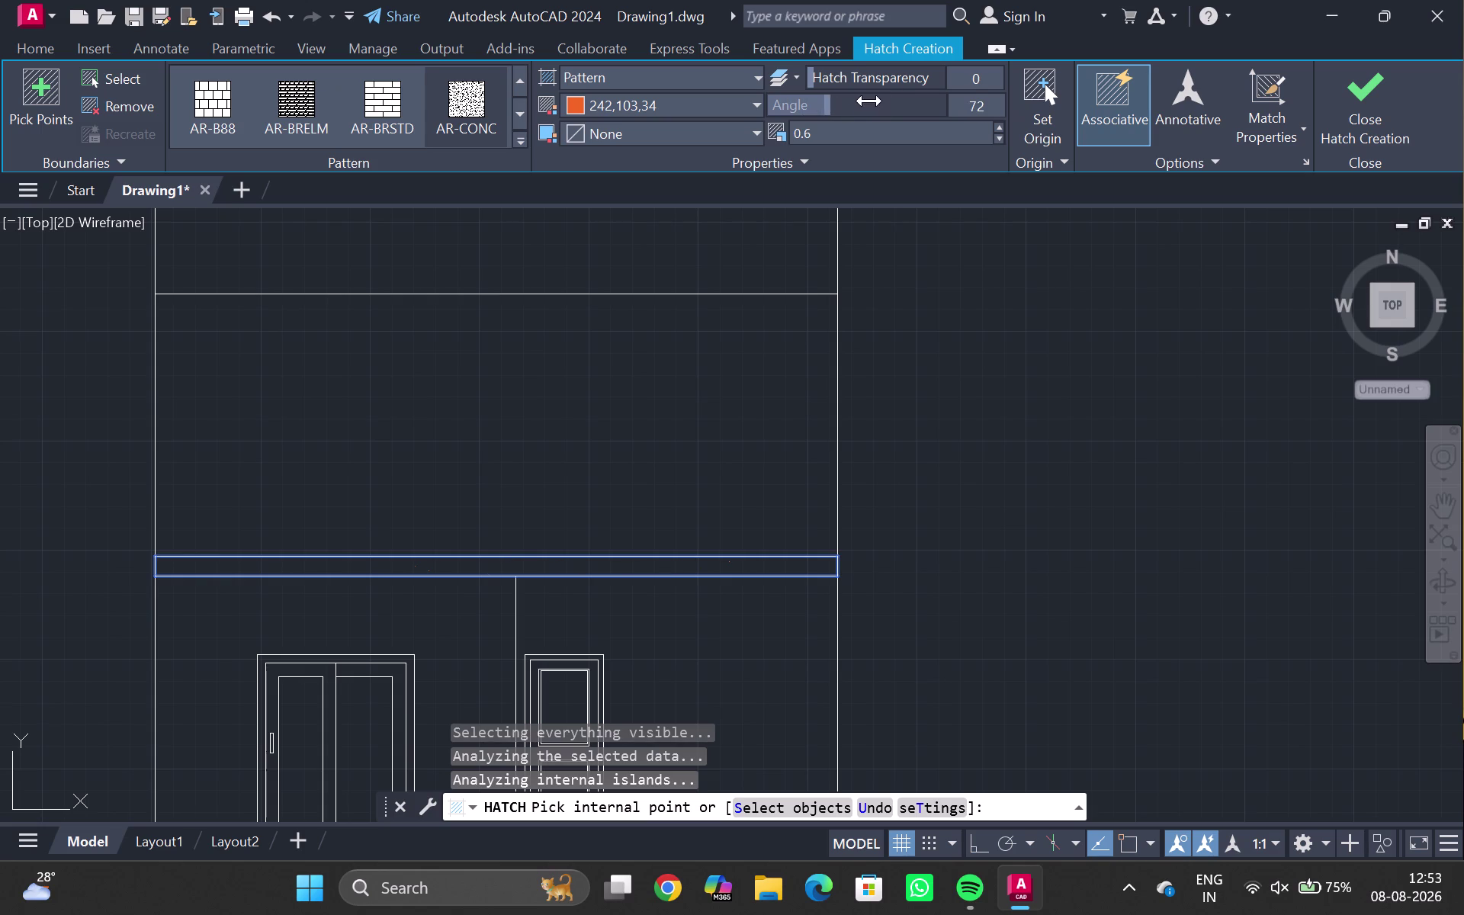
drag(844, 106, 891, 107)
click(888, 128)
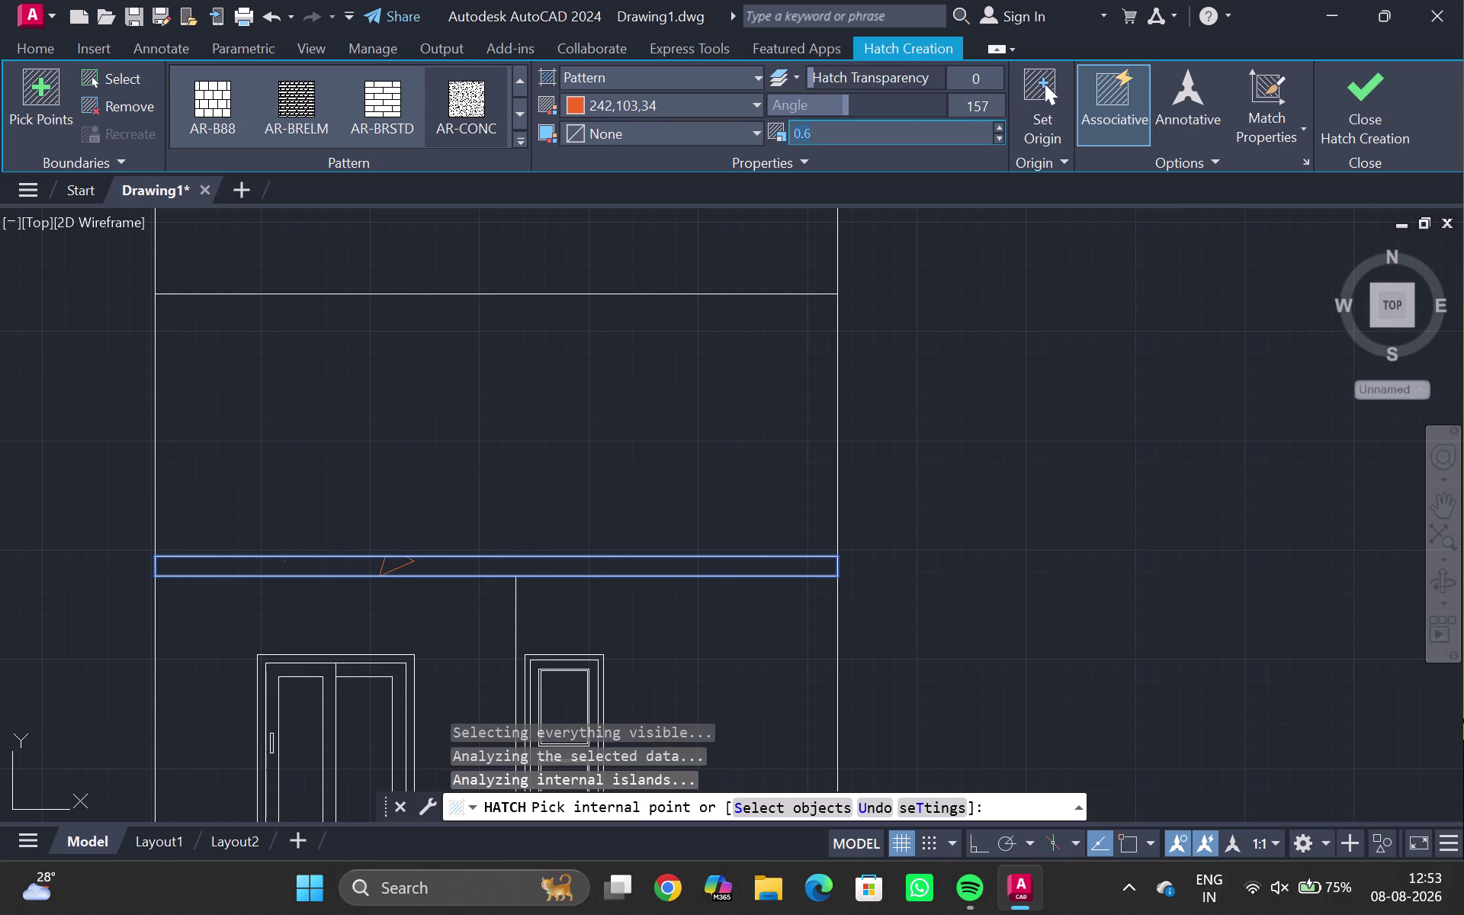
key(BackSpace)
text(0.)
key(2)
key(Return)
End HATCH, keeping the concrete fill in the 9-inch lintel band.
scroll(down, 3)
middle_drag(637, 400, 647, 405)
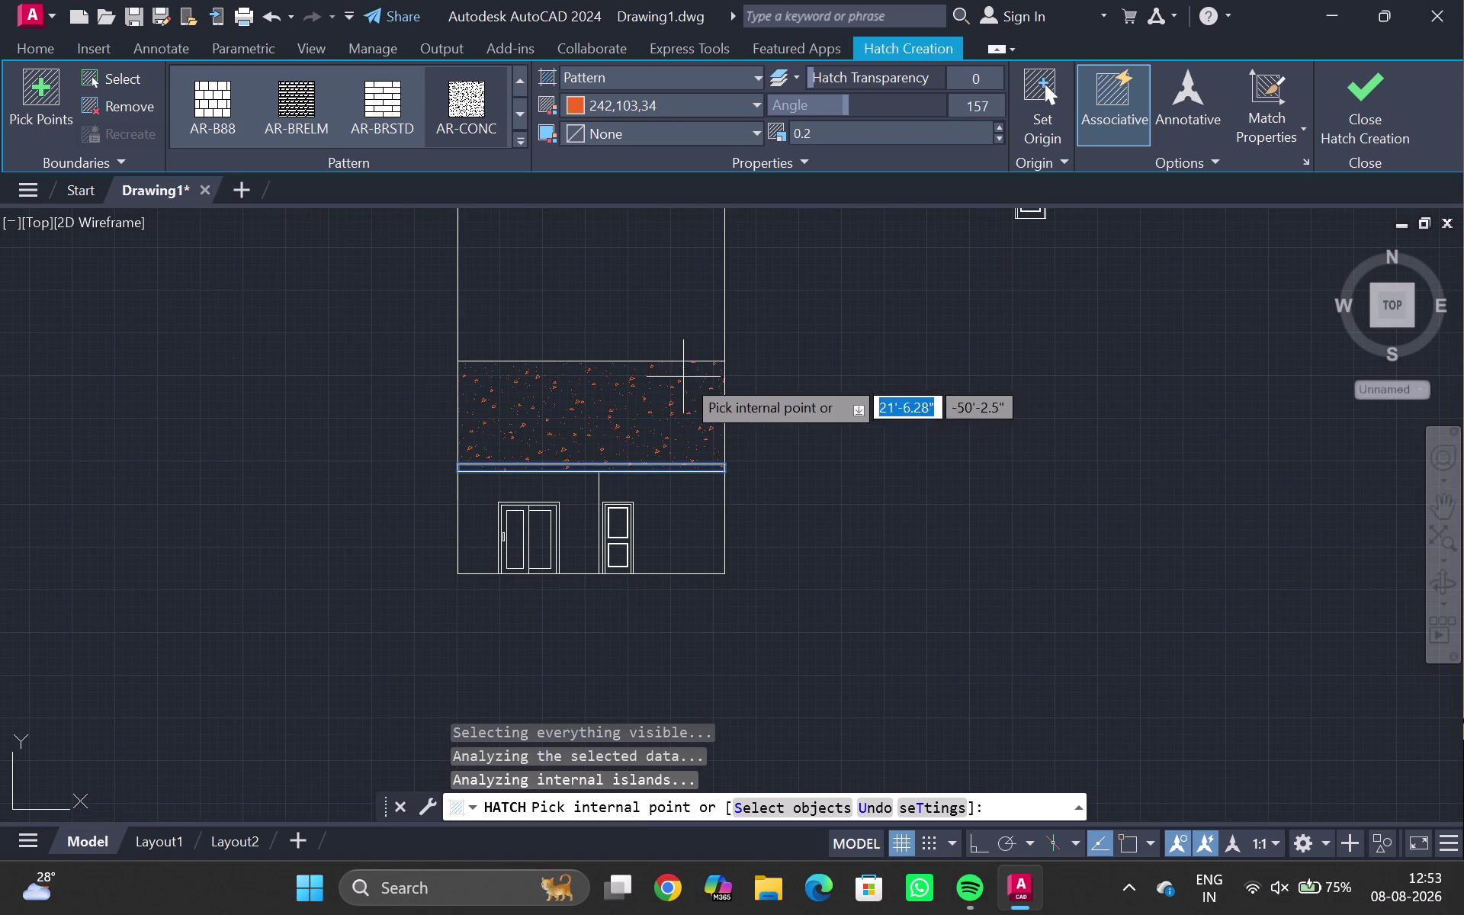
key(Escape)
scroll(up, 3)
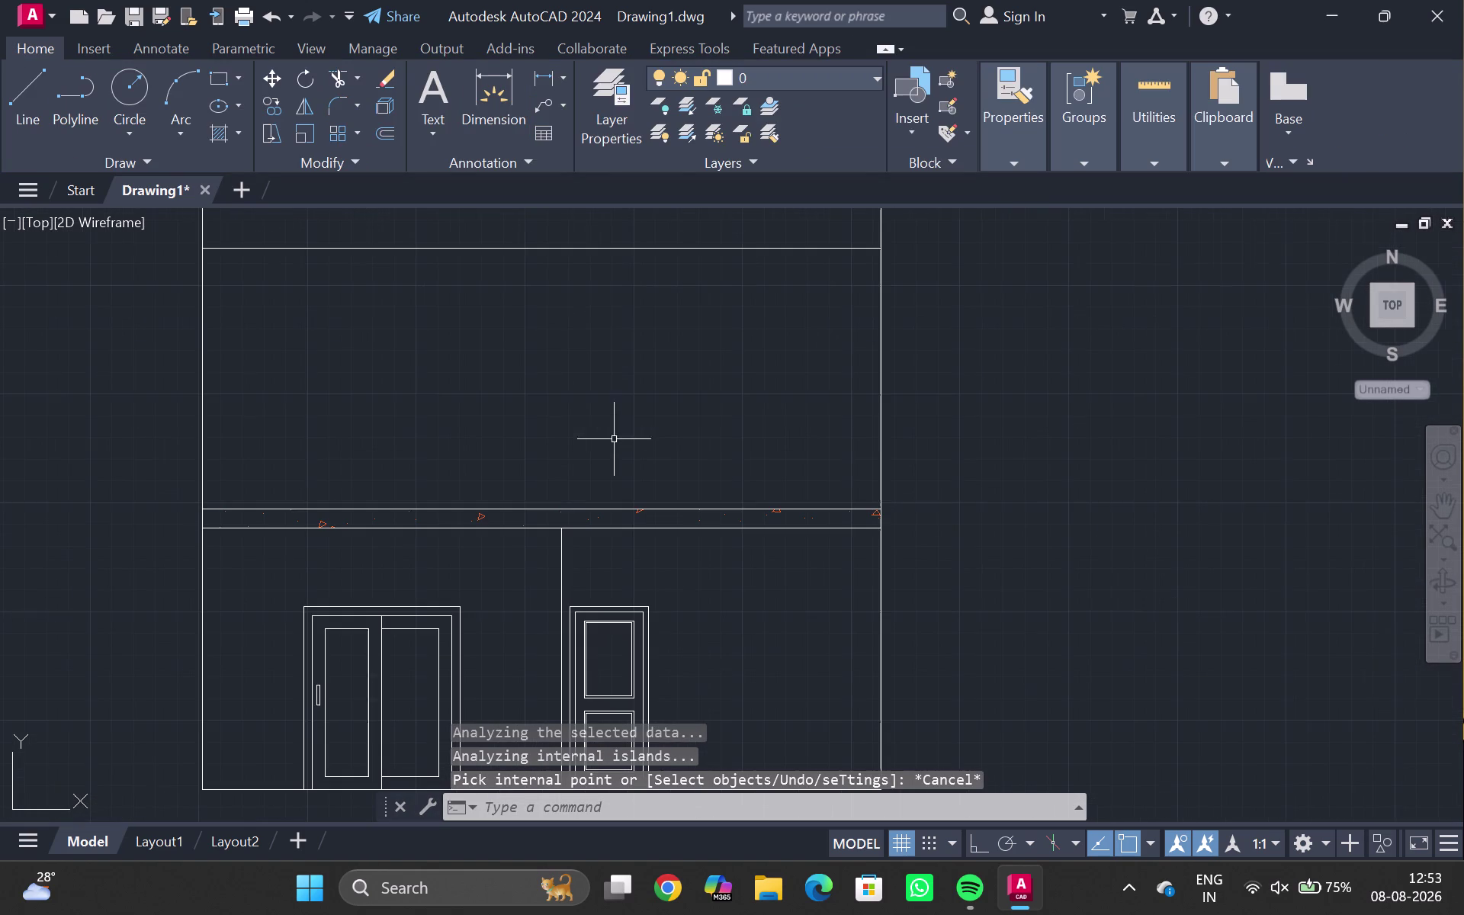
Zoom and pan across the elevation, then select the double door block.
middle_drag(600, 438, 656, 433)
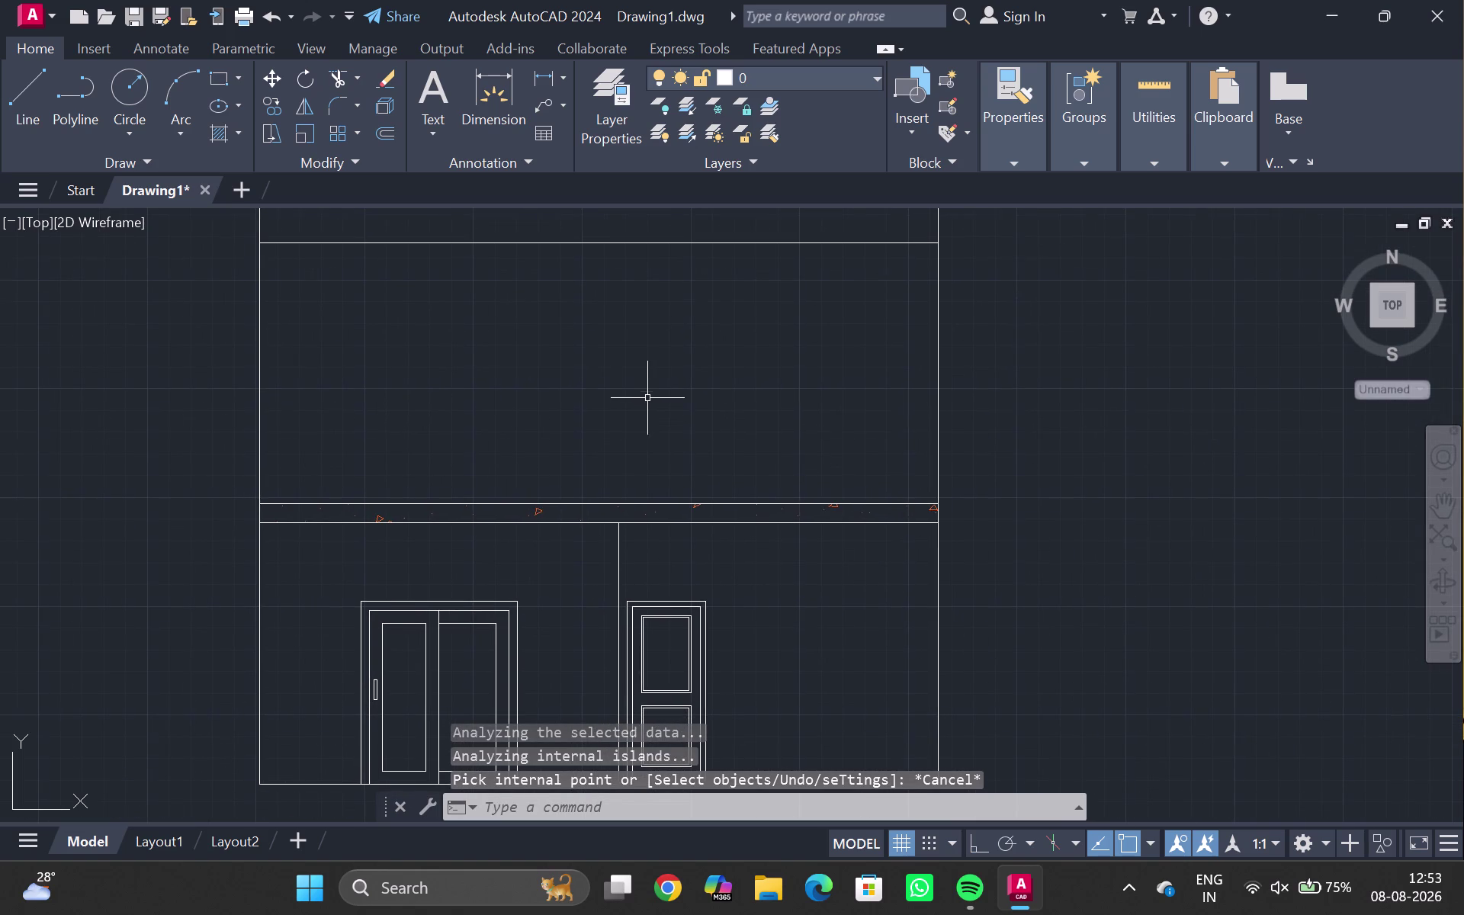
scroll(down, 3)
middle_drag(643, 396, 628, 417)
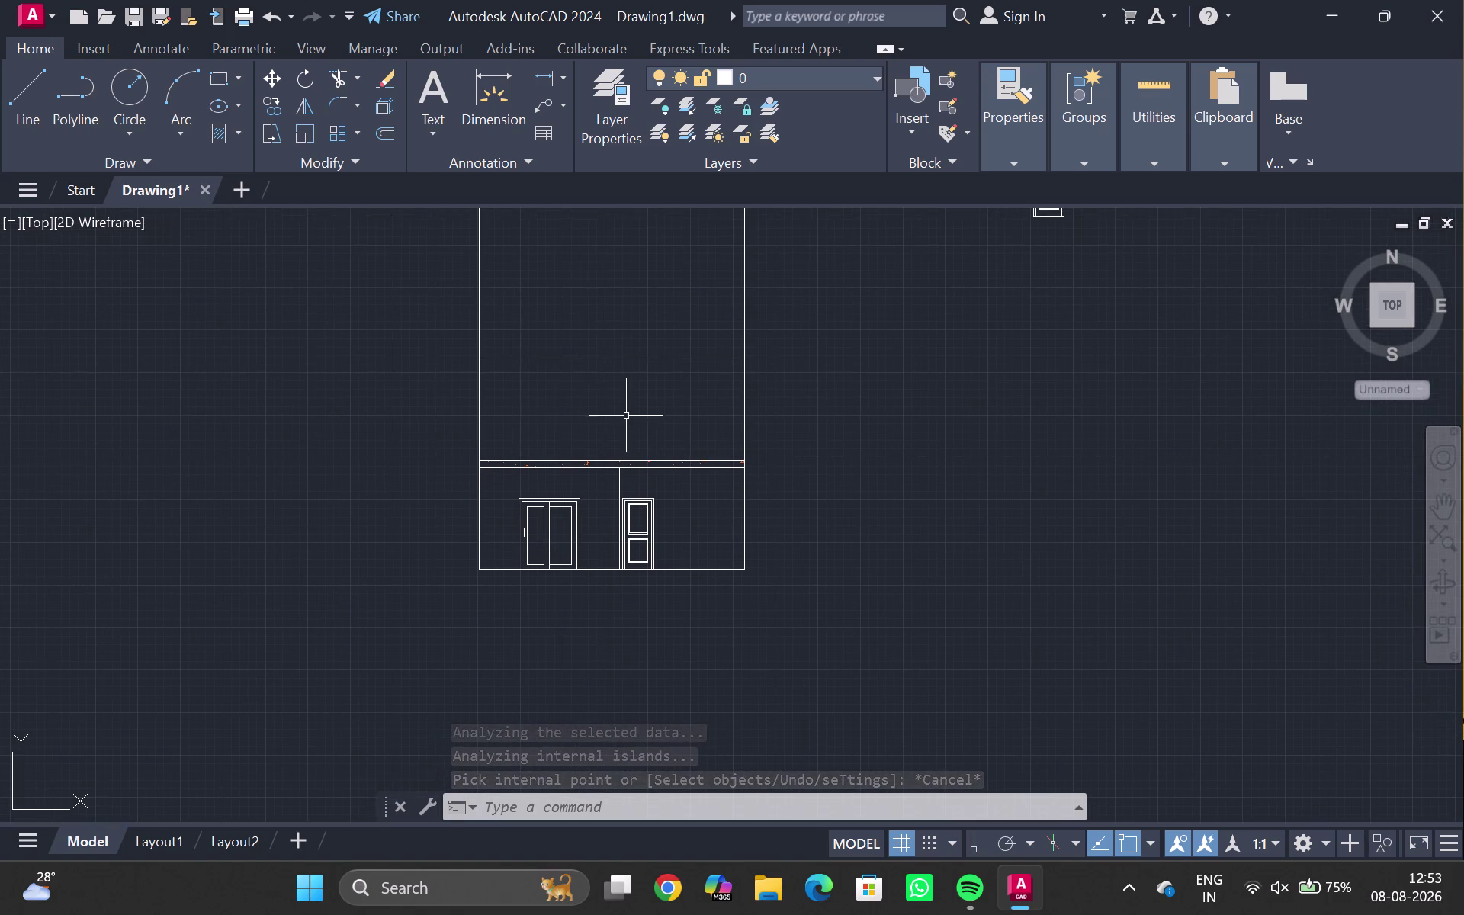
scroll(down, 3)
middle_drag(639, 402, 632, 453)
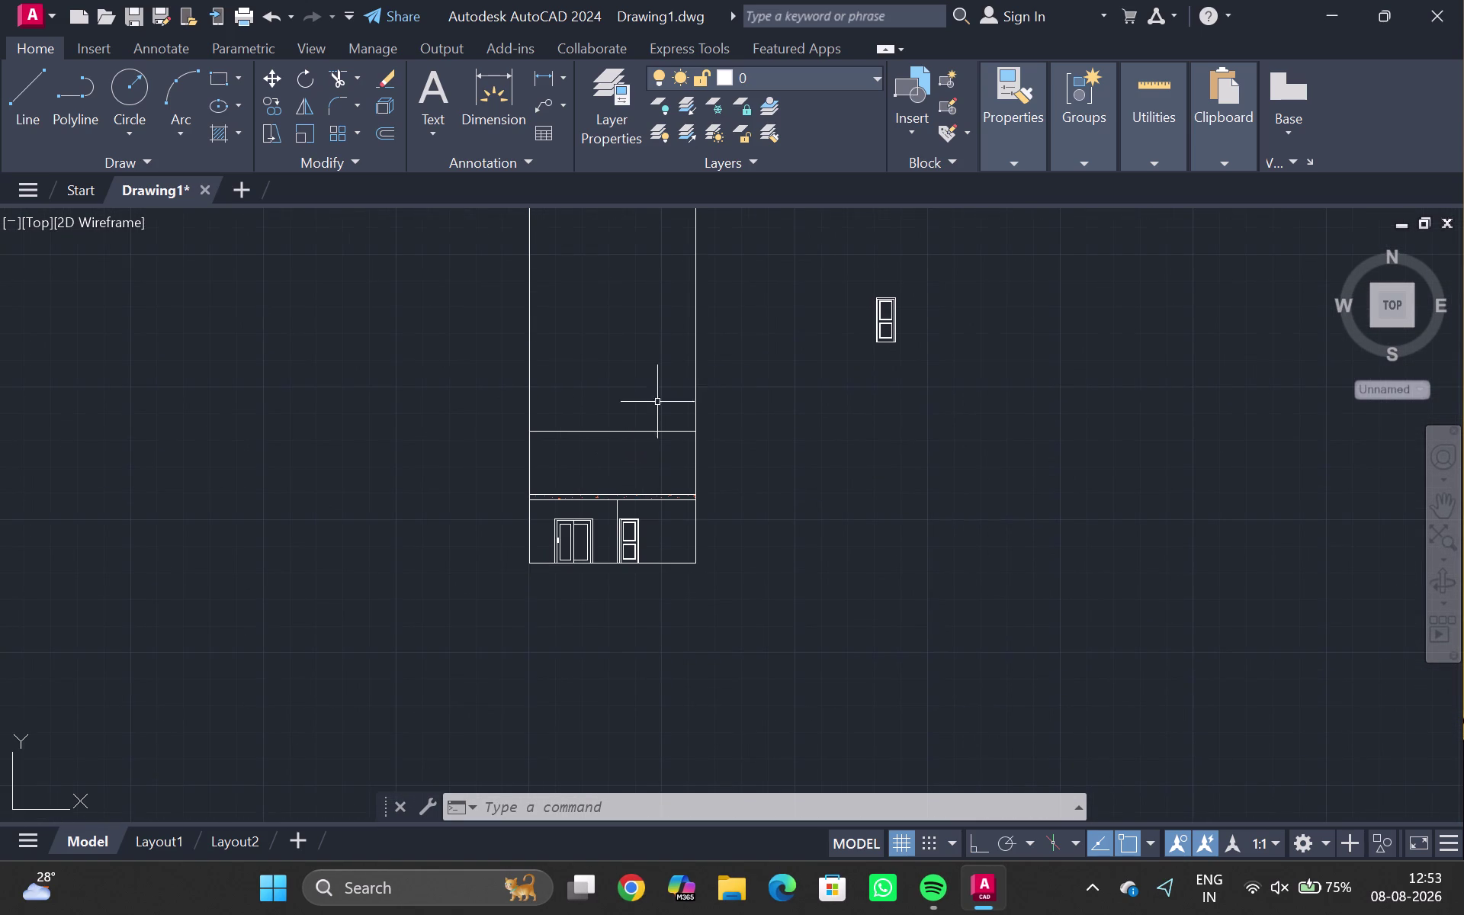
scroll(up, 3)
scroll(up, 3)
middle_drag(622, 511, 722, 378)
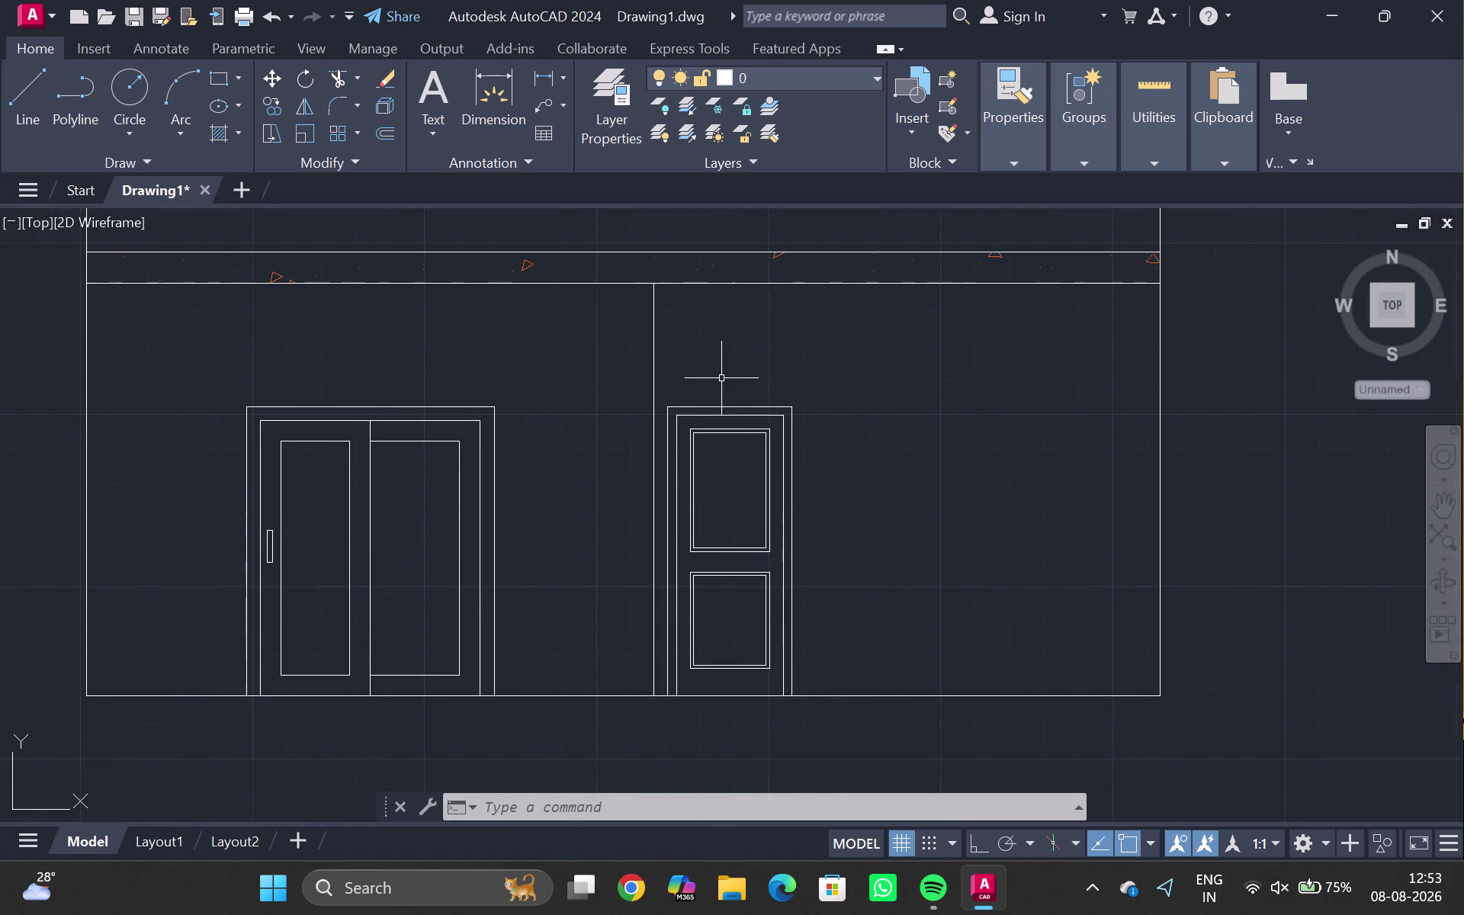
scroll(down, 3)
middle_drag(653, 408, 550, 541)
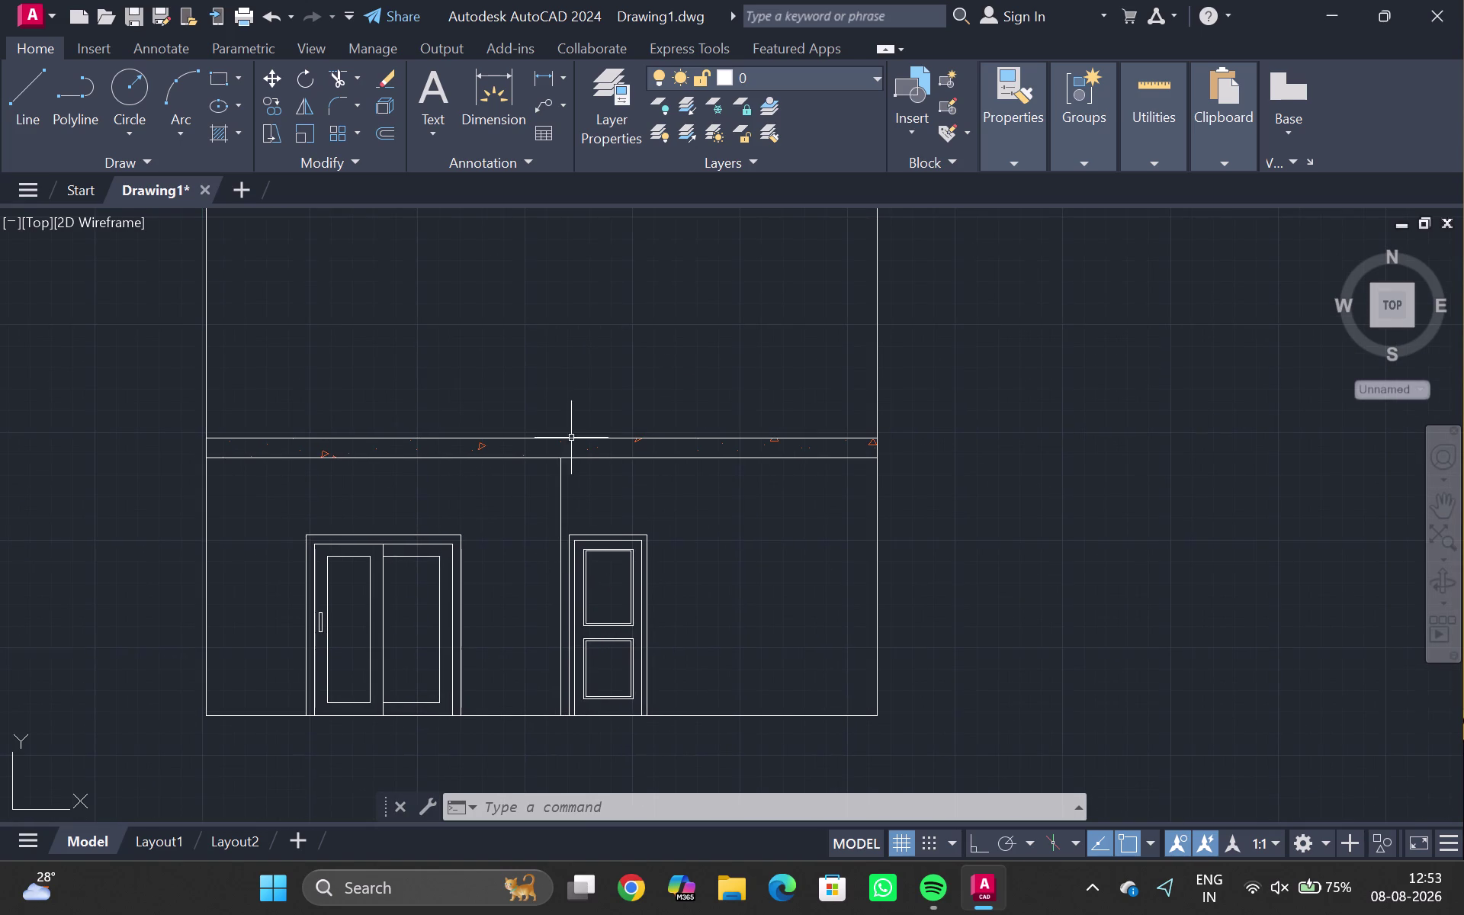
scroll(down, 3)
scroll(down, 3)
middle_click(584, 343)
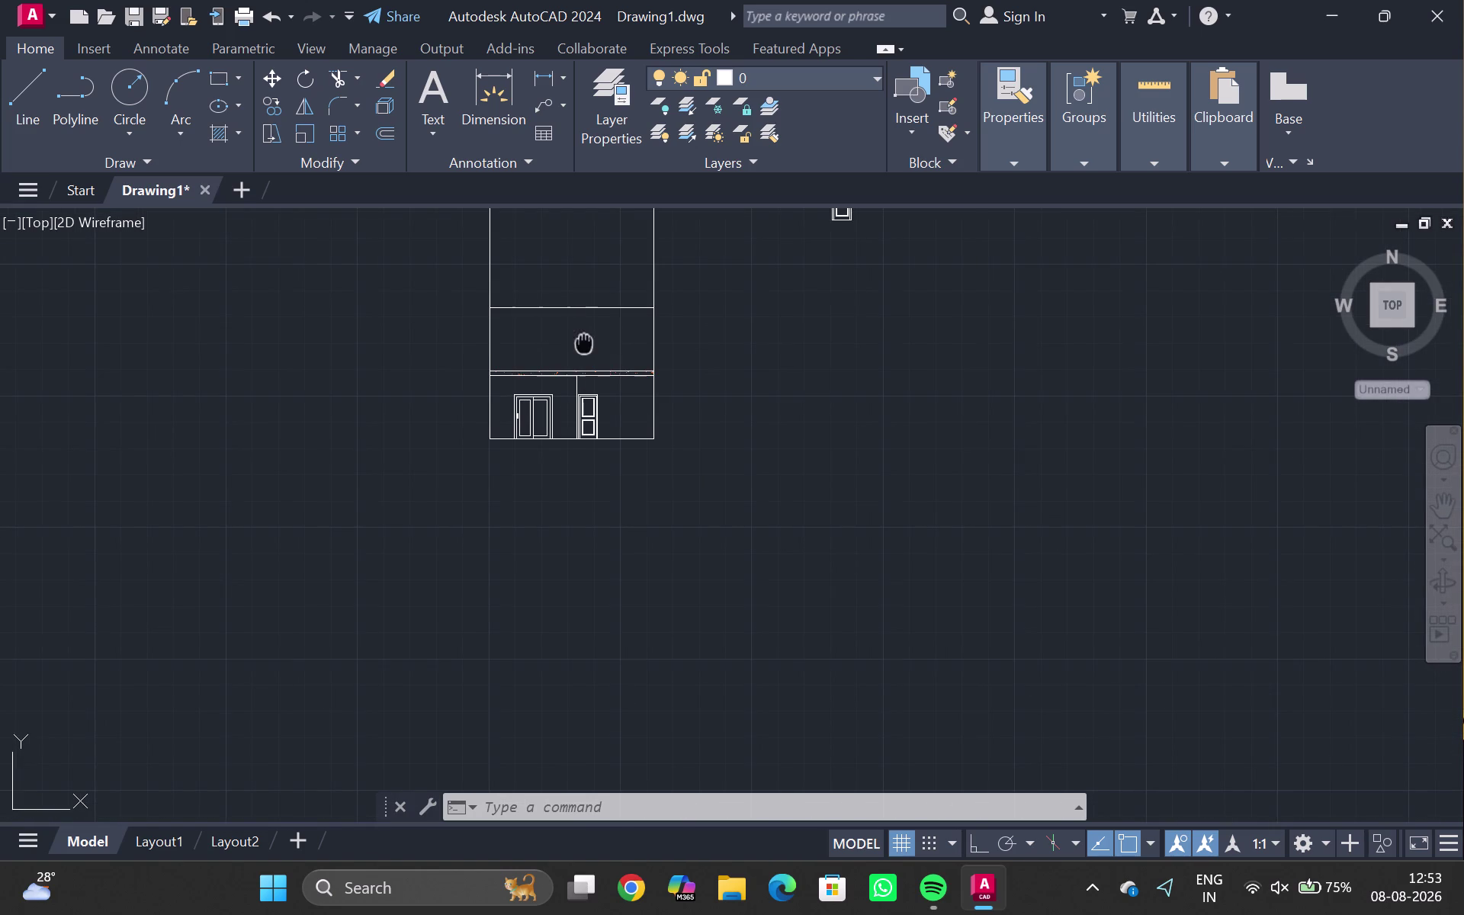
scroll(up, 3)
click(528, 439)
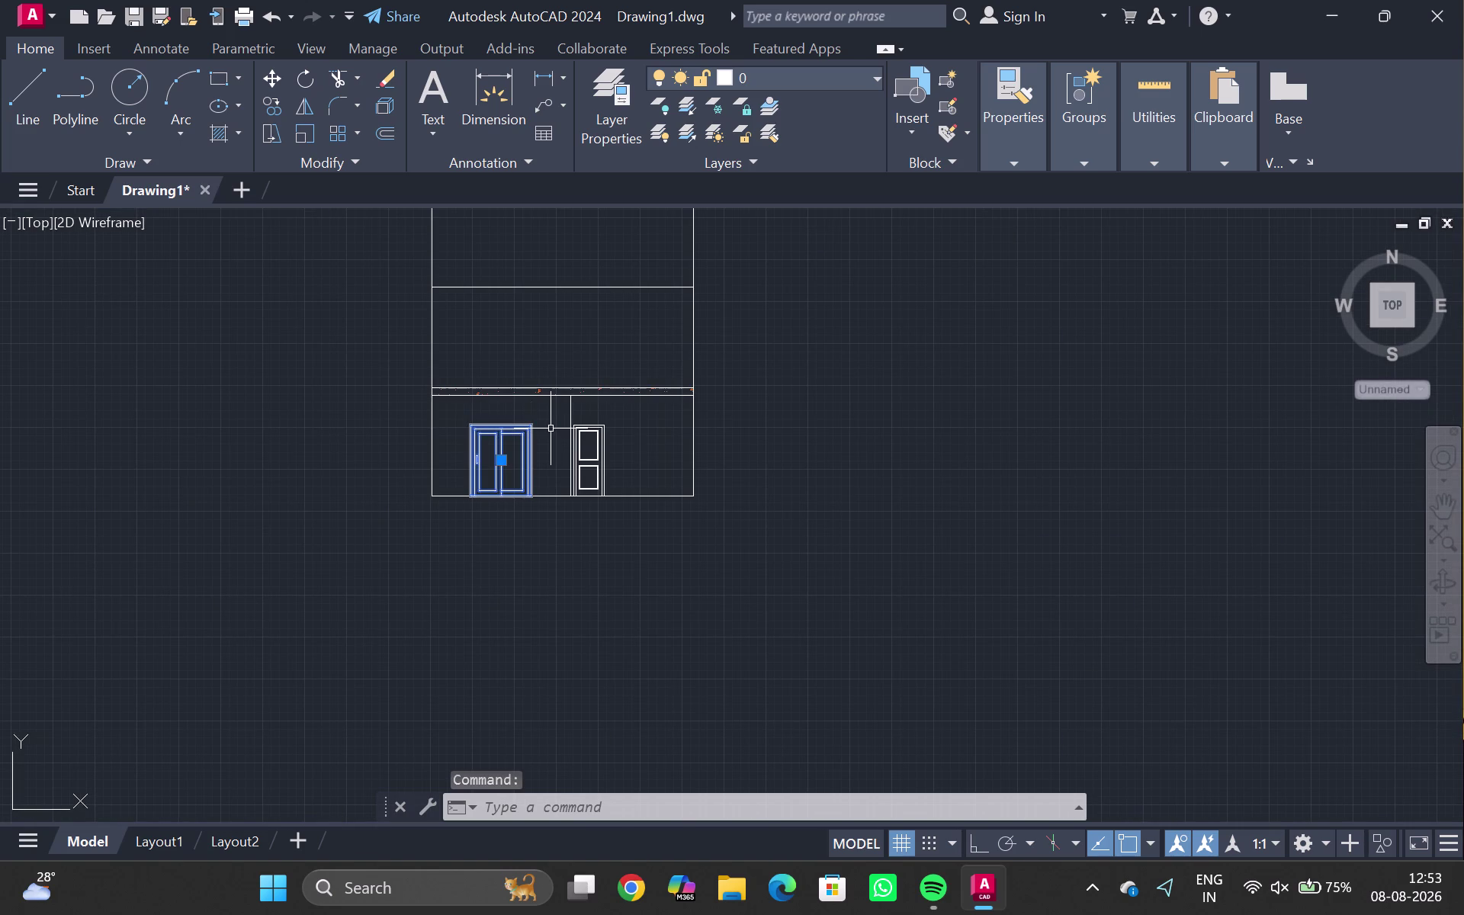
Copy the double door into open space beside the standalone panelled door.
text(CO)
key(Return)
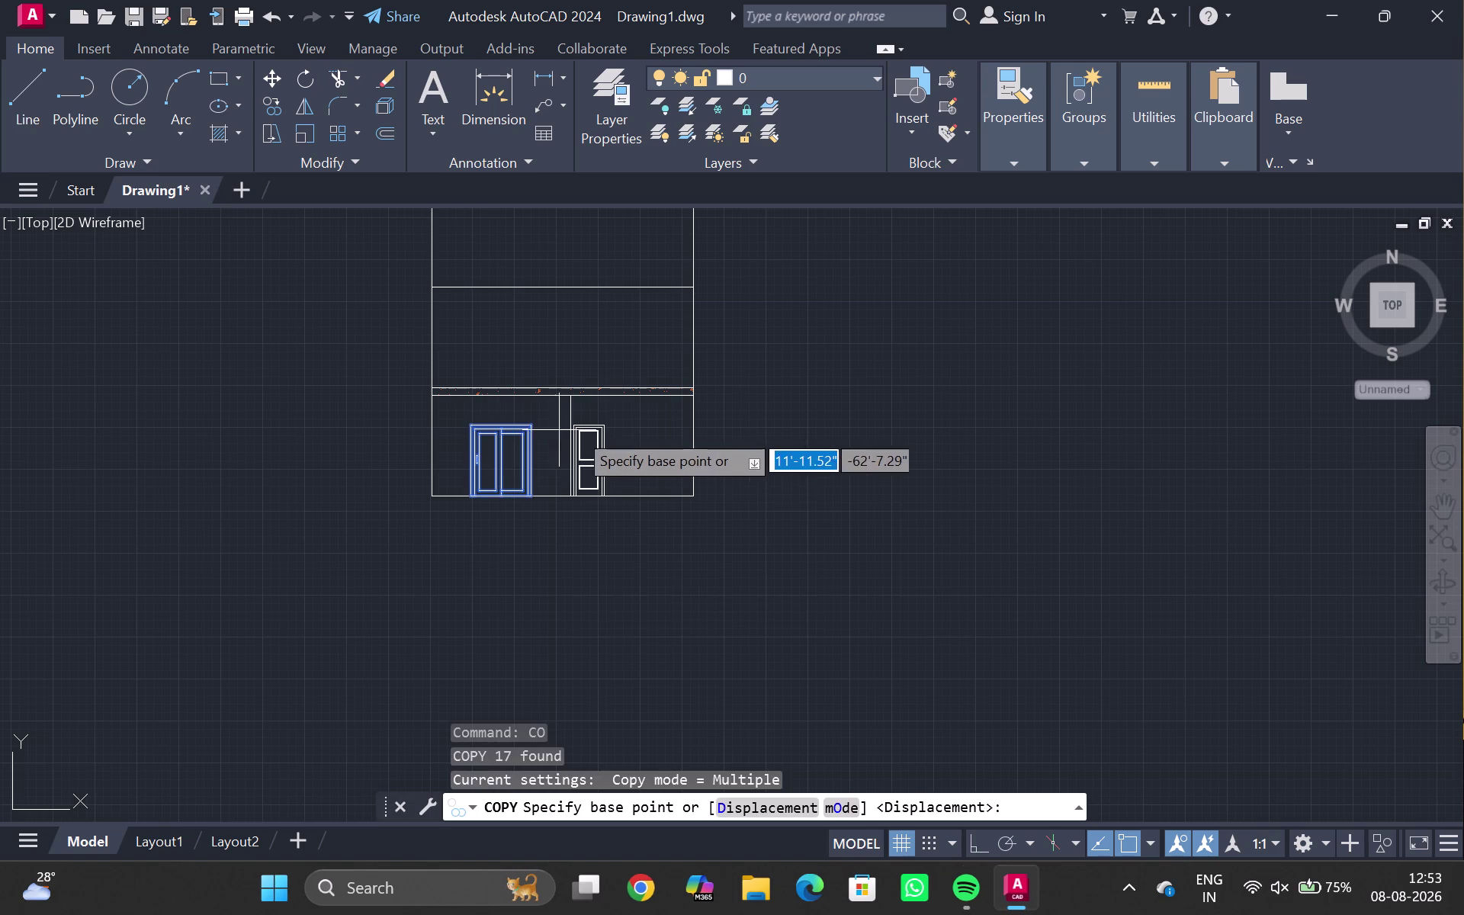
click(491, 458)
middle_drag(941, 280, 756, 584)
click(915, 532)
scroll(down, 3)
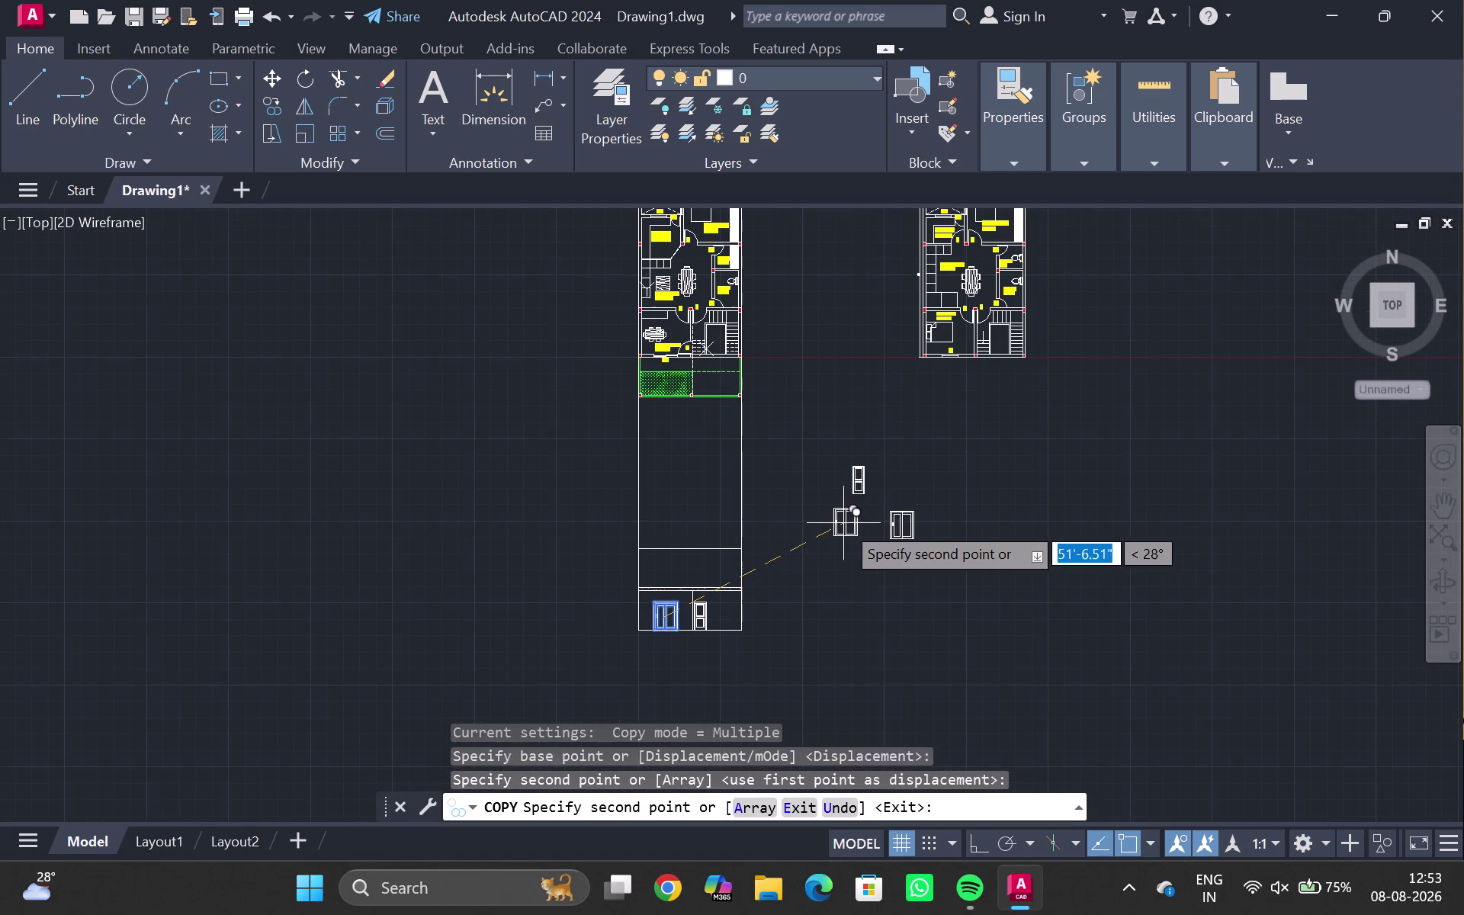
key(Escape)
scroll(down, 3)
middle_drag(780, 529, 809, 517)
scroll(up, 3)
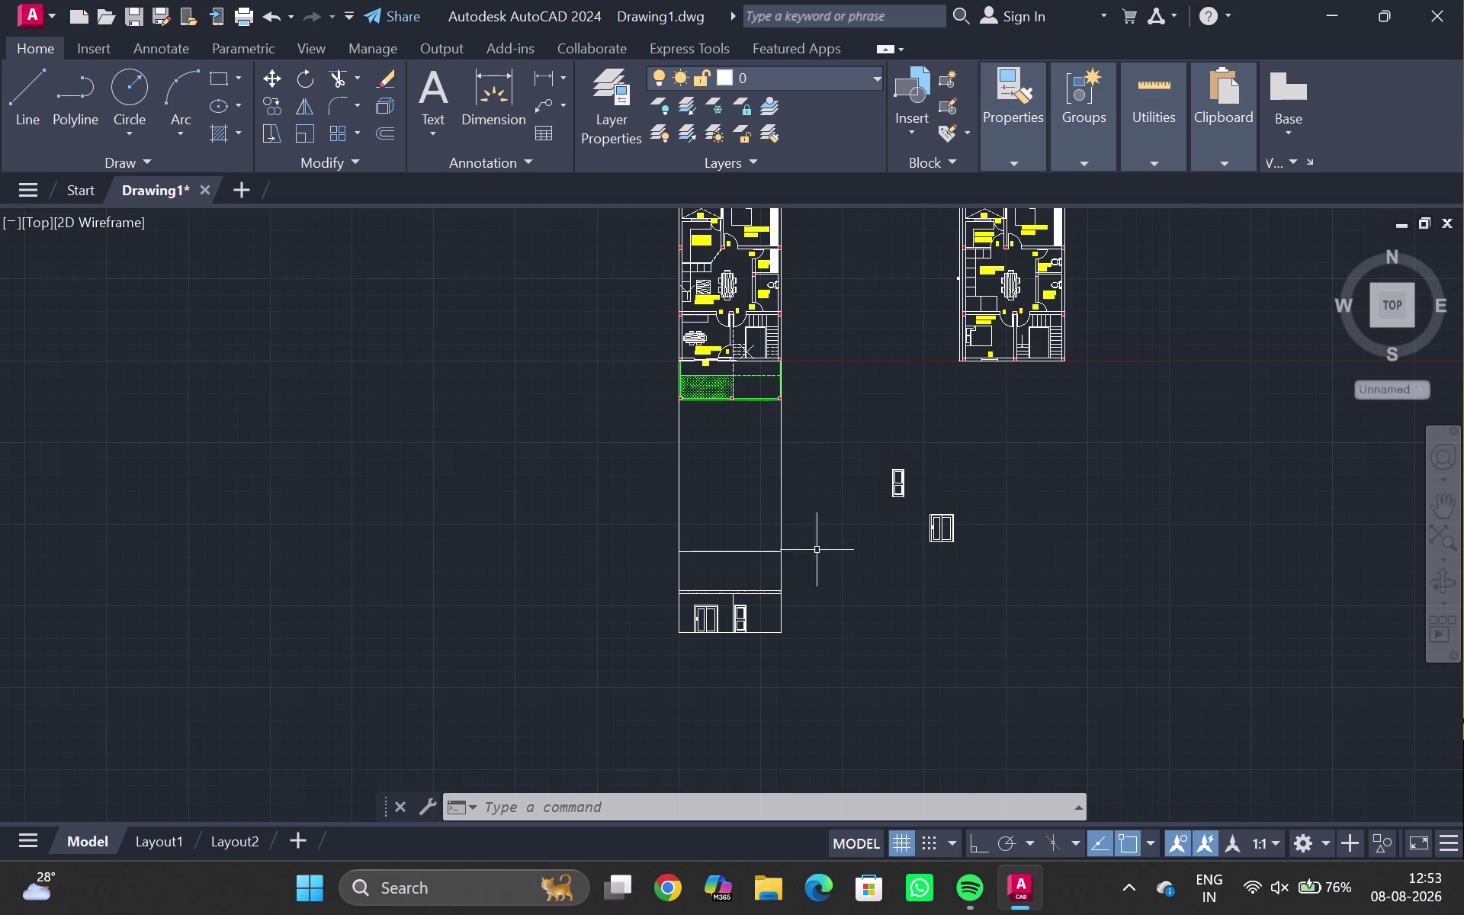
click(1126, 877)
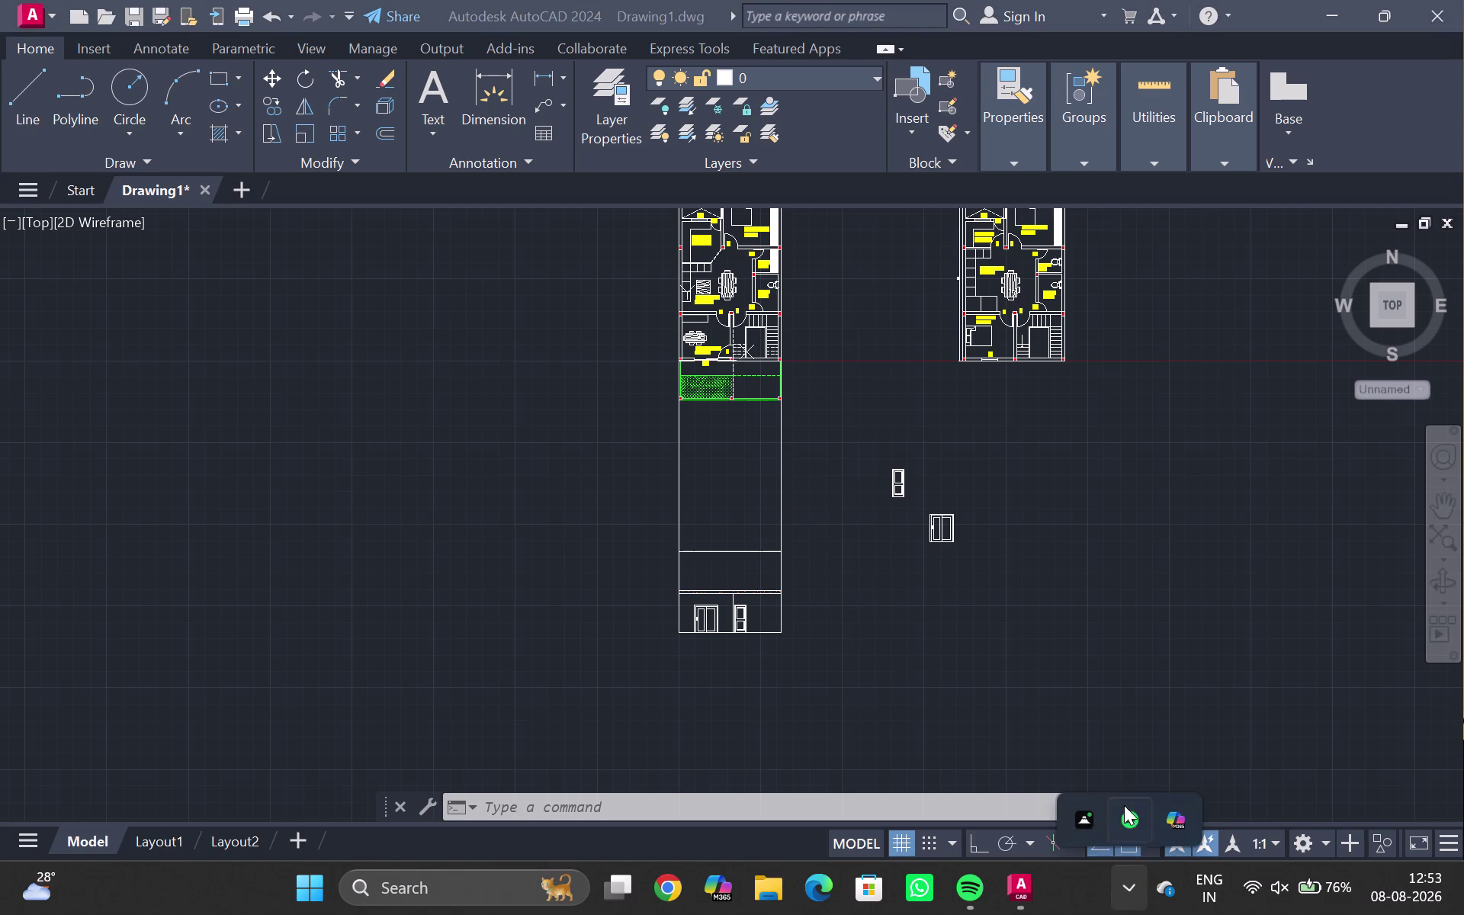